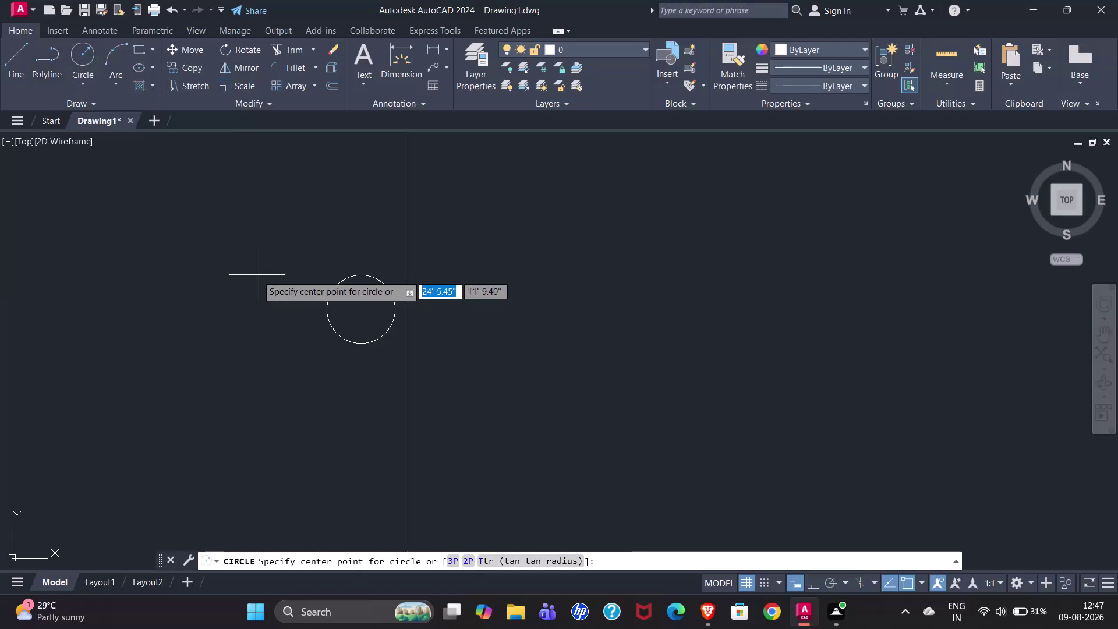
Draw a second circle on the existing circle's centre, with a radius just inside it.
click(361, 311)
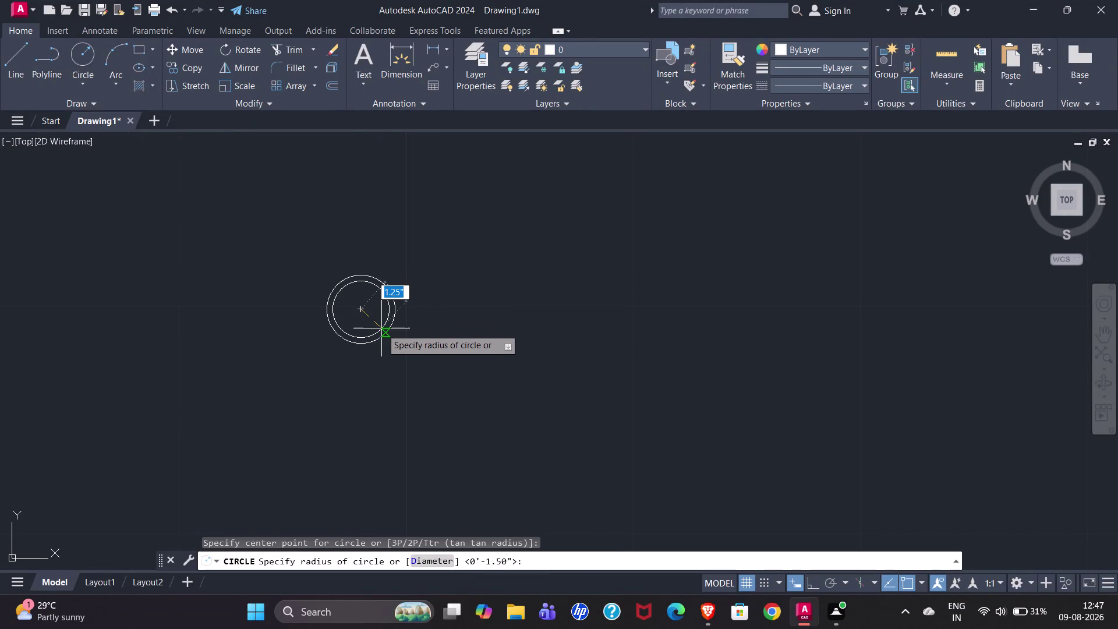
click(381, 328)
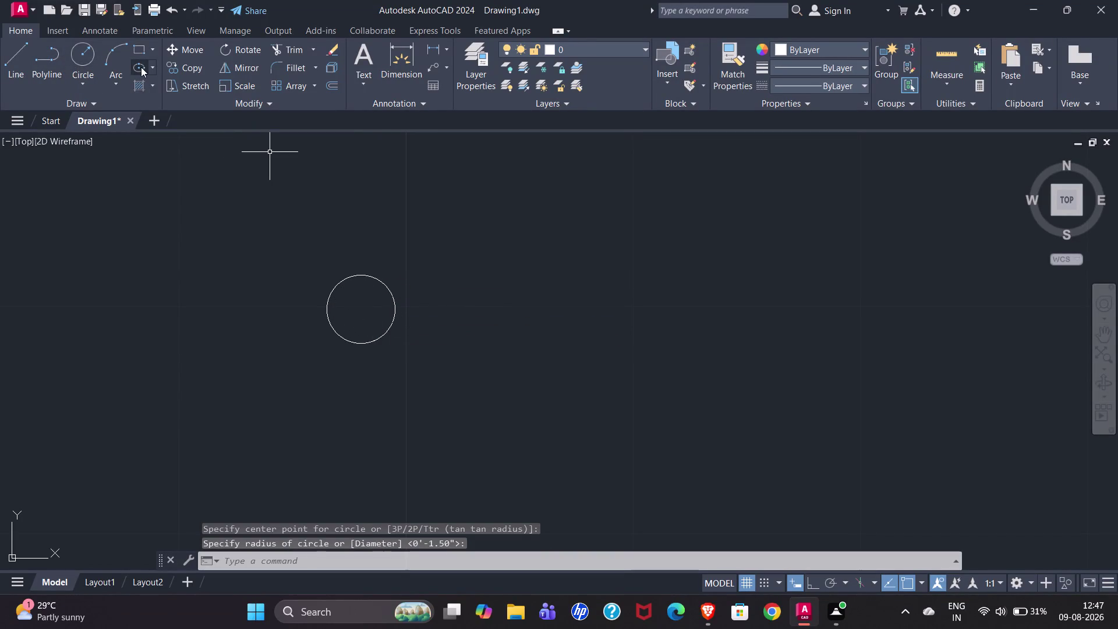
click(84, 58)
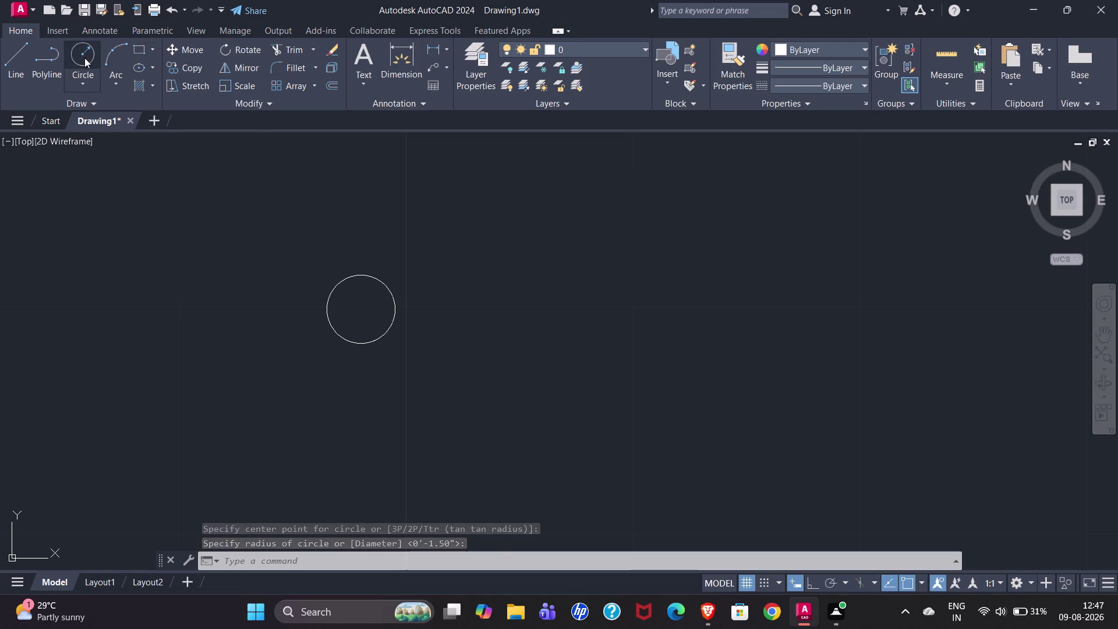
click(360, 311)
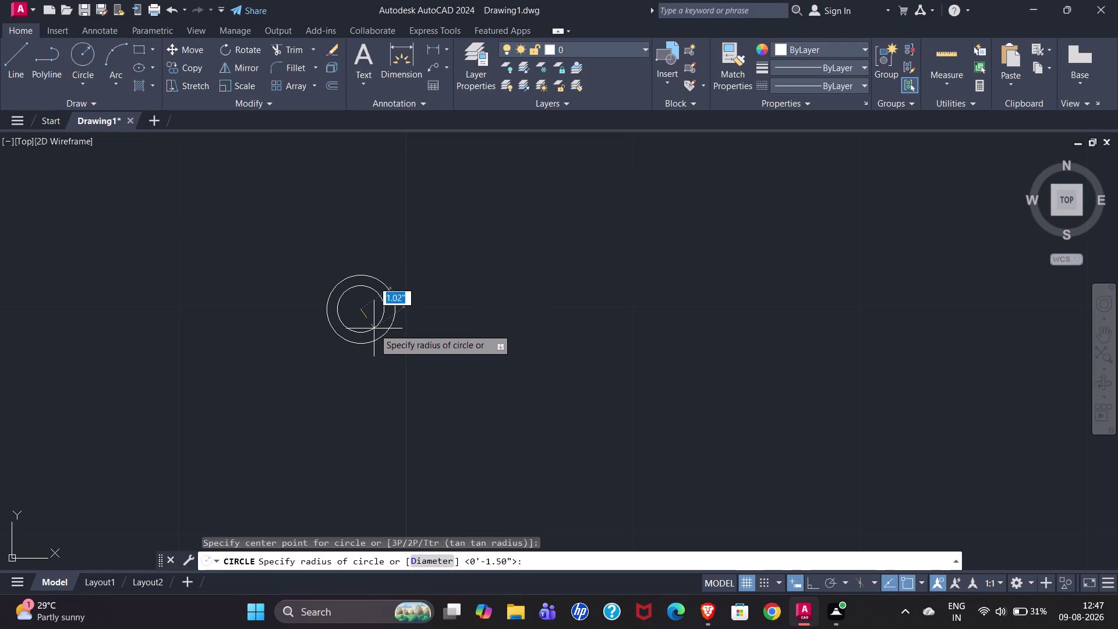
scroll(up, 3)
scroll(up, 3)
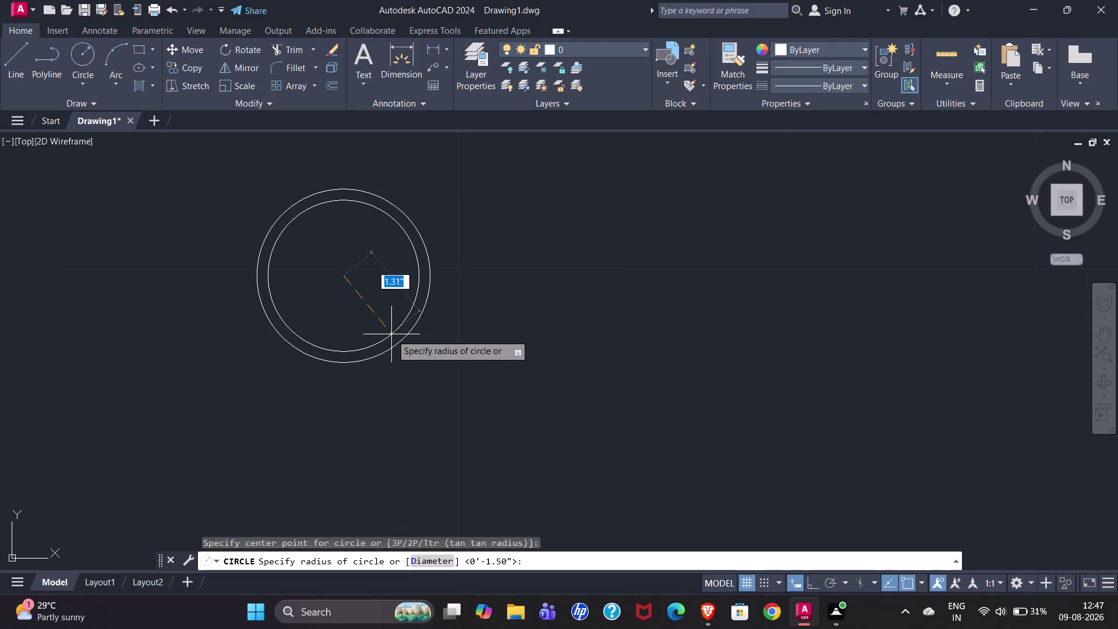
click(391, 334)
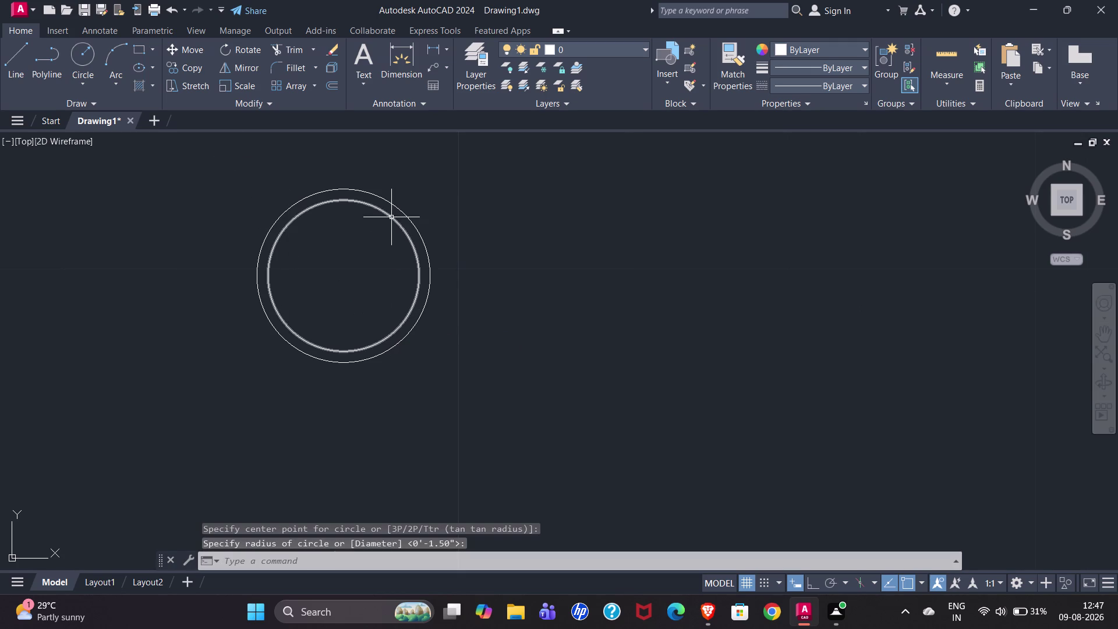
click(390, 219)
key(o)
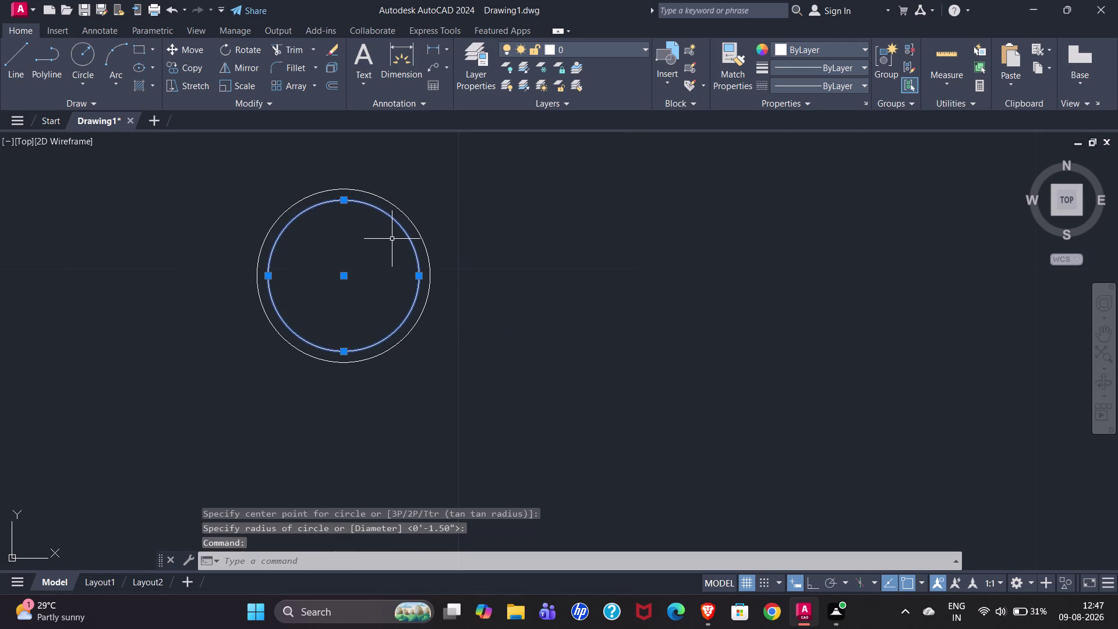
key(Return)
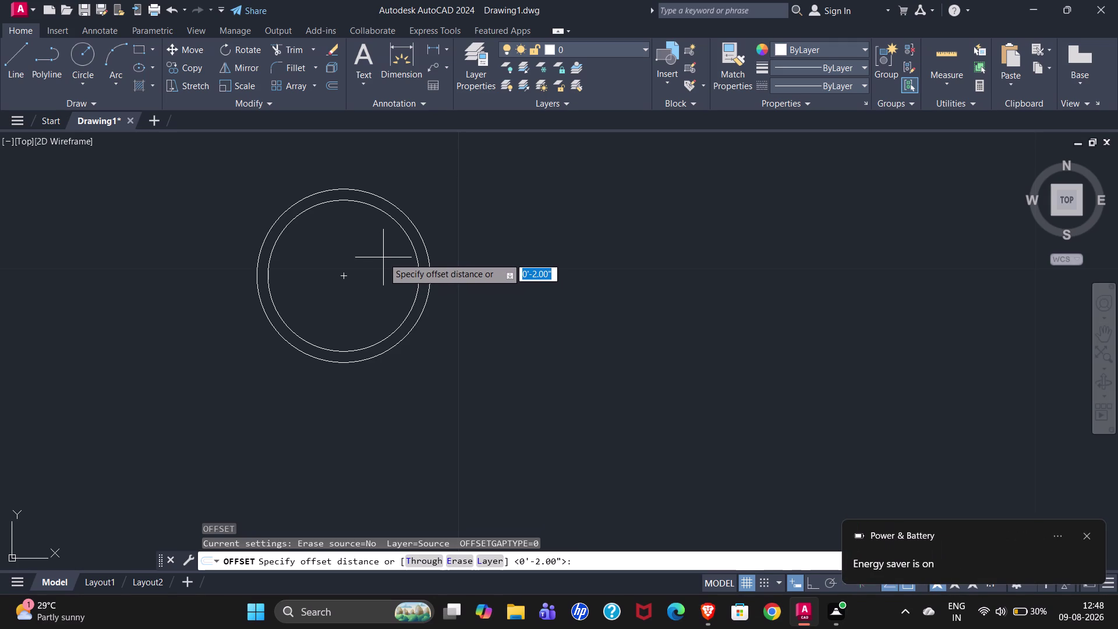
Set the offset distance to 0.2 and offset the first circles inward.
text(0.)
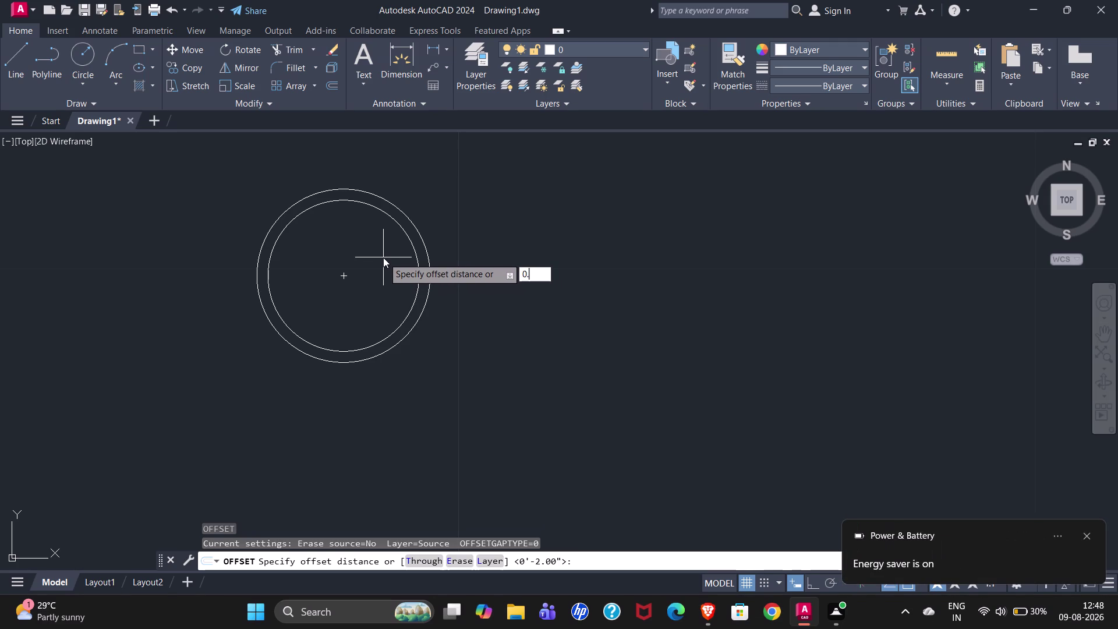
text(2)
key(shift+quotedbl)
key(Return)
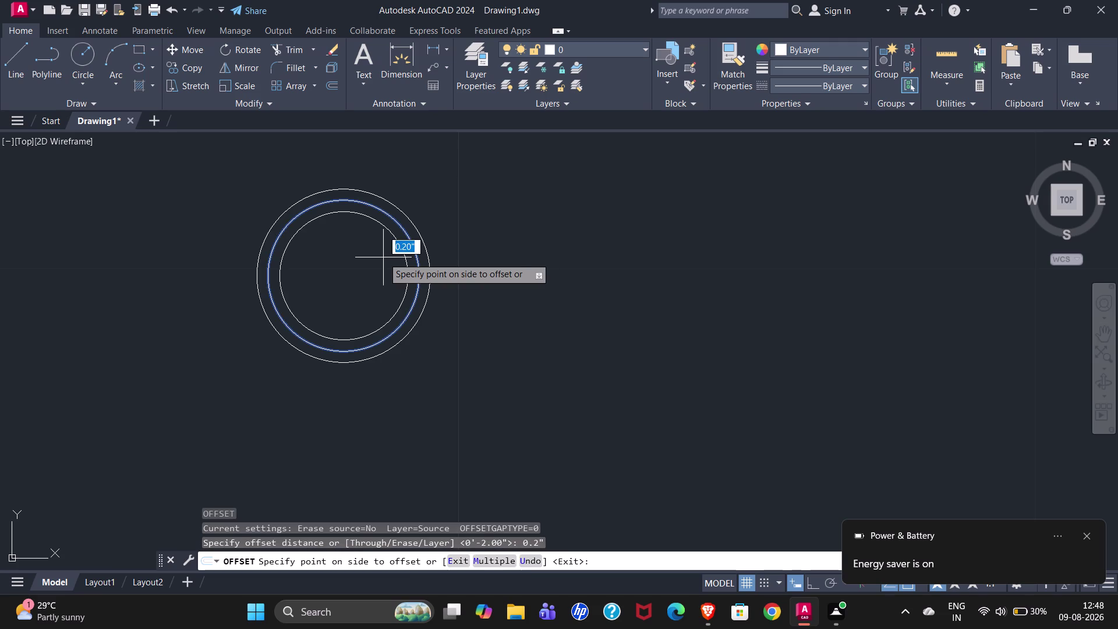
click(383, 257)
click(399, 247)
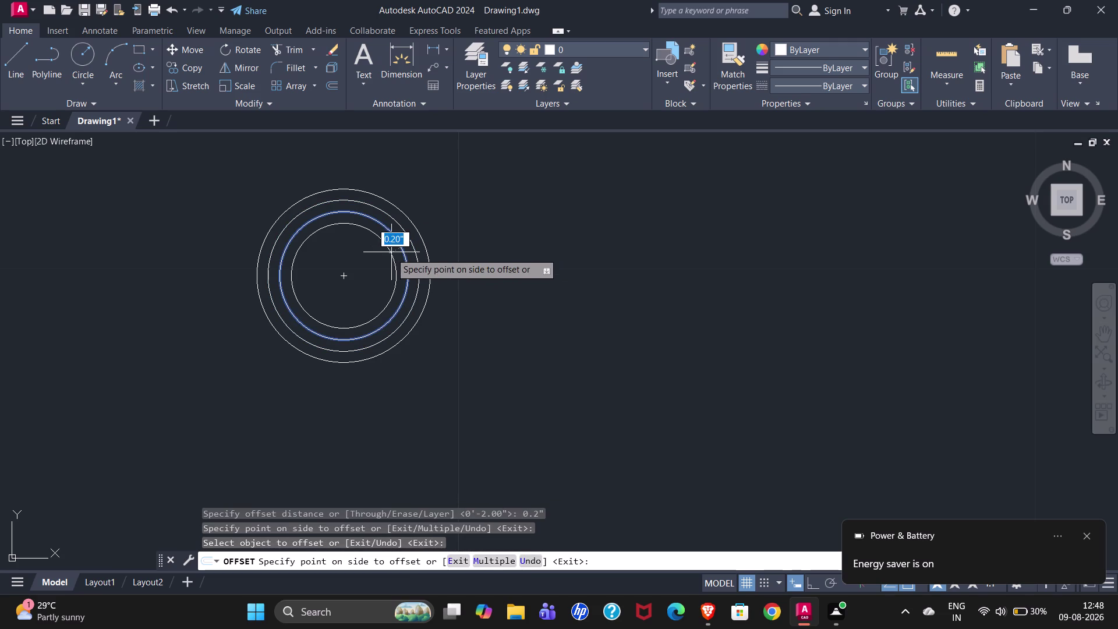
click(389, 253)
click(391, 252)
Continue offsetting each innermost circle 0.2 toward the centre.
click(384, 258)
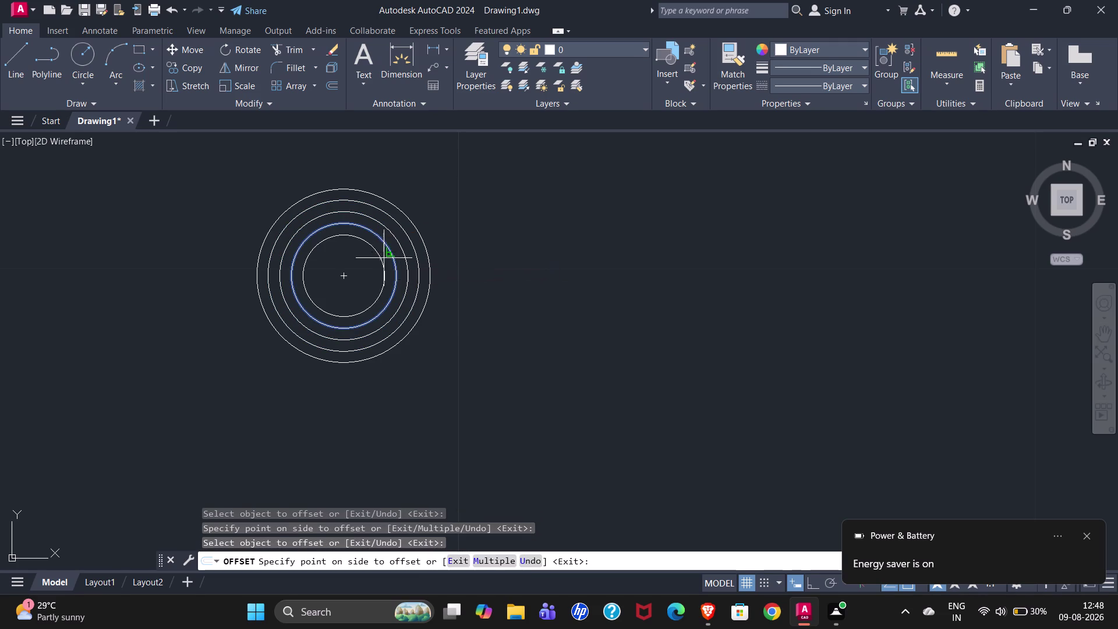
click(387, 249)
click(378, 258)
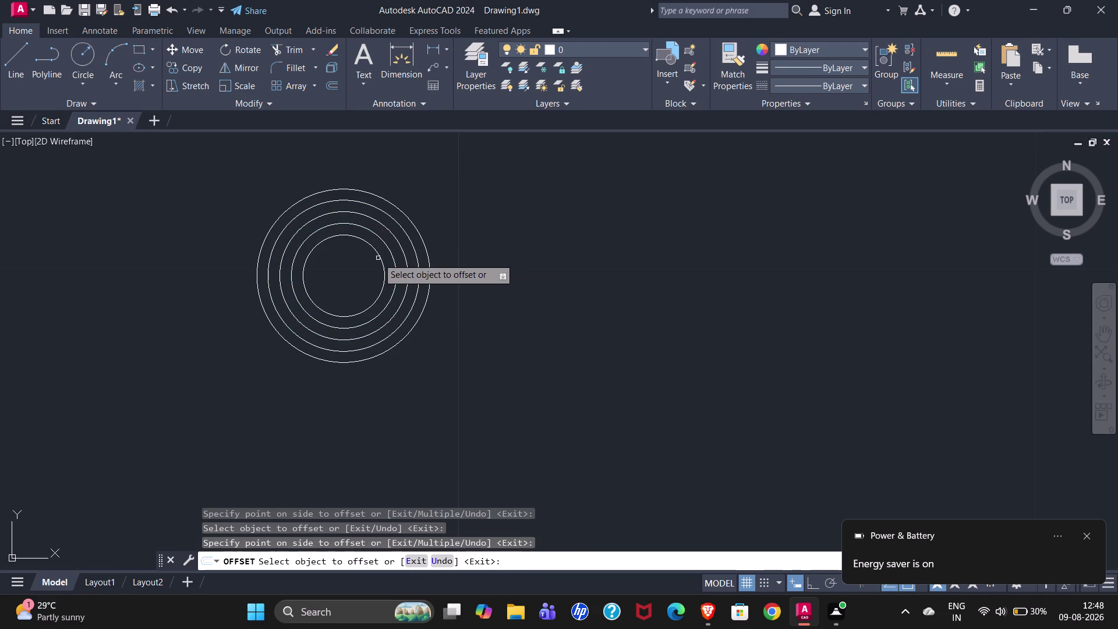
click(378, 256)
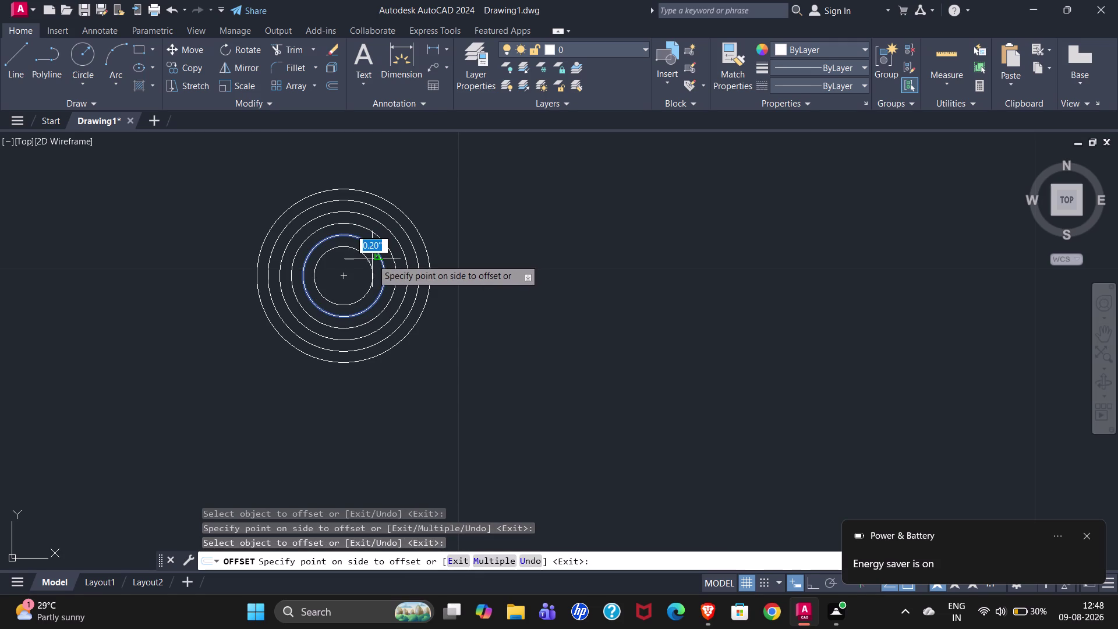
click(372, 259)
click(375, 254)
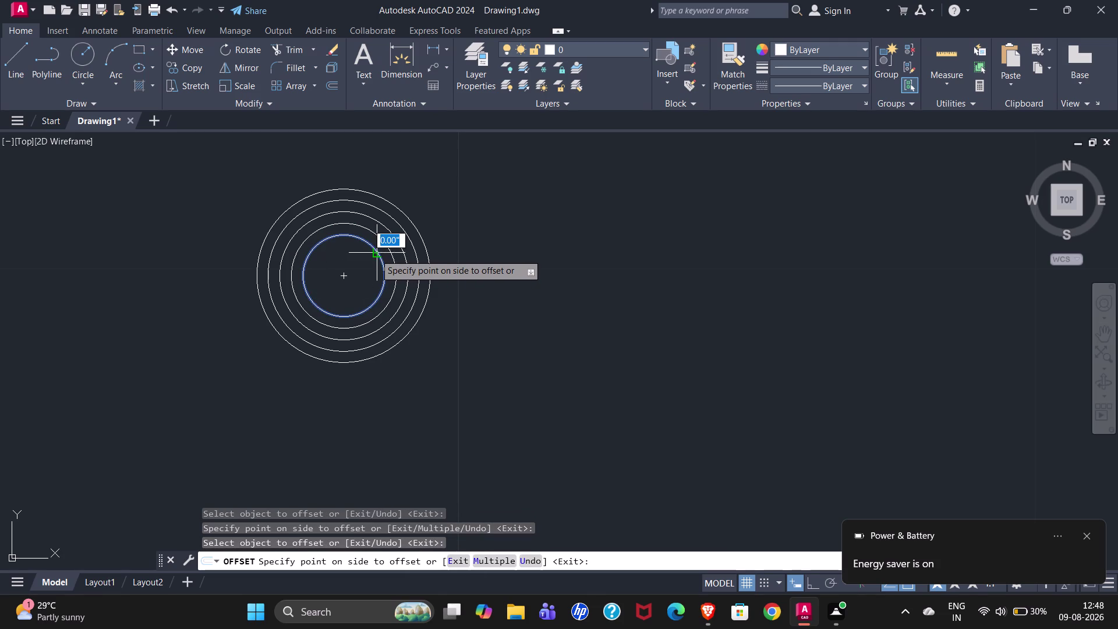
click(364, 261)
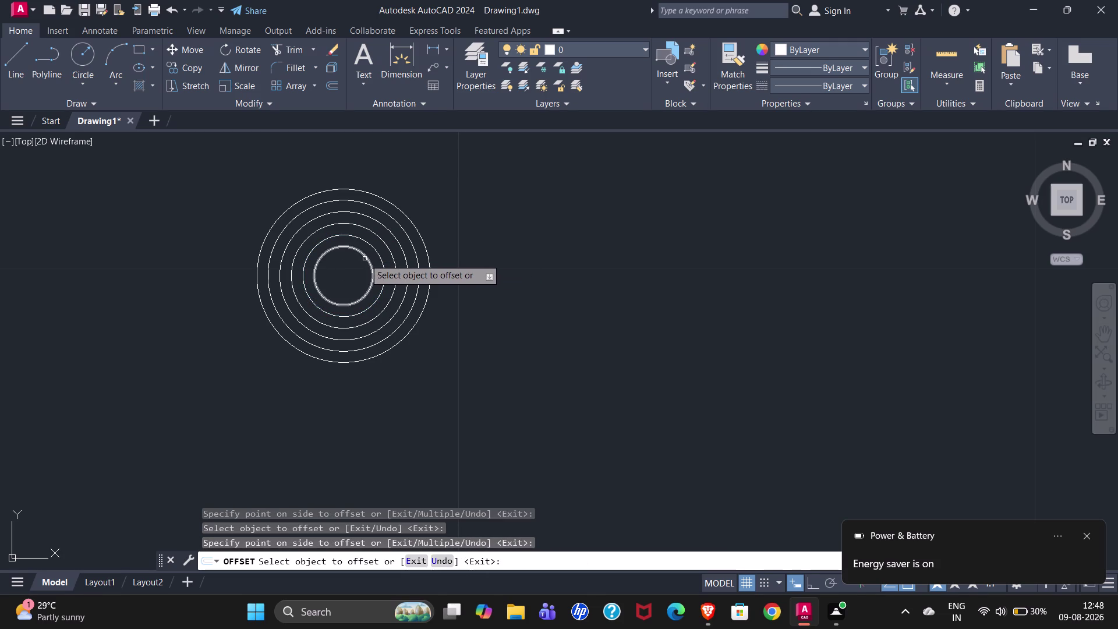
click(366, 257)
click(359, 264)
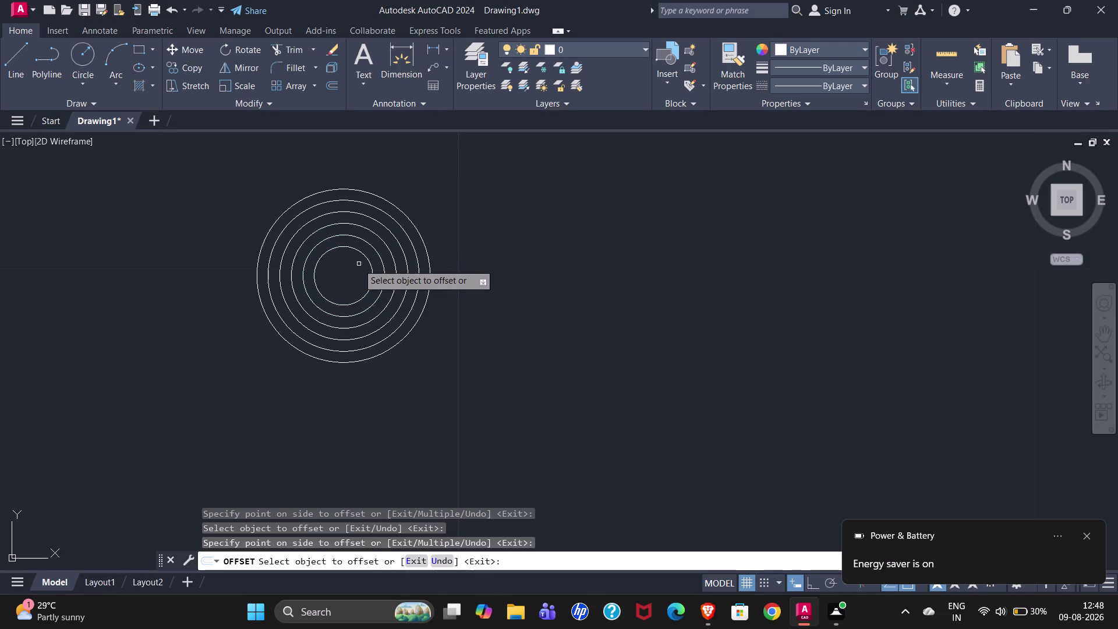
click(364, 256)
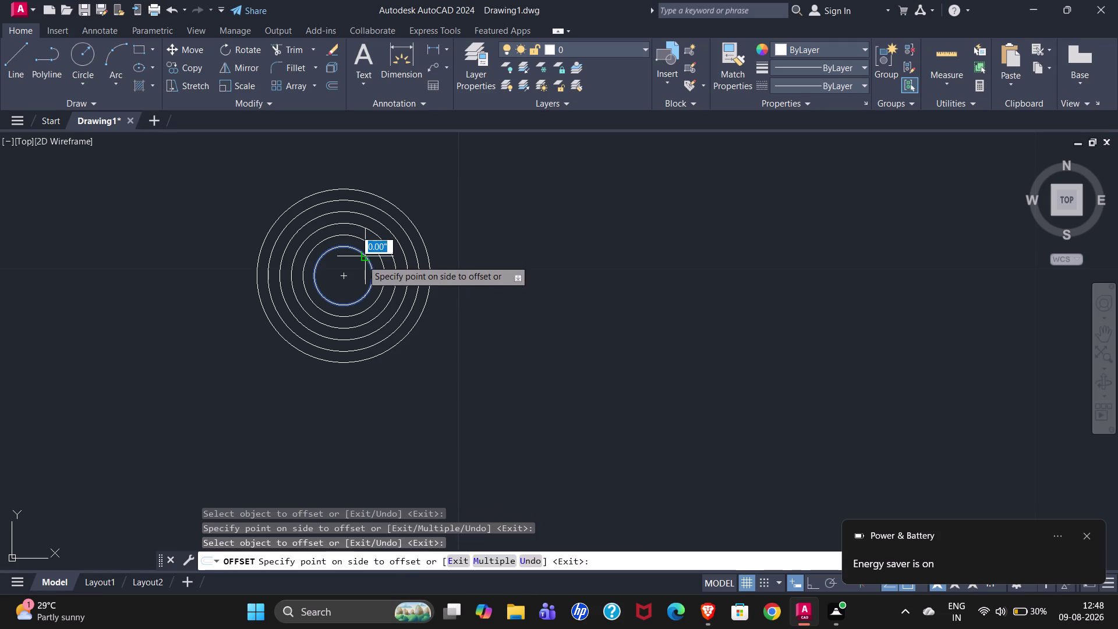
click(357, 264)
Add the last inward offsets near the centre and end the offset command.
click(357, 267)
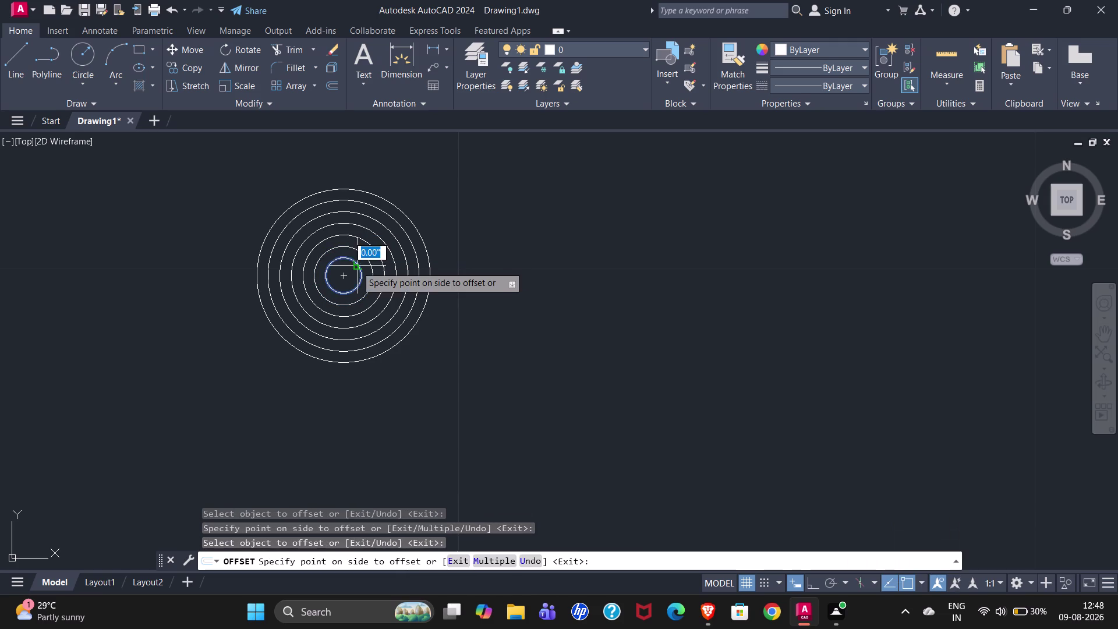
click(351, 271)
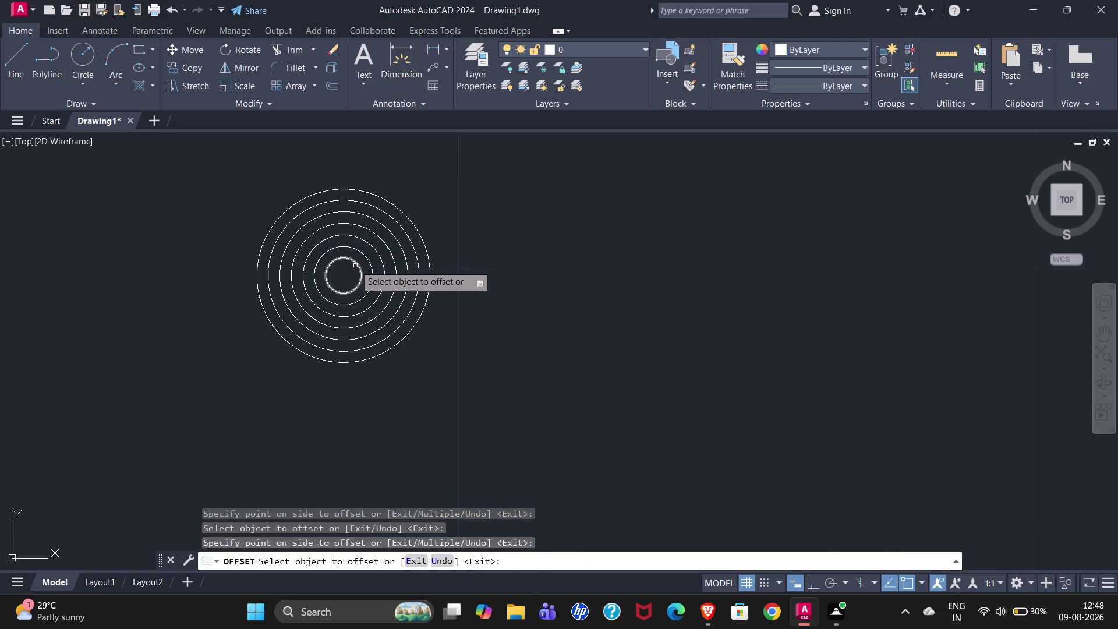
click(355, 265)
click(347, 271)
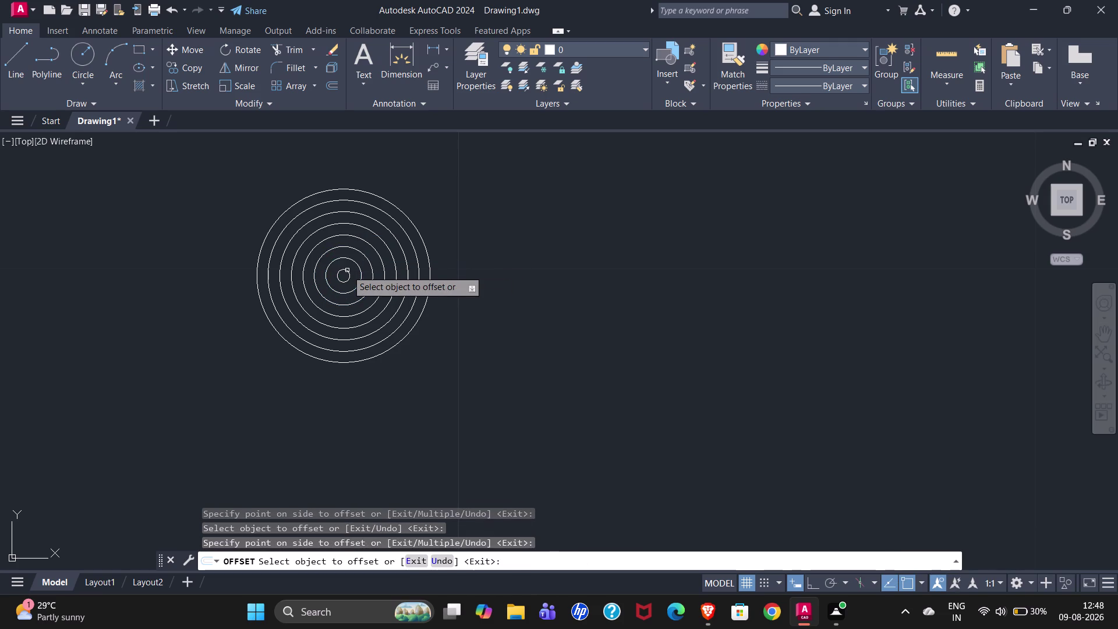
scroll(up, 3)
click(371, 248)
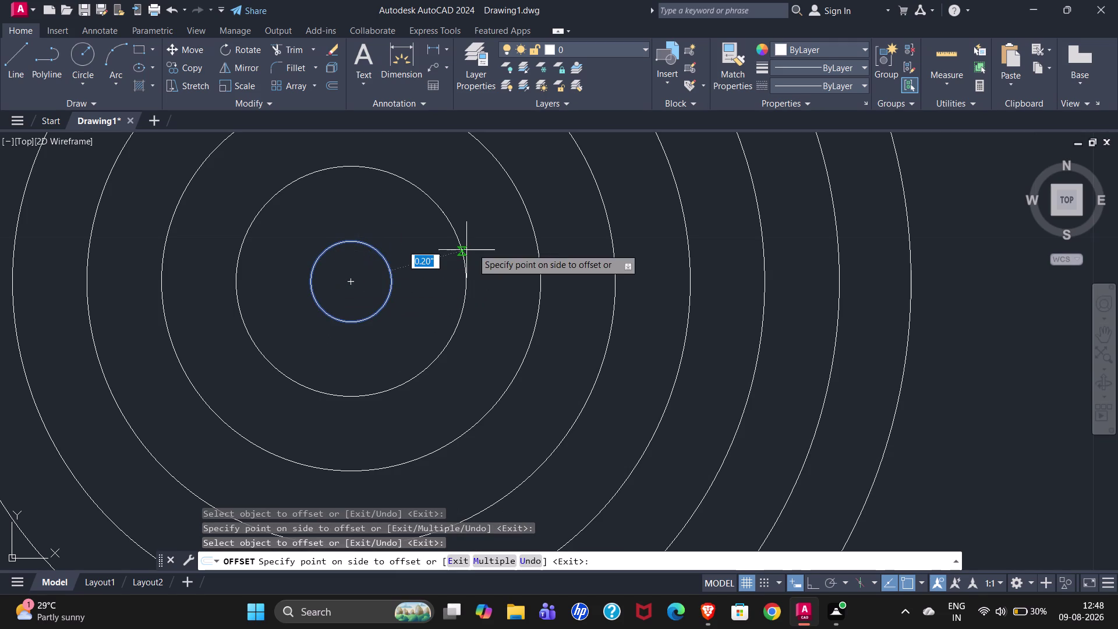
key(Escape)
scroll(down, 3)
scroll(down, 3)
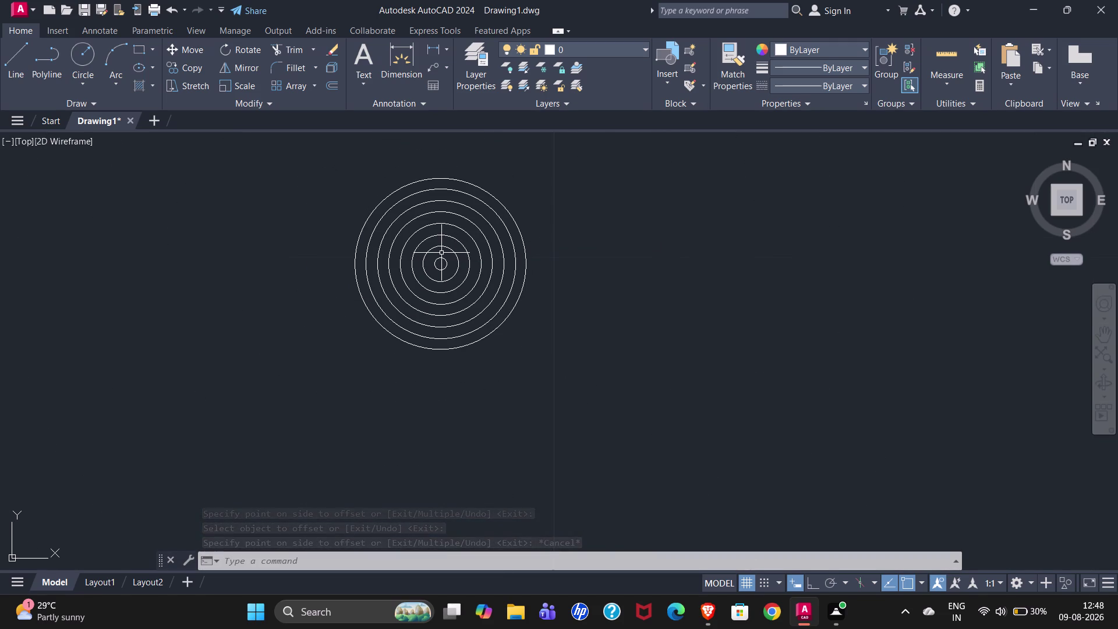
click(384, 215)
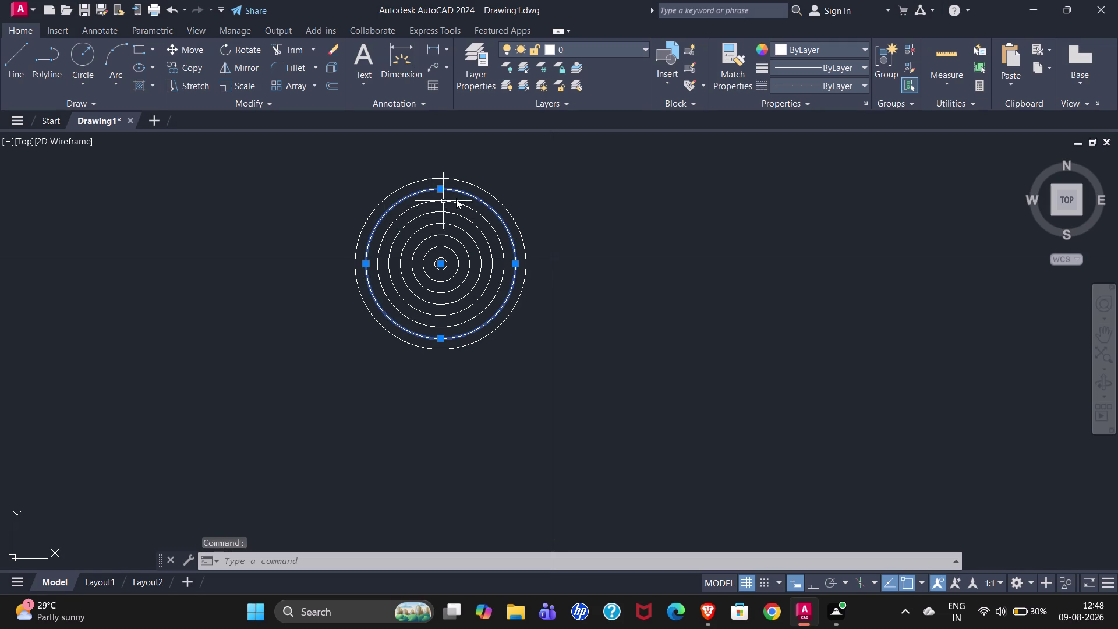
Load ACAD_ISO02W100 through the Linetype Manager's Load dialog, then close the manager.
click(849, 86)
click(831, 150)
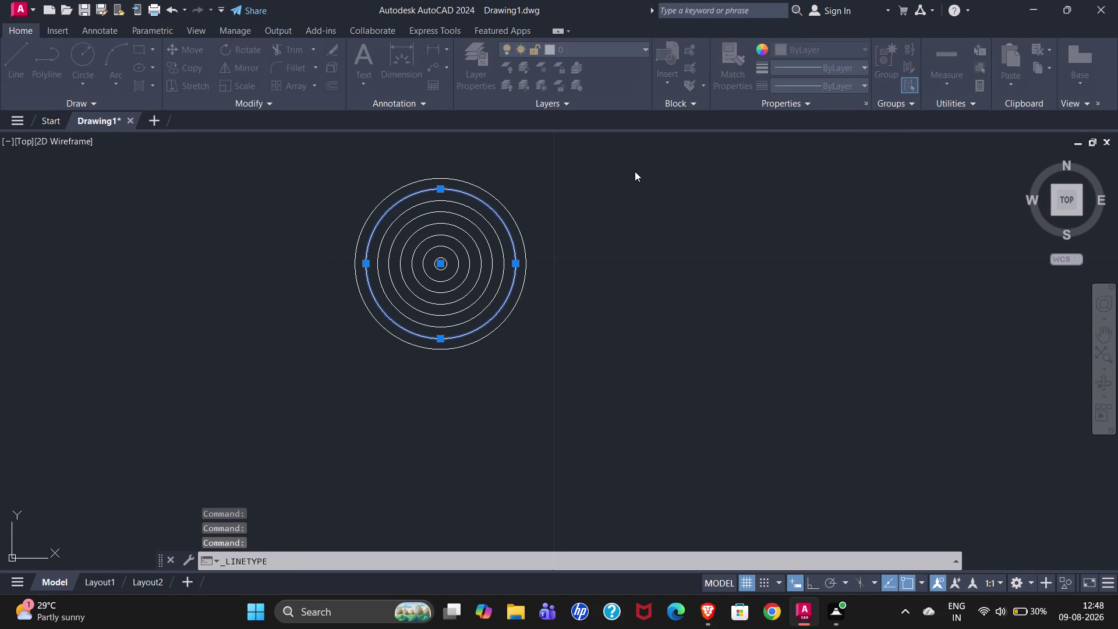
click(694, 185)
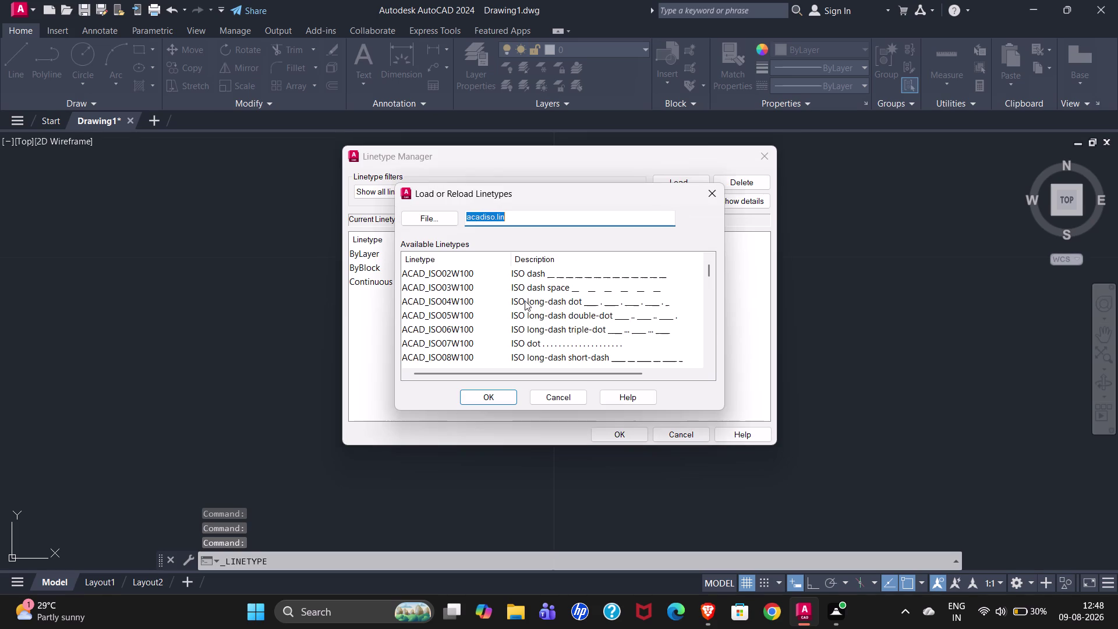
click(552, 278)
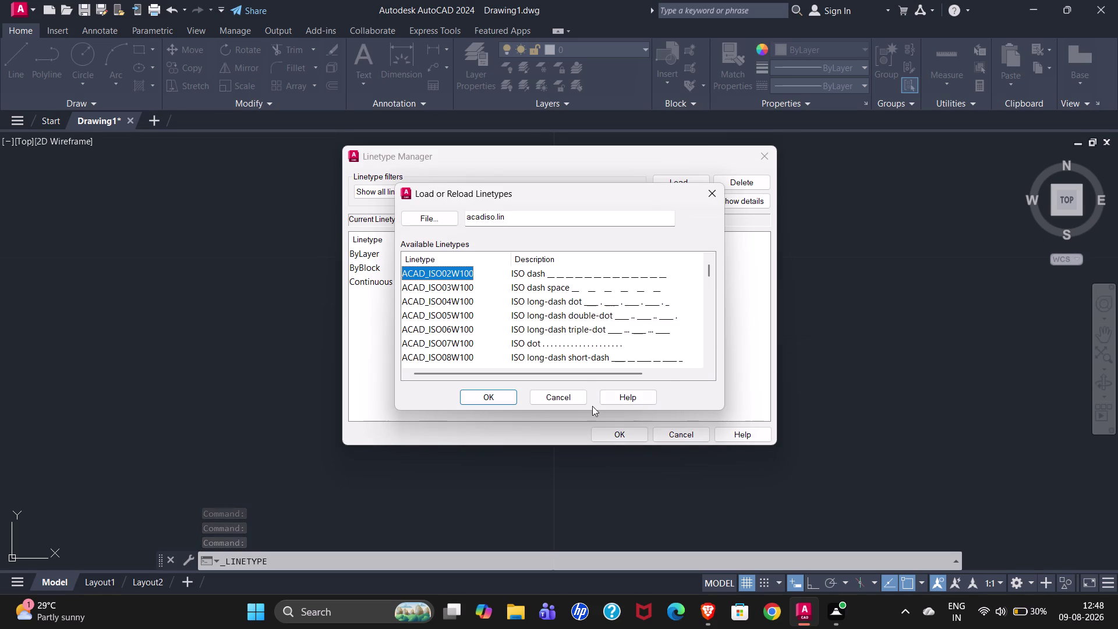
click(502, 400)
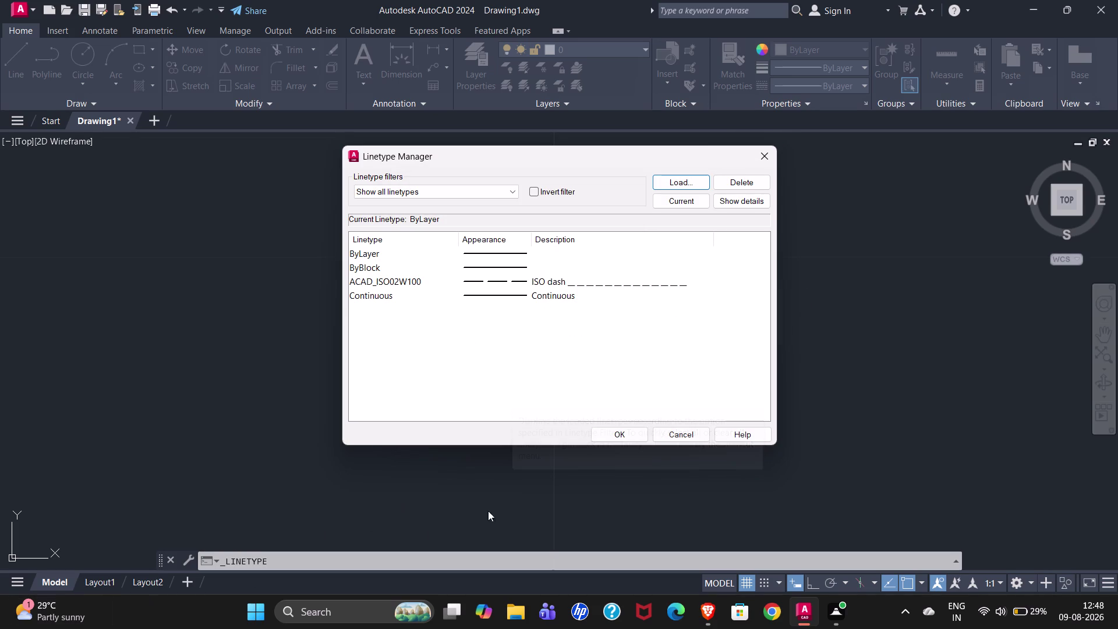
click(625, 438)
scroll(down, 3)
scroll(down, 3)
scroll(up, 3)
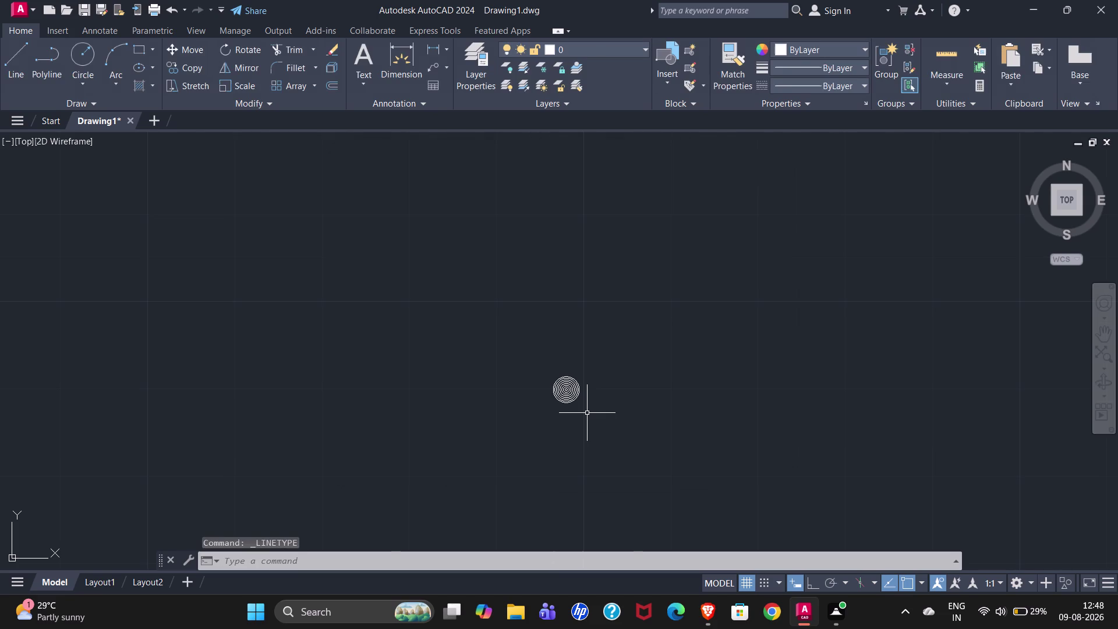
Zoom out and pan across the drawing, then zoom in on the concentric circles.
scroll(down, 3)
scroll(up, 3)
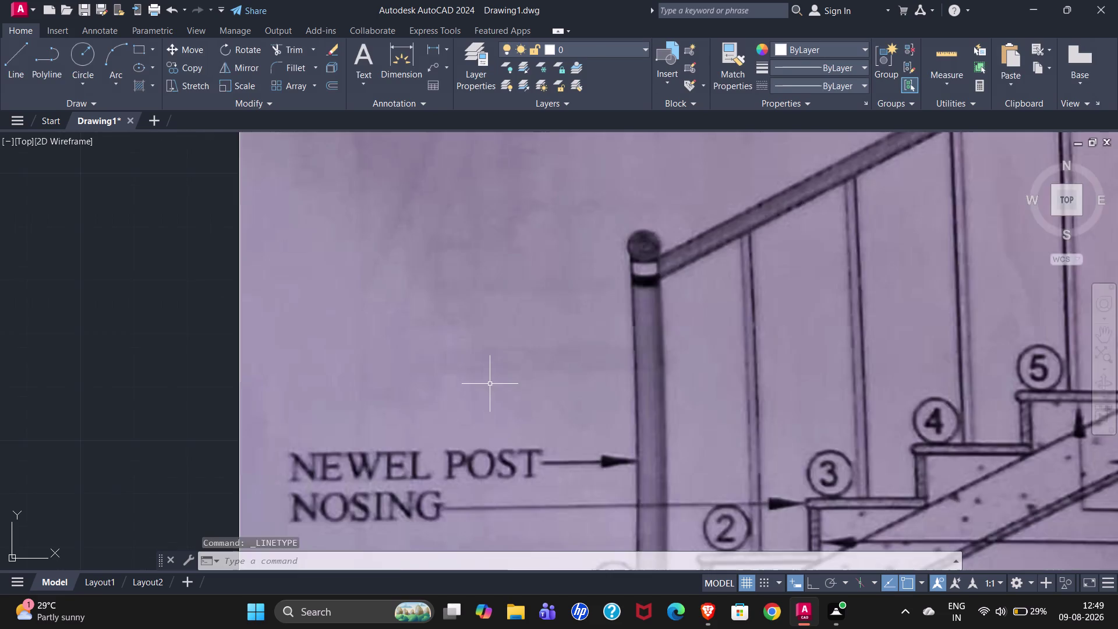
scroll(down, 3)
scroll(down, 3)
scroll(up, 3)
scroll(up, 3)
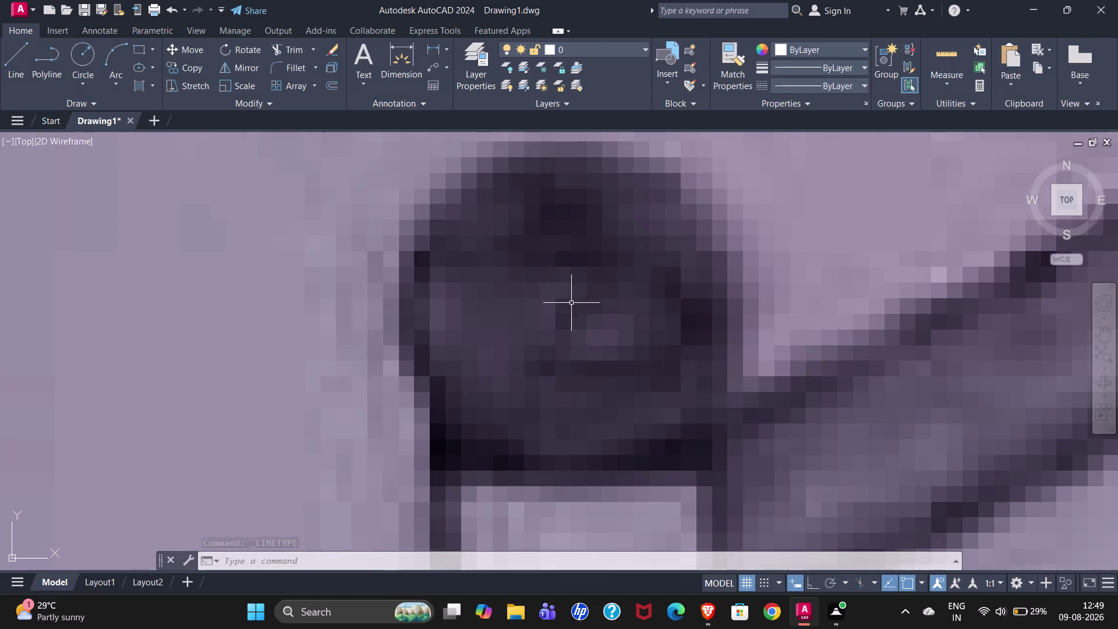
scroll(down, 3)
scroll(down, 3)
scroll(down, 3)
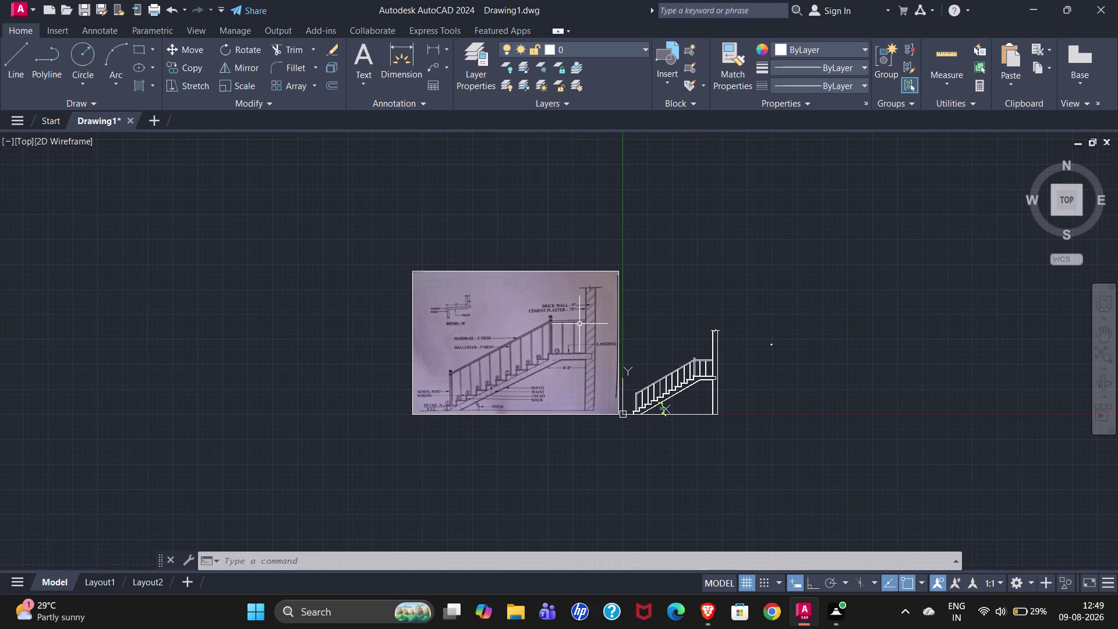
scroll(up, 3)
scroll(up, 3)
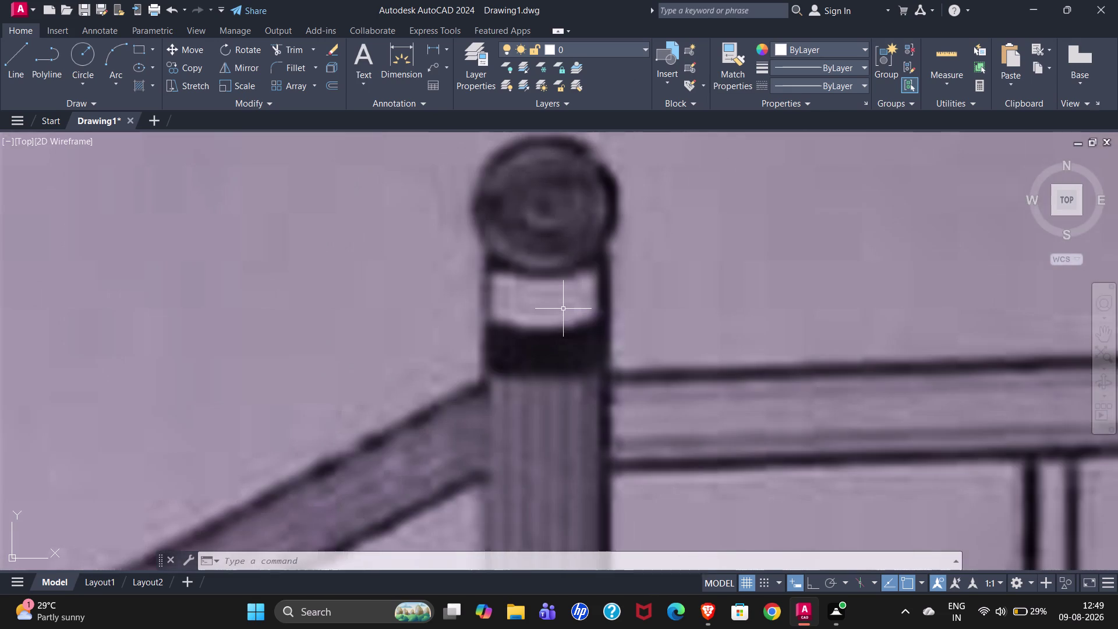
scroll(down, 3)
scroll(down, 3)
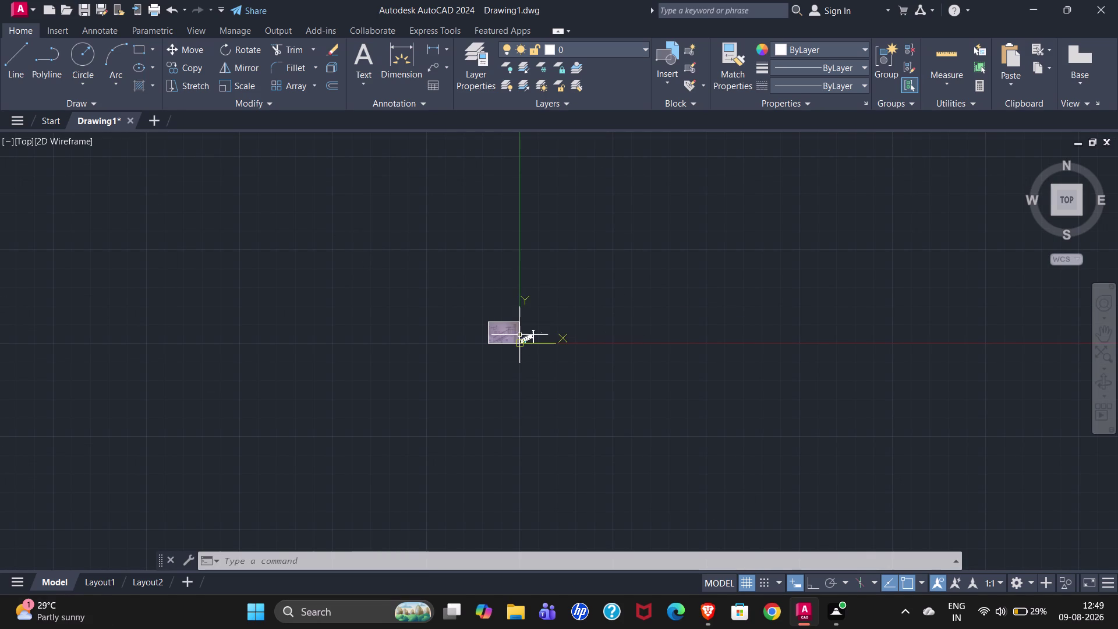
scroll(up, 3)
scroll(down, 3)
scroll(up, 3)
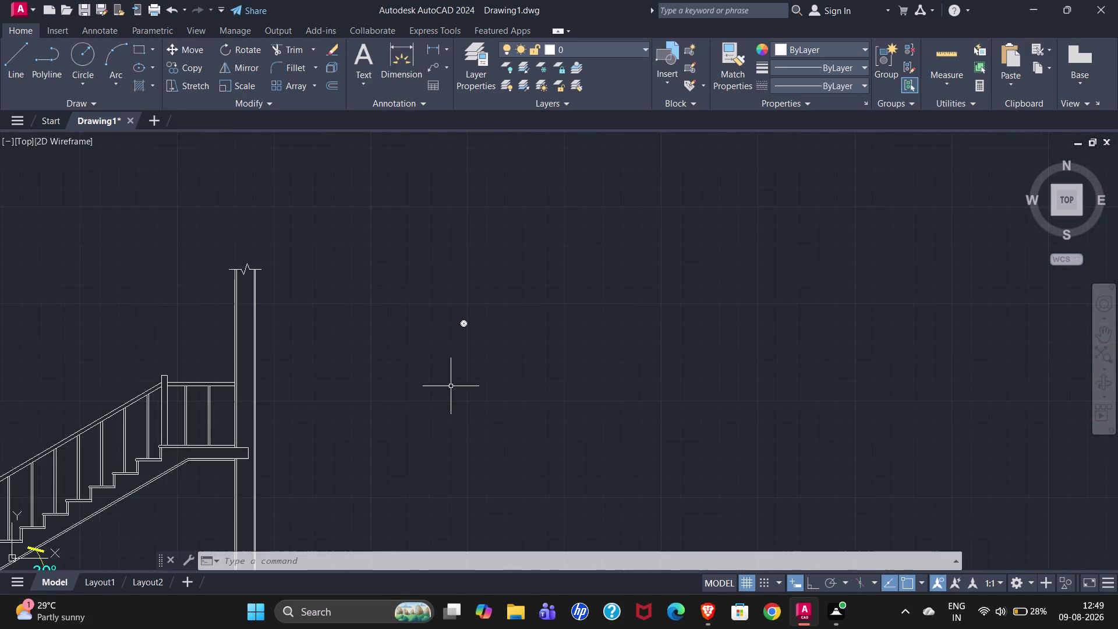
scroll(up, 3)
scroll(down, 3)
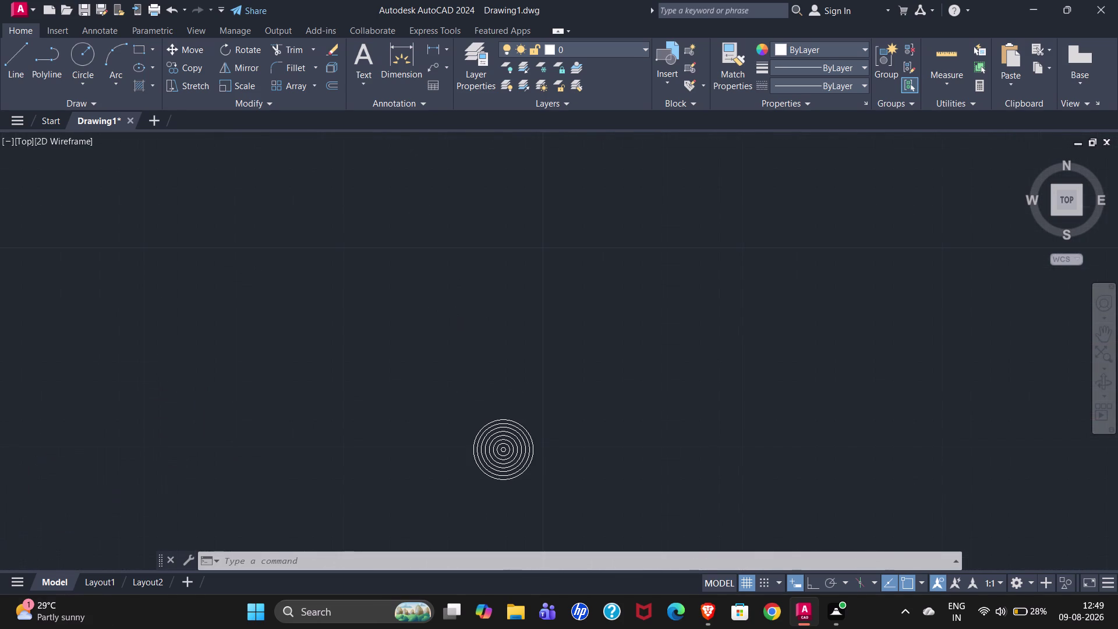
scroll(up, 3)
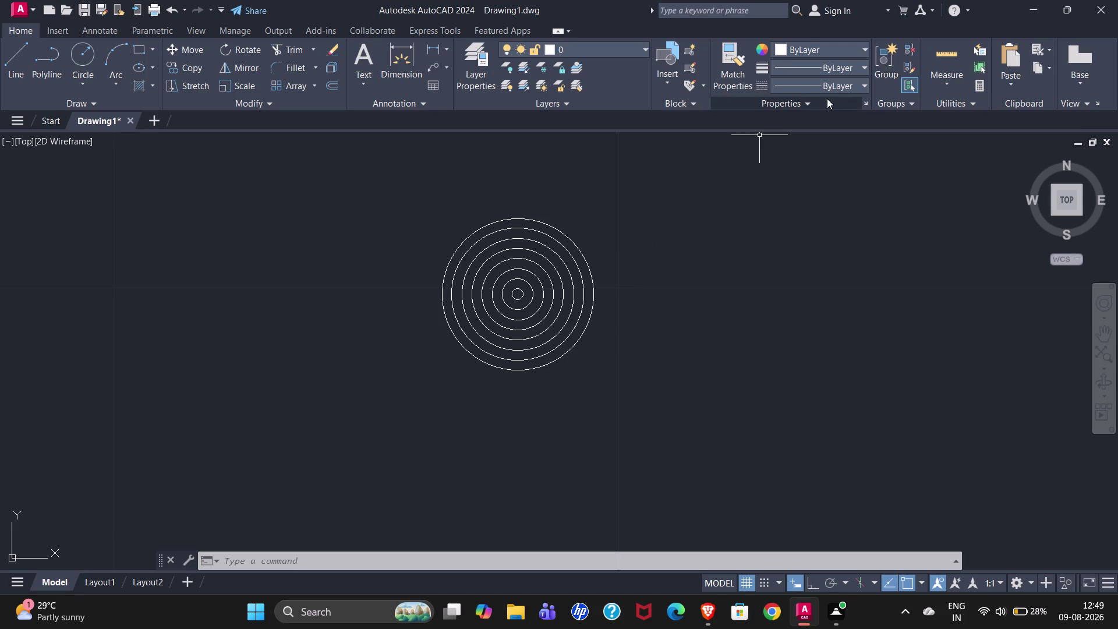
Give the second-largest circle the ACAD_ISO02W100 dashed linetype and show its properties.
click(527, 228)
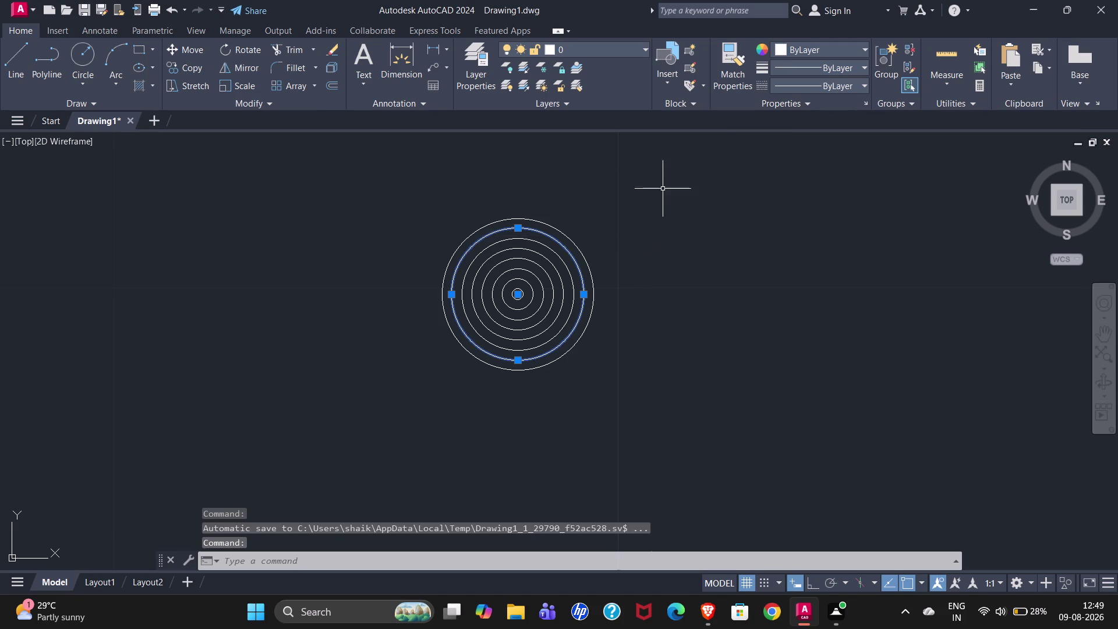
click(847, 85)
click(841, 137)
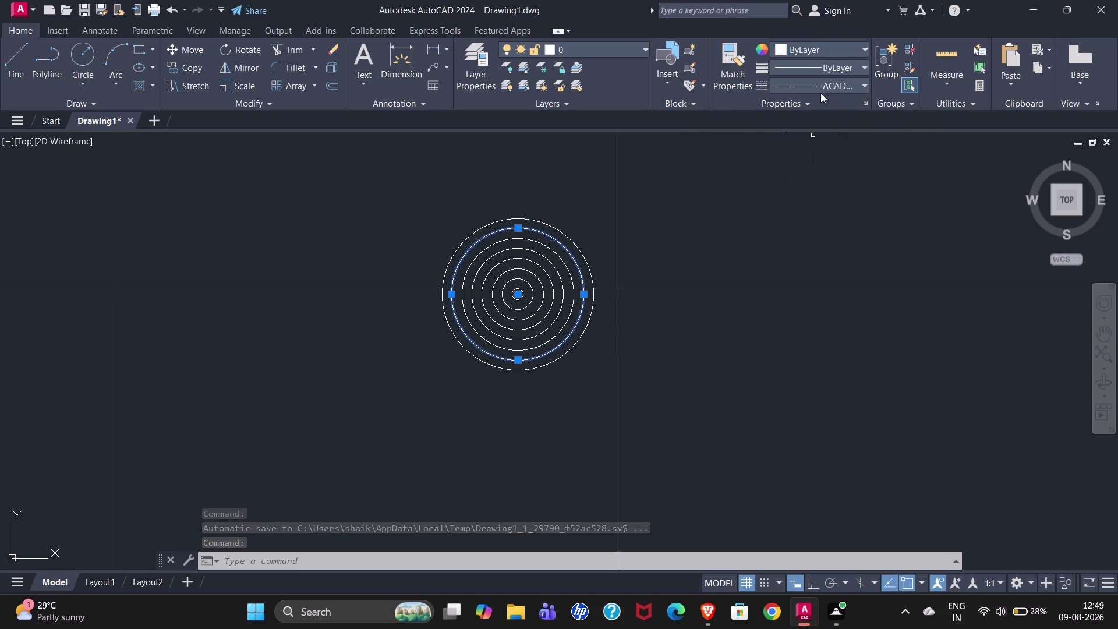
scroll(up, 3)
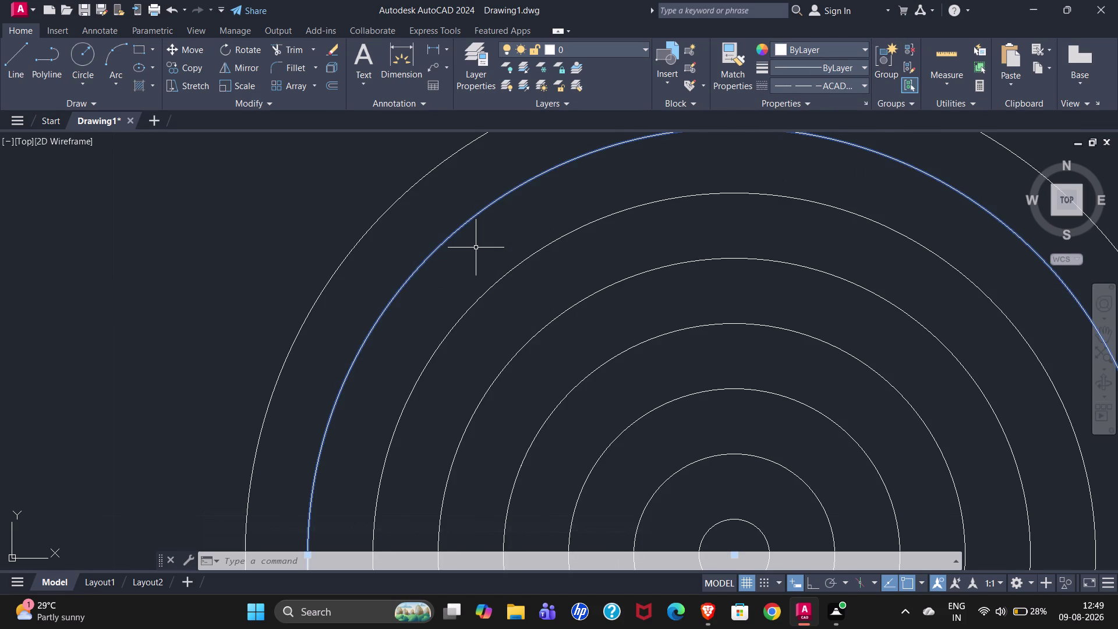
scroll(down, 3)
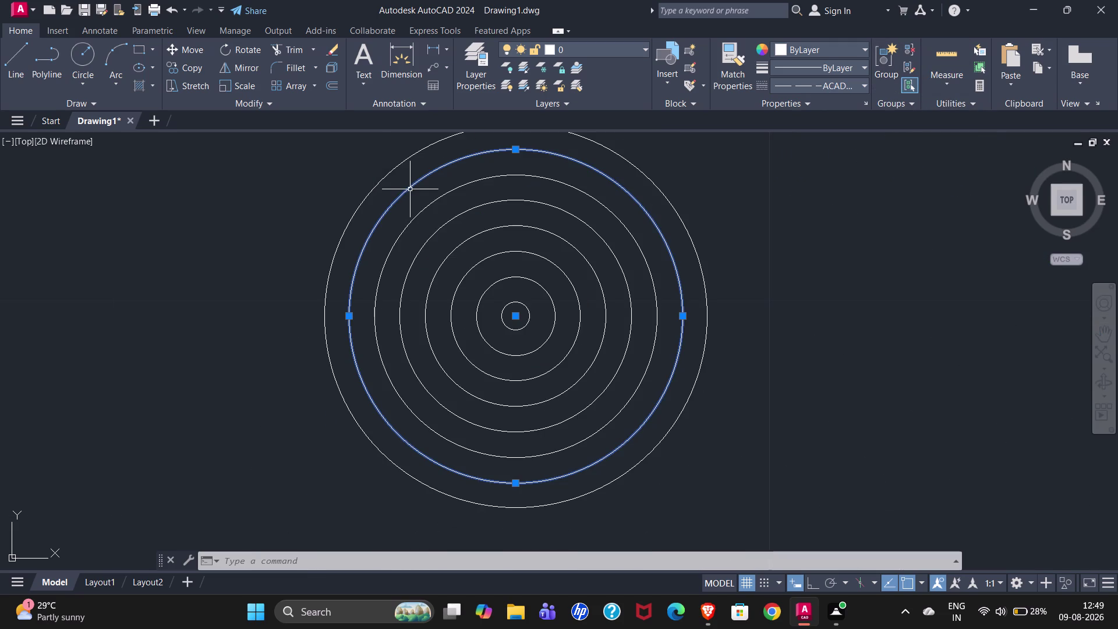
key(ctrl+1)
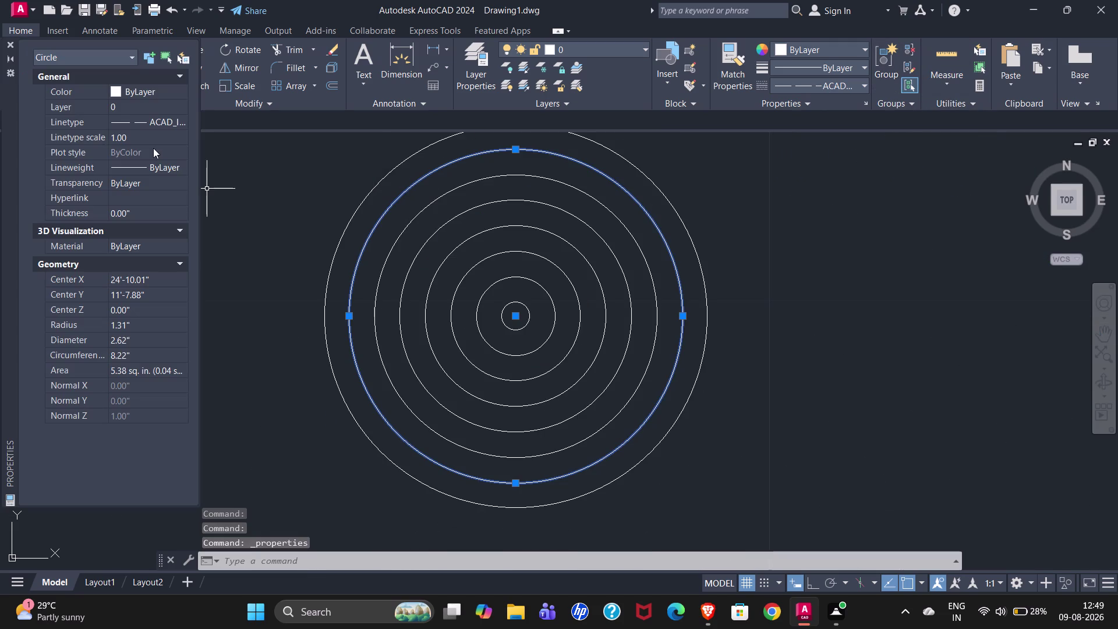
Clear the stray canvas input and set the circle's linetype scale to 0.2.
drag(139, 133, 102, 140)
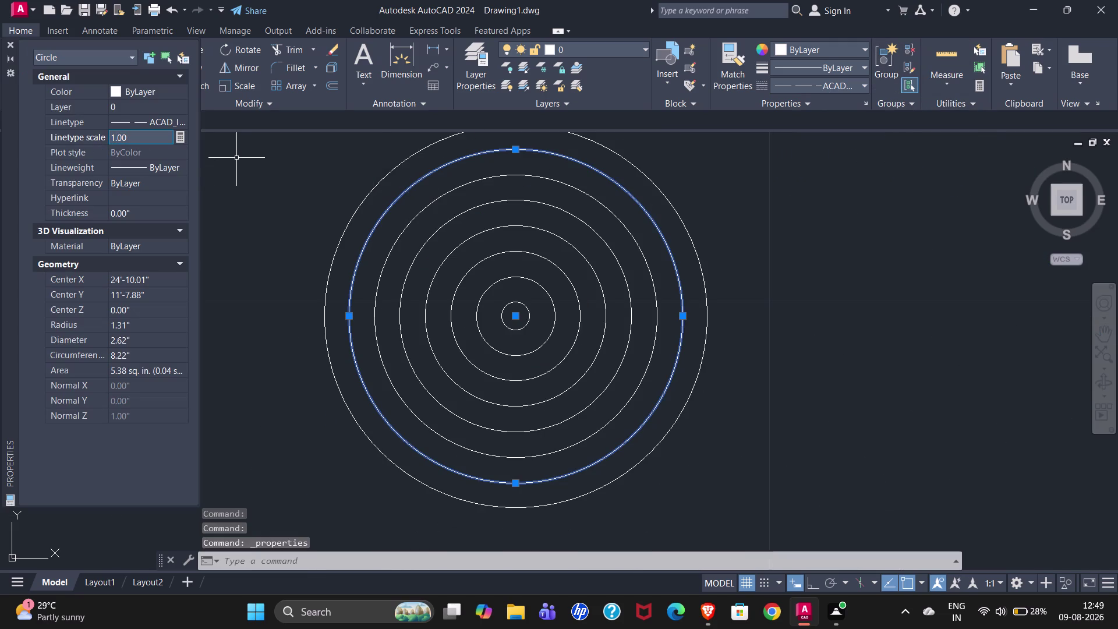
text(0.)
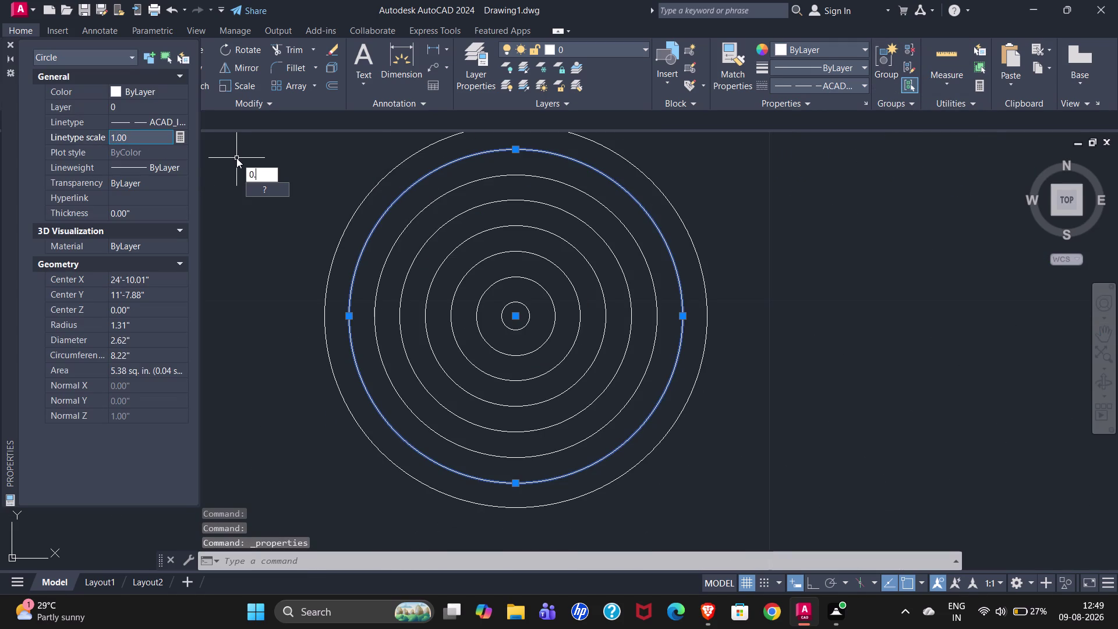
key(2)
key(BackSpace)
key(BackSpace)
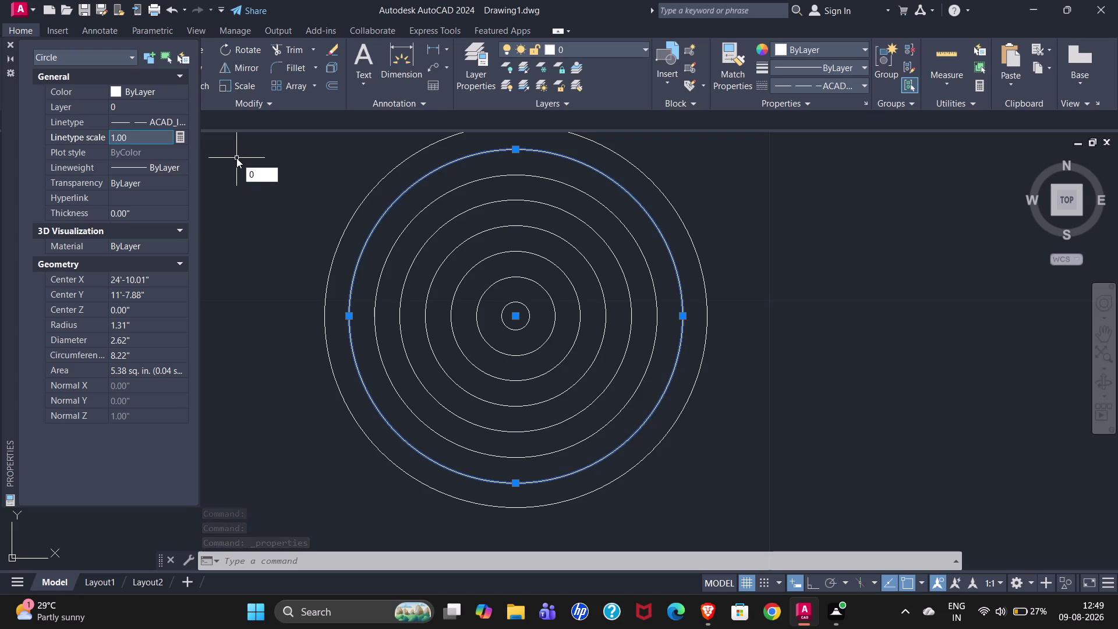
key(BackSpace)
key(BackSpace)
triple_click(134, 139)
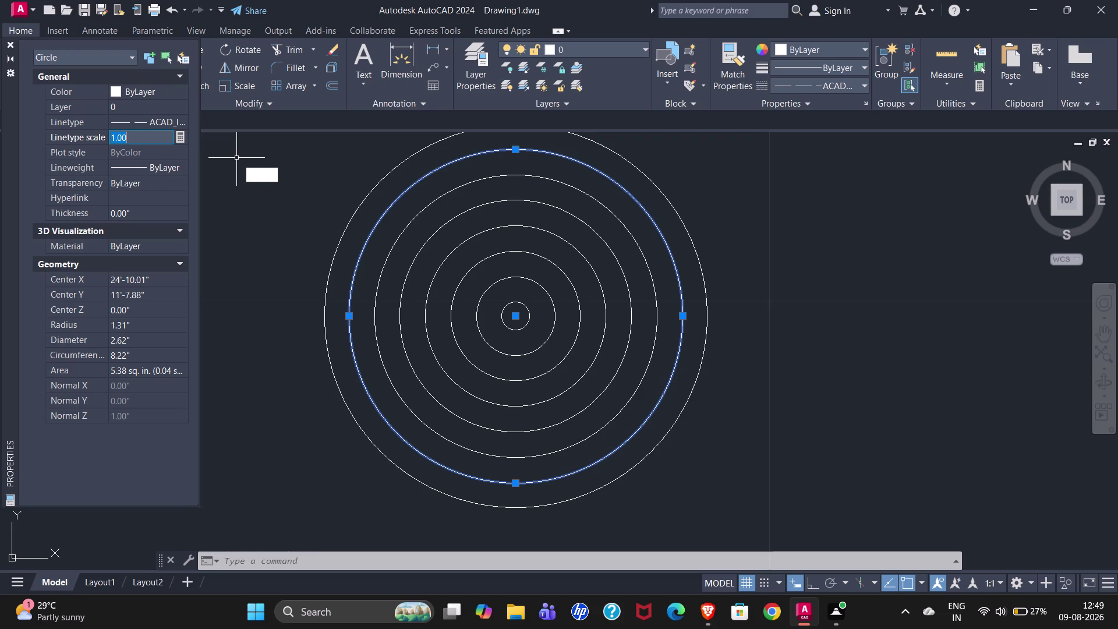
drag(135, 139, 105, 139)
text(0.2)
key(Return)
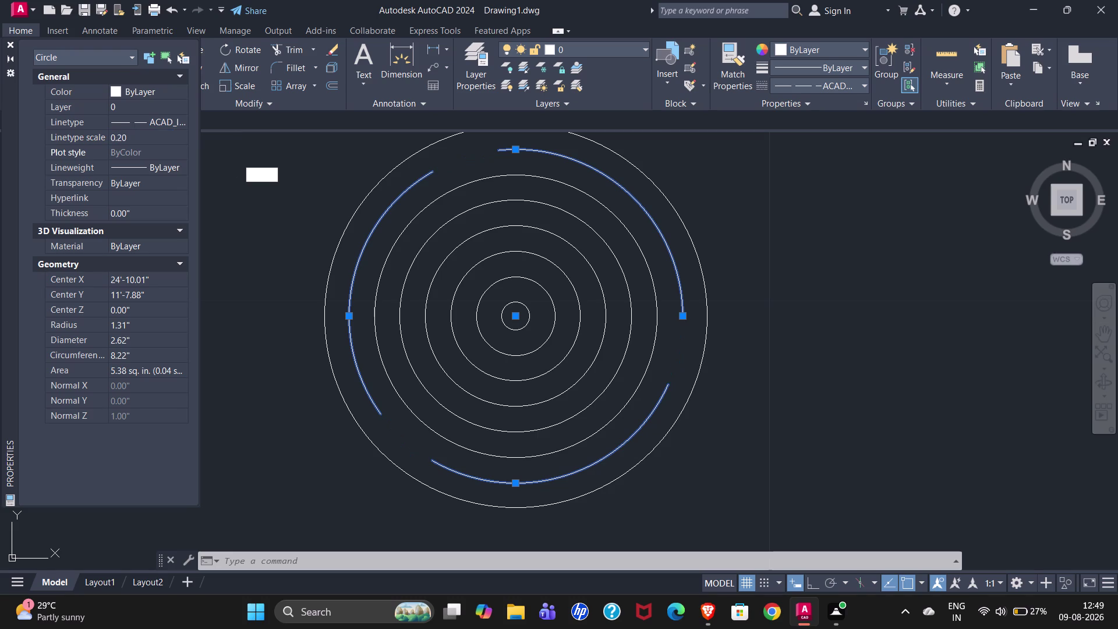
Lower the linetype scale to 0.1, then to 0.08.
click(135, 136)
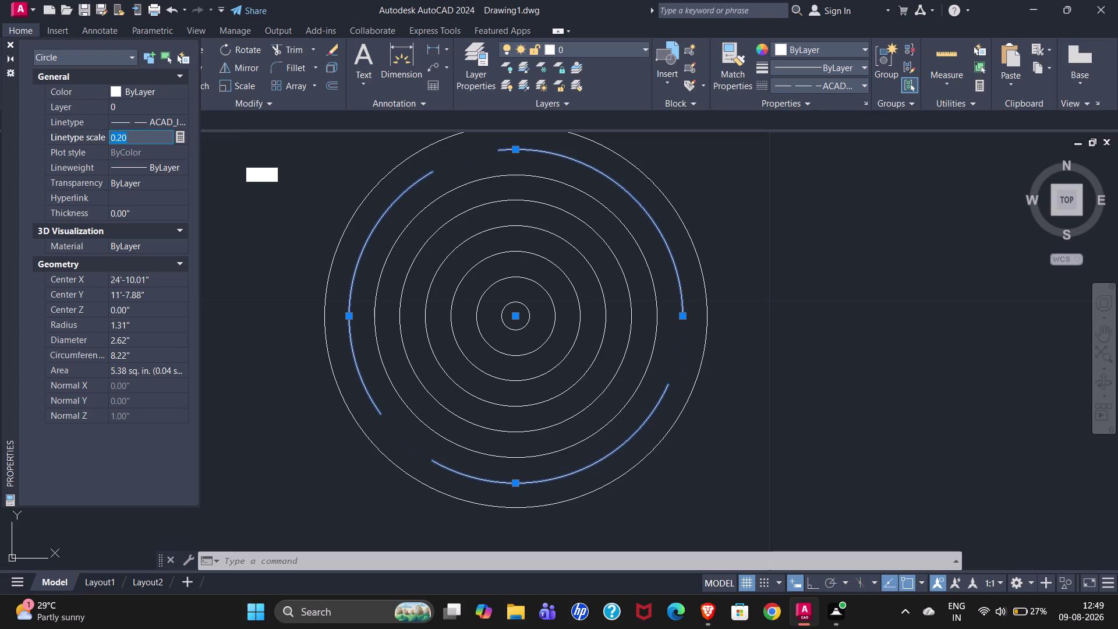
text(.0)
key(BackSpace)
key(BackSpace)
text(0.)
key(1)
key(Return)
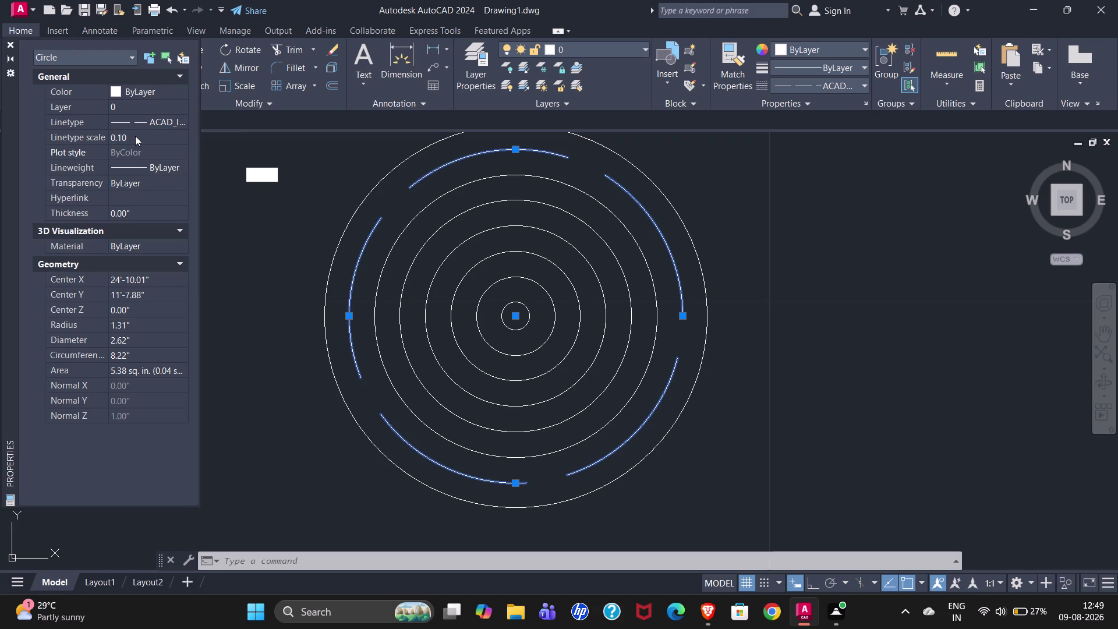
double_click(135, 136)
drag(135, 136, 110, 136)
text(0.)
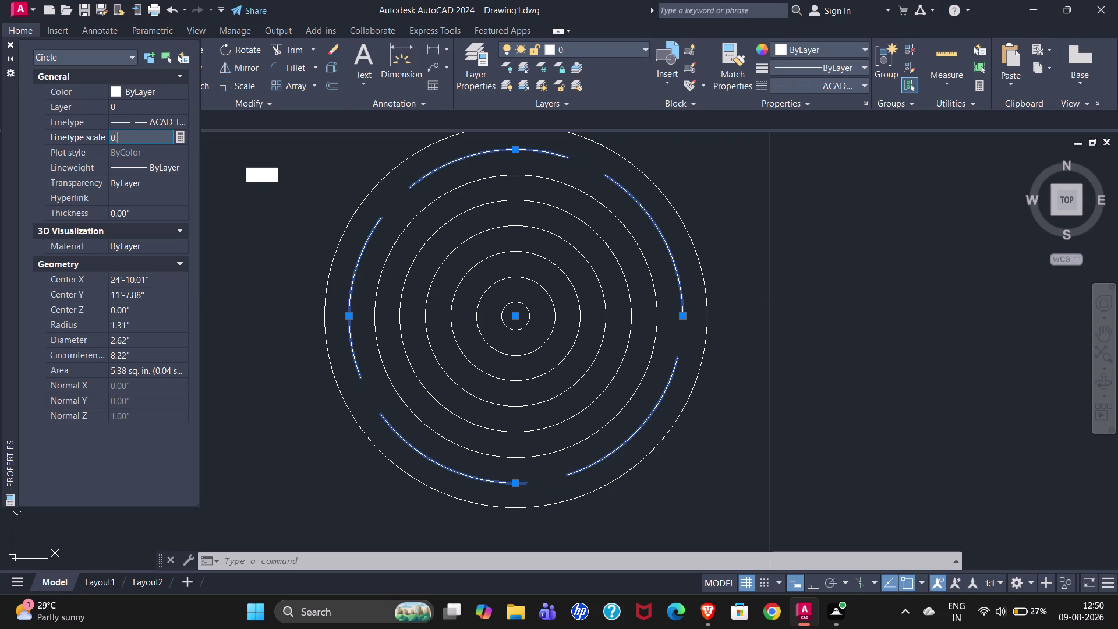
text(08)
key(Return)
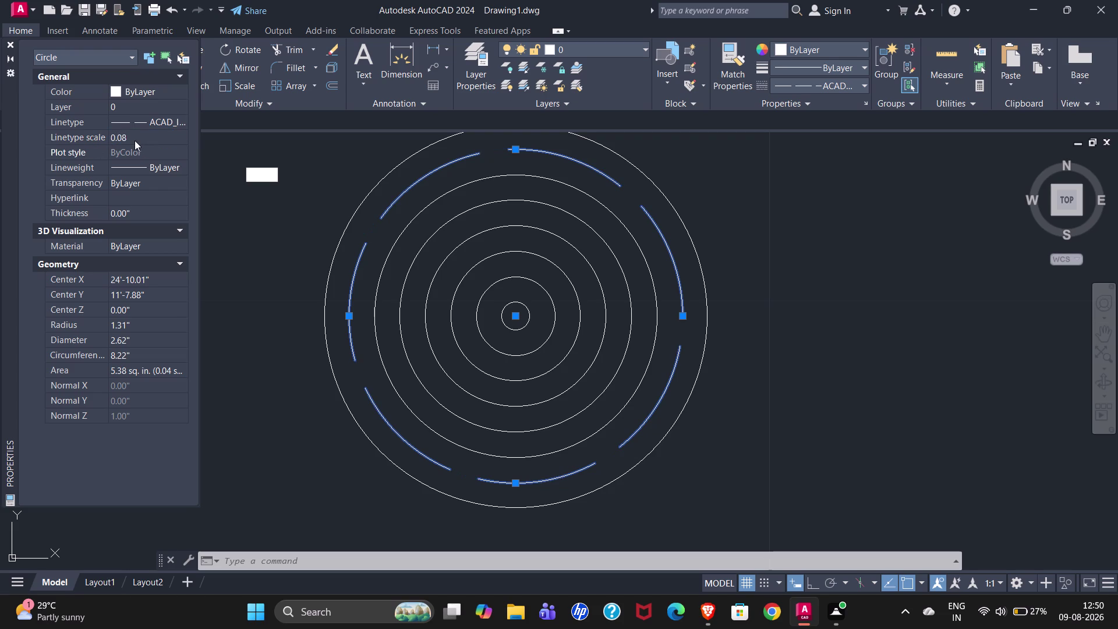
Set the linetype scale to 0.05 and close the Properties palette.
drag(136, 138, 102, 134)
text(0.)
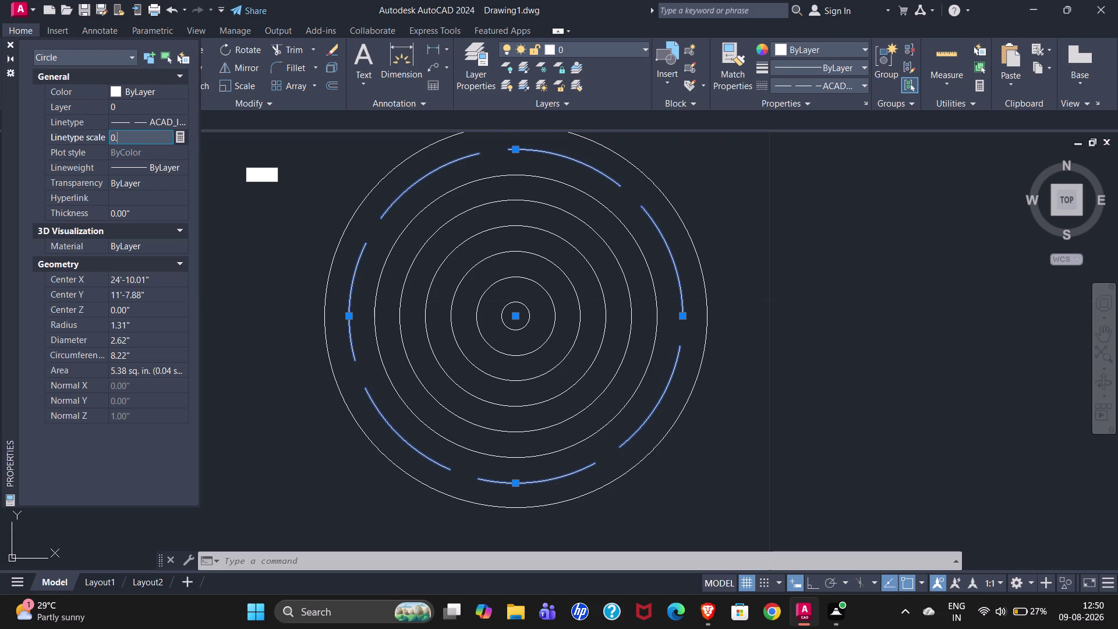
text(05)
key(Return)
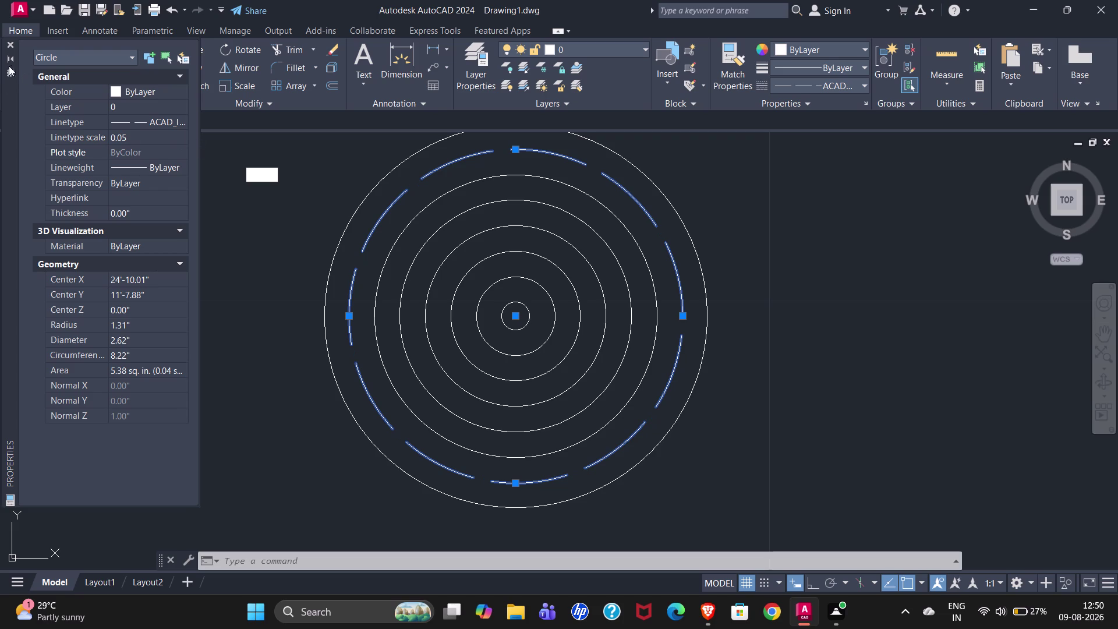
click(9, 47)
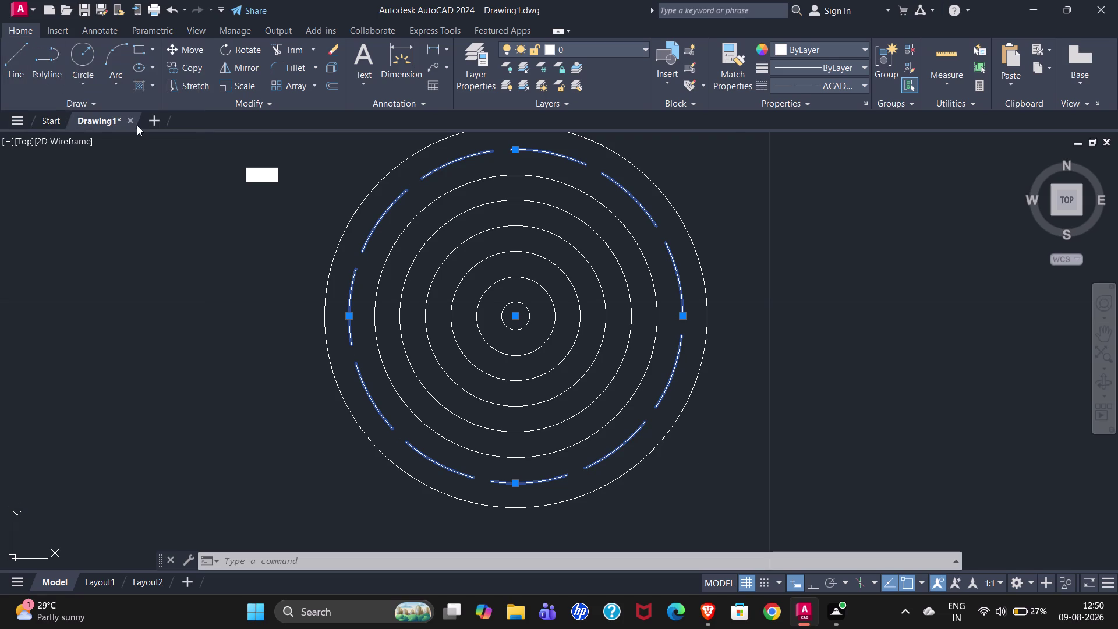
Match the dashed circle's properties onto an inner concentric circle.
click(738, 51)
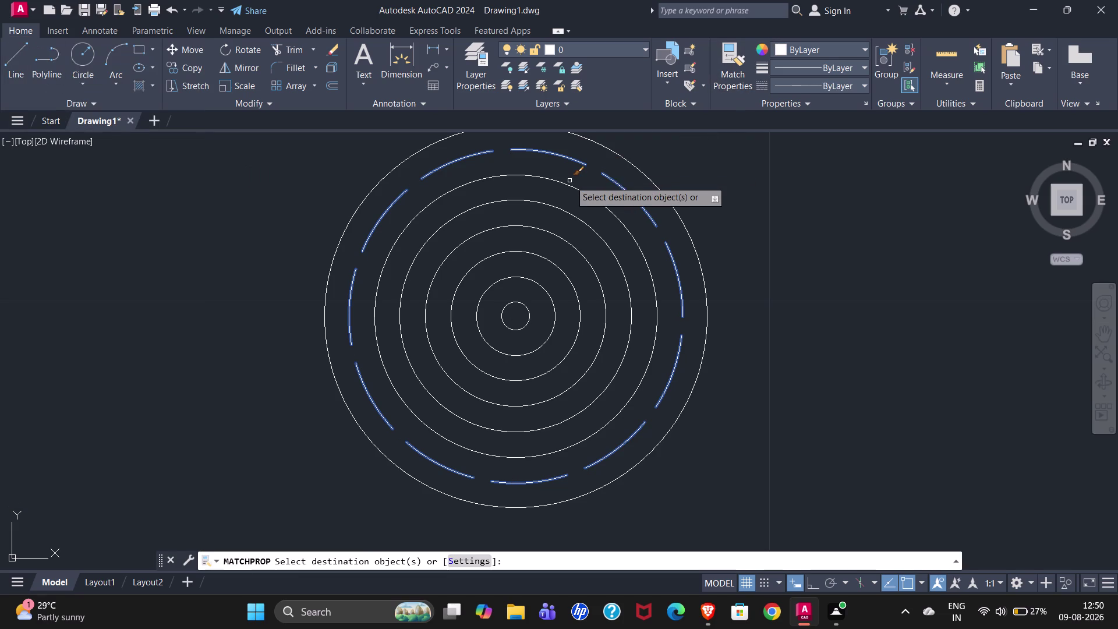
key(Escape)
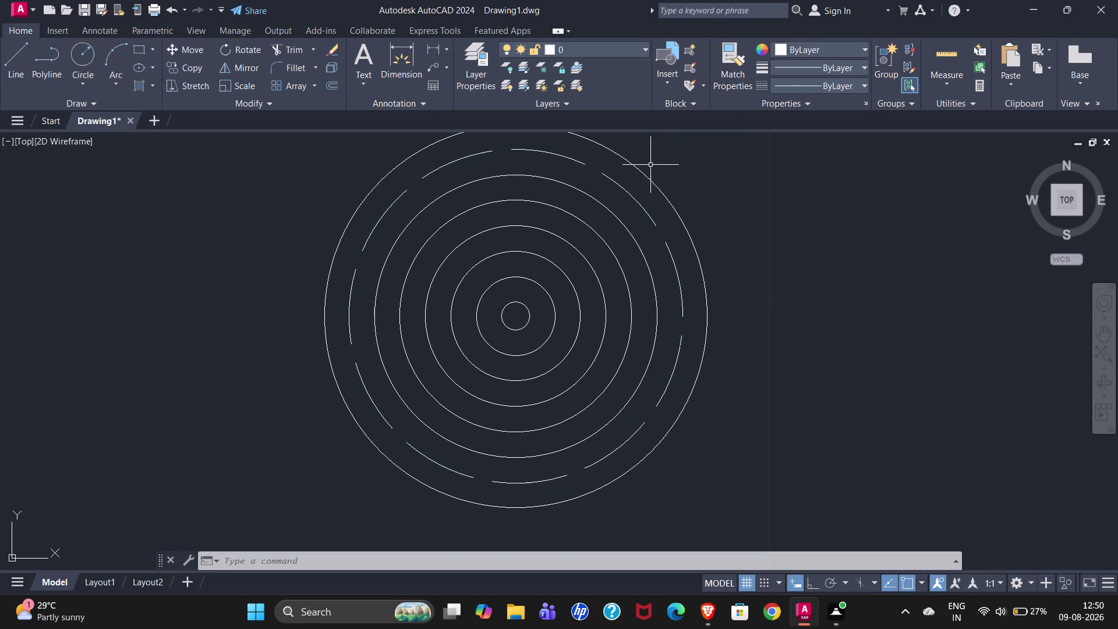
click(724, 63)
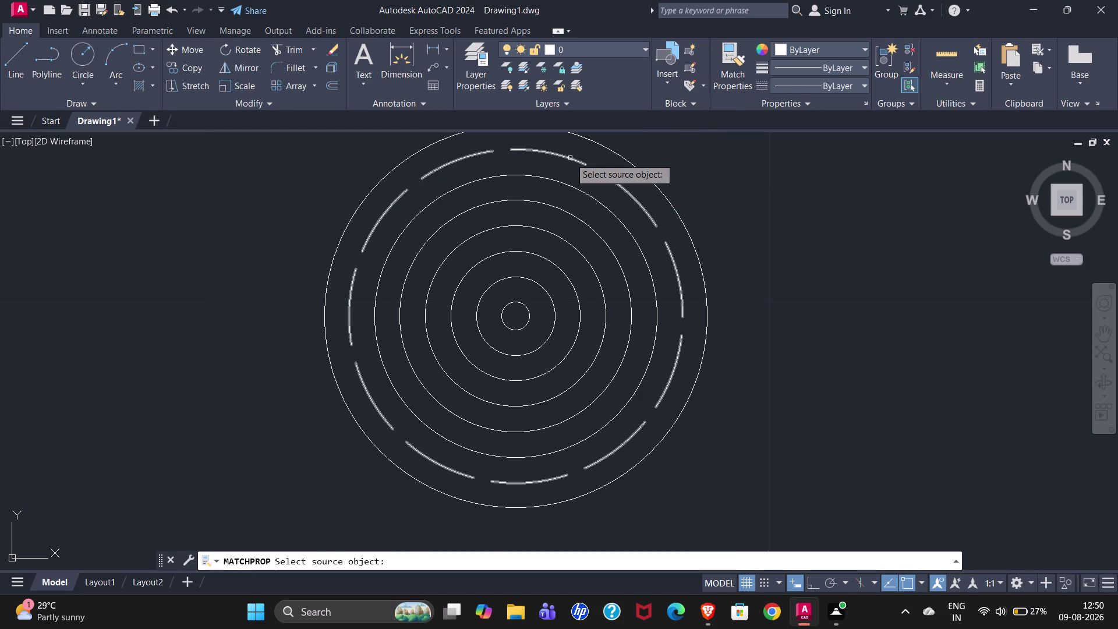
click(570, 158)
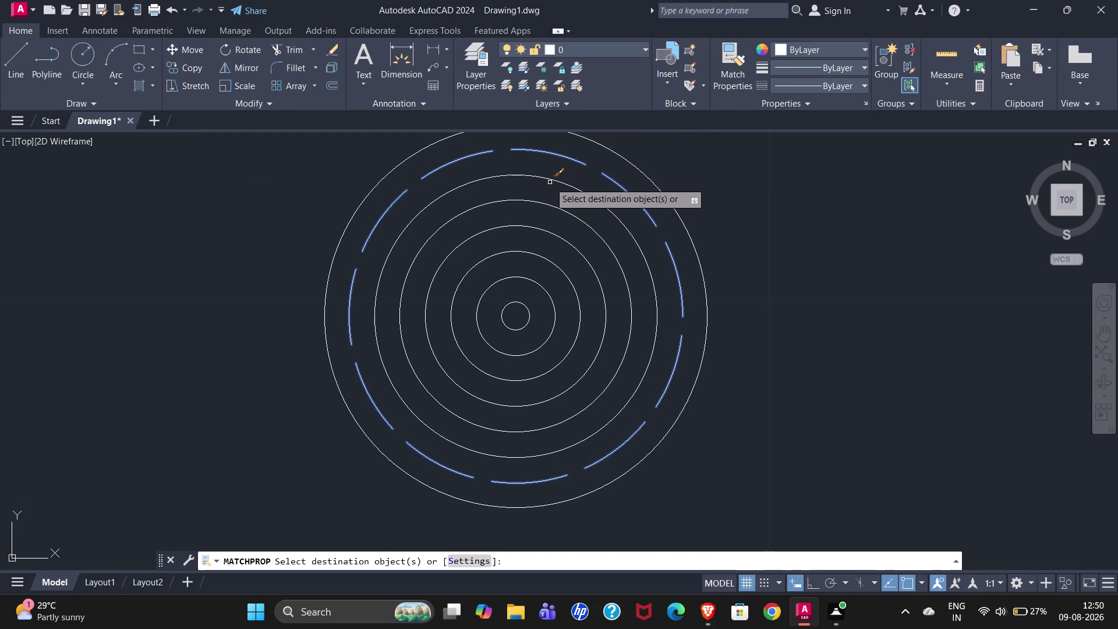
click(549, 182)
click(550, 180)
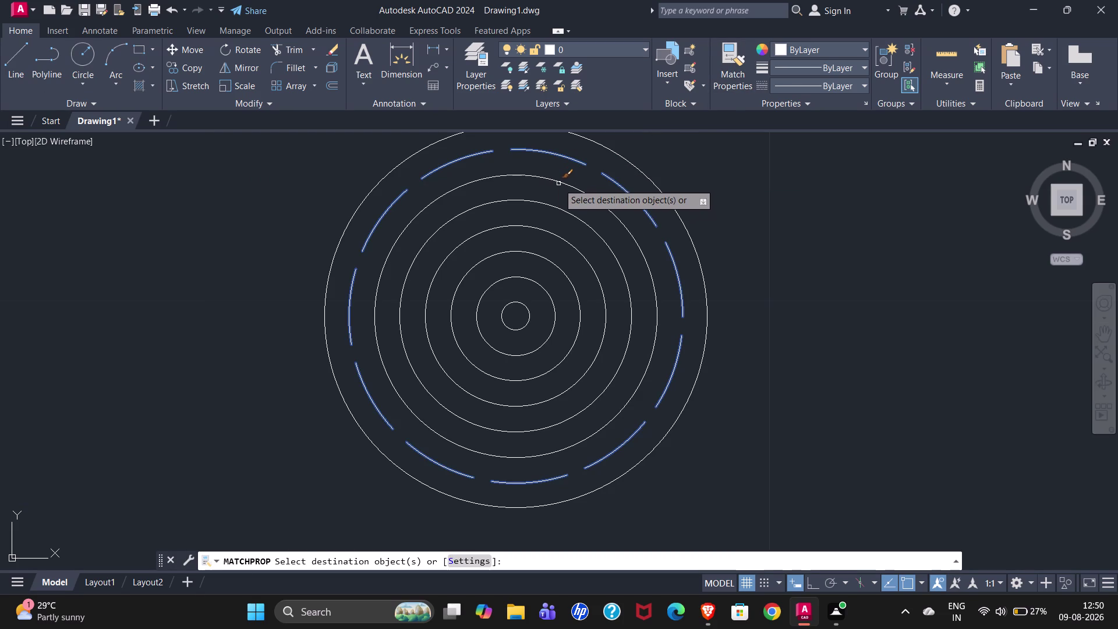
click(558, 182)
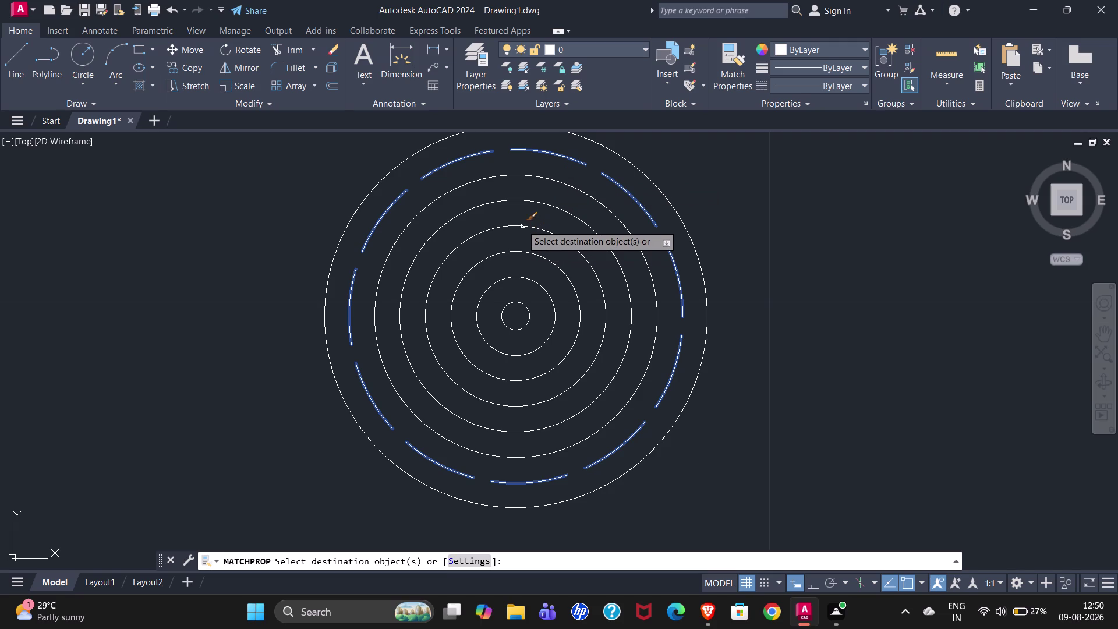
click(520, 176)
click(522, 174)
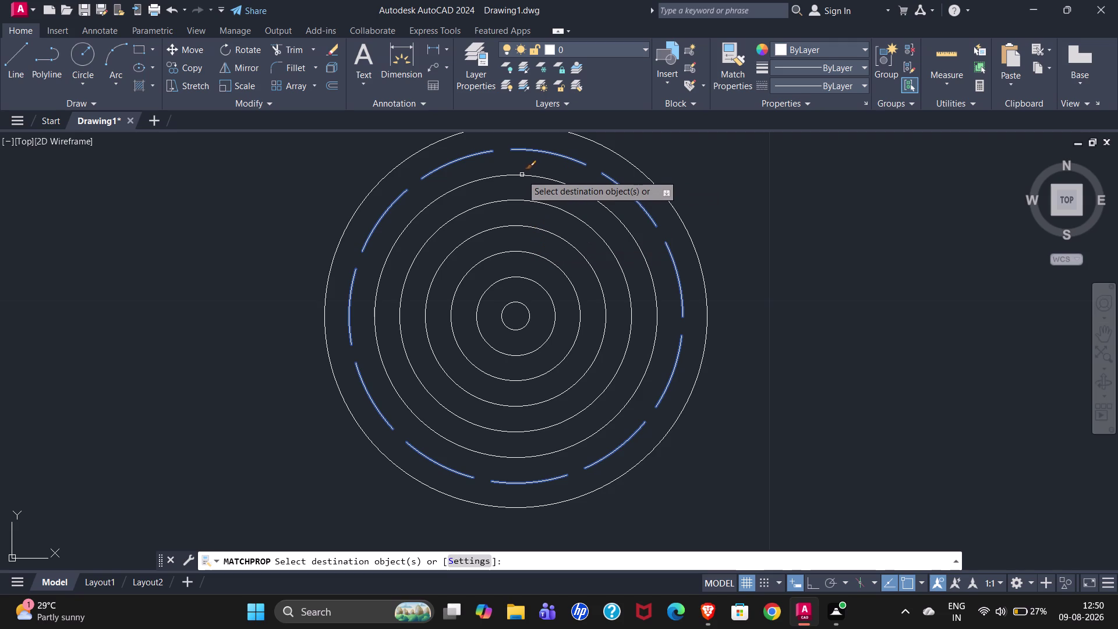
click(523, 175)
double_click(526, 201)
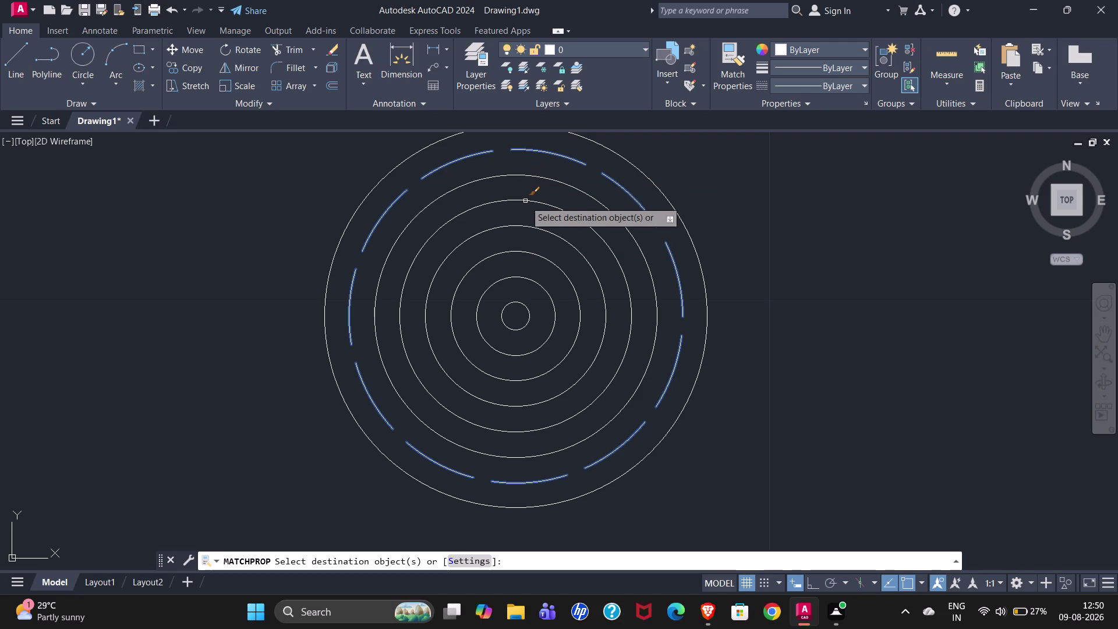
key(Escape)
Select and clear several concentric circles, then open the 0.91" radius circle's properties.
click(531, 177)
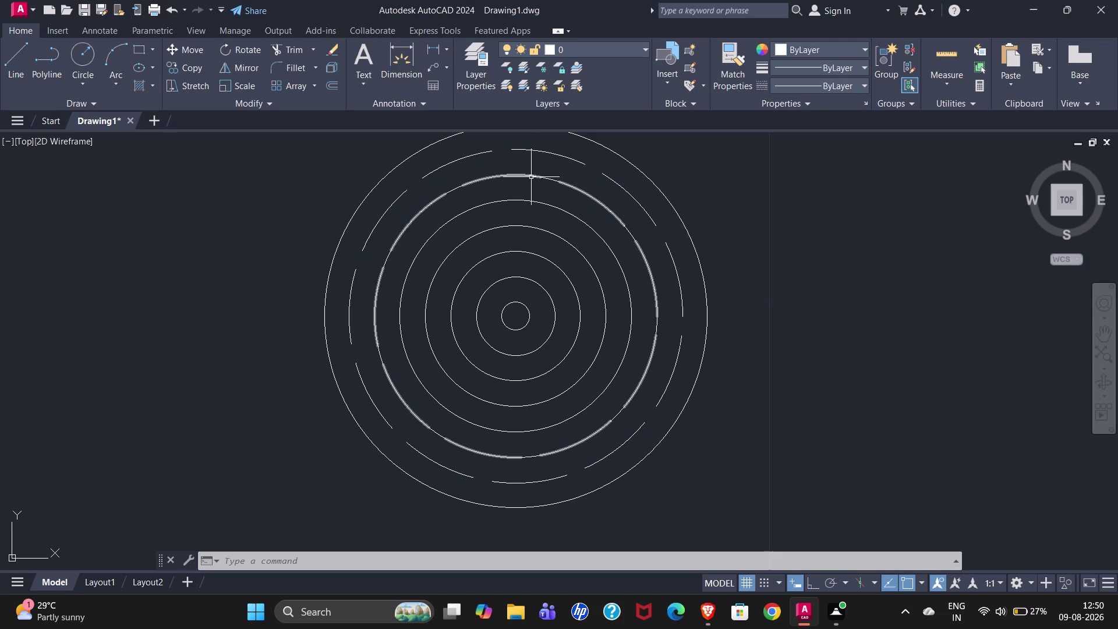
click(551, 205)
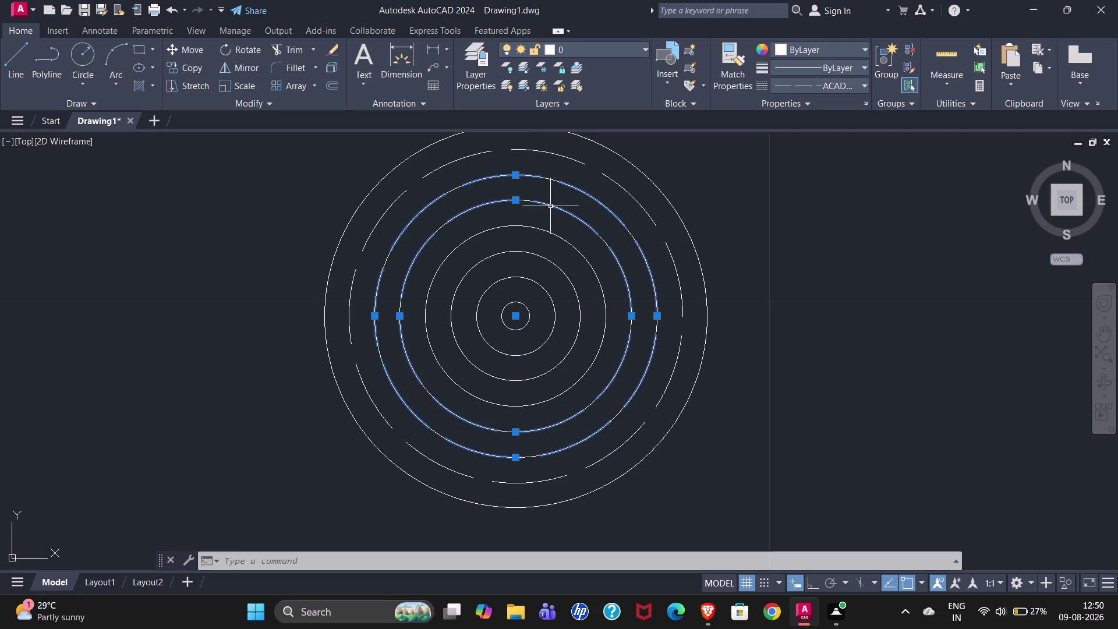
click(546, 232)
click(542, 257)
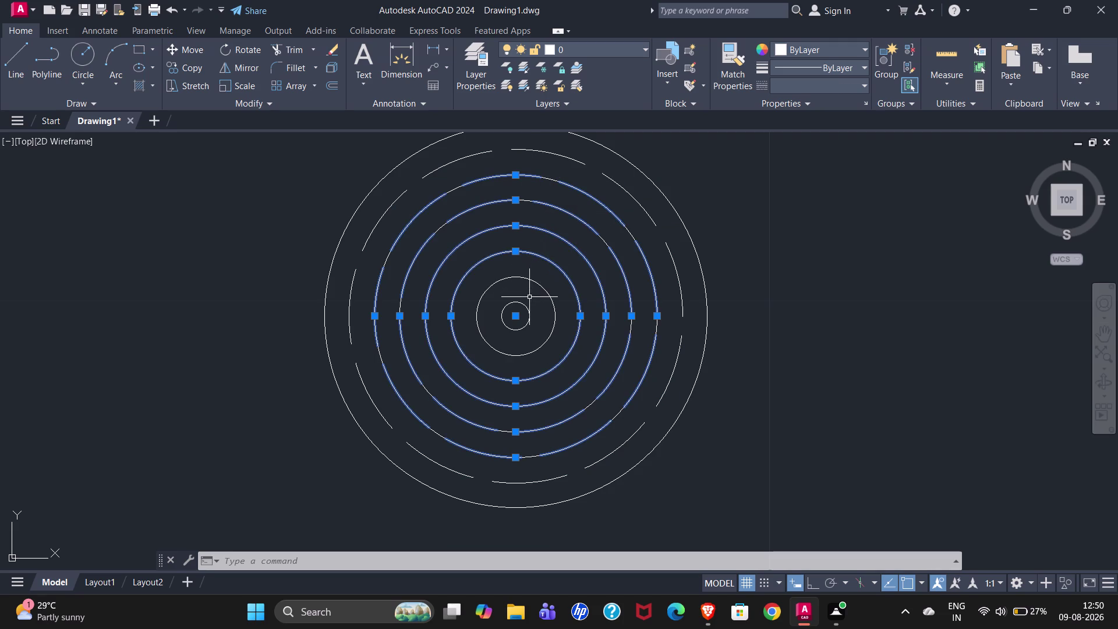
click(534, 285)
click(527, 312)
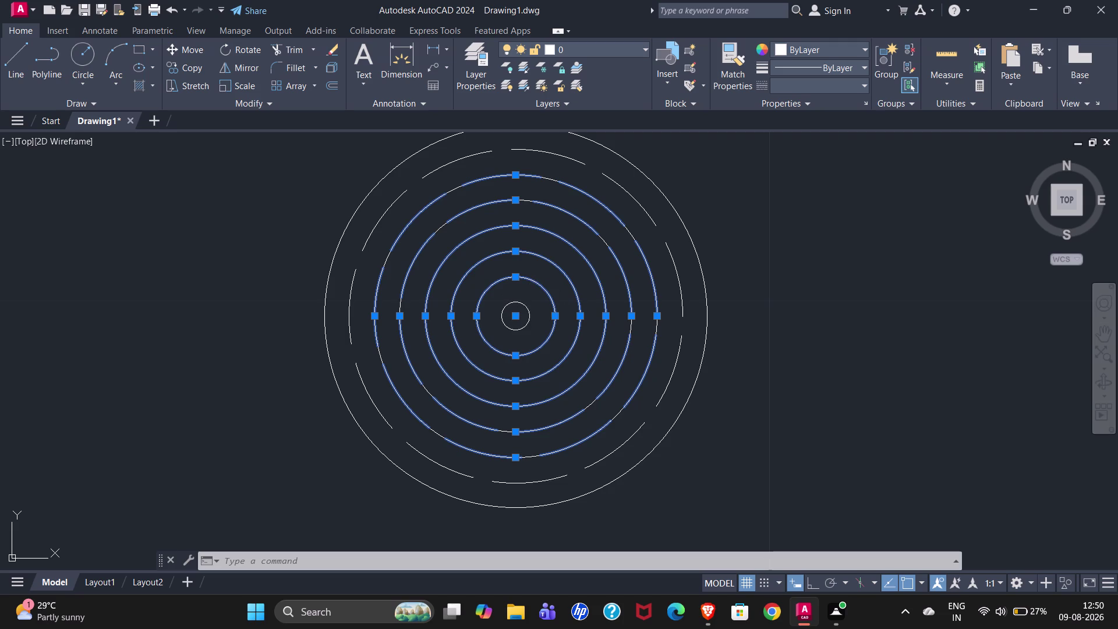
key(Escape)
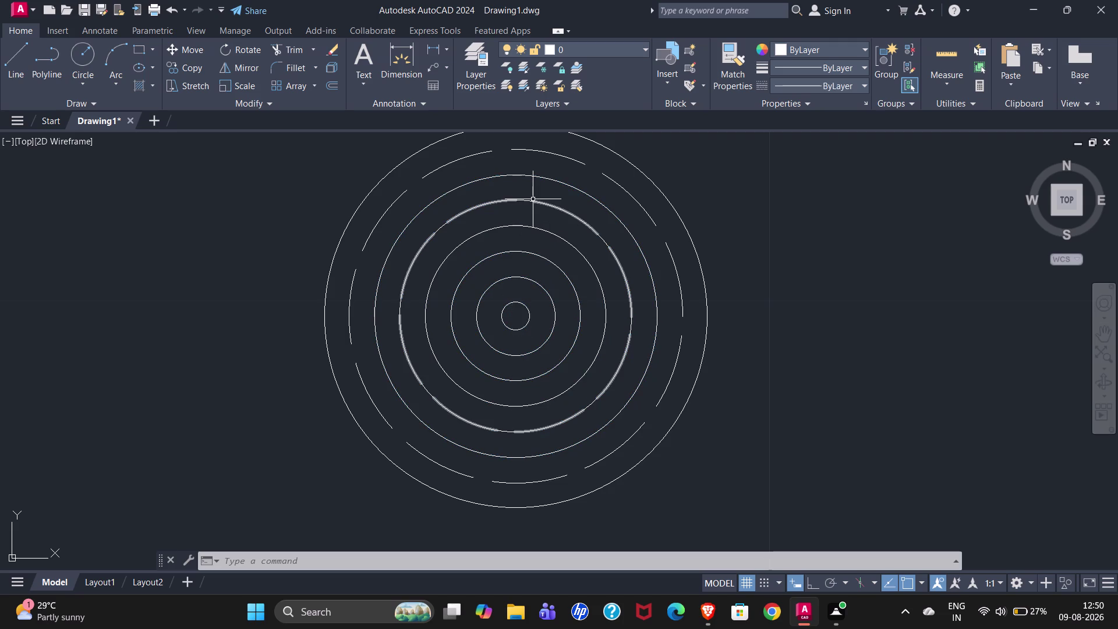
click(533, 199)
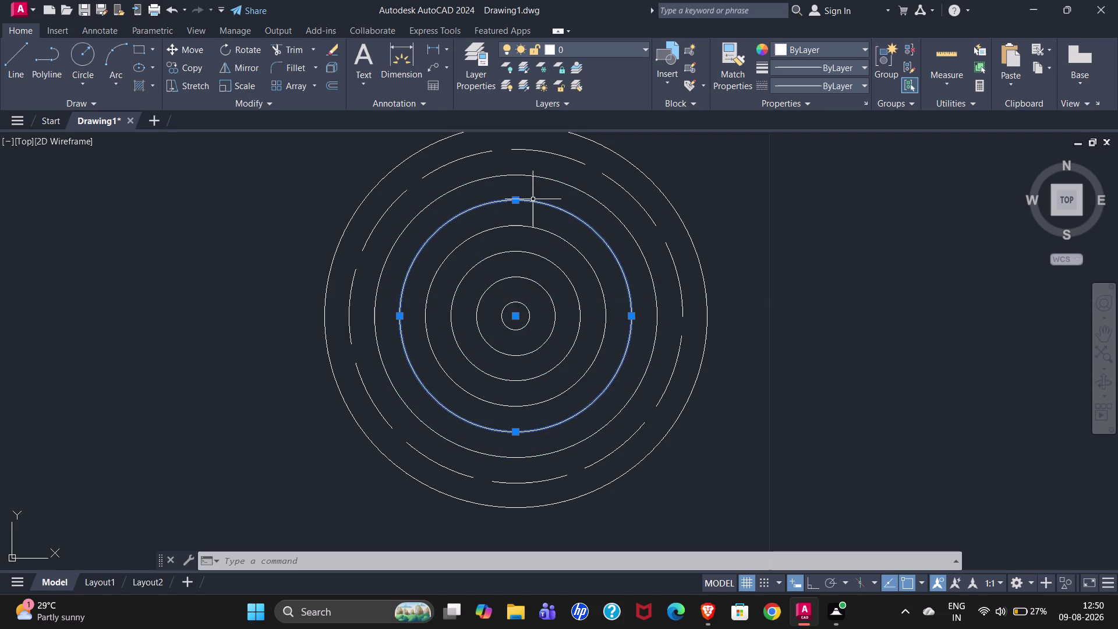
key(ctrl+1)
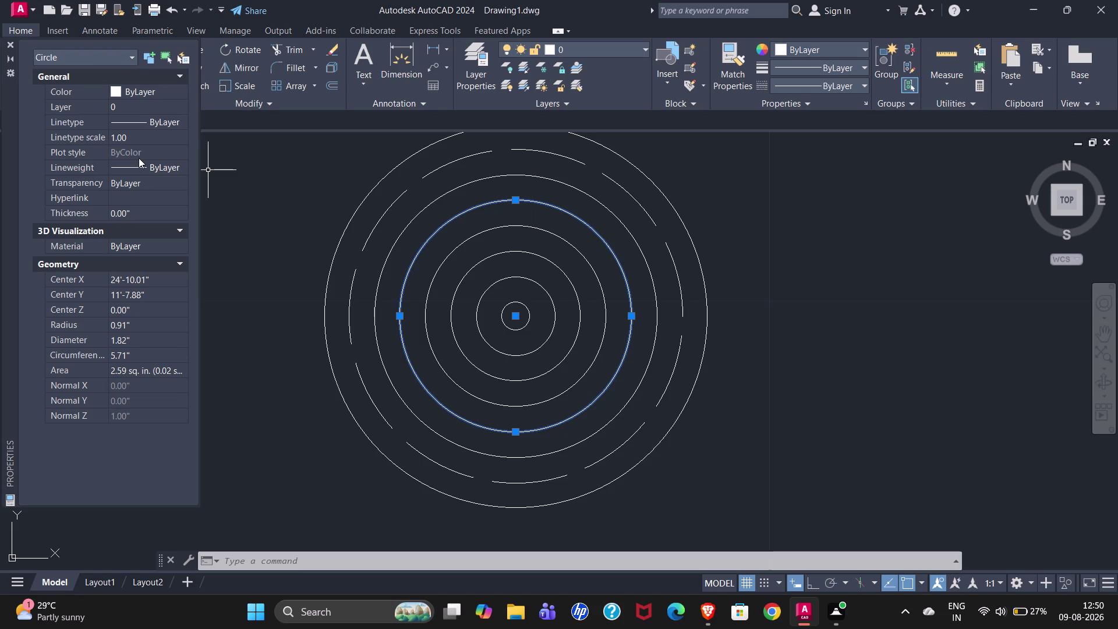
Give the selected circle the ACAD_ISO dashed linetype with a linetype scale of 0.08.
click(150, 126)
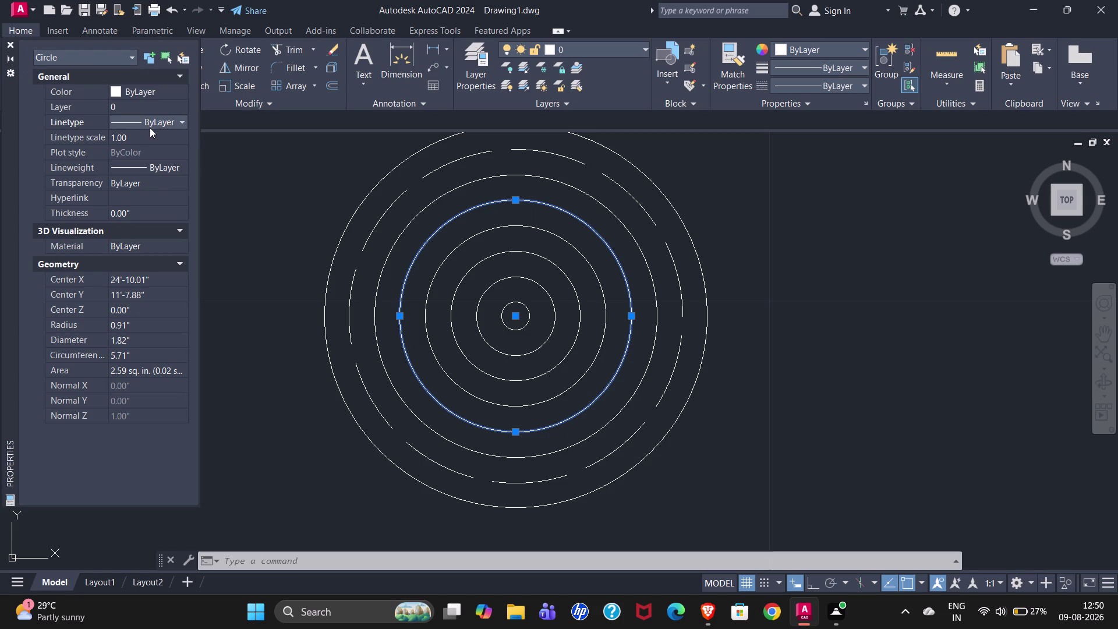
click(164, 120)
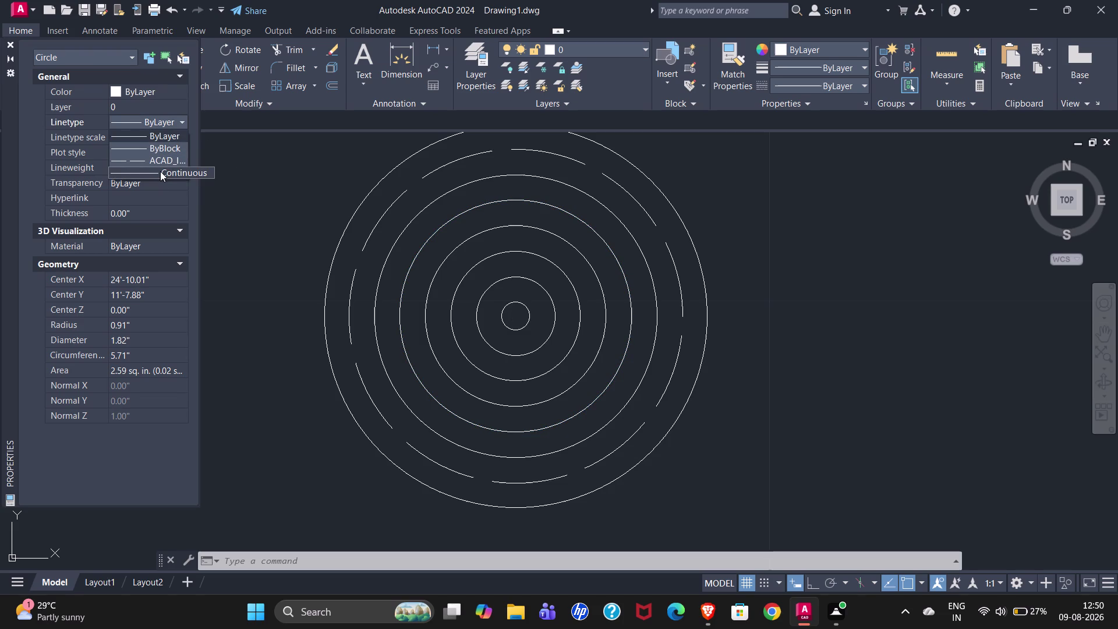
click(158, 165)
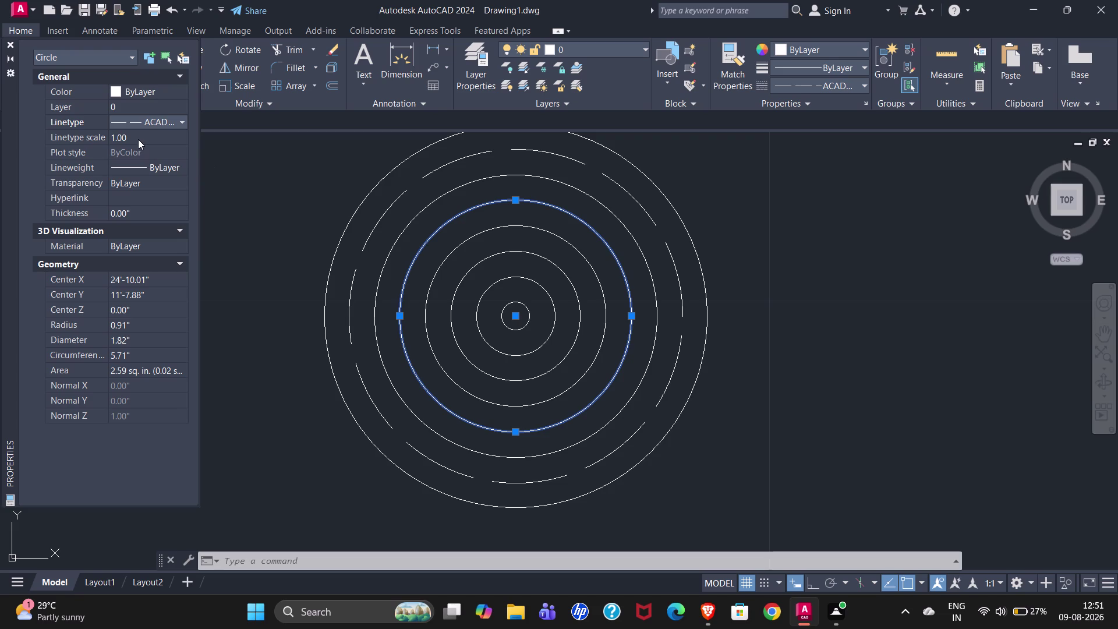
drag(138, 139, 123, 138)
text(0)
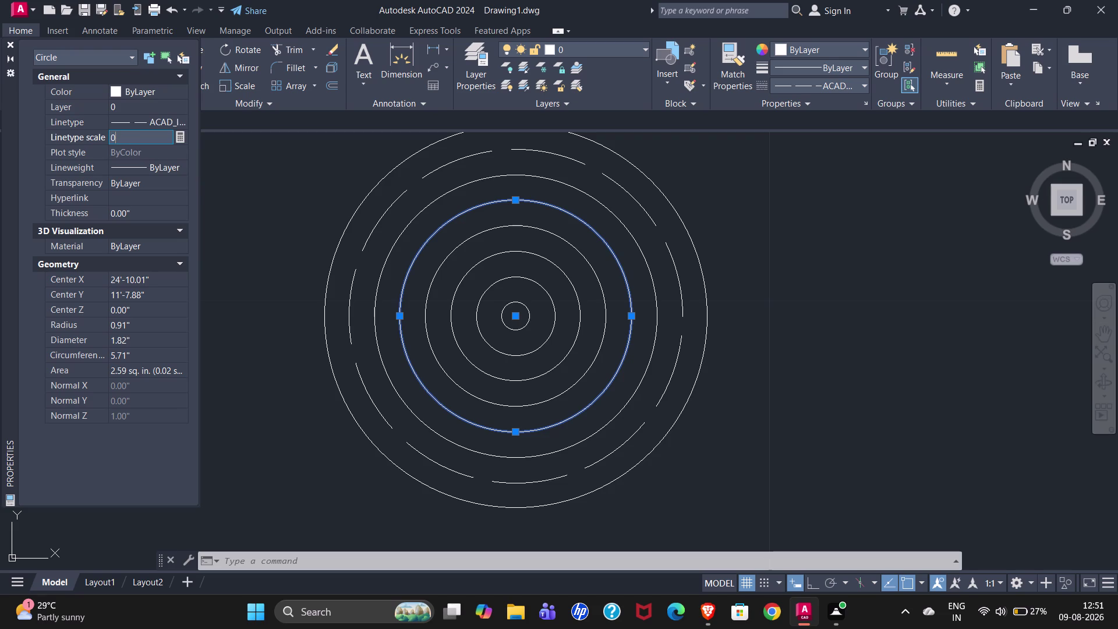
text(.)
key(0)
key(8)
key(Return)
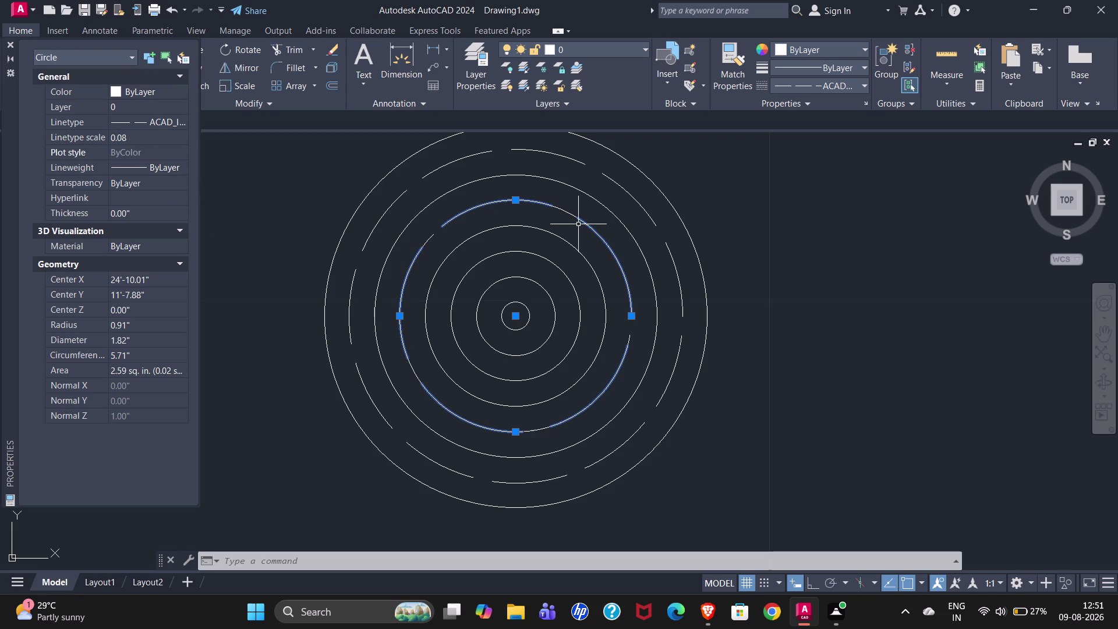
Reselect and check the dashed circle, the 0.71" circle and the 1.11" circle one by one.
key(Escape)
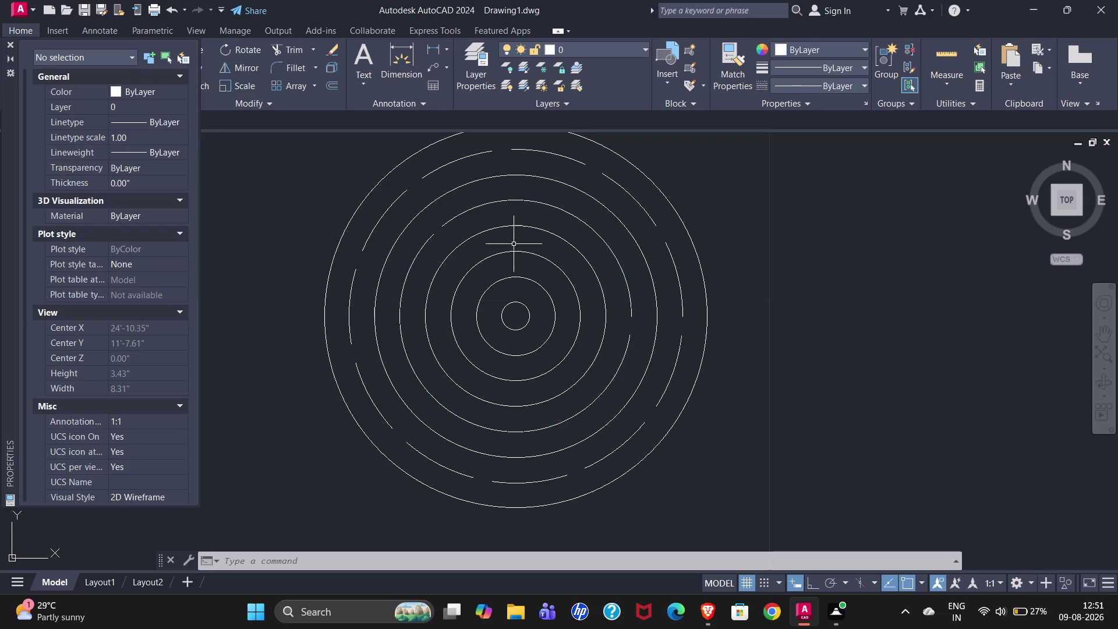
click(415, 264)
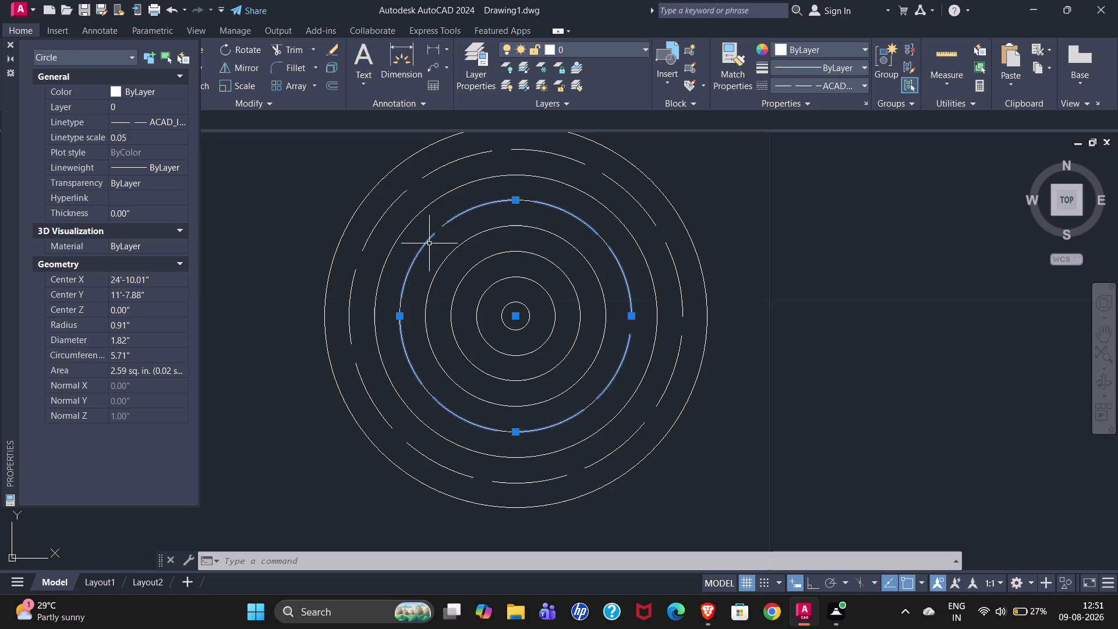
key(Delete)
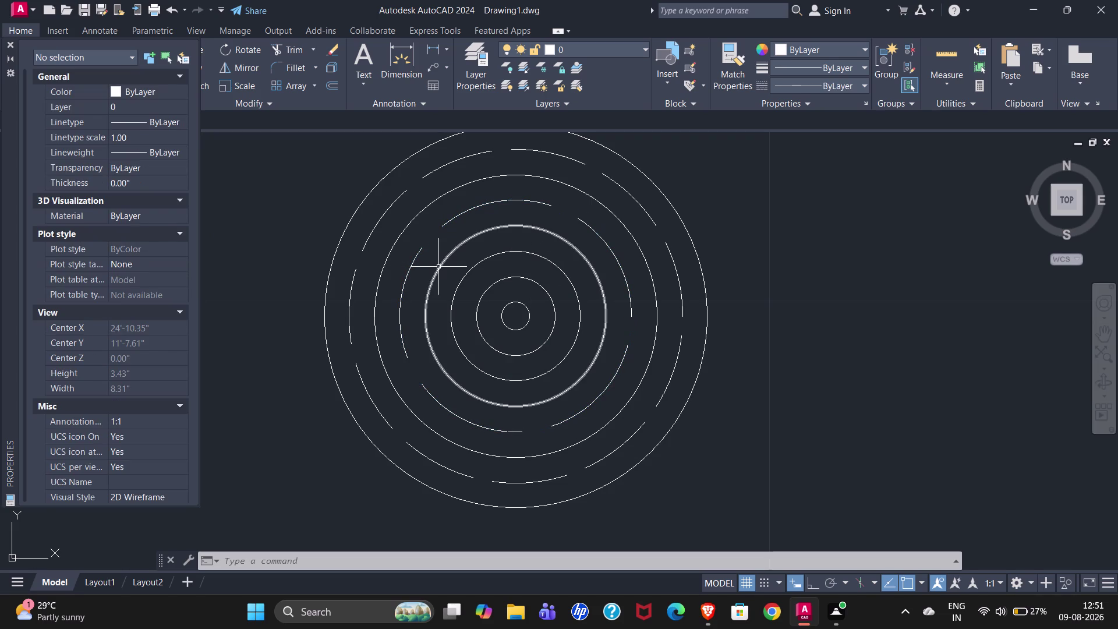
click(439, 266)
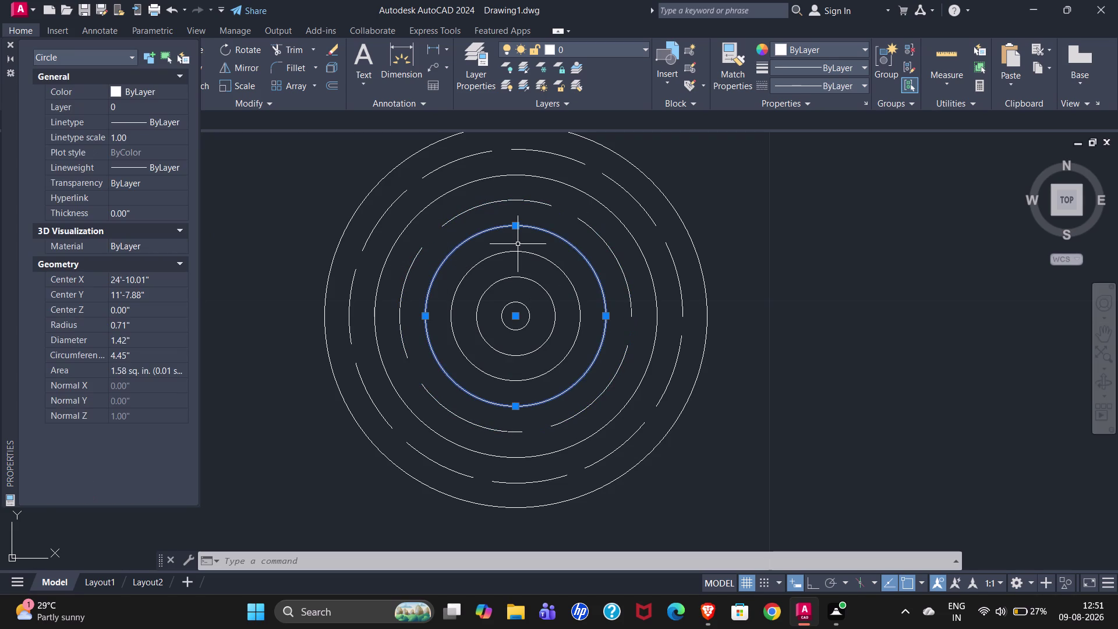
key(Escape)
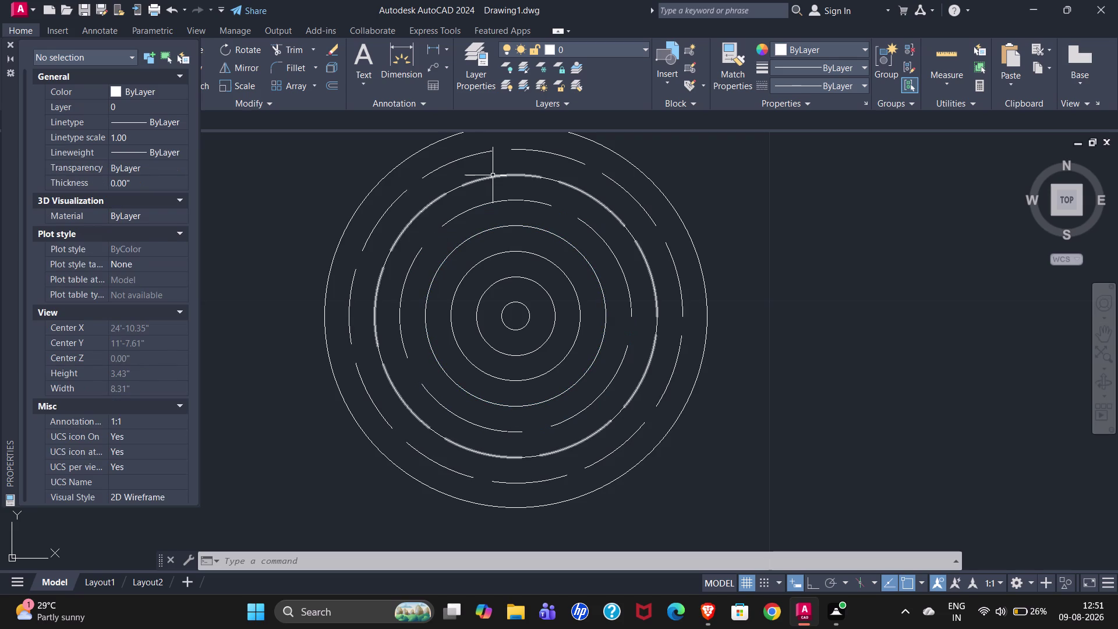
click(493, 175)
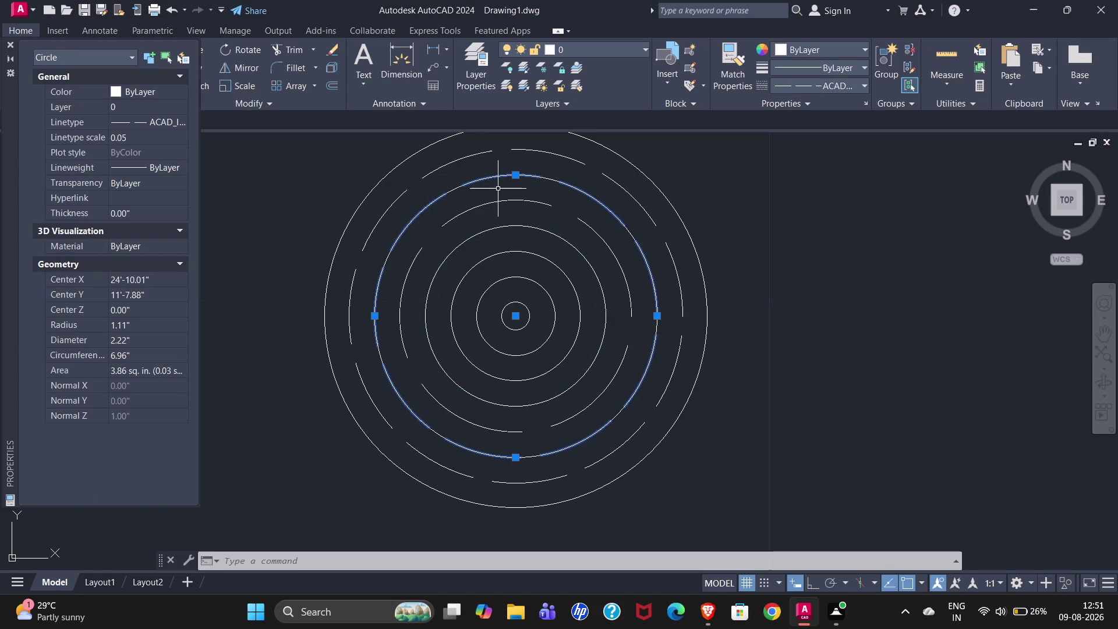
key(Delete)
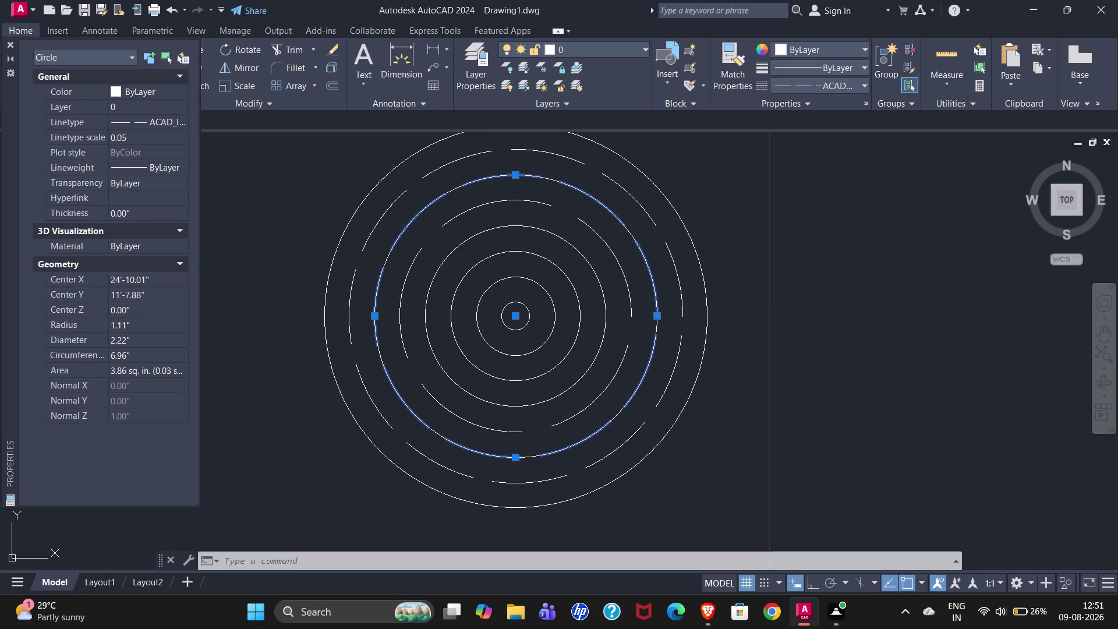
click(489, 178)
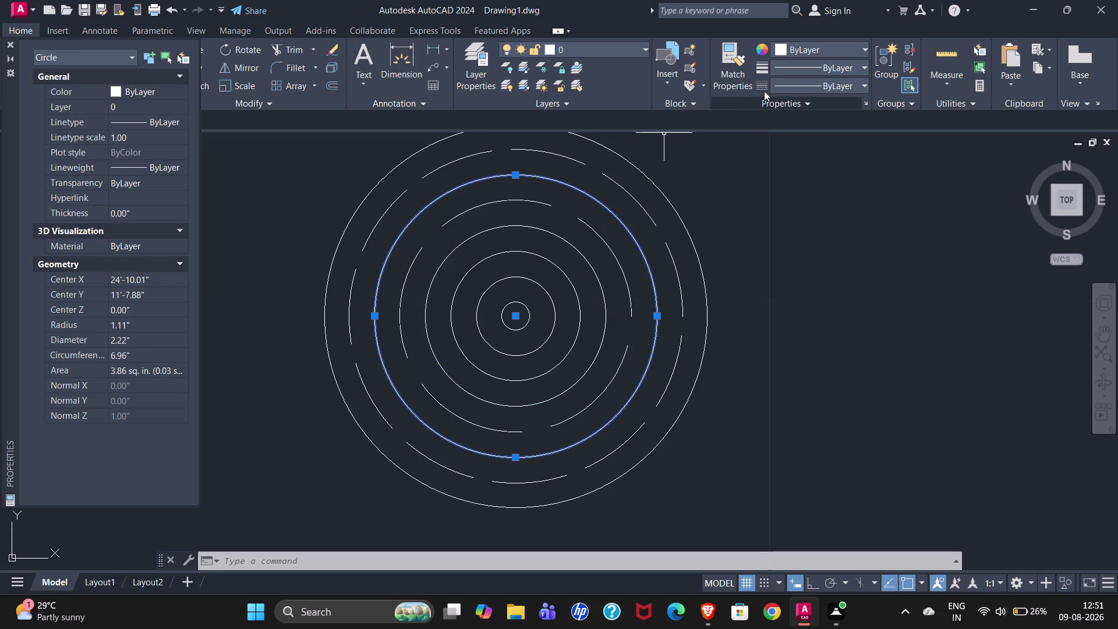
key(Escape)
click(732, 78)
Match the dashed circle's properties onto three other circles.
key(Escape)
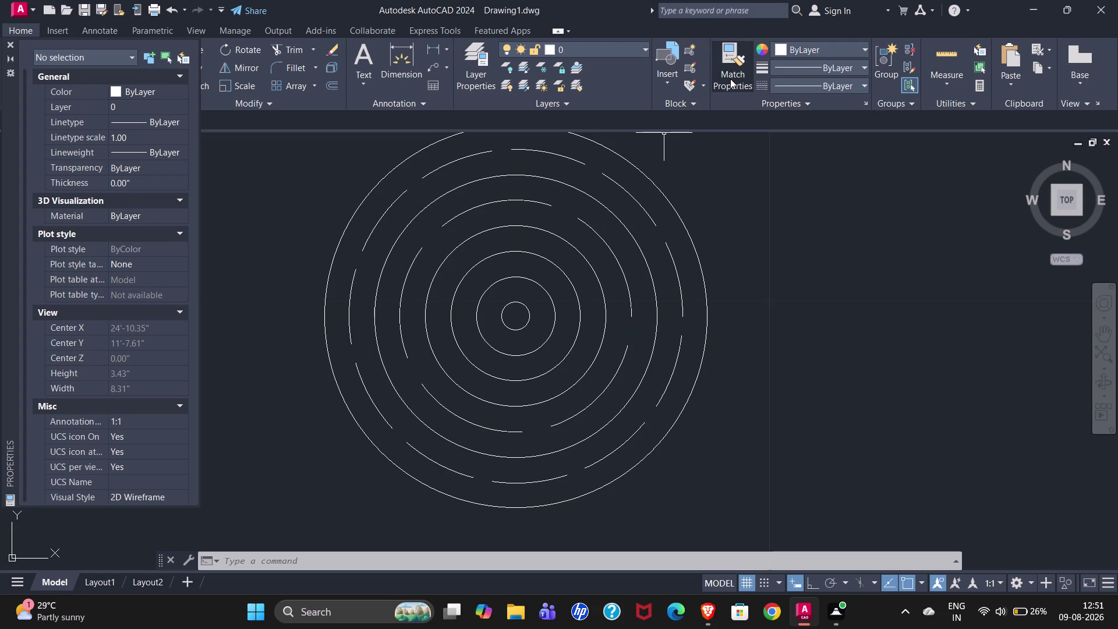
click(730, 79)
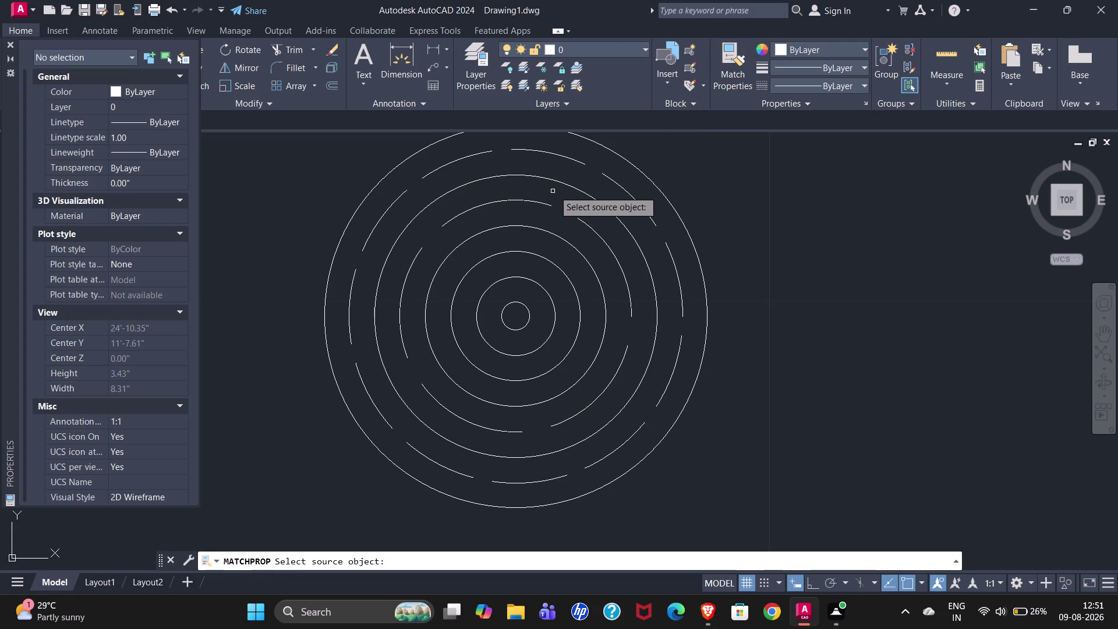
click(577, 160)
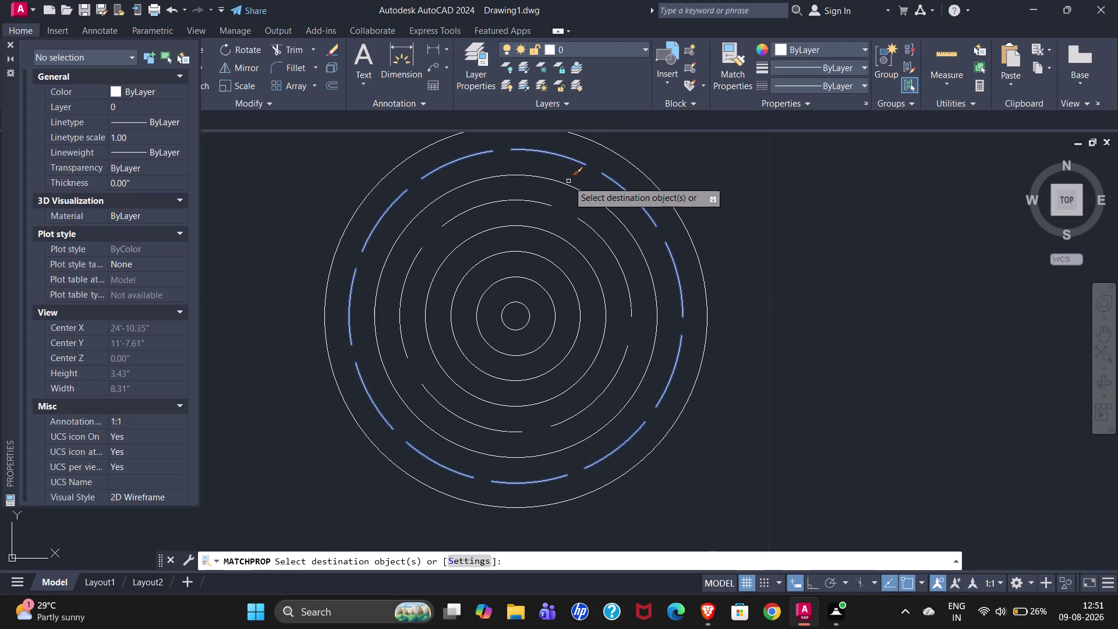
click(568, 184)
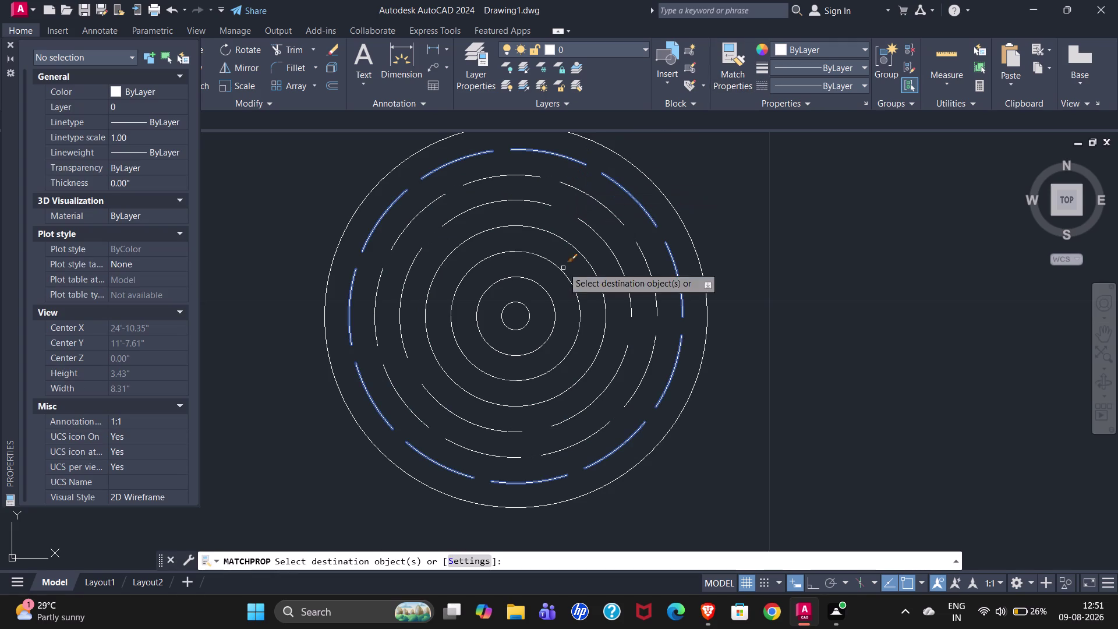
click(567, 242)
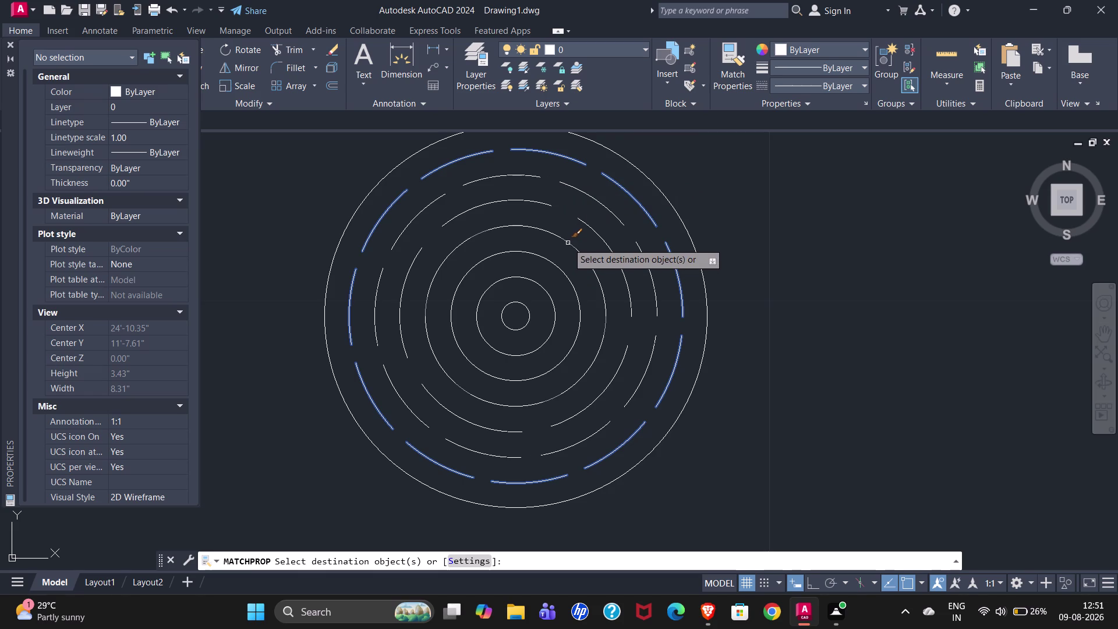
click(601, 240)
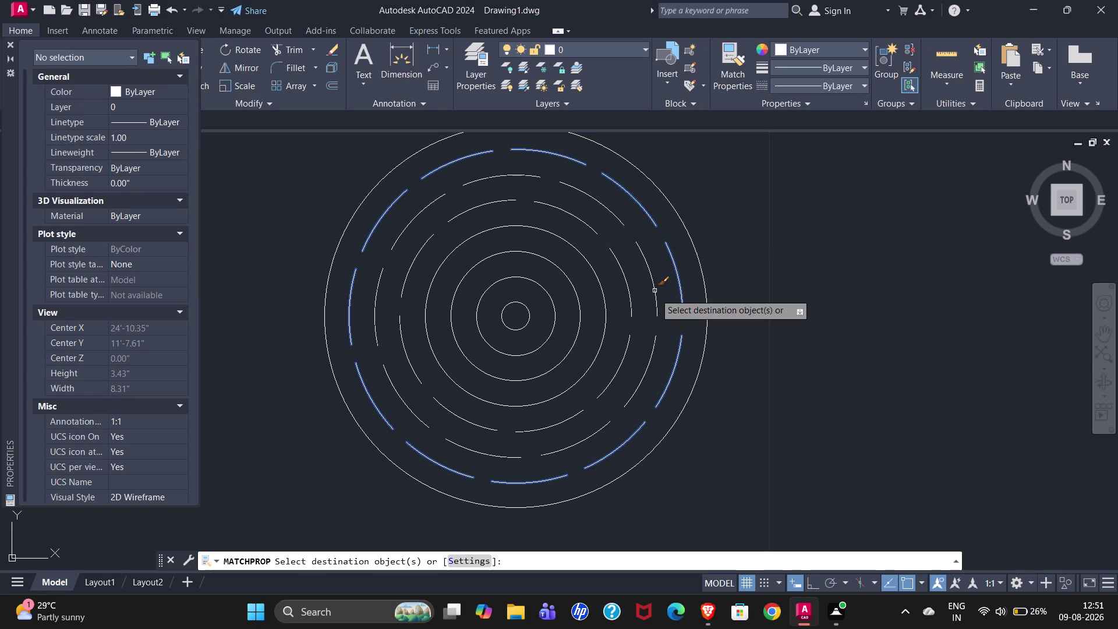
key(Escape)
Check the 0.71" circle's linetype, then select the 0.51", 0.71" and smallest inner circles.
click(580, 252)
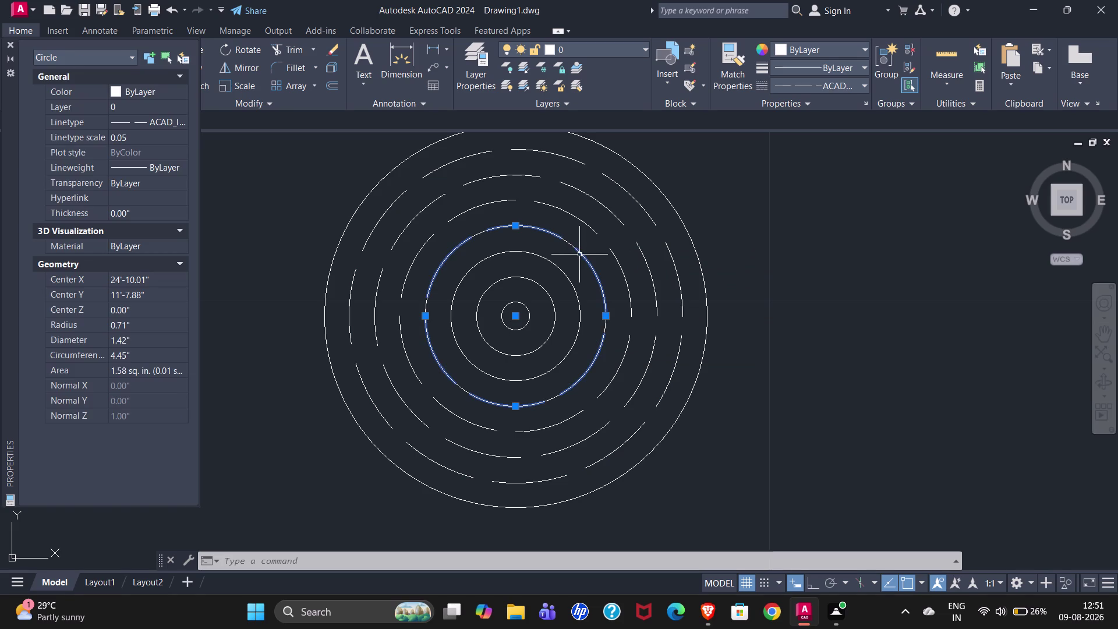
click(478, 234)
key(Escape)
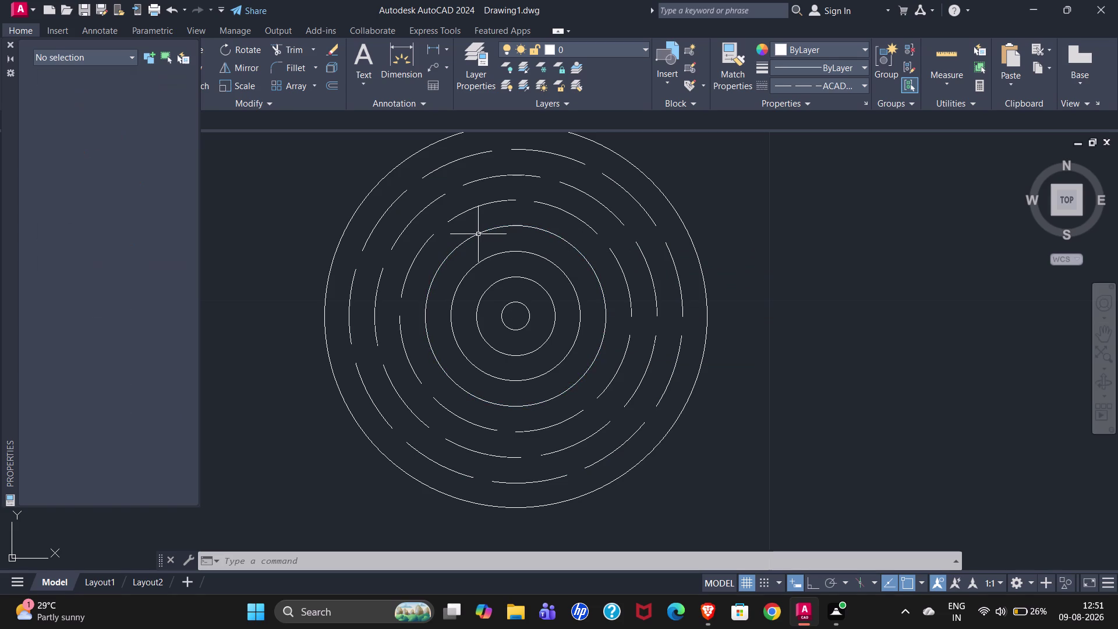
click(479, 234)
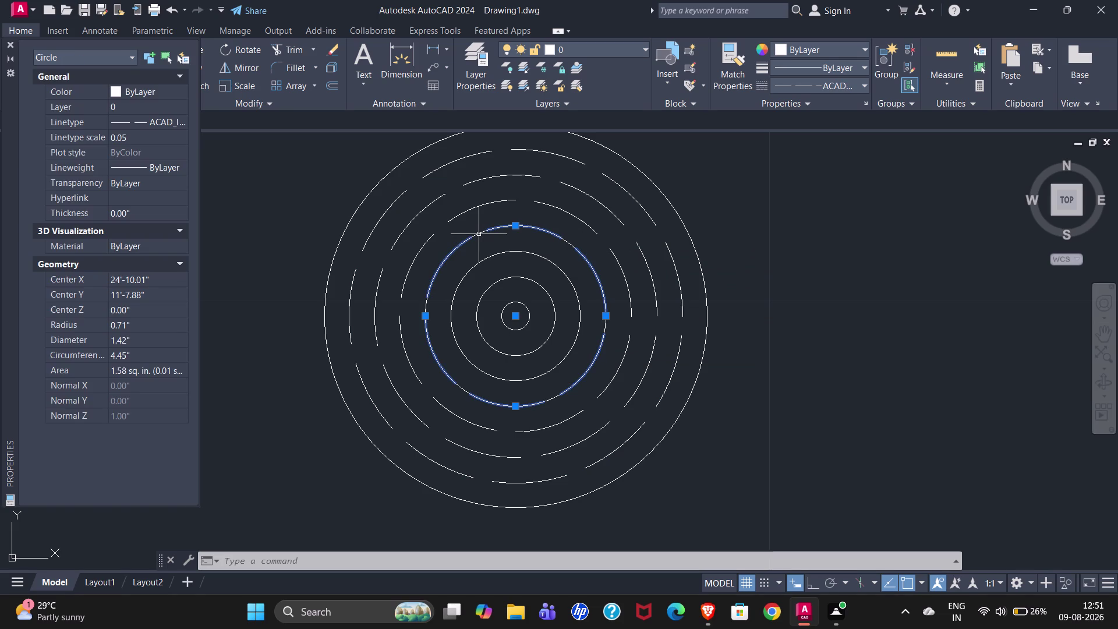
key(Delete)
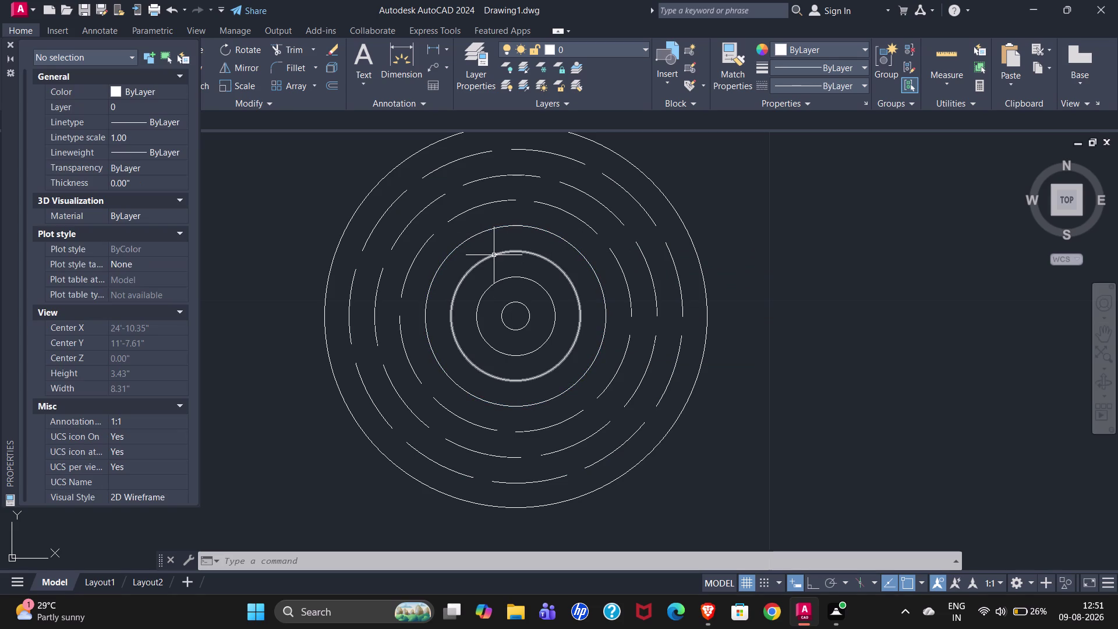
click(494, 255)
click(508, 278)
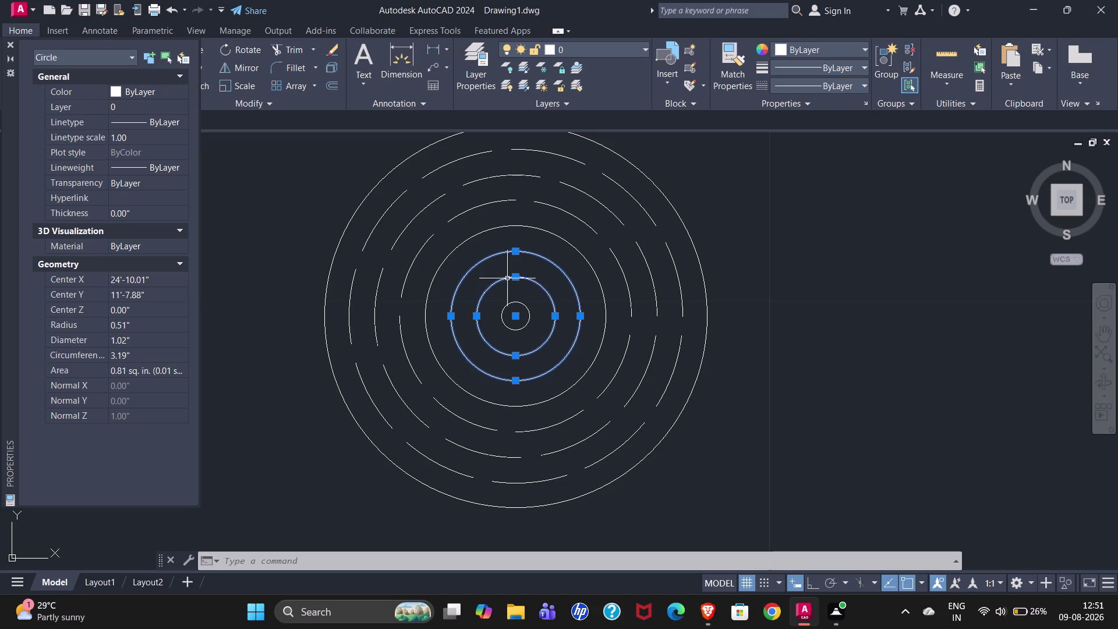
click(489, 231)
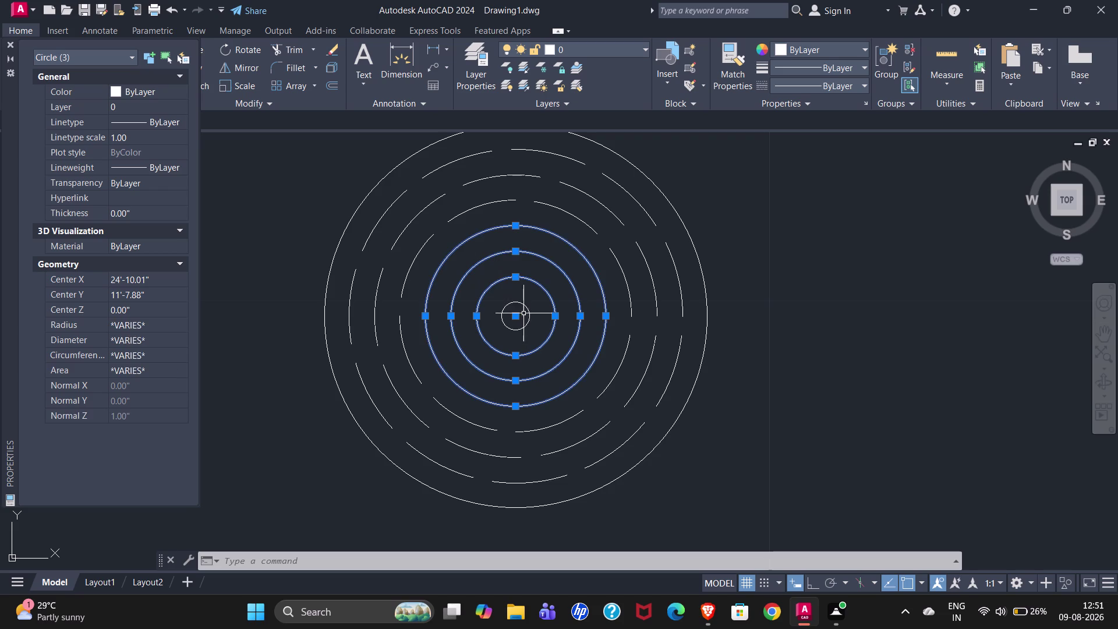
click(527, 308)
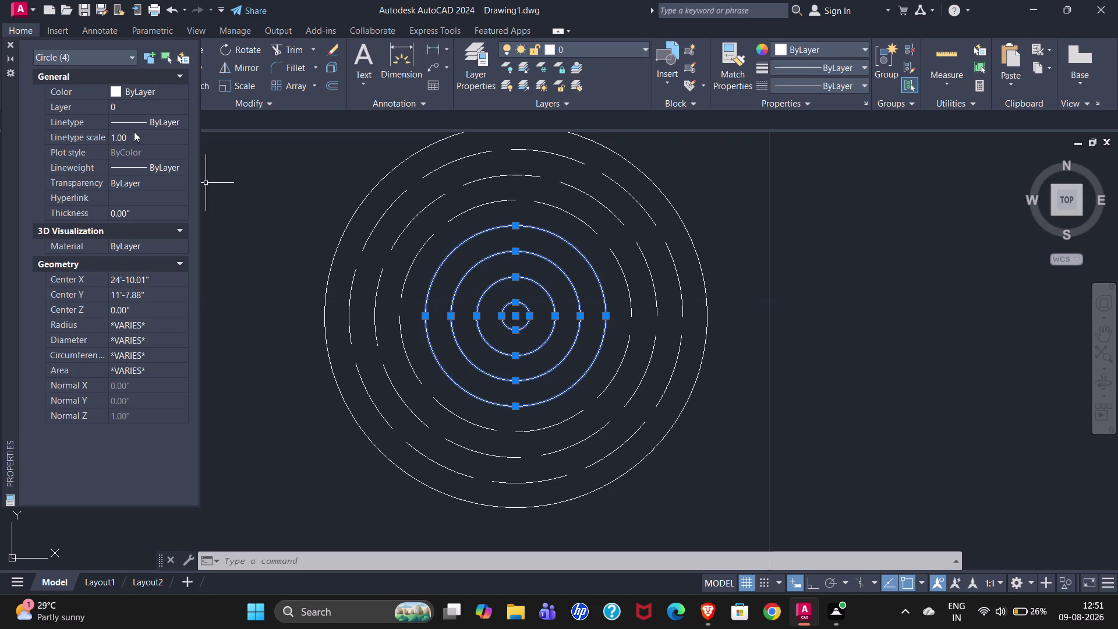
Set the selected circles to the ACAD_ISO dashed linetype at linetype scale 0.02 and close the palette.
click(158, 128)
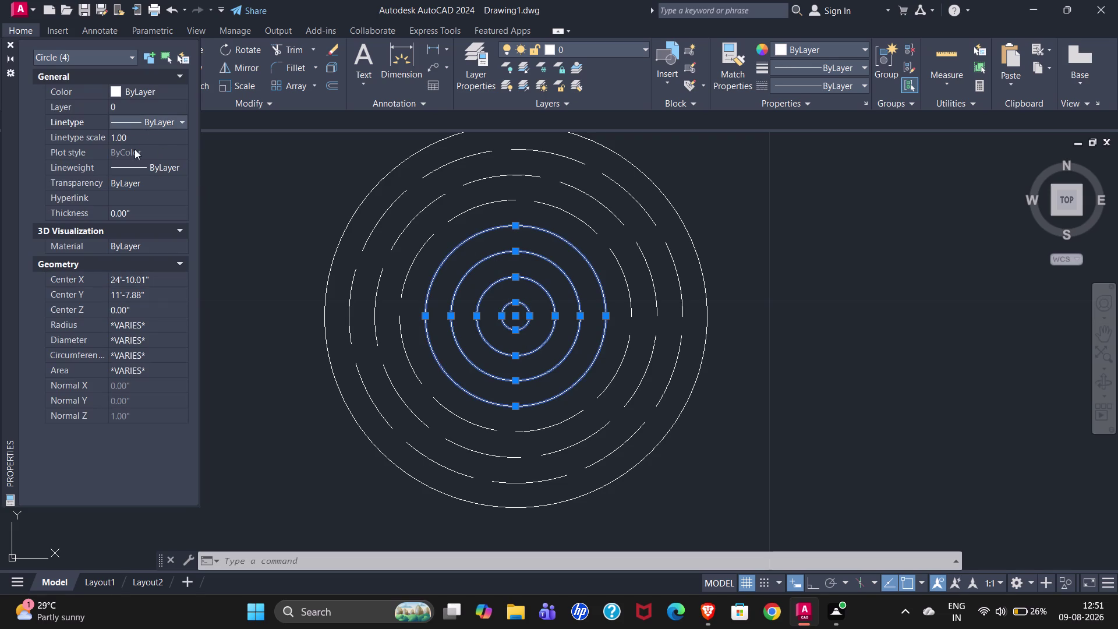
click(159, 122)
click(158, 163)
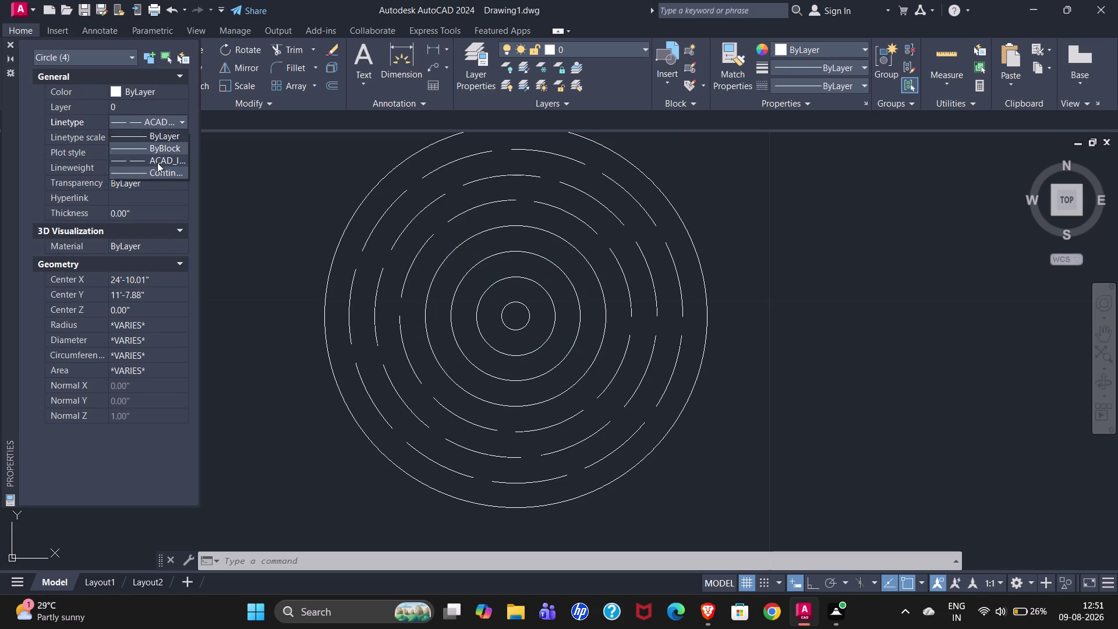
click(132, 135)
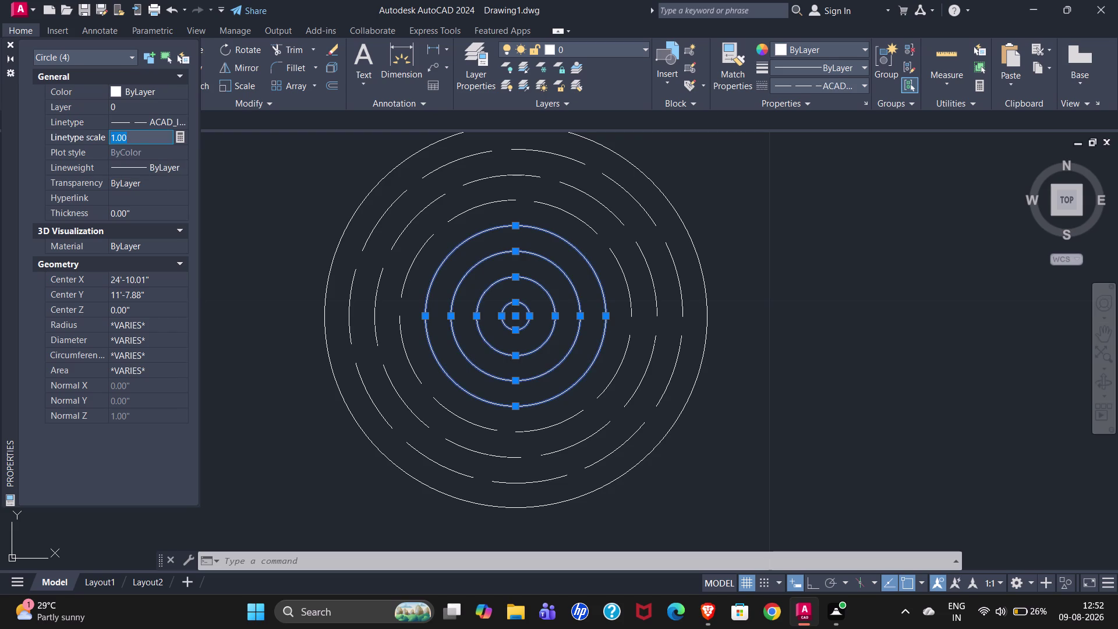
text(0.0)
text(2)
key(Return)
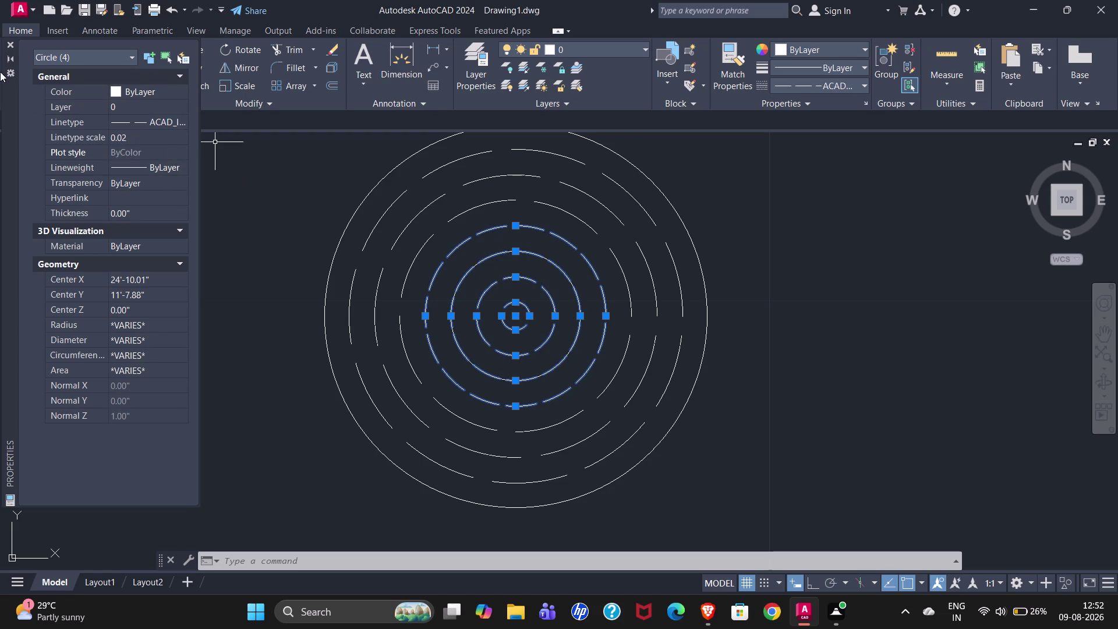
click(7, 40)
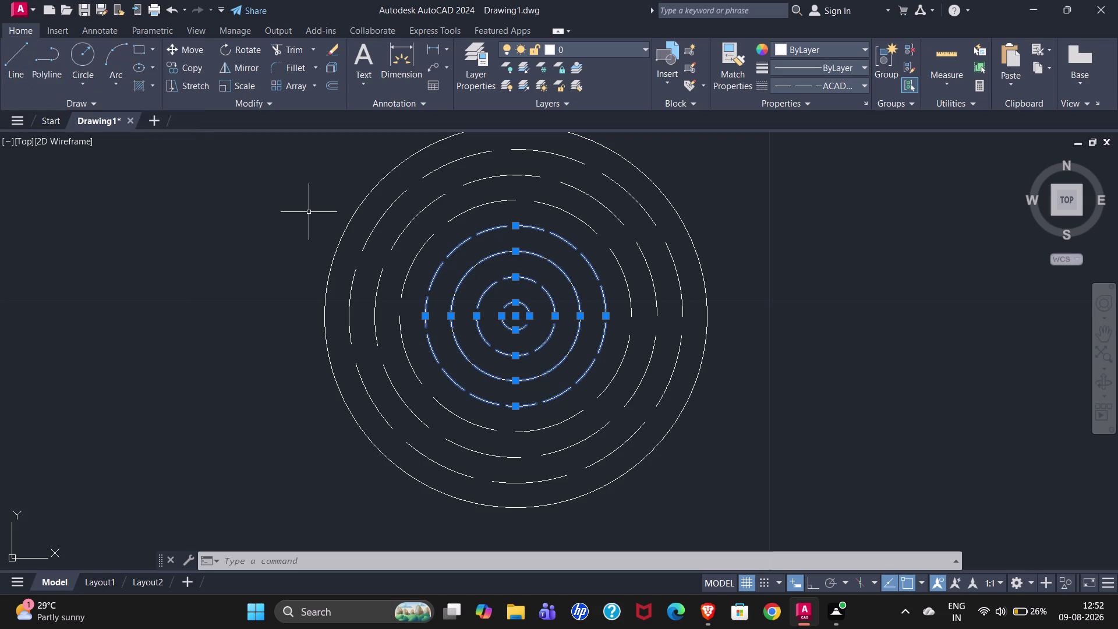
Zoom out, window-select the entire concentric circle pattern, and start COPY with CO.
key(Escape)
scroll(down, 3)
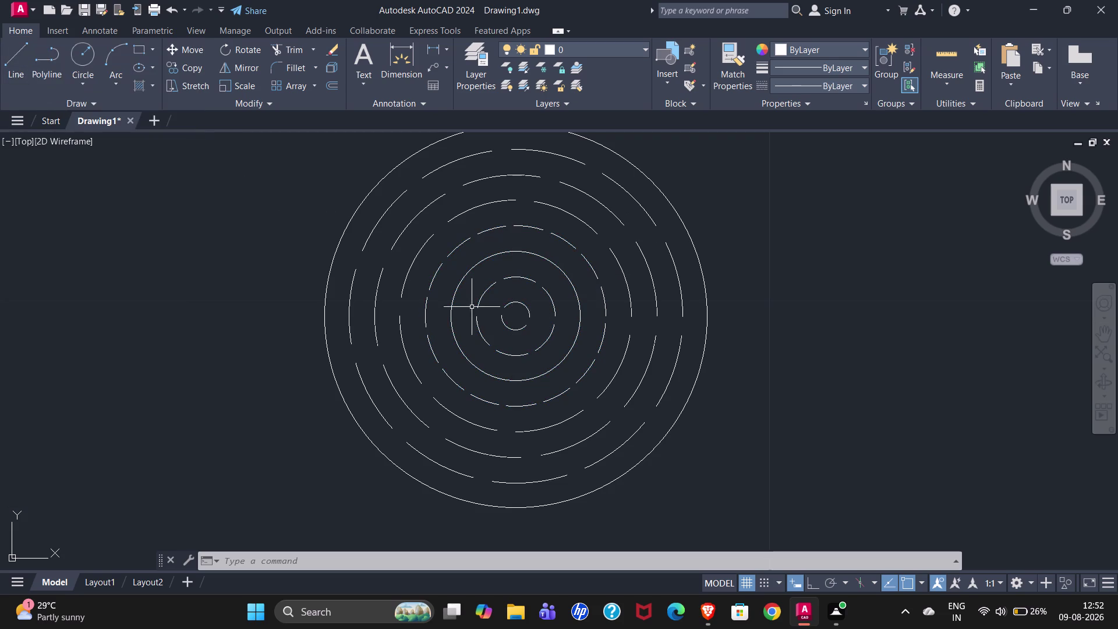
scroll(down, 3)
scroll(down, 3)
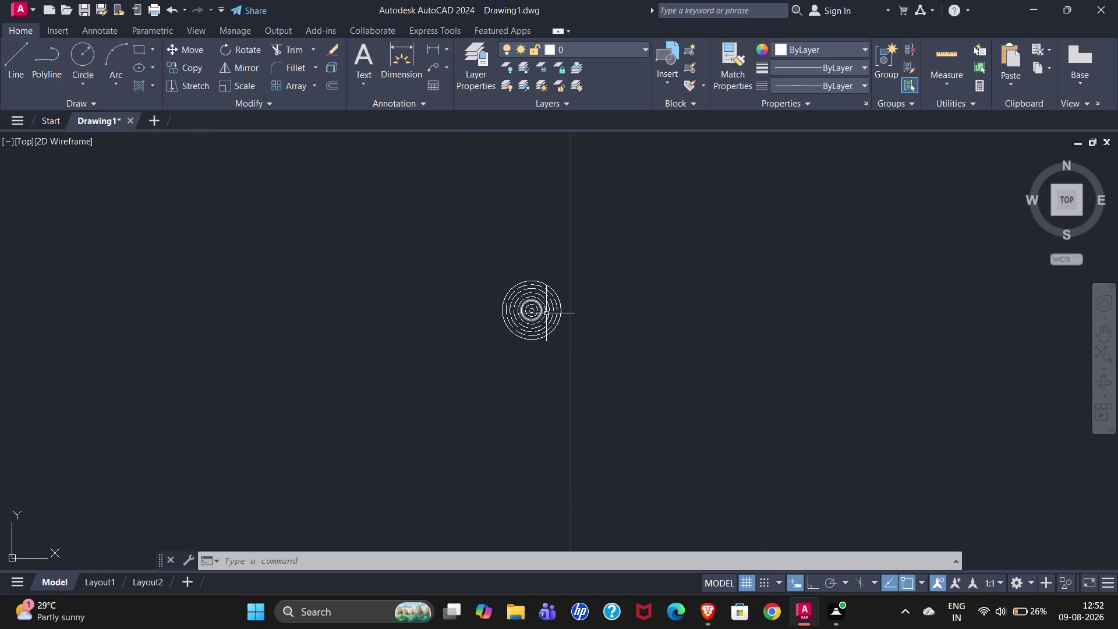
click(452, 231)
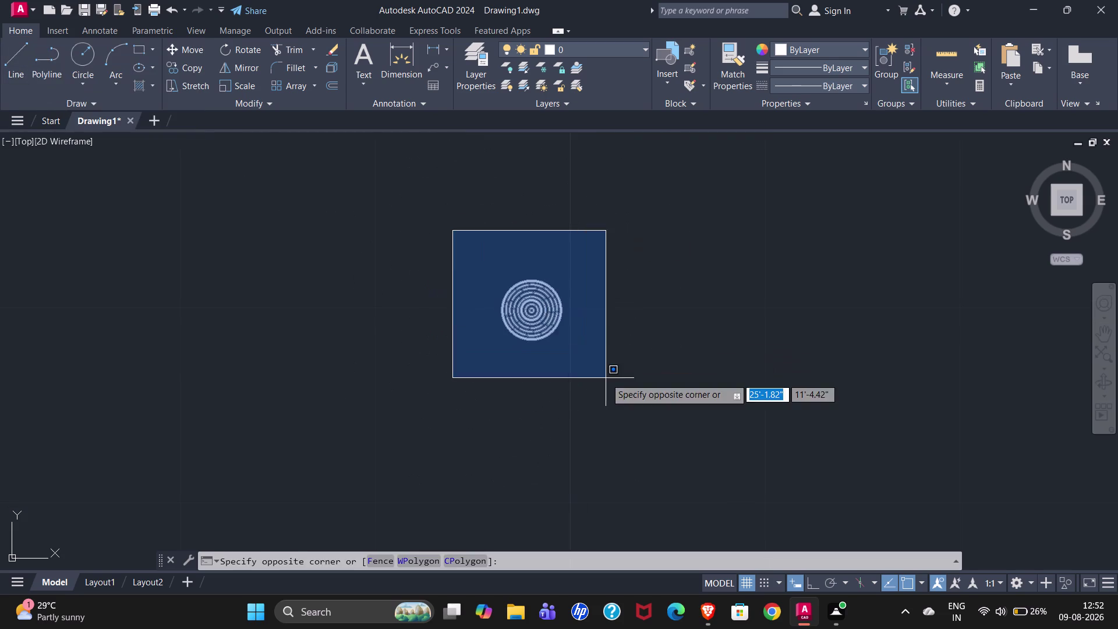
click(605, 378)
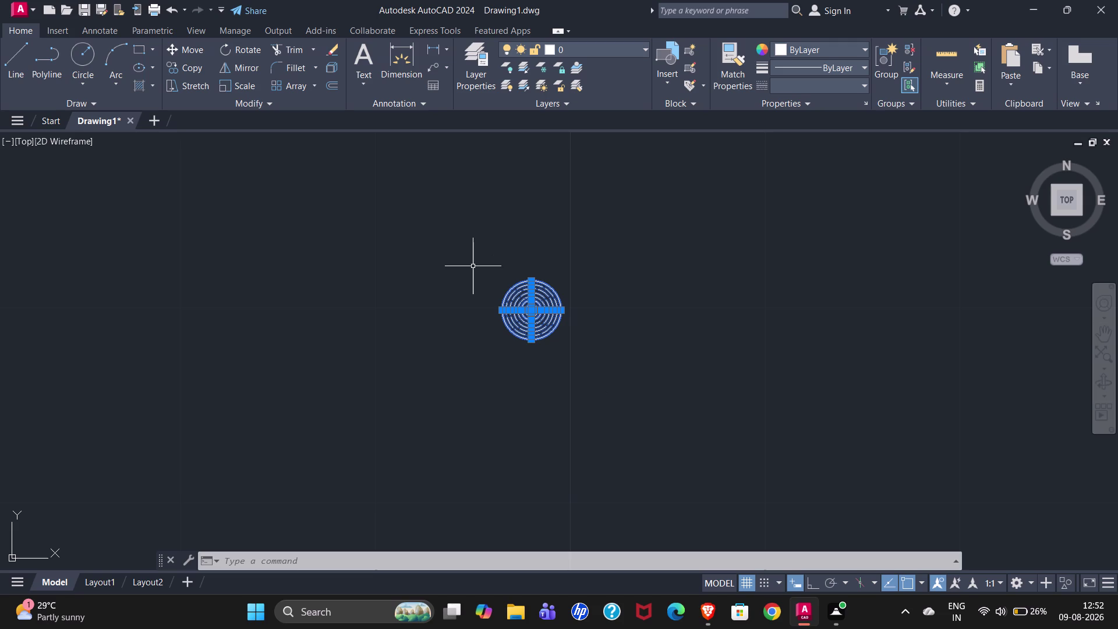
key(g)
key(Return)
click(479, 256)
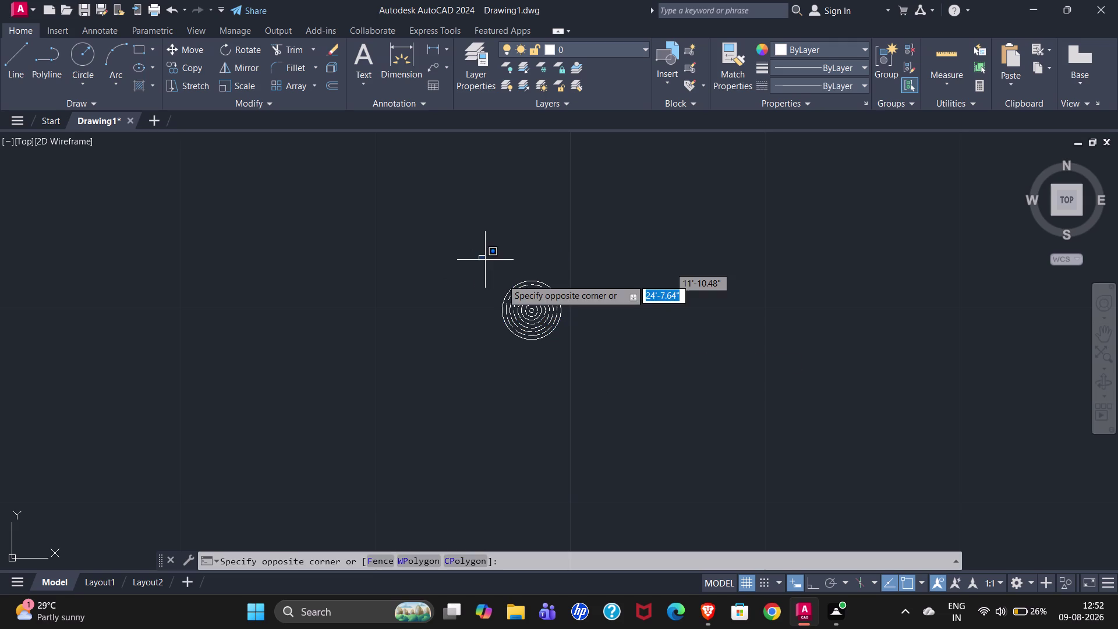
click(588, 356)
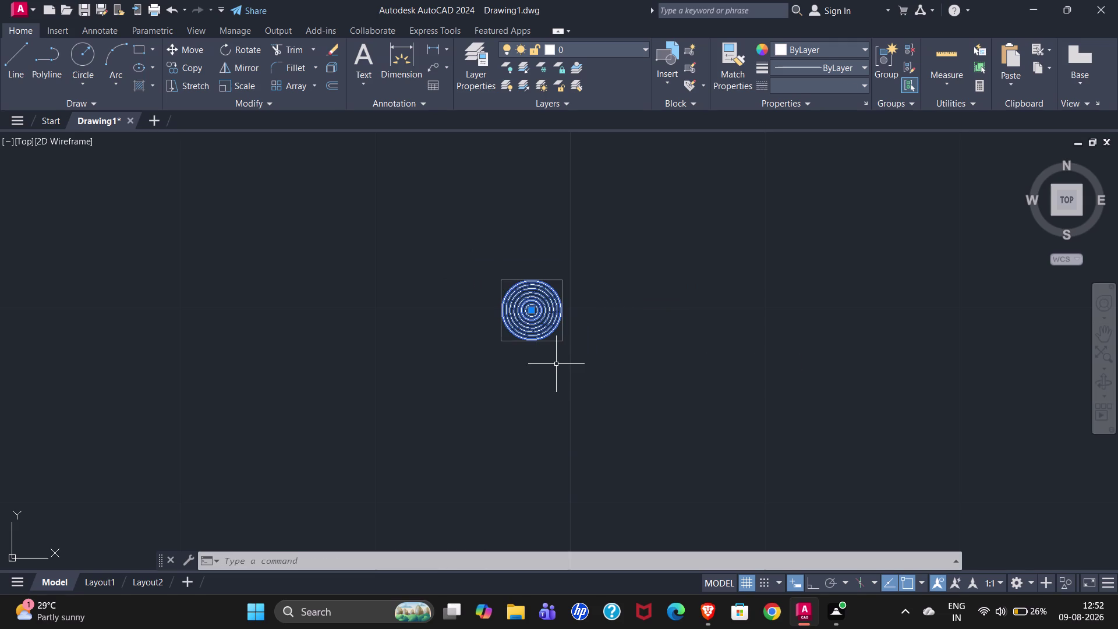
text(CO)
key(Return)
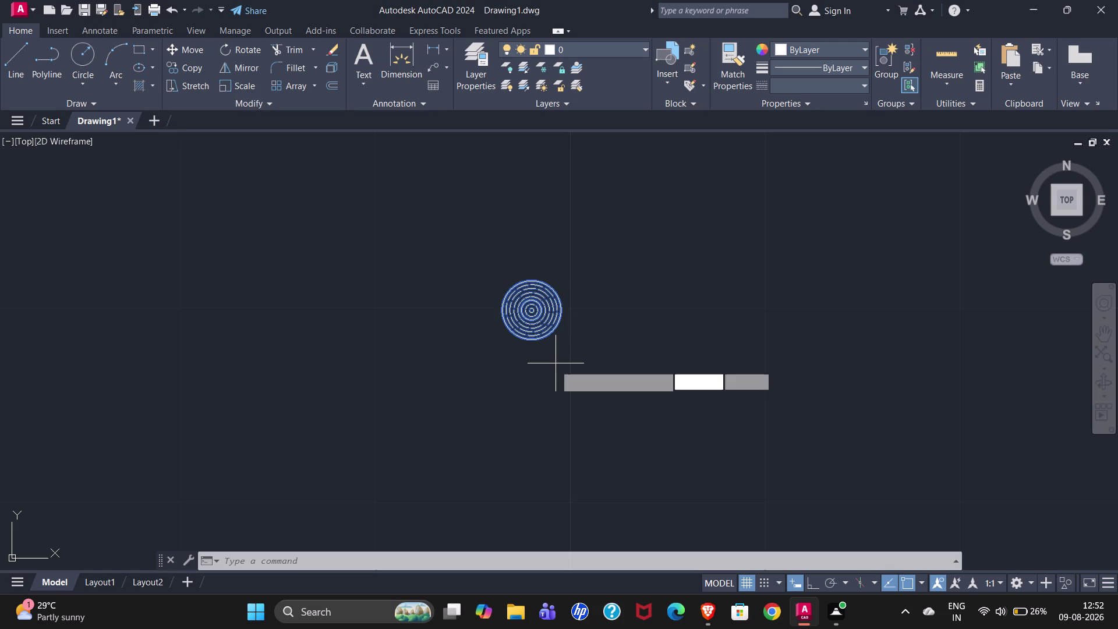
Copy the circle pattern from its bottom quadrant onto the newel and landing post tops.
scroll(up, 3)
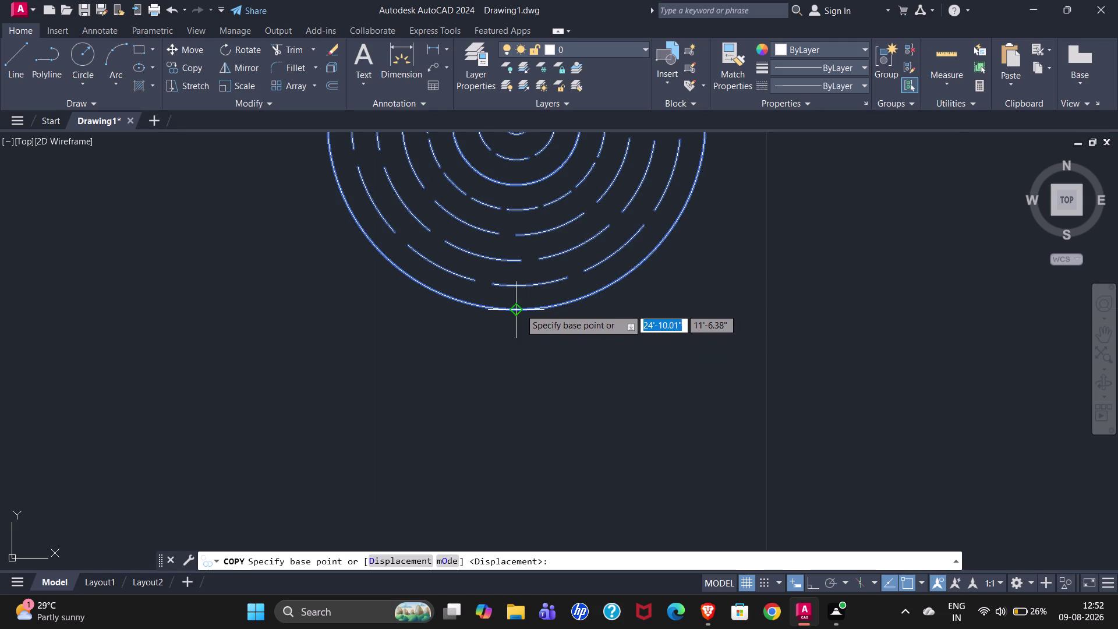
click(517, 309)
scroll(down, 3)
scroll(down, 3)
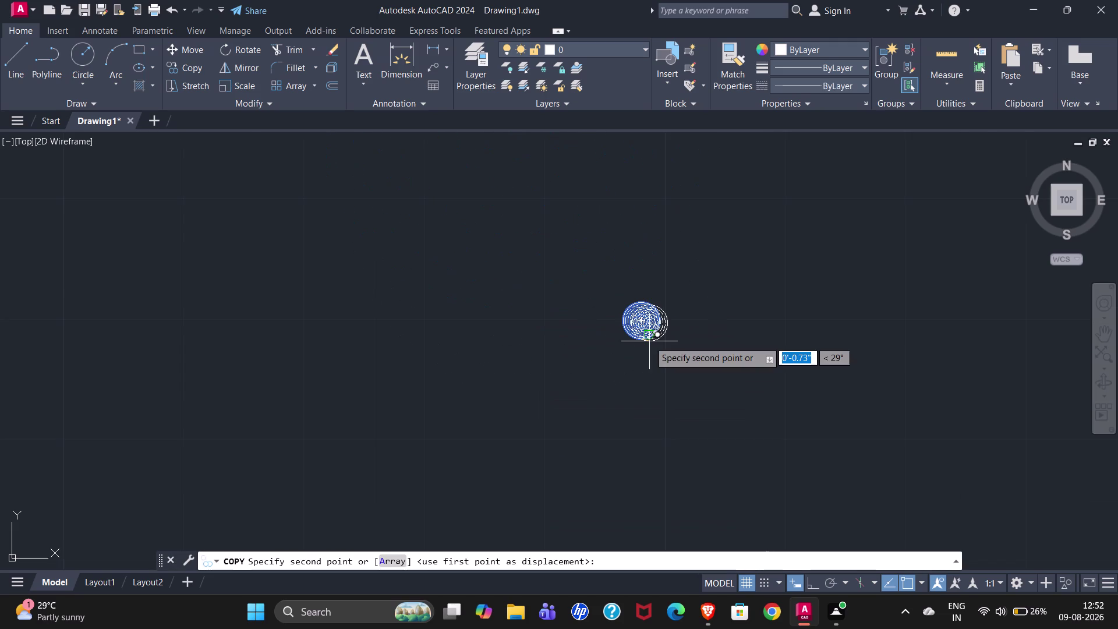
scroll(down, 3)
scroll(down, 3)
scroll(up, 3)
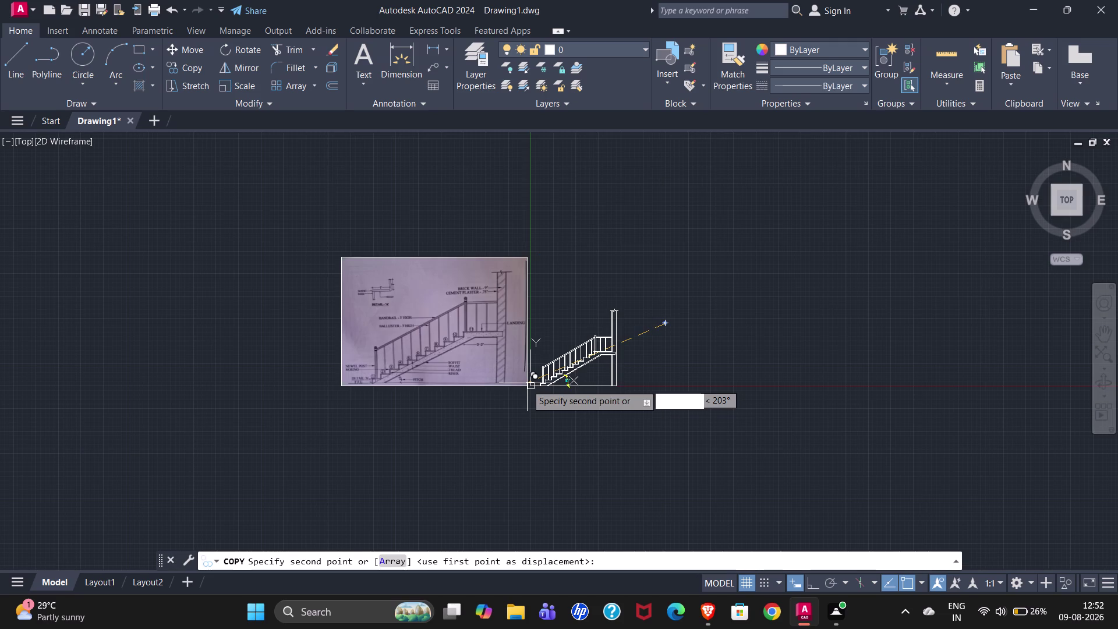
click(772, 302)
scroll(down, 3)
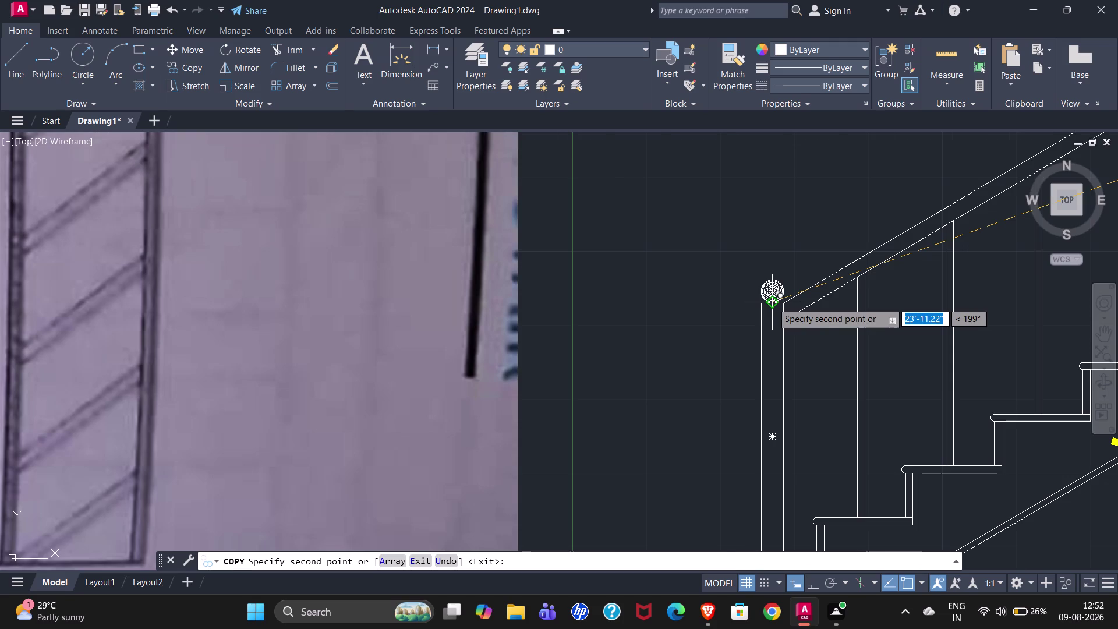
scroll(up, 3)
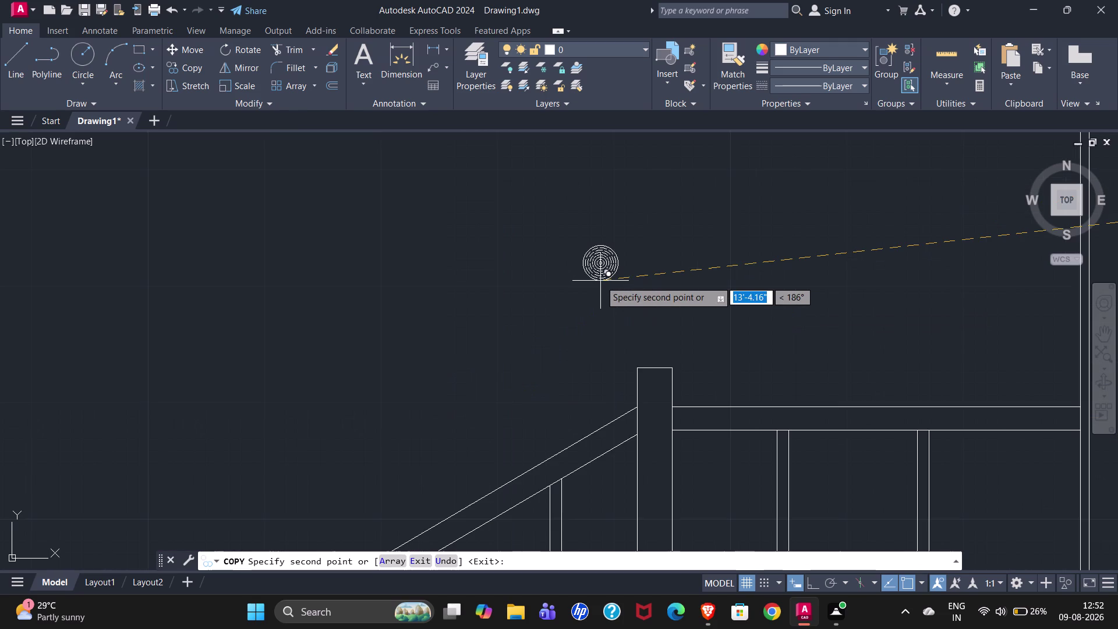
click(655, 366)
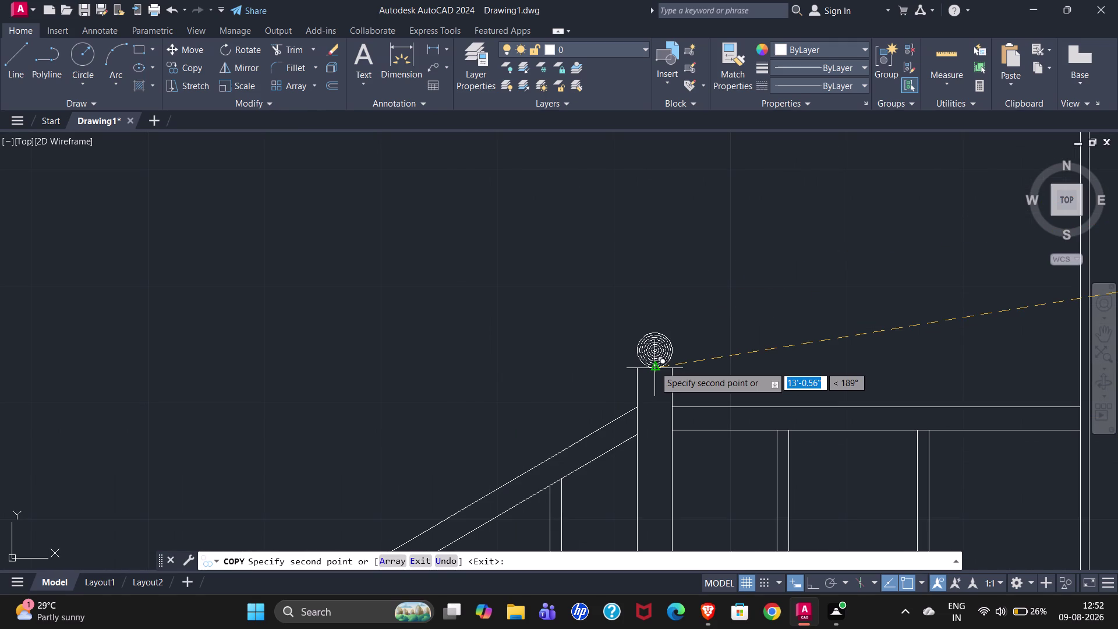
scroll(down, 3)
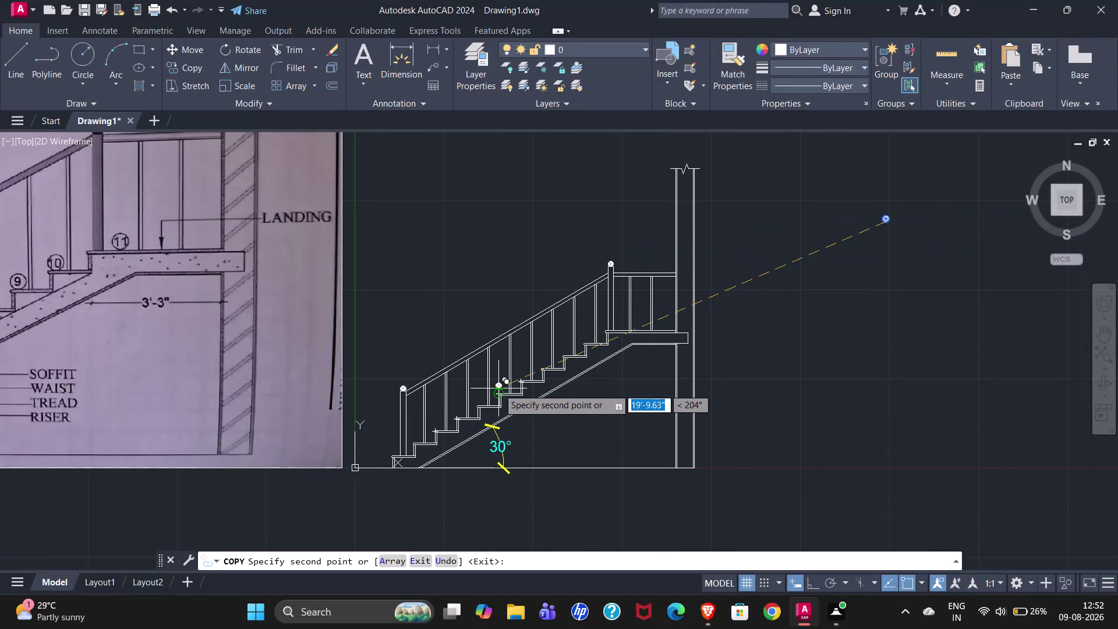
scroll(down, 3)
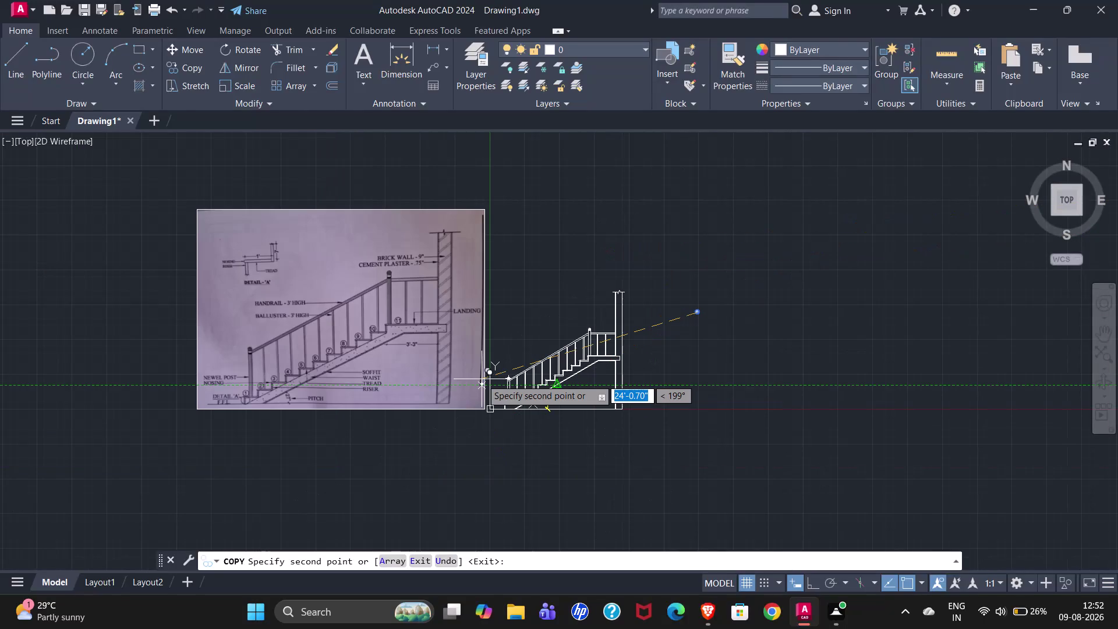
key(Escape)
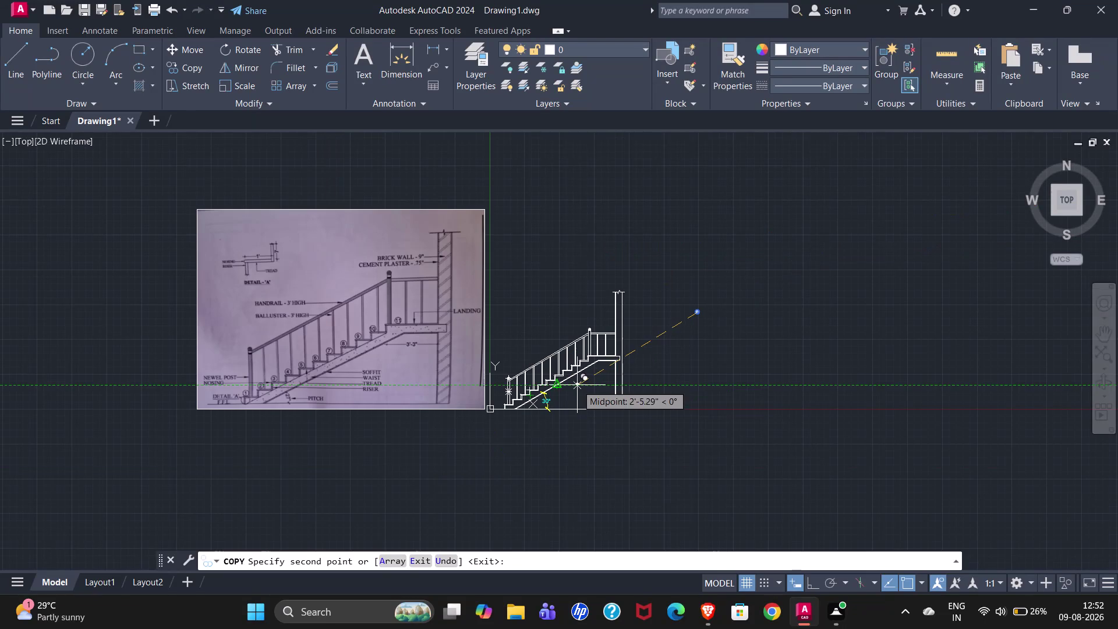
scroll(up, 3)
scroll(down, 3)
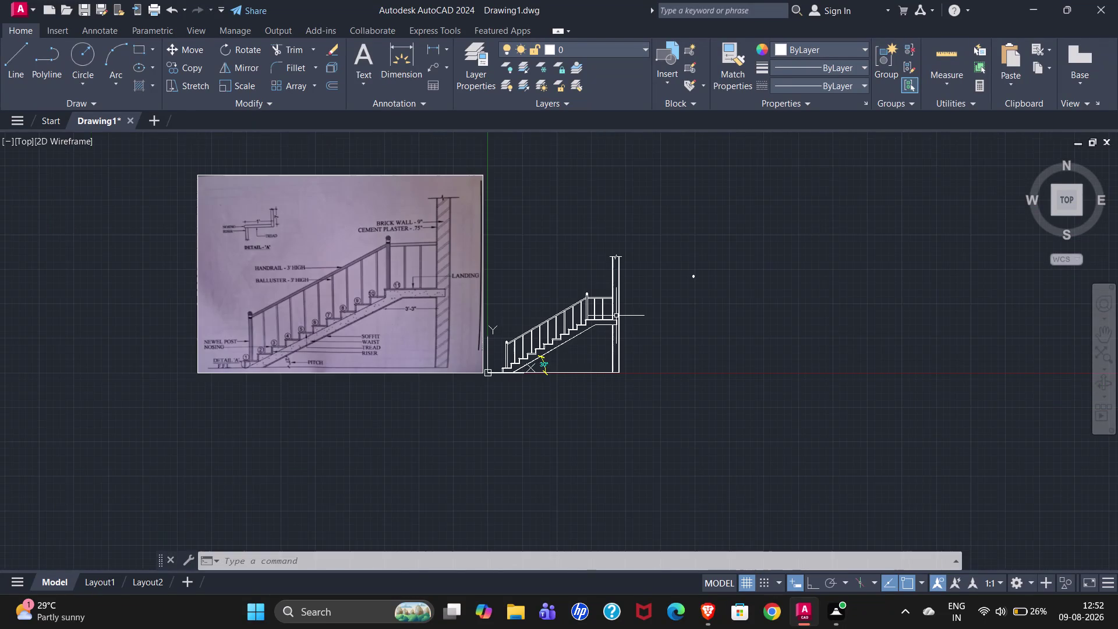
scroll(up, 3)
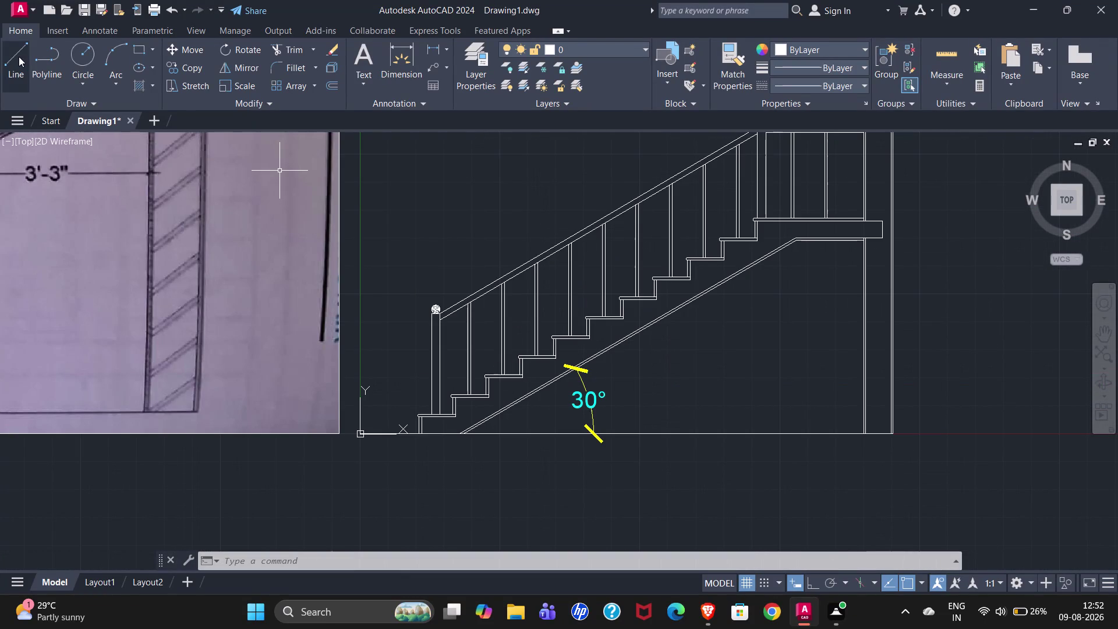
Draw a multiline text box beside the first tread, type '1' and close the editor.
click(359, 54)
click(368, 81)
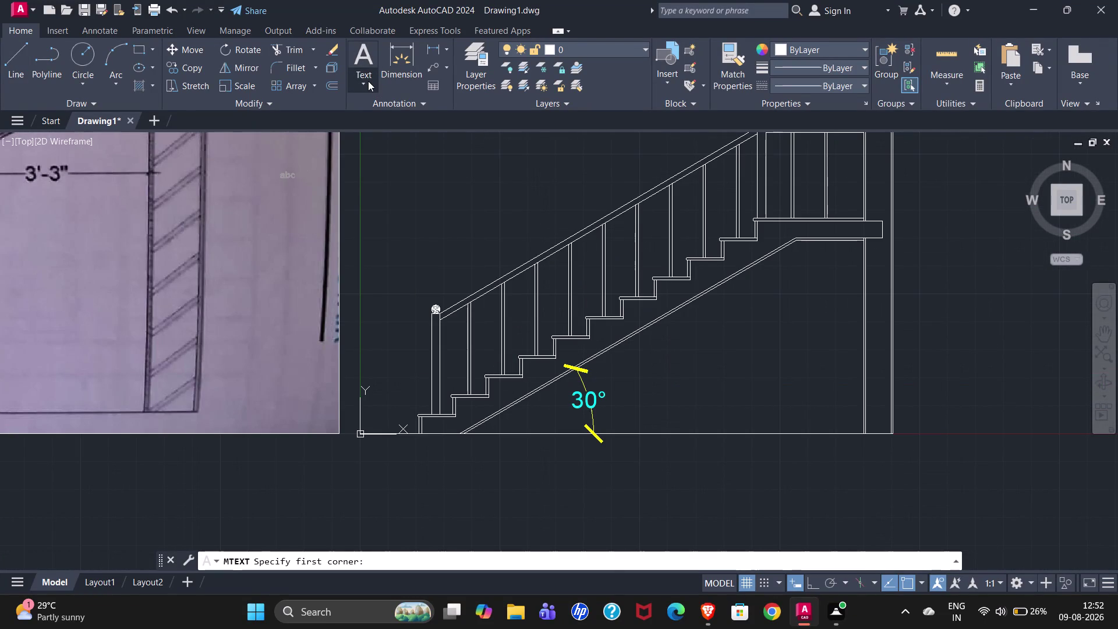
click(381, 117)
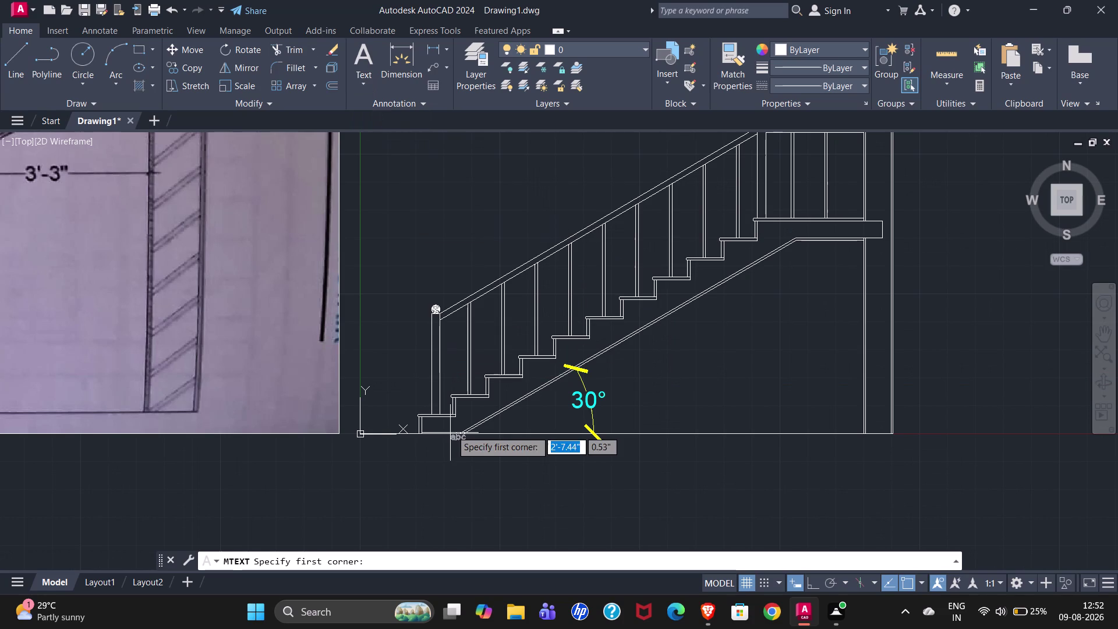
scroll(down, 3)
scroll(up, 3)
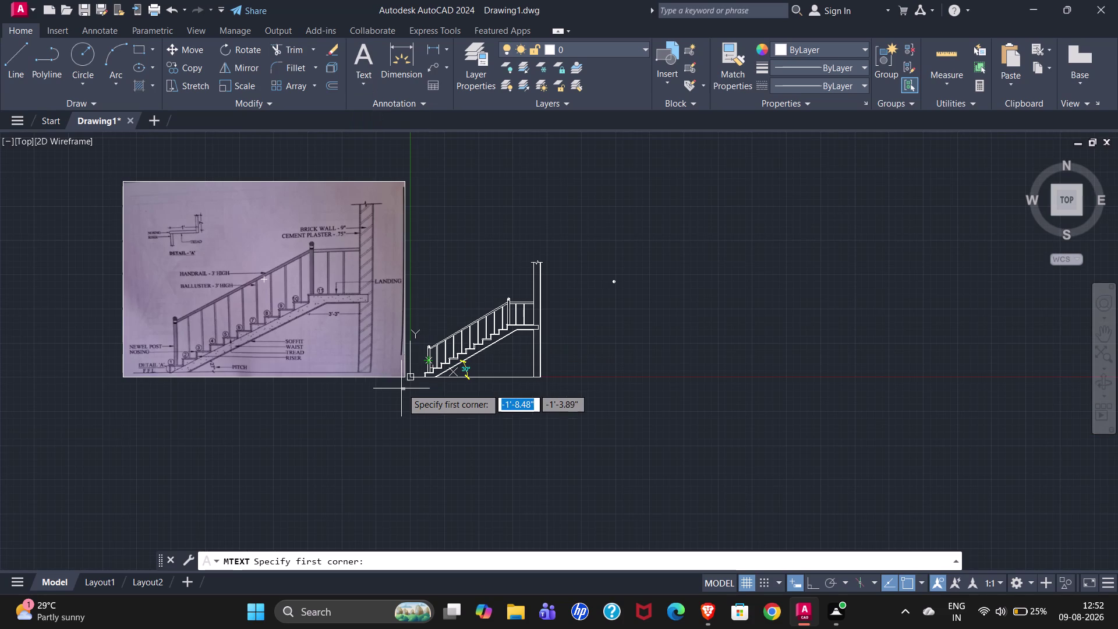
scroll(up, 3)
scroll(up, 3)
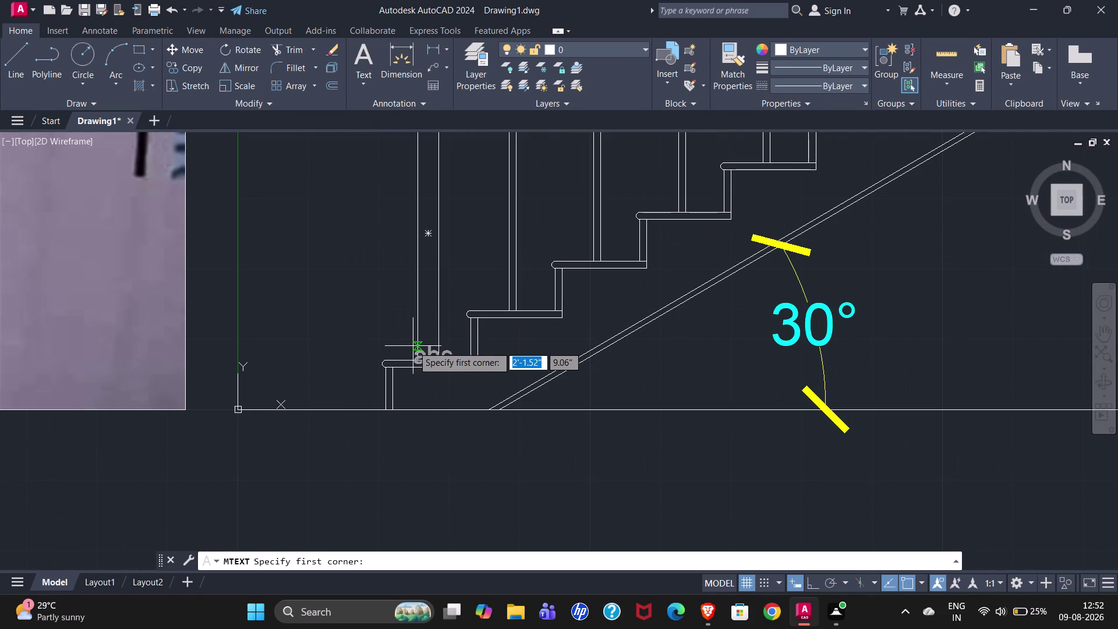
scroll(up, 3)
scroll(up, 3)
click(367, 336)
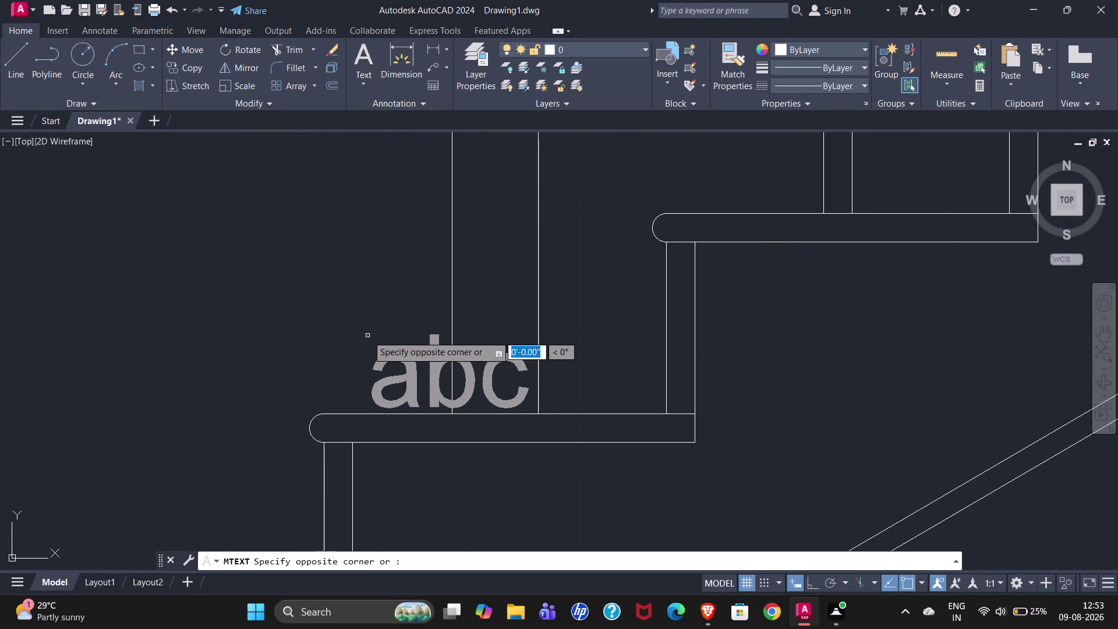
click(400, 396)
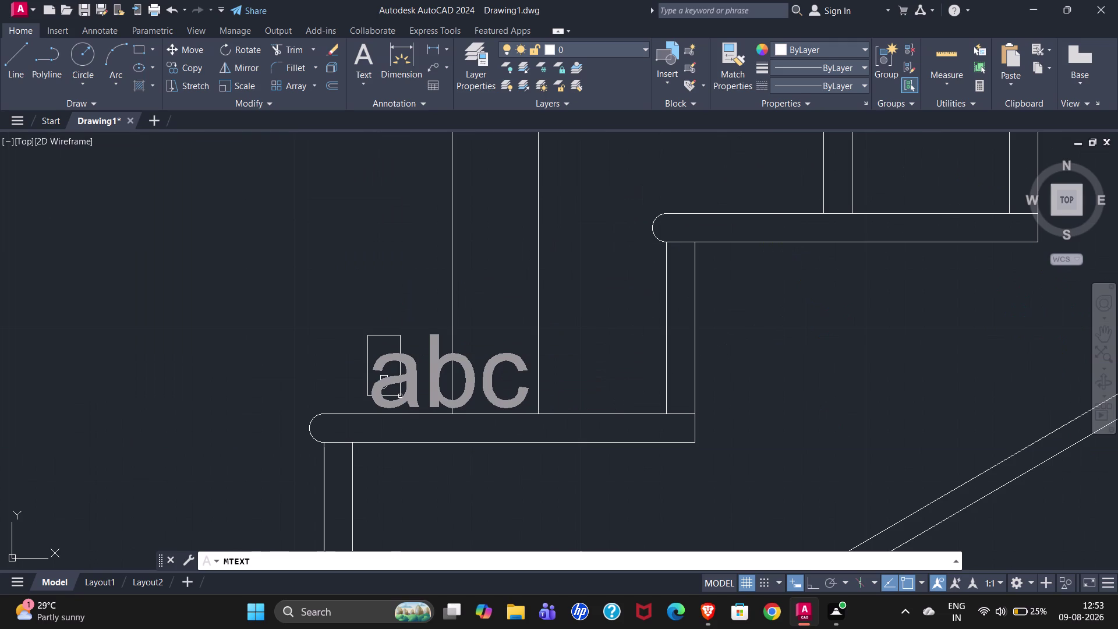
click(400, 396)
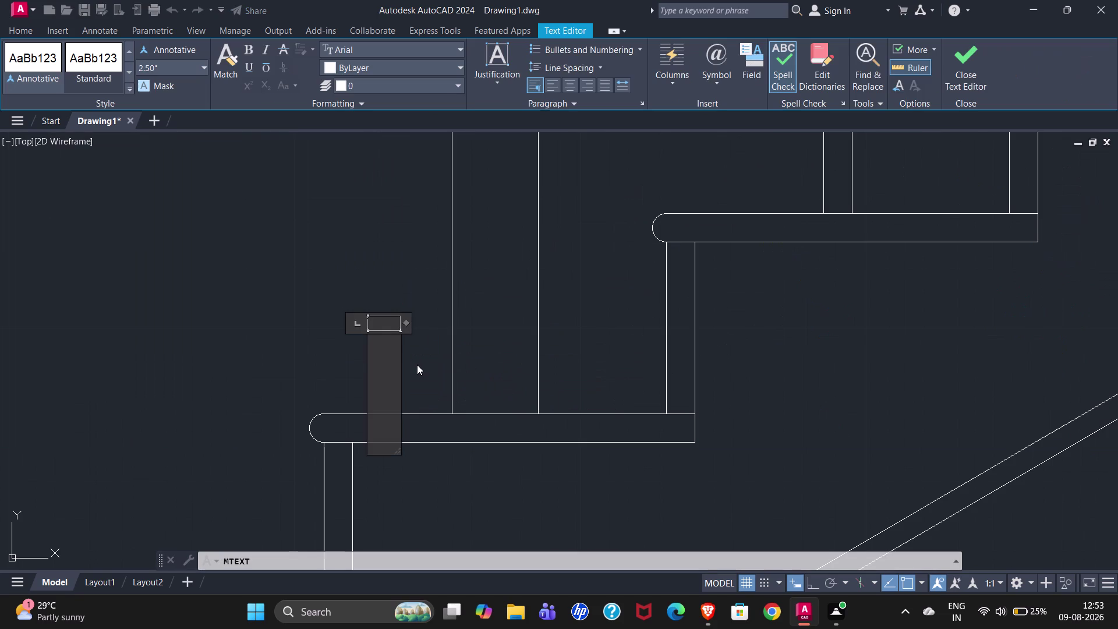
key(1)
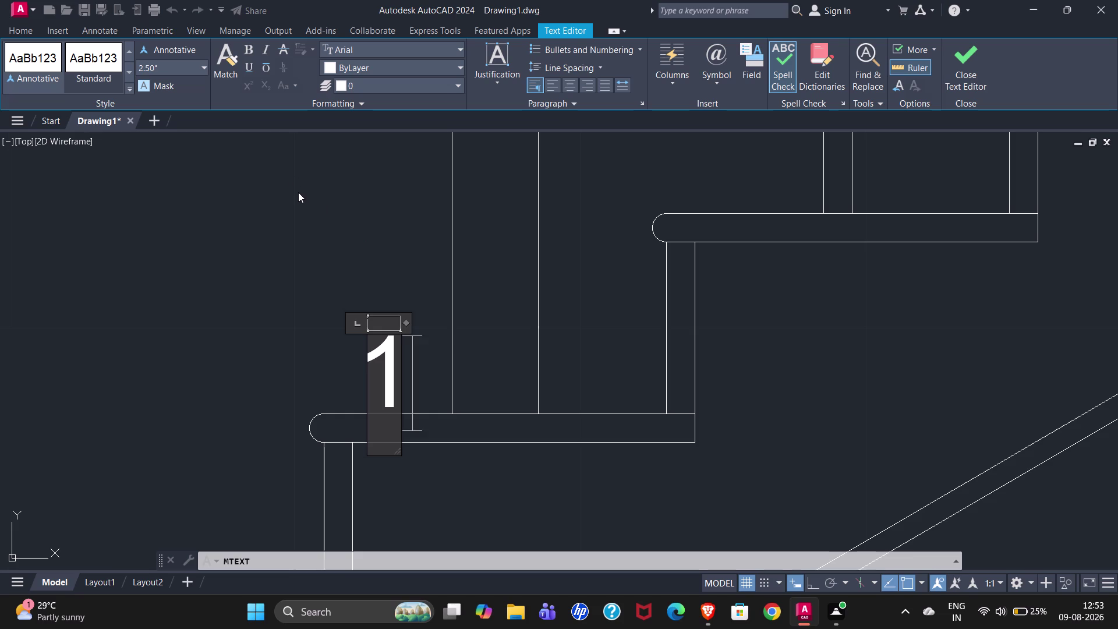
key(Return)
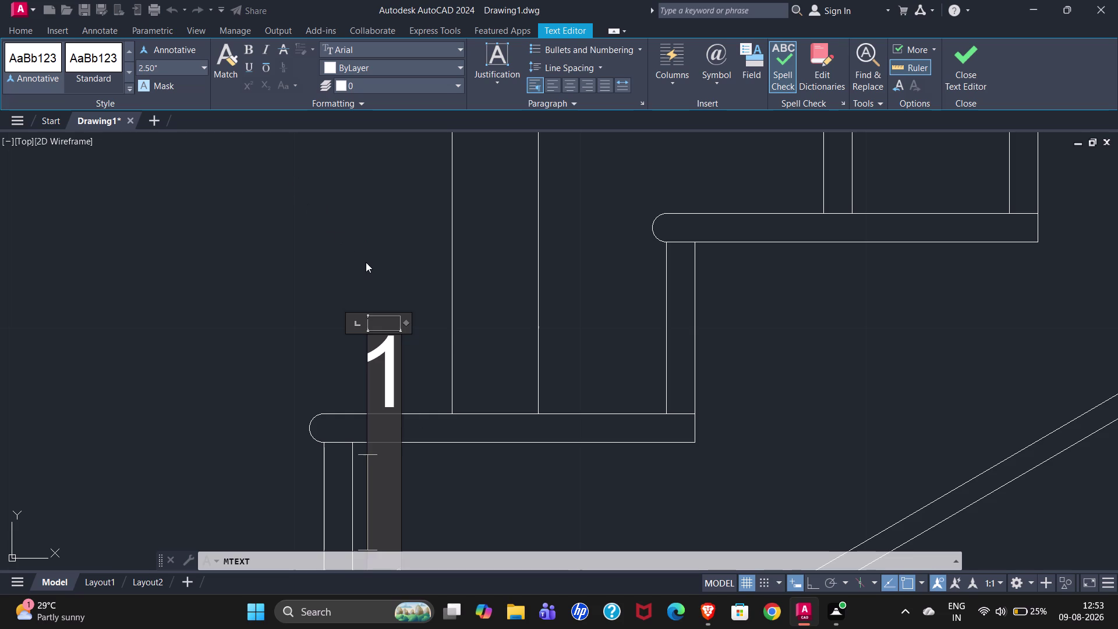
key(BackSpace)
click(954, 70)
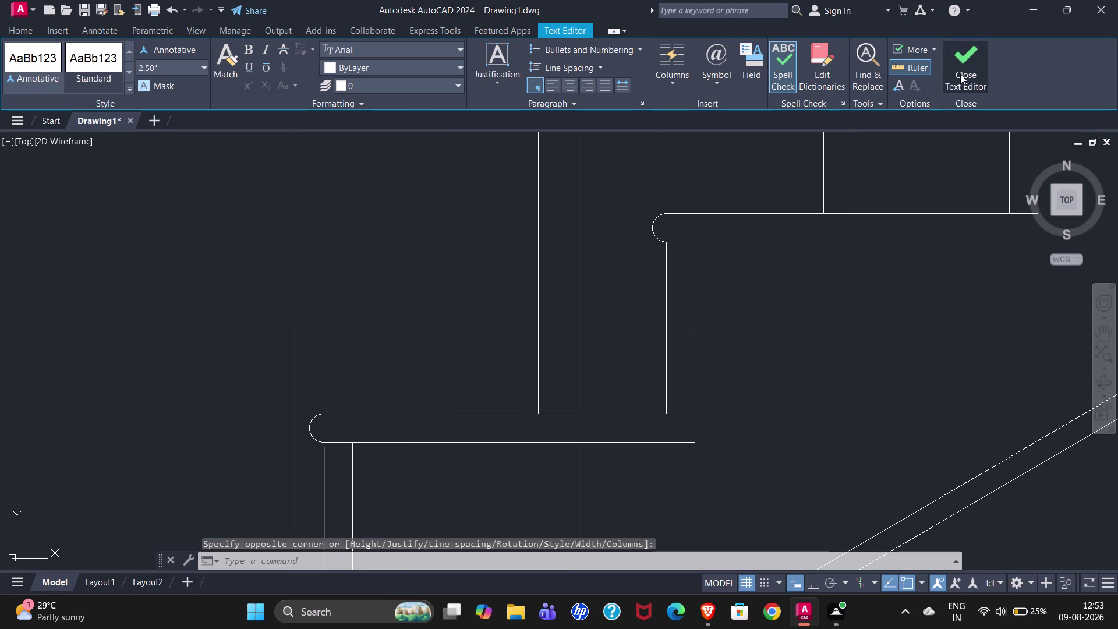
scroll(down, 3)
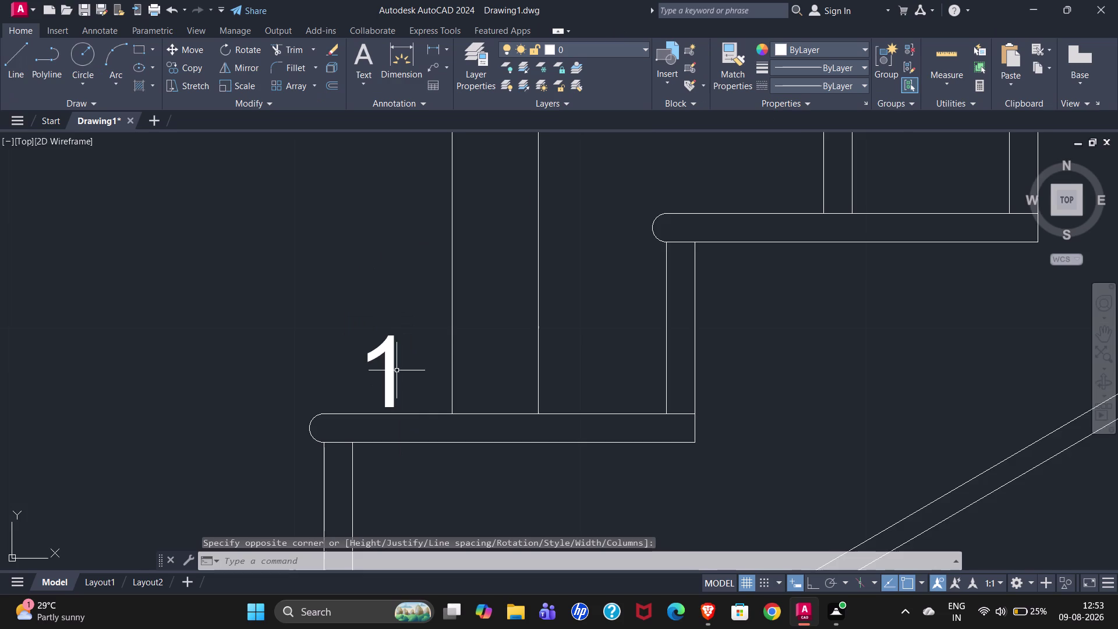
Select the step label '1', start COPY with CO, then cancel it.
scroll(down, 3)
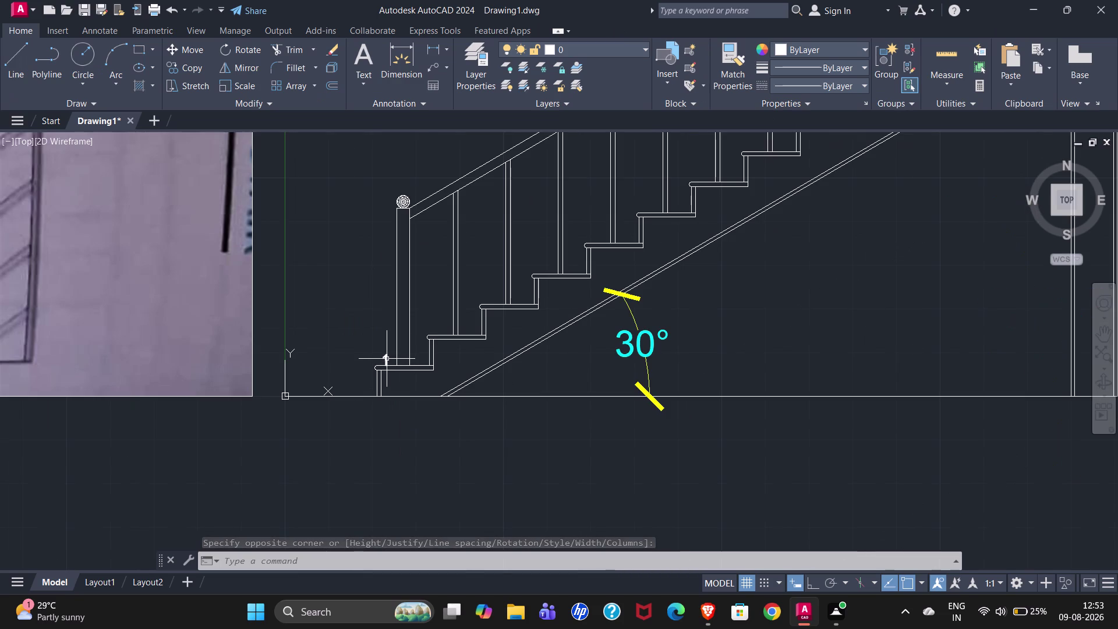
click(387, 355)
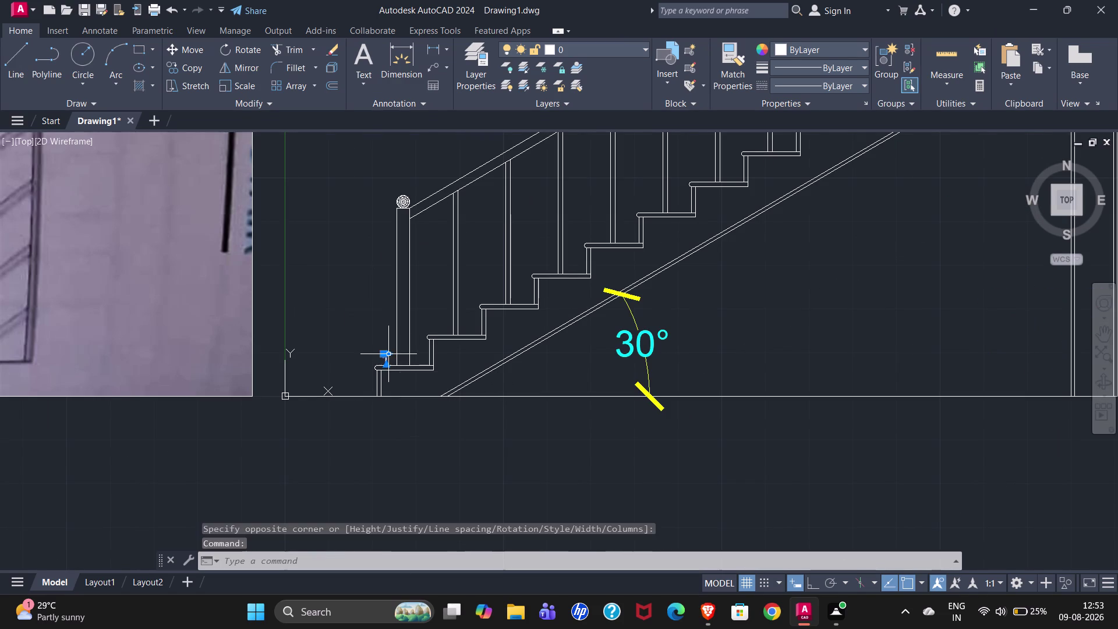
scroll(down, 3)
scroll(up, 3)
scroll(up, 3)
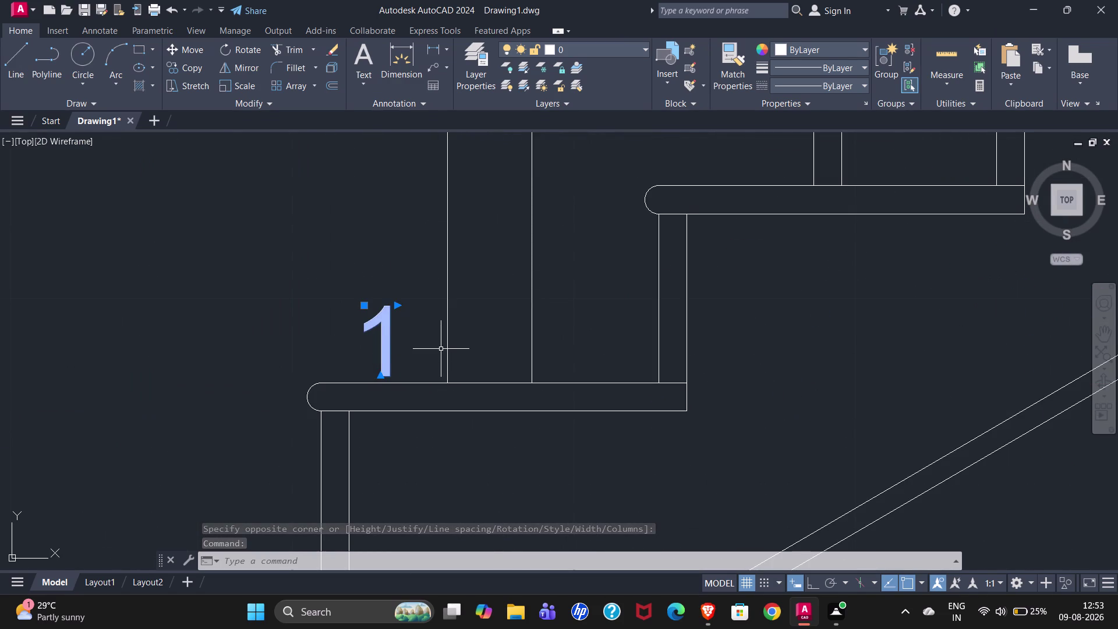
text(C)
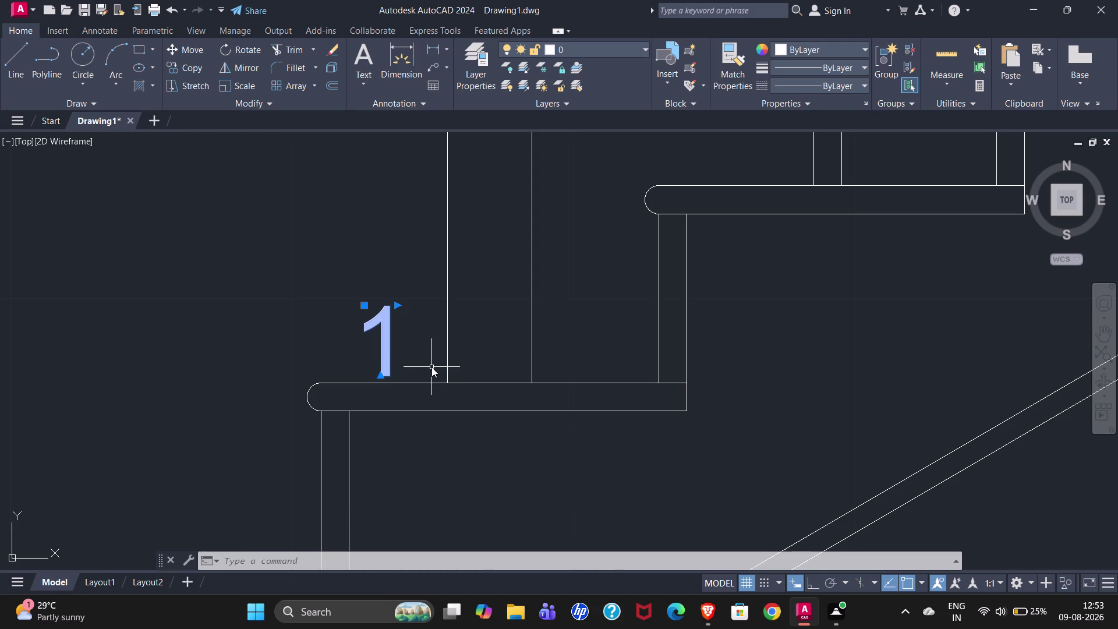
text(O)
key(Return)
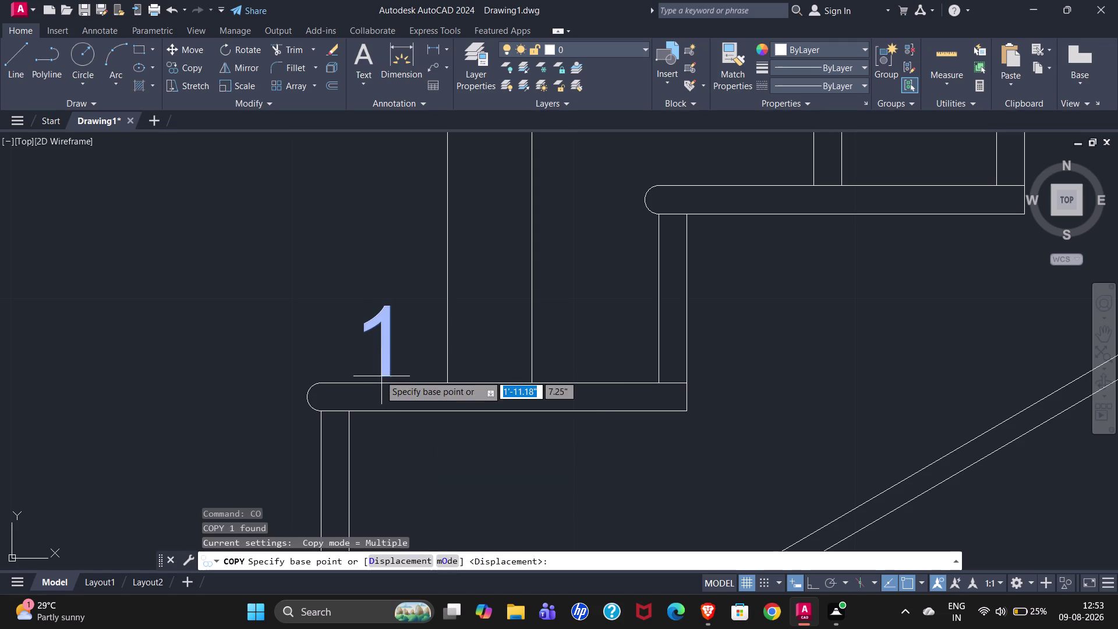
scroll(up, 3)
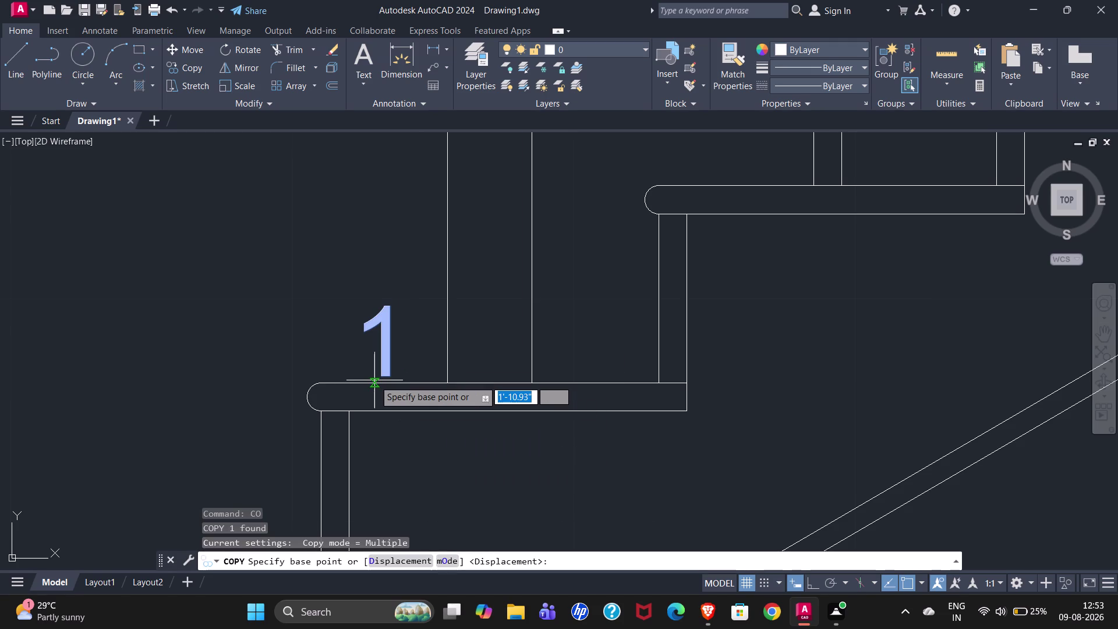
scroll(down, 3)
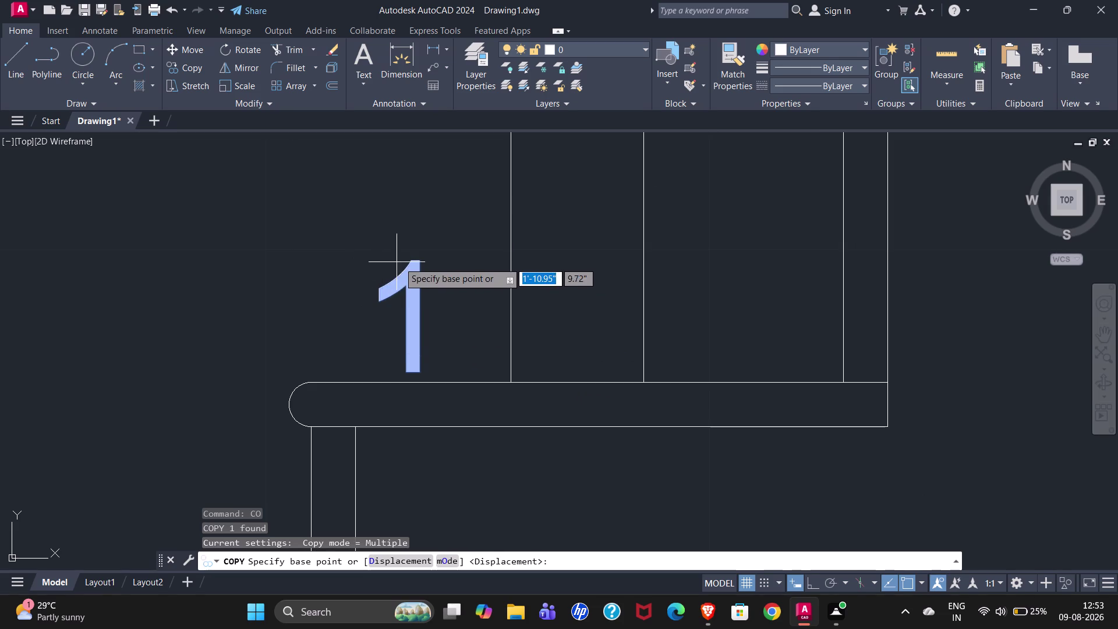
scroll(down, 3)
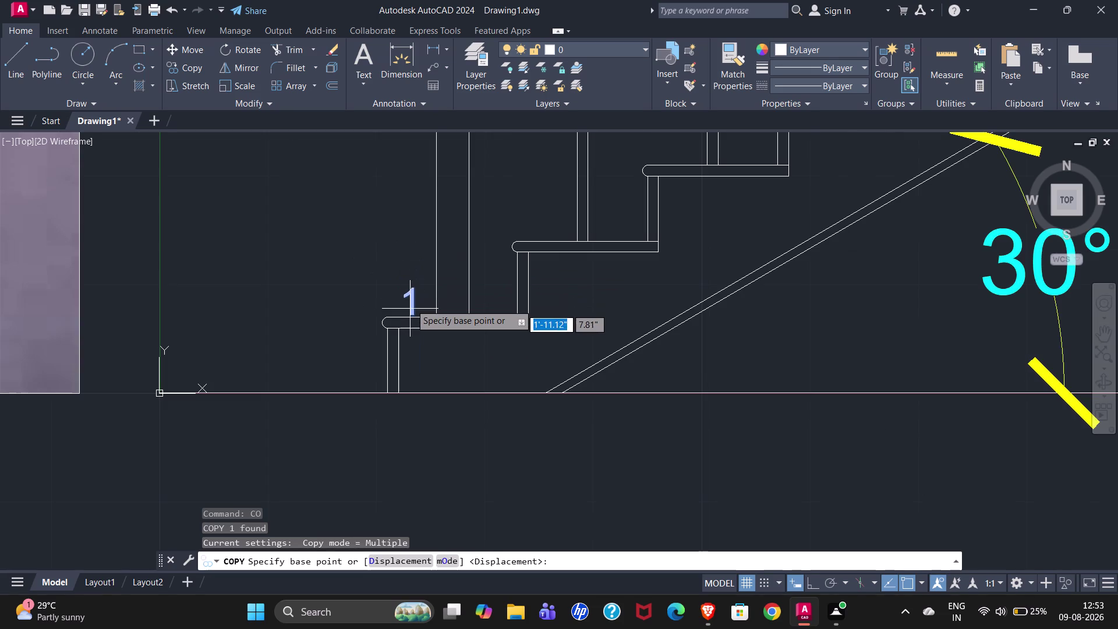
scroll(up, 3)
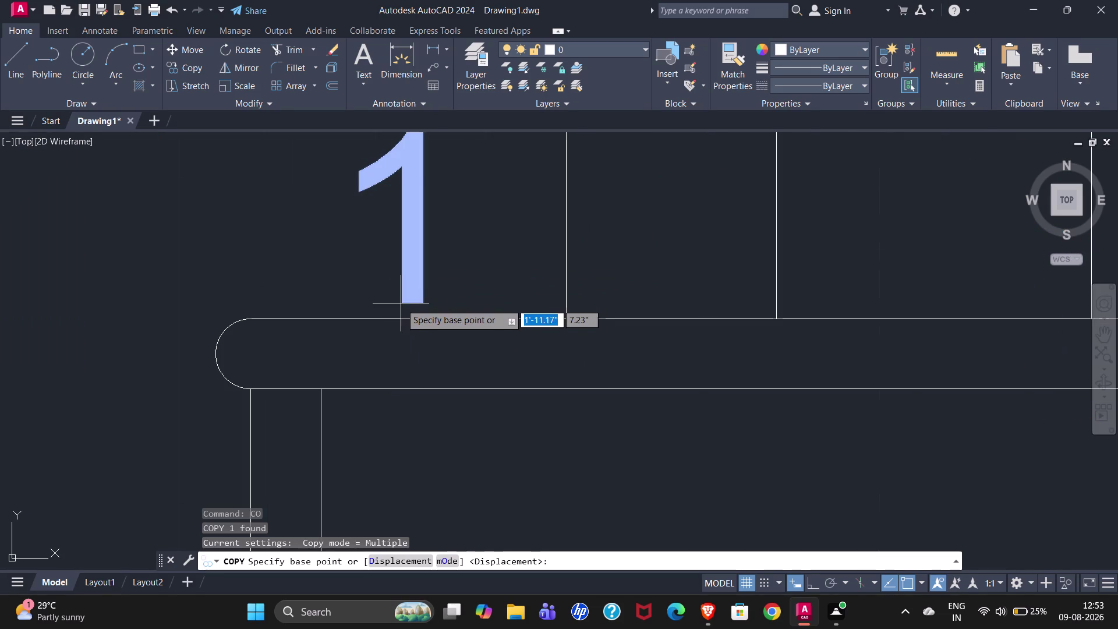
scroll(down, 3)
key(Escape)
Reselect the label '1' and restart COPY.
click(406, 268)
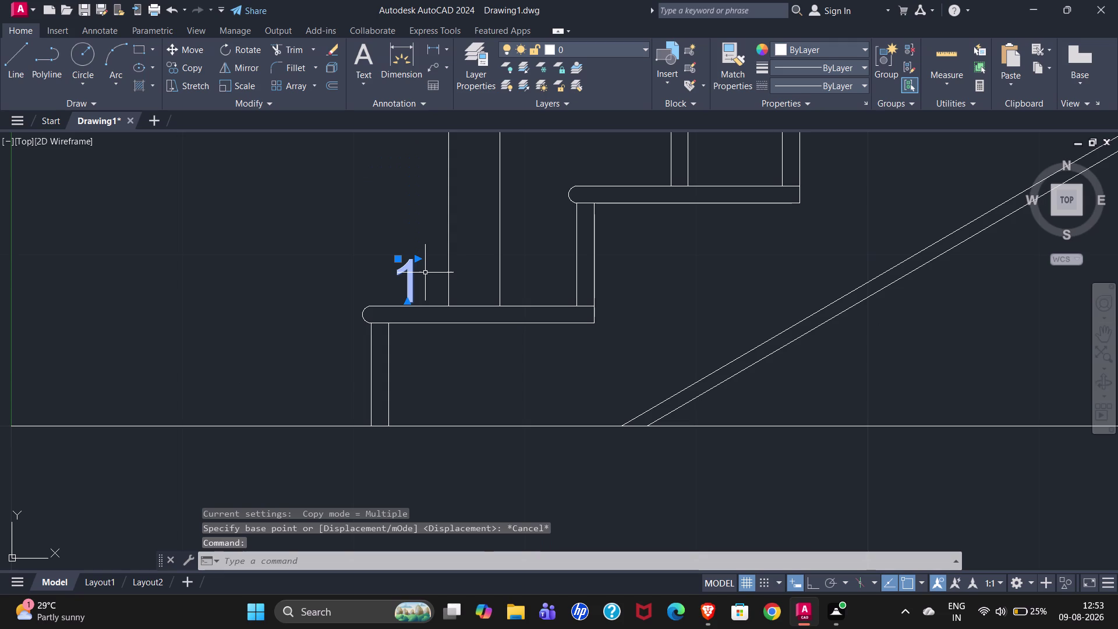
key(c)
key(o)
key(Return)
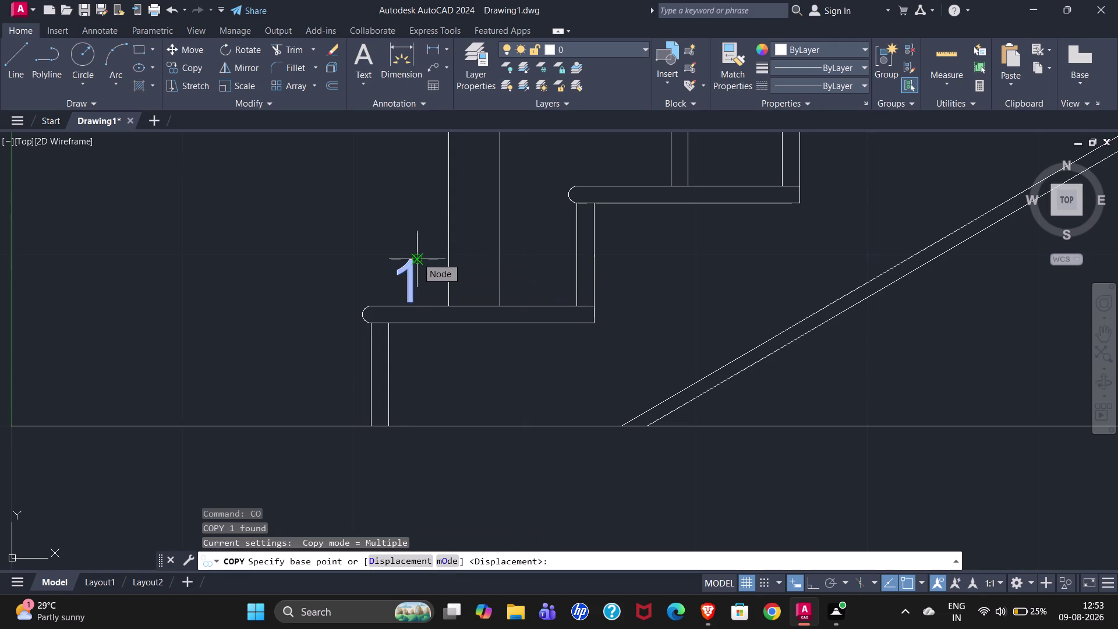
From the top of '1', place copies on the next four stair treads.
click(417, 257)
scroll(down, 3)
scroll(down, 3)
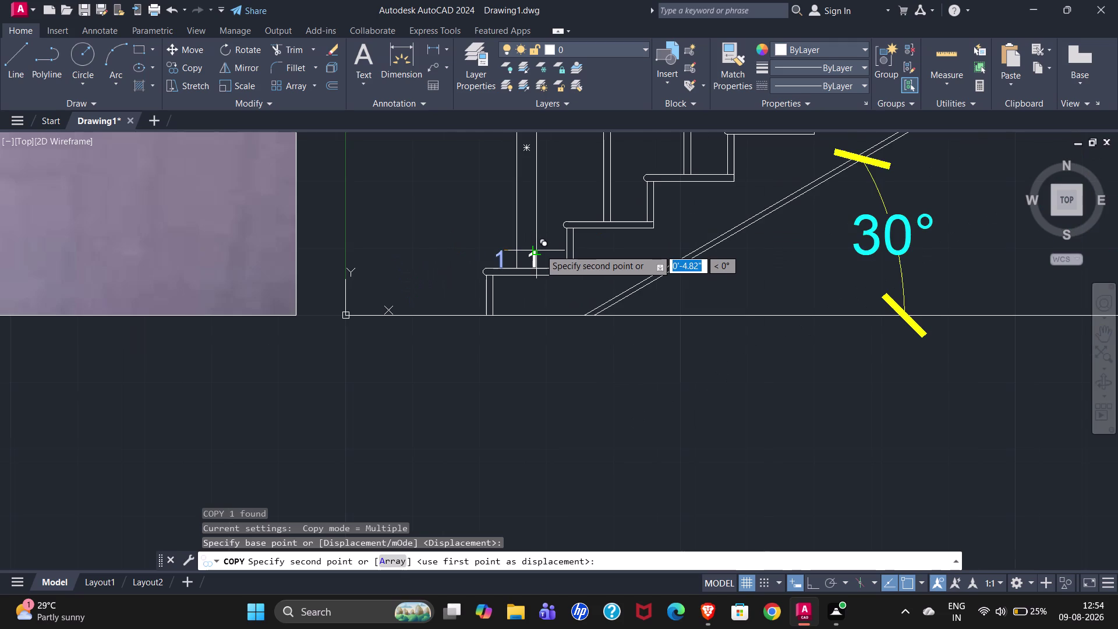
click(587, 199)
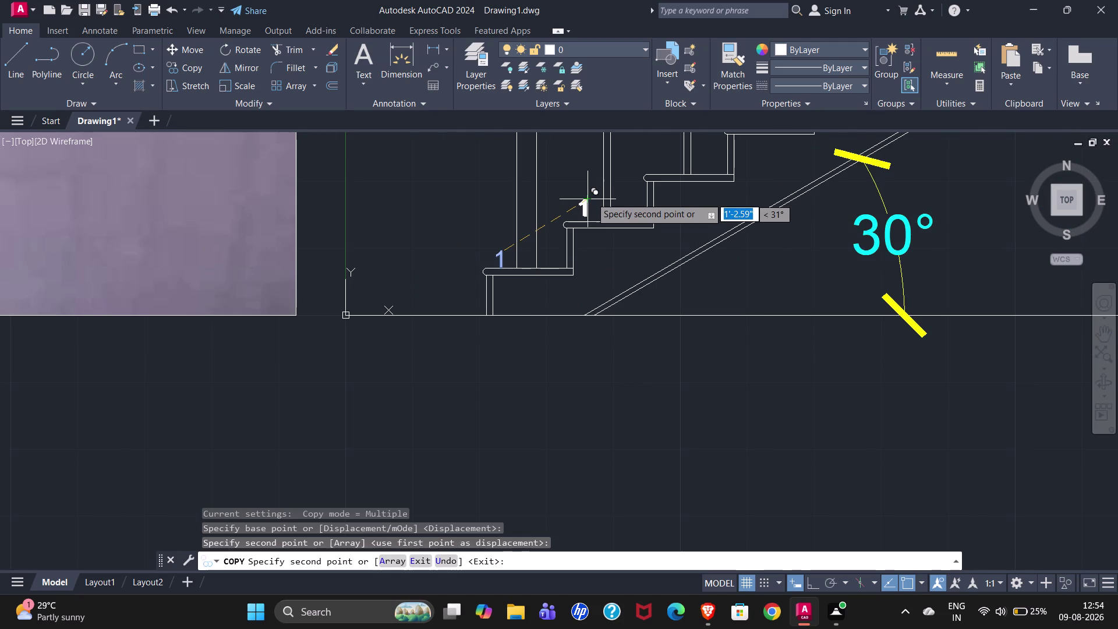
click(664, 151)
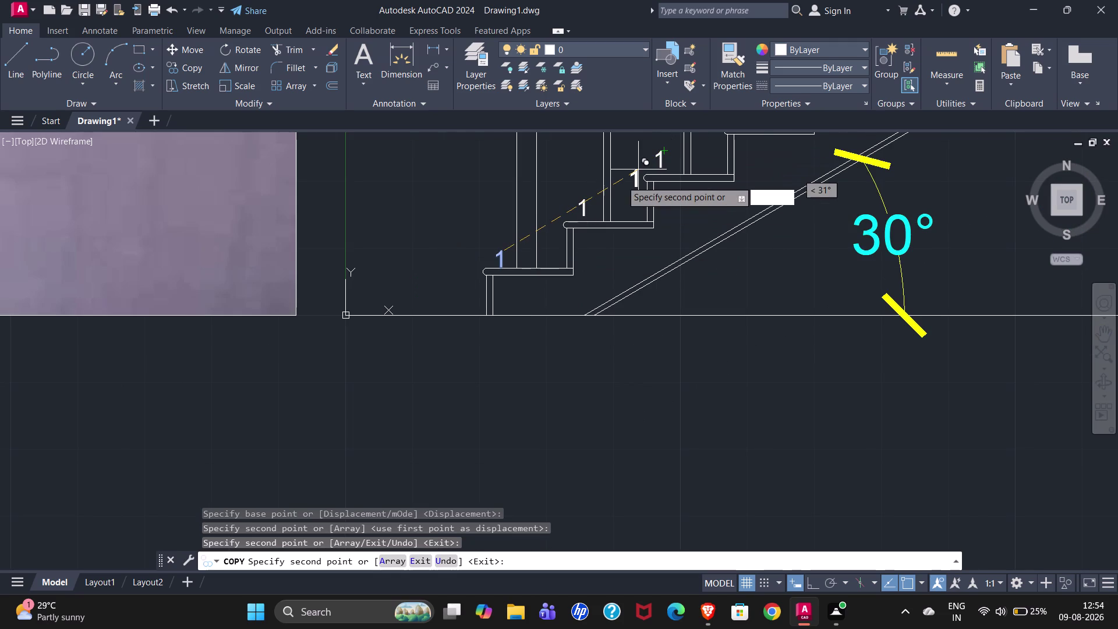
scroll(down, 3)
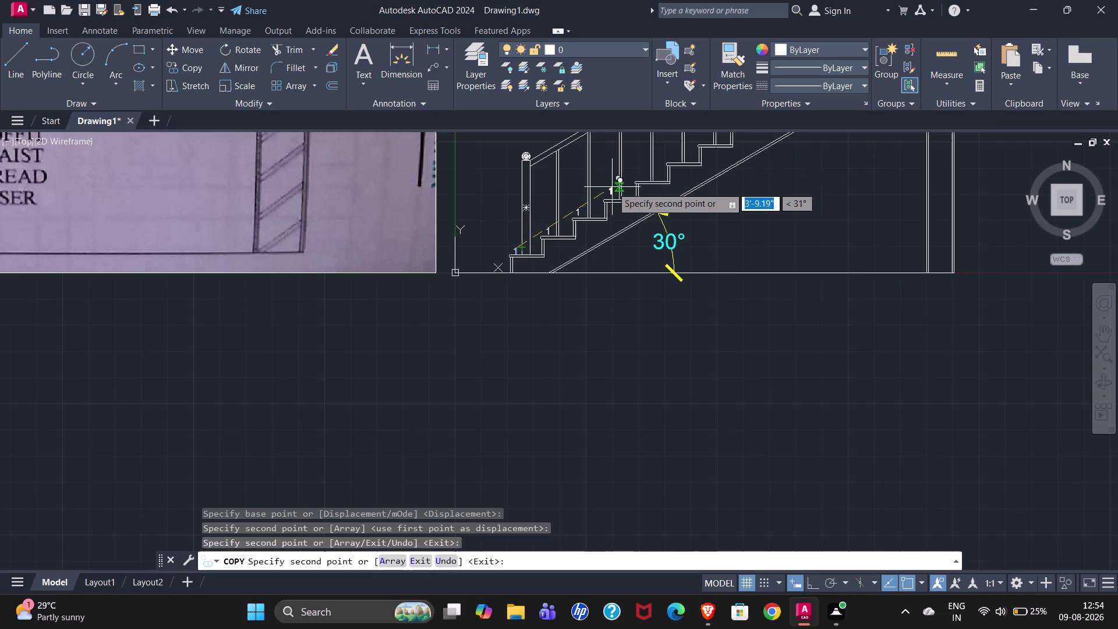
scroll(up, 3)
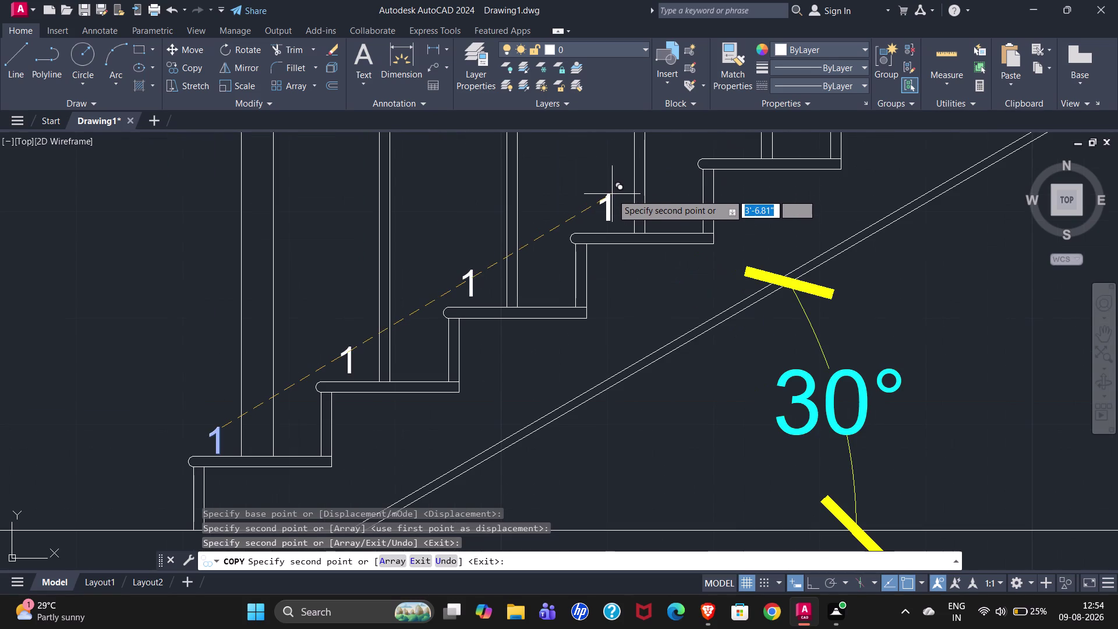
click(612, 199)
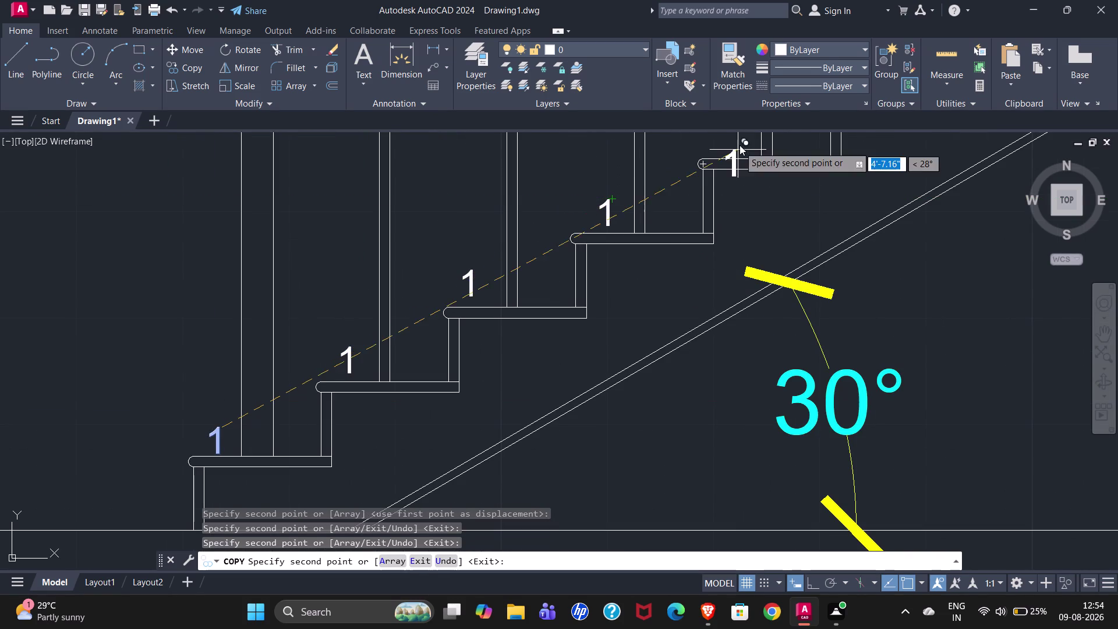
scroll(down, 3)
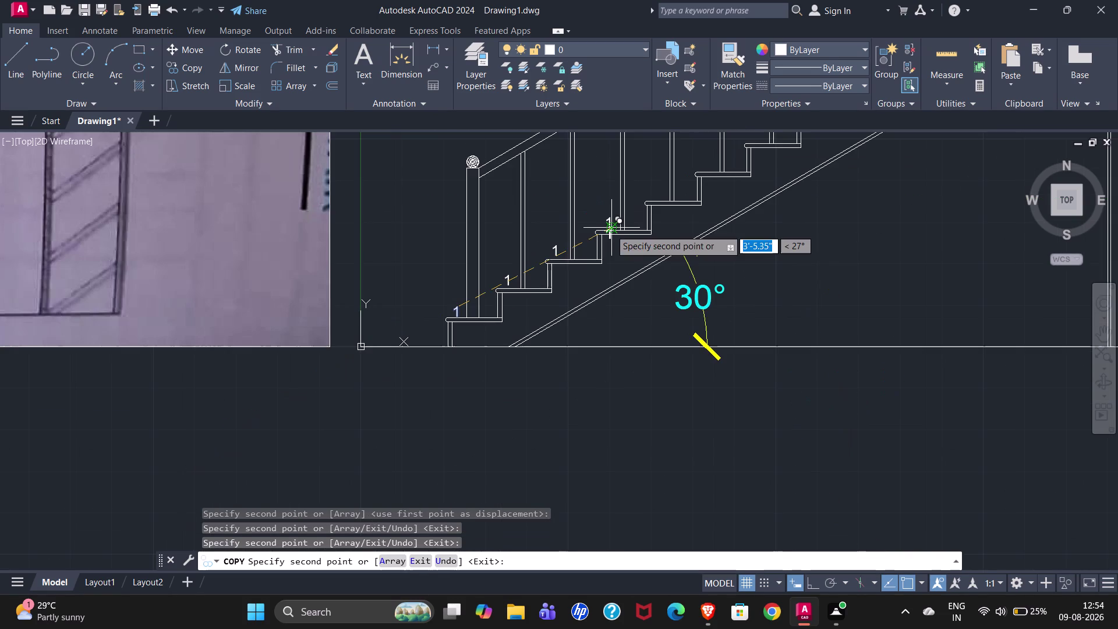
scroll(up, 3)
click(642, 191)
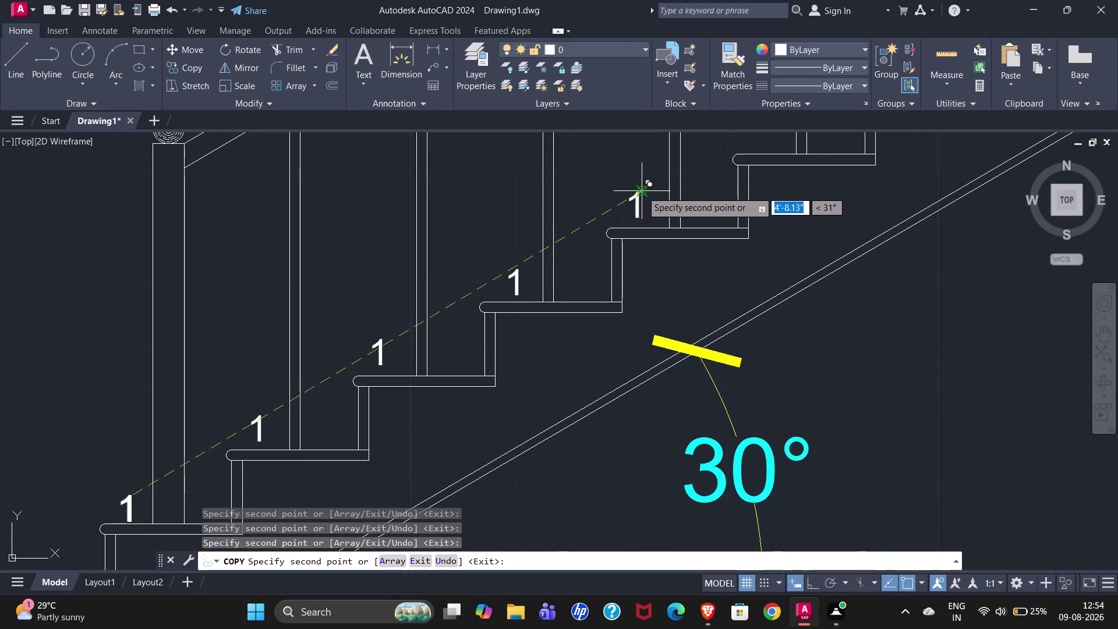
scroll(down, 3)
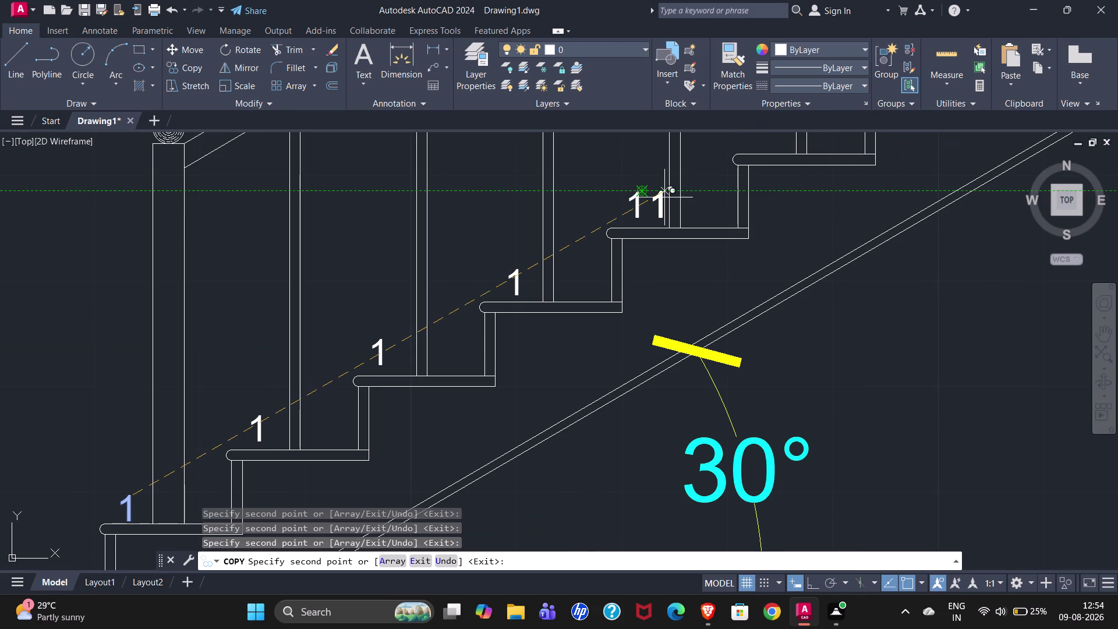
scroll(up, 3)
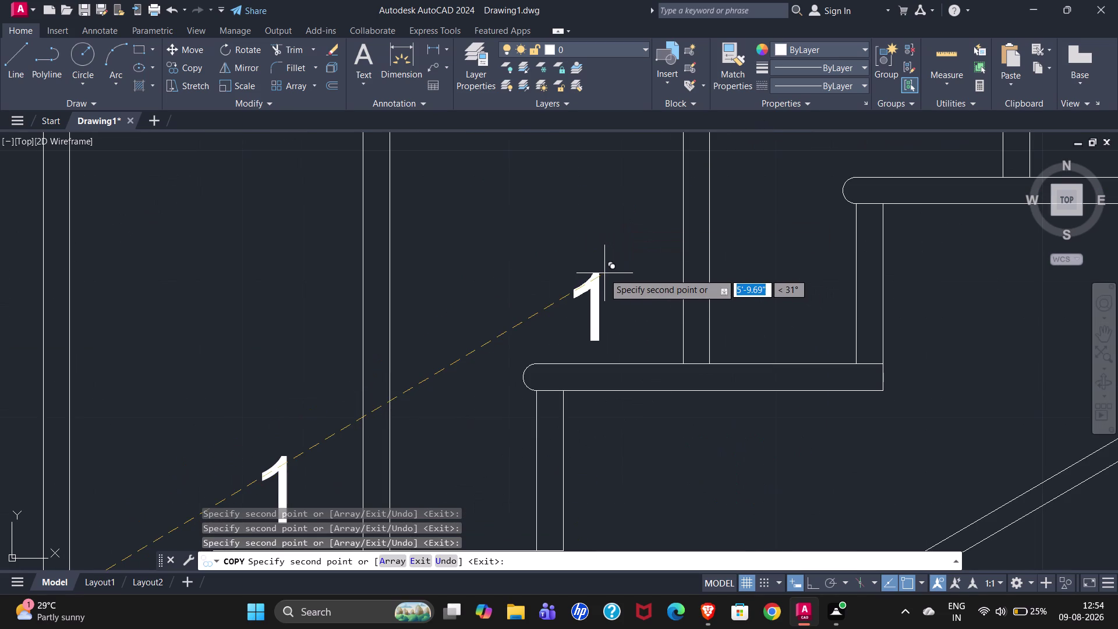
Place six more copies of '1' on the remaining treads up to the top step, then end COPY.
click(604, 273)
scroll(down, 3)
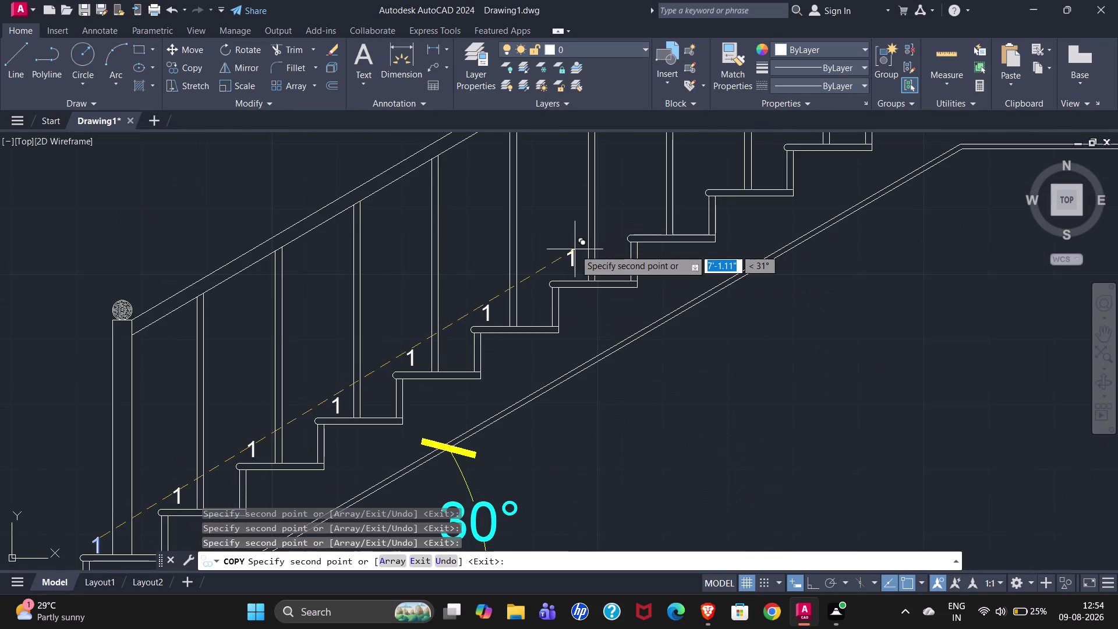
click(573, 260)
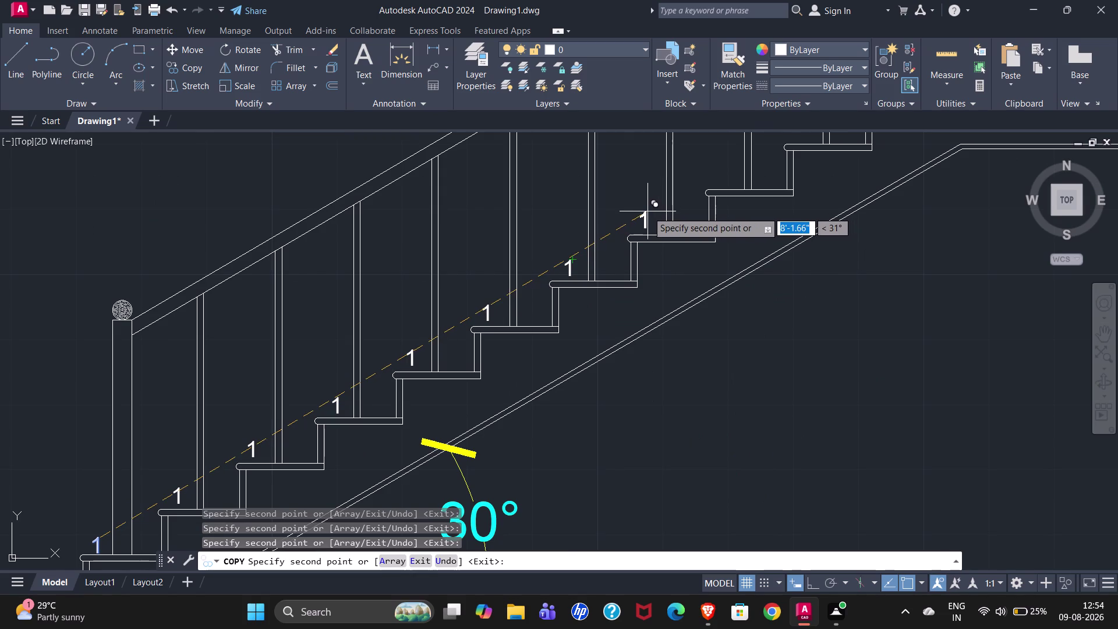
click(648, 211)
click(727, 167)
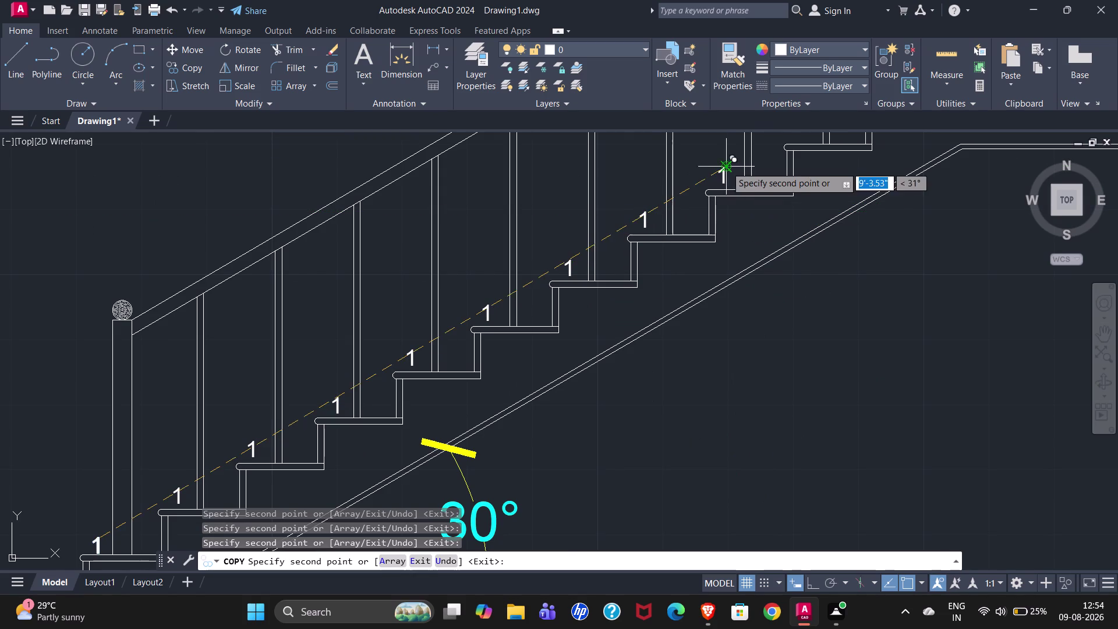
scroll(down, 3)
scroll(up, 3)
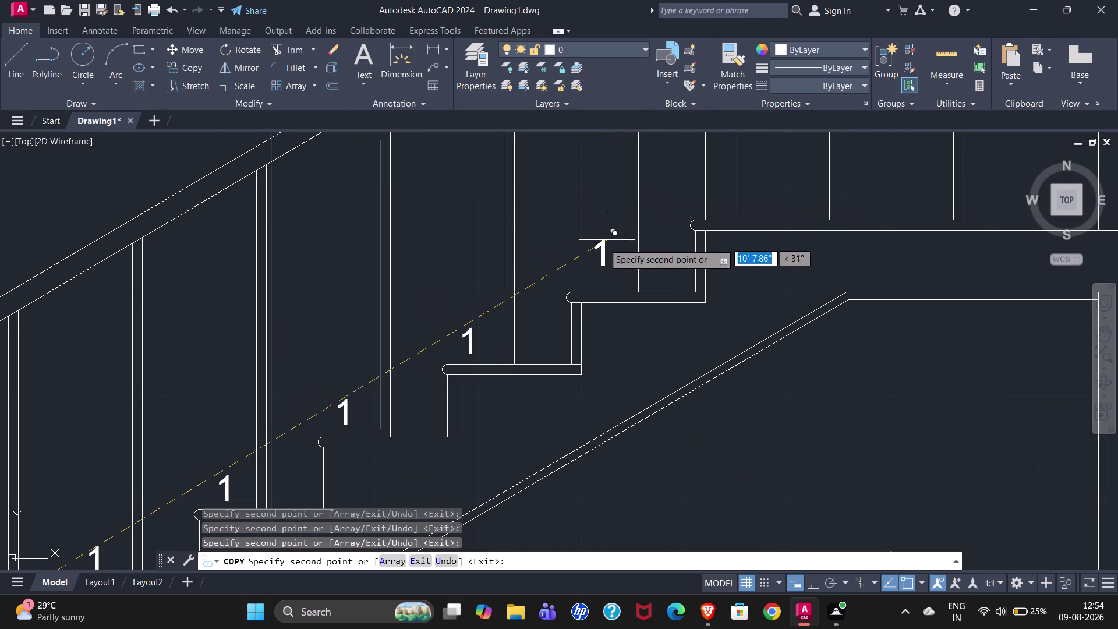
click(606, 255)
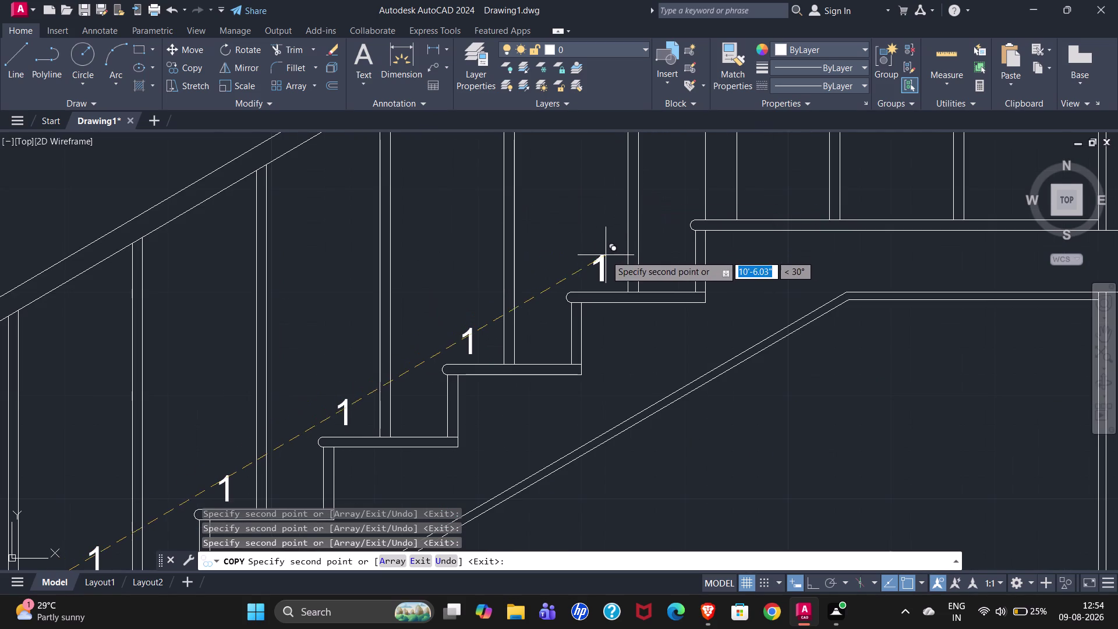
scroll(down, 3)
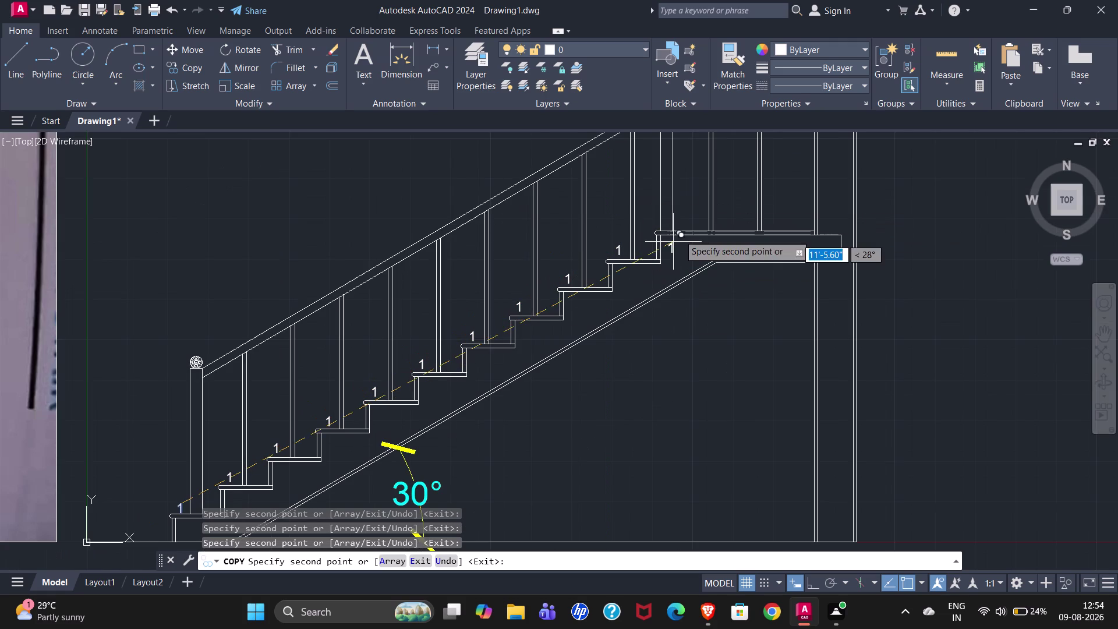
scroll(down, 3)
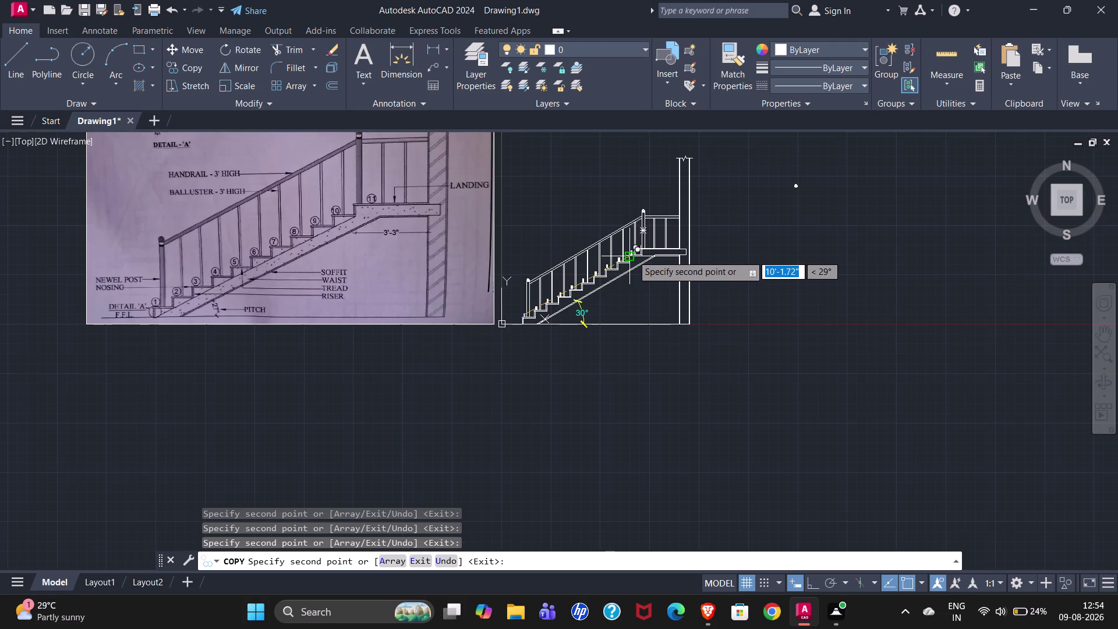
scroll(up, 3)
scroll(up, 3)
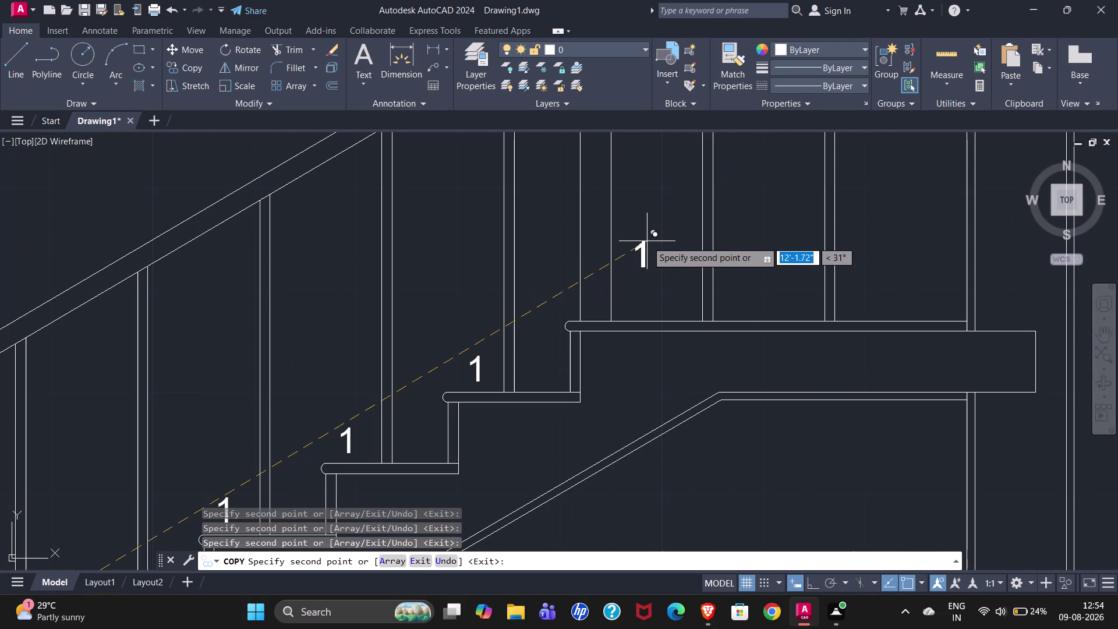
click(652, 280)
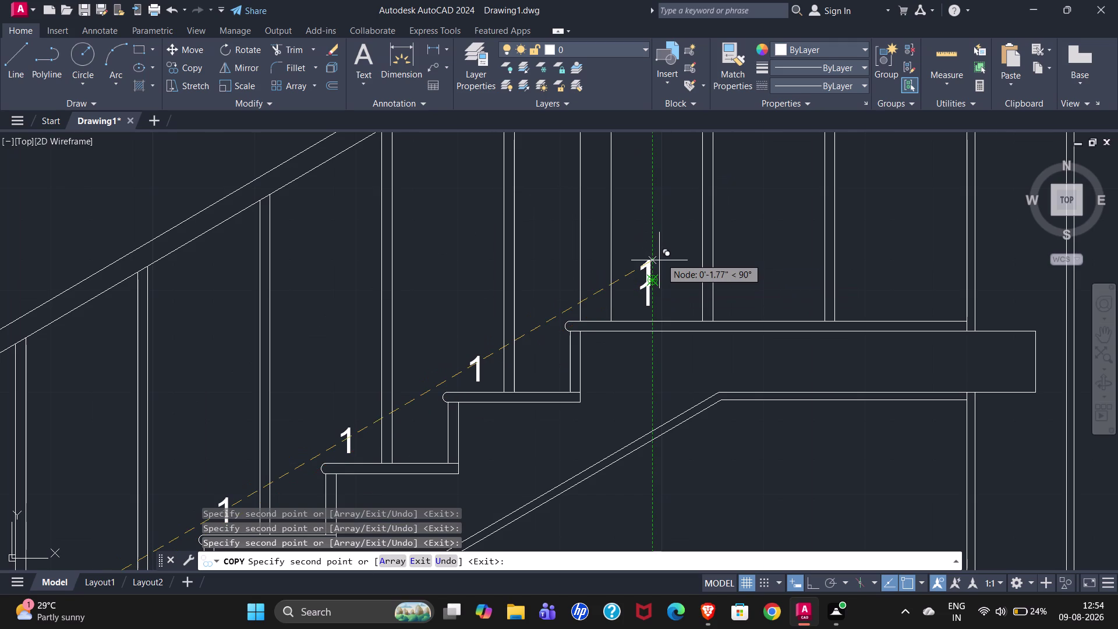
key(Escape)
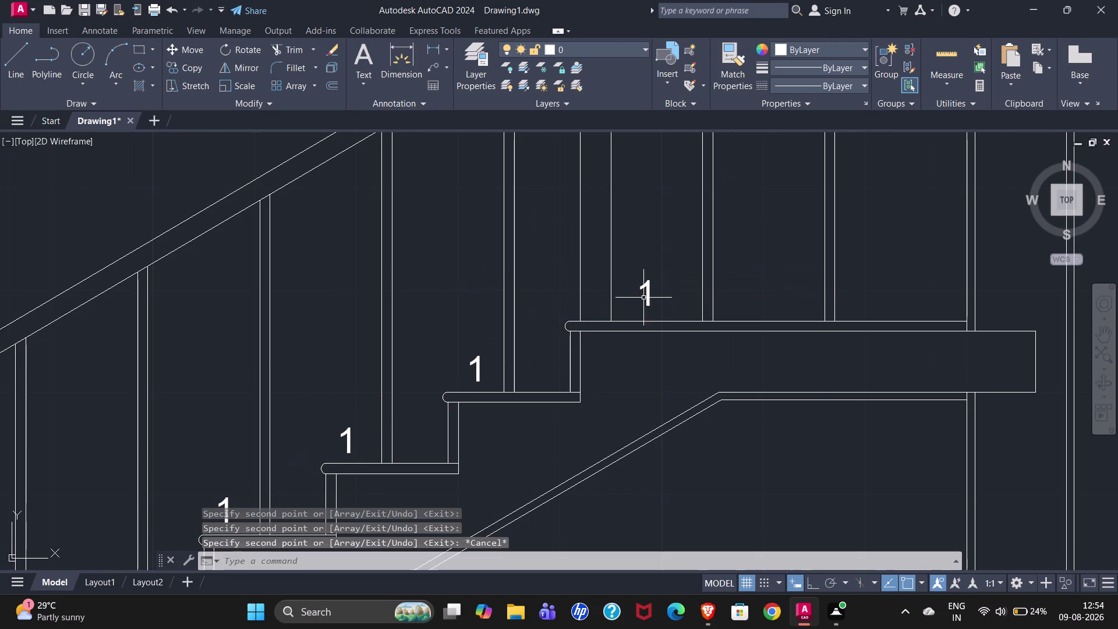
scroll(down, 3)
scroll(down, 3)
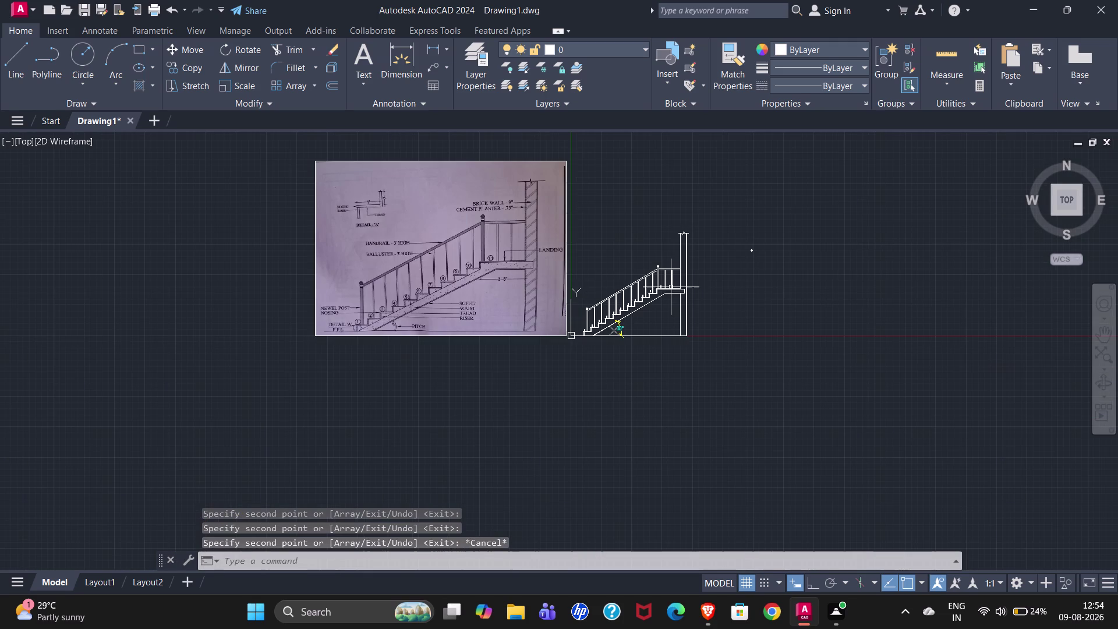
scroll(up, 3)
Select all step labels matching the first tread's '1' with Select Similar.
click(243, 465)
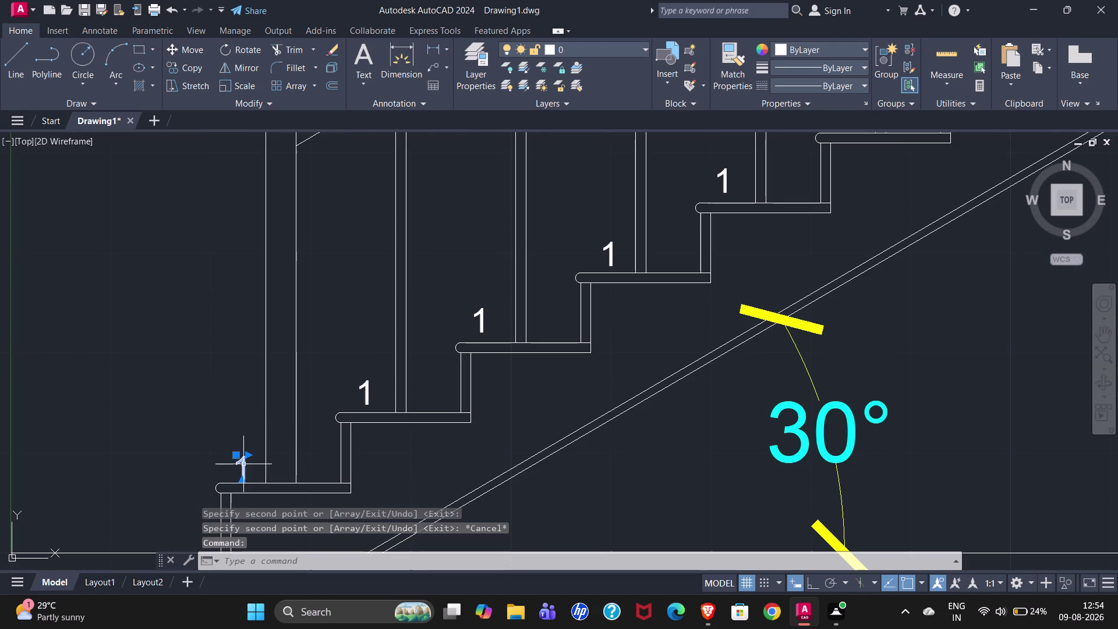
right_click(235, 456)
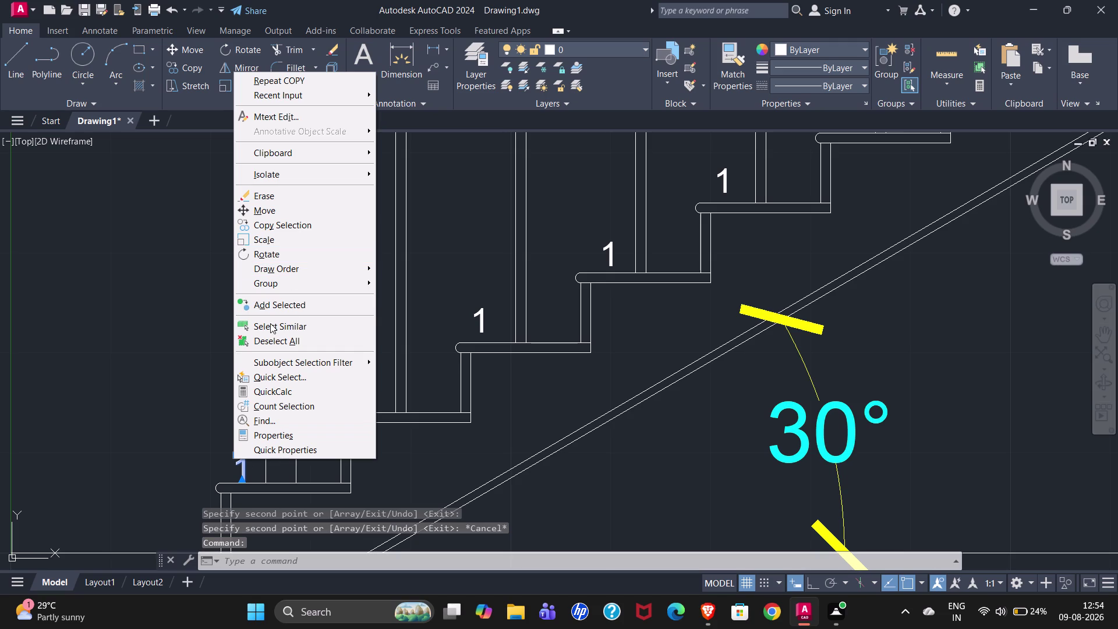
click(271, 326)
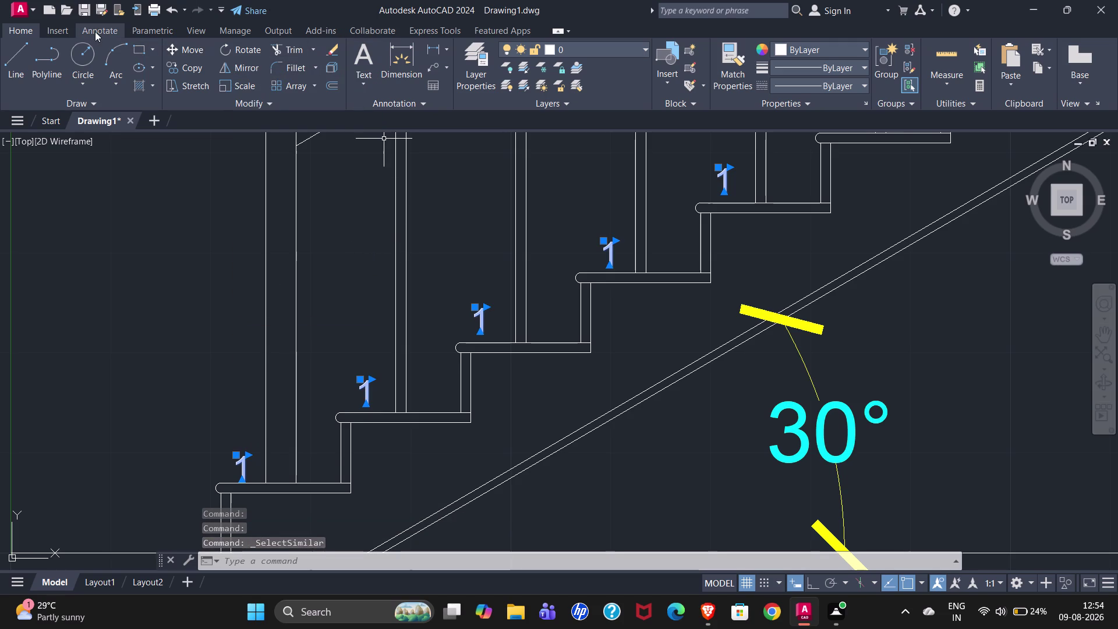
Auto-number the selected labels in selection order, starting at 1 with increment 1, overwriting text.
click(407, 27)
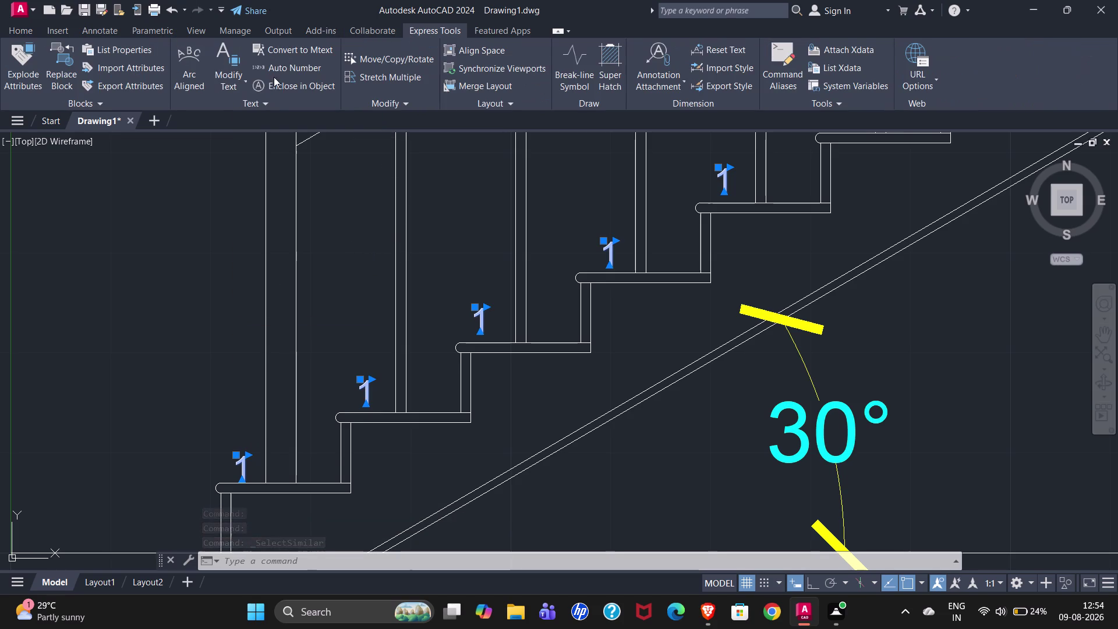
click(294, 65)
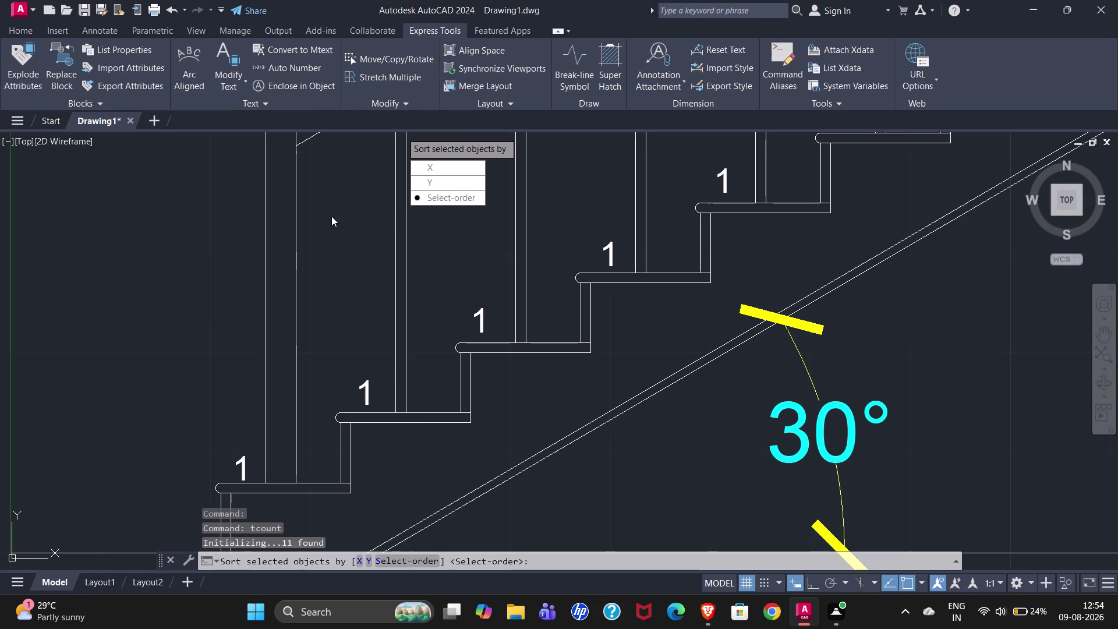
drag(458, 193, 401, 134)
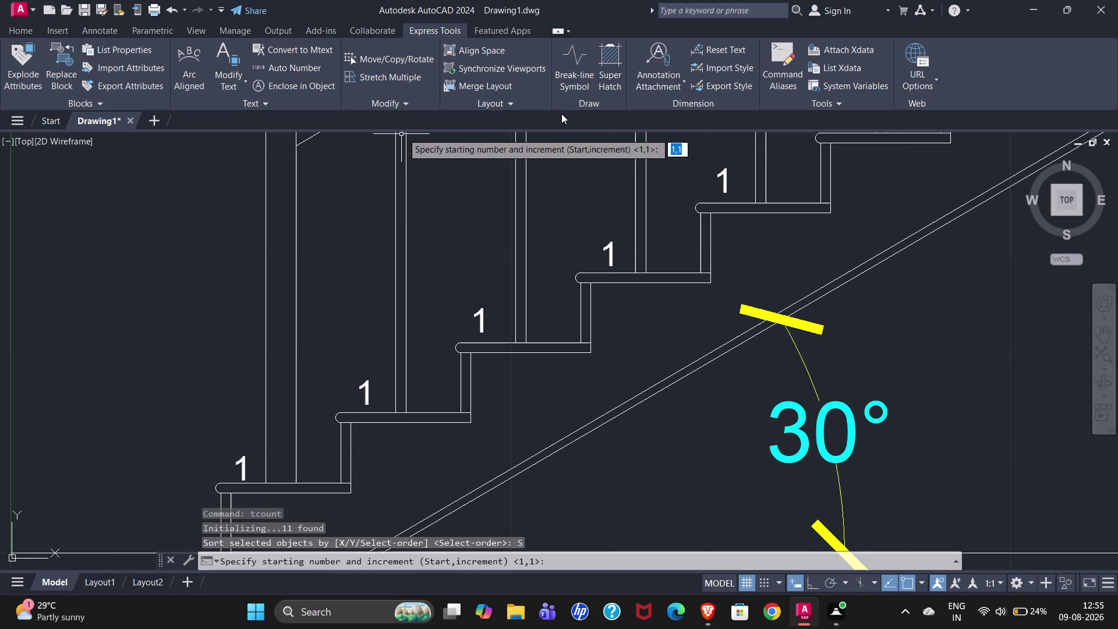
key(Return)
drag(466, 170, 439, 134)
scroll(down, 3)
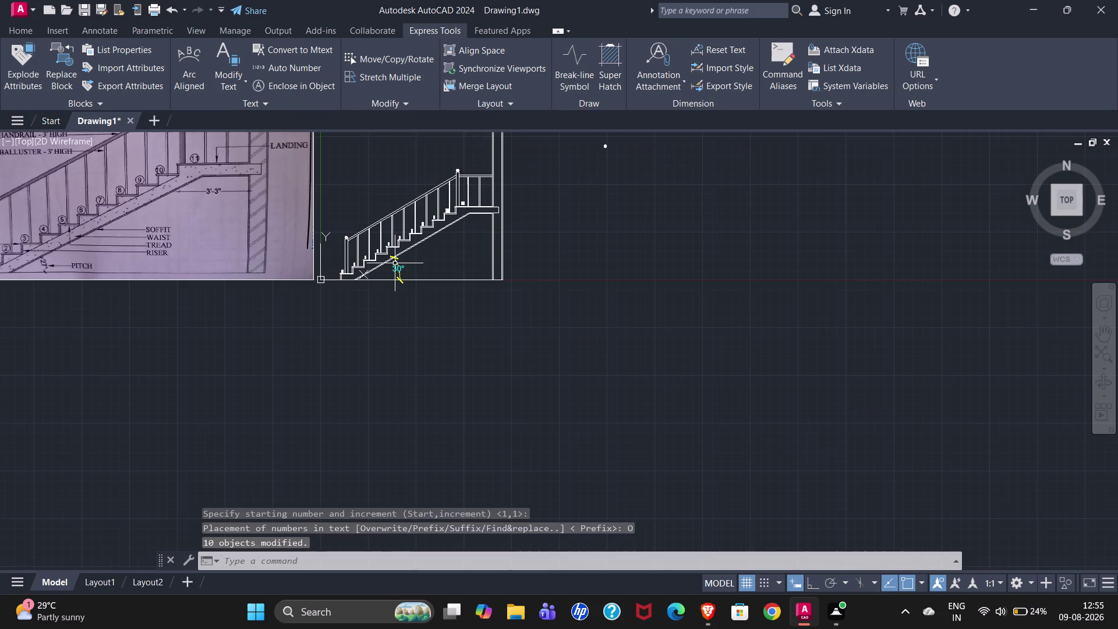
scroll(up, 3)
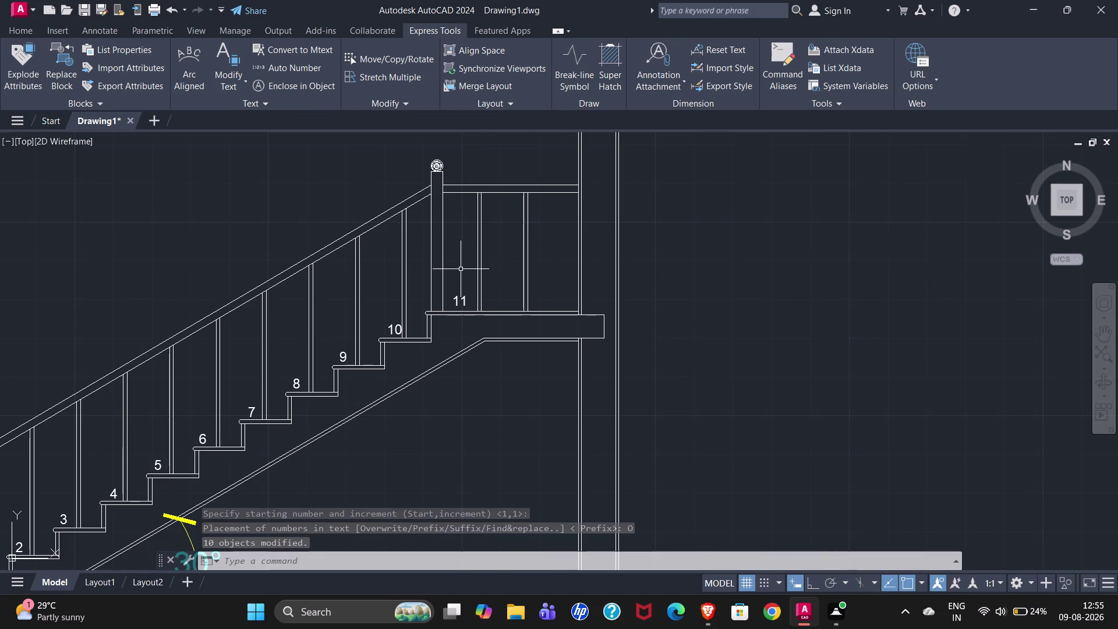
scroll(down, 3)
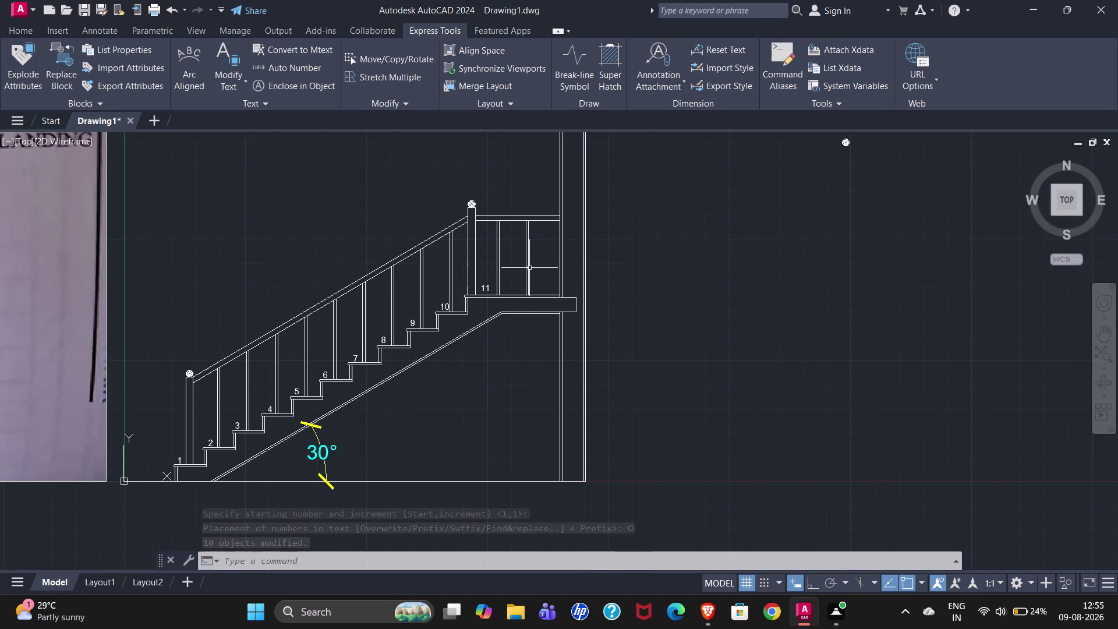
scroll(up, 3)
click(495, 284)
Enclose all step numbers 1–11 in variable-size circles with TCIRCLE at the default offset.
right_click(495, 283)
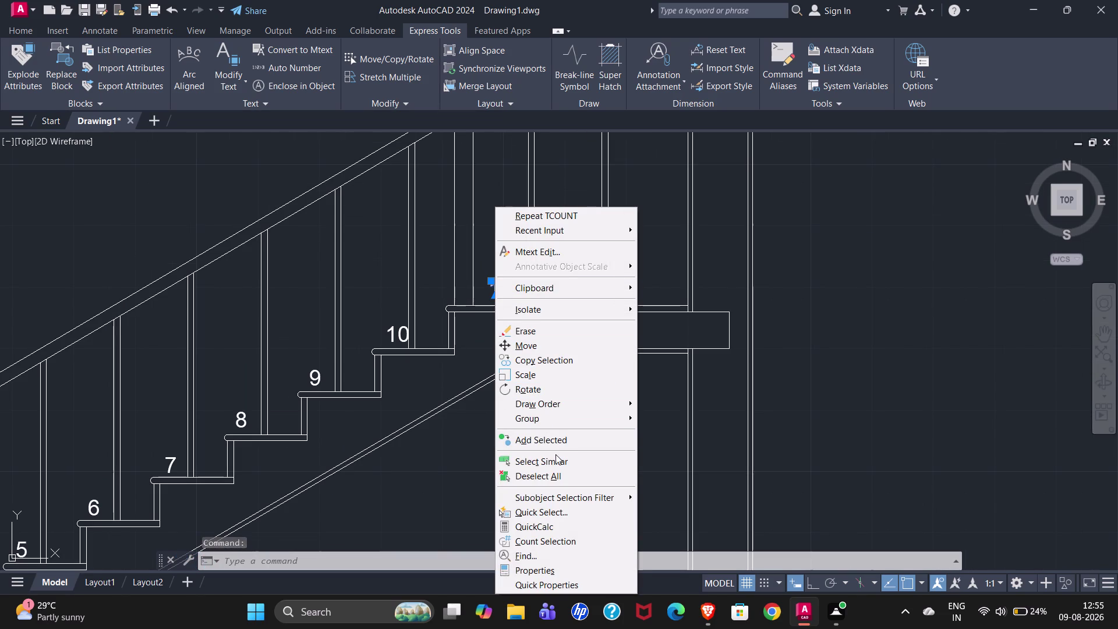
click(556, 464)
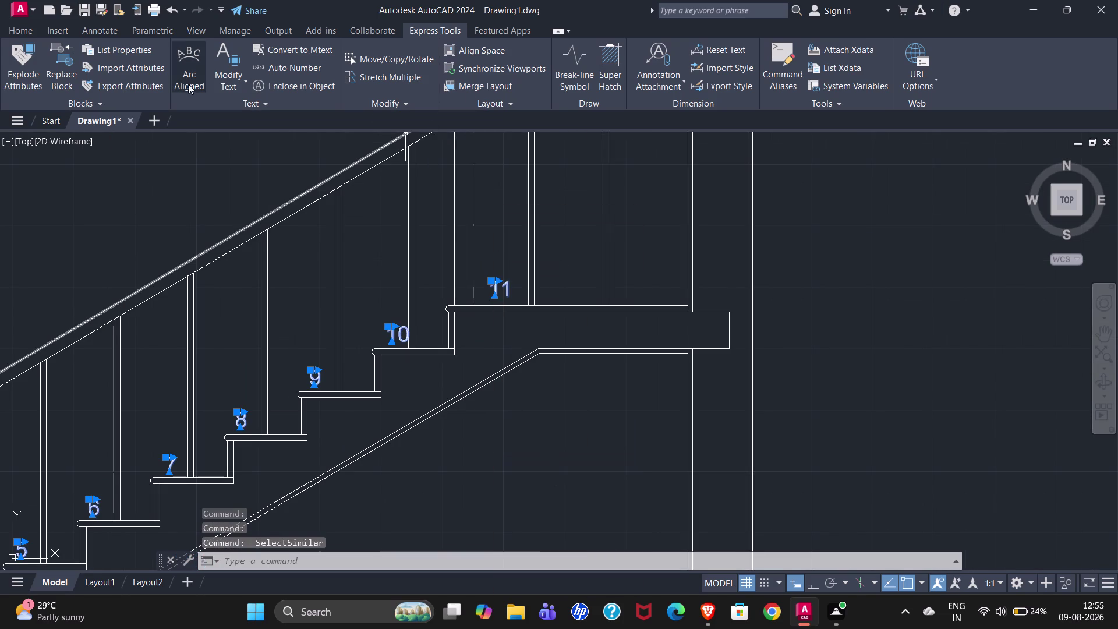
click(290, 86)
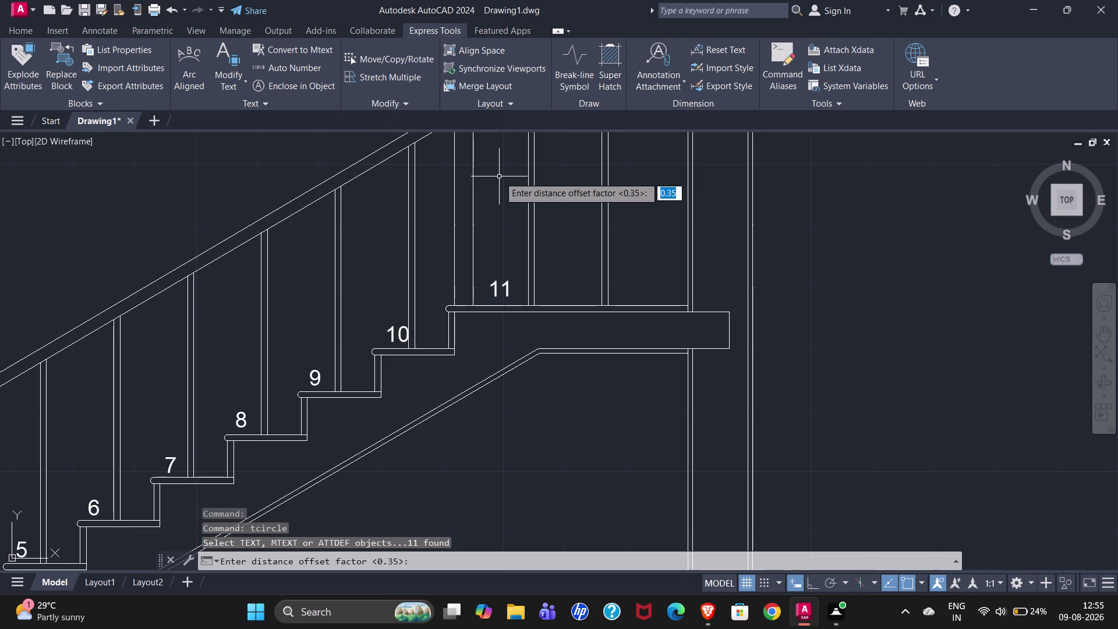
key(Return)
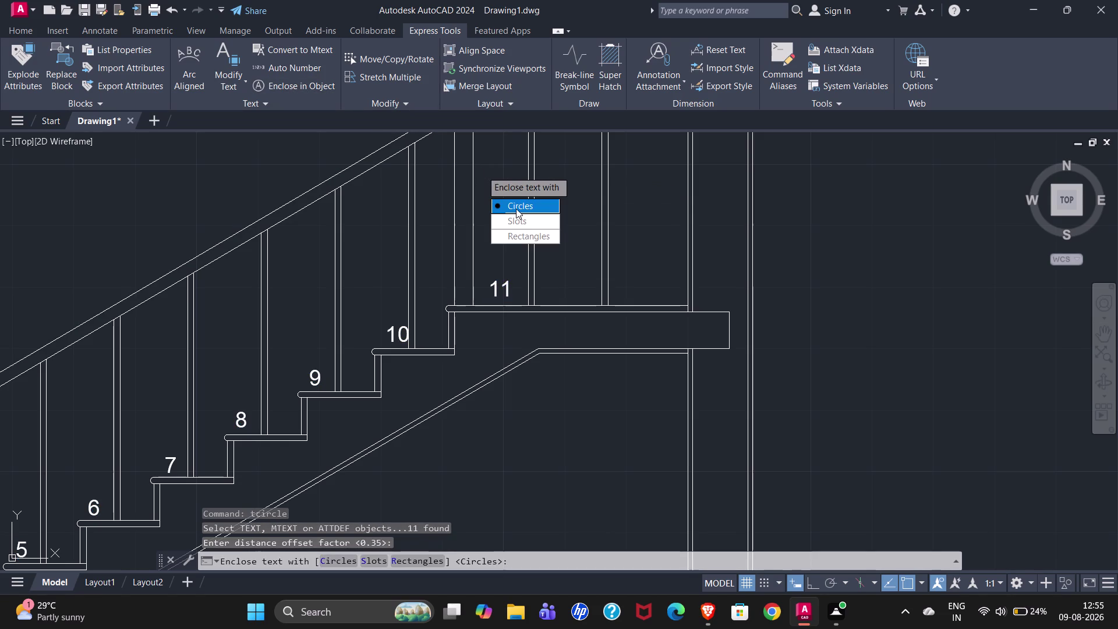
drag(516, 209, 482, 171)
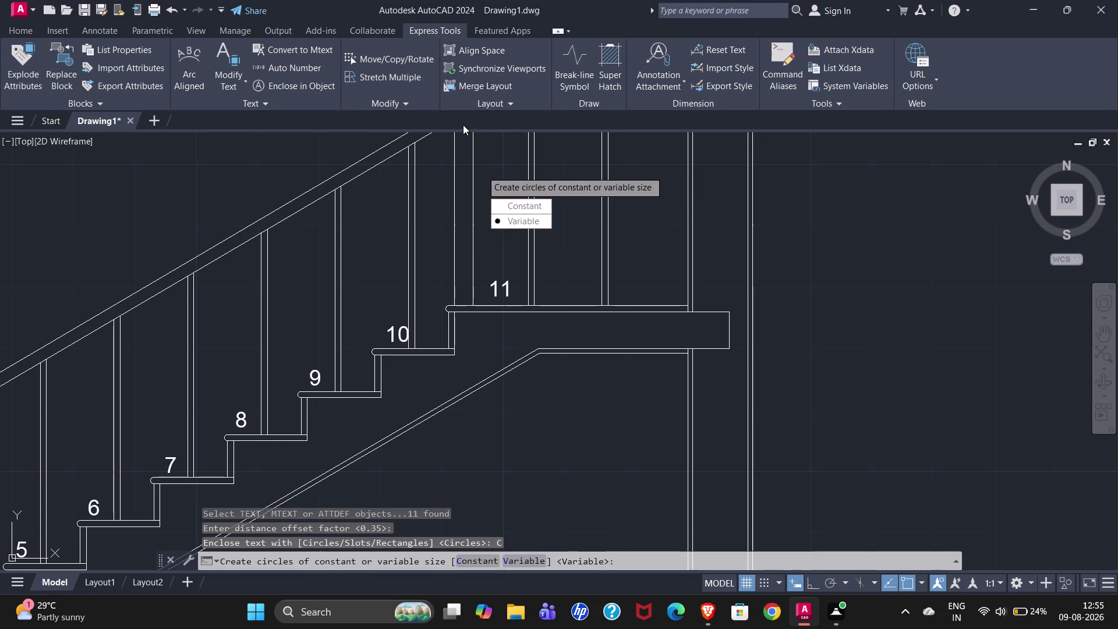
drag(527, 221, 481, 170)
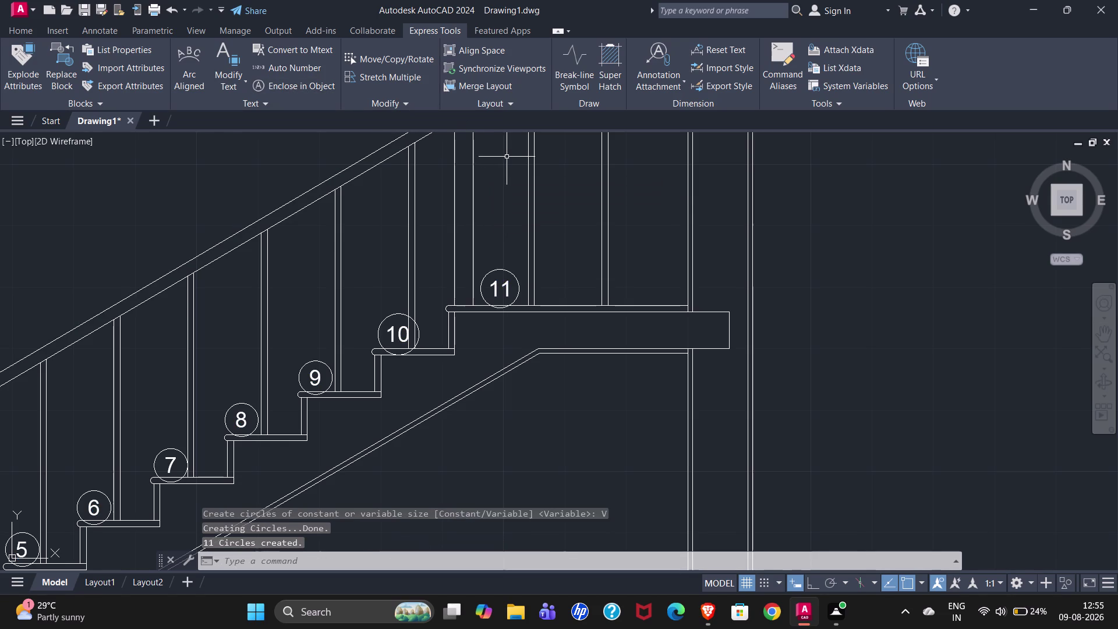
scroll(down, 3)
scroll(up, 3)
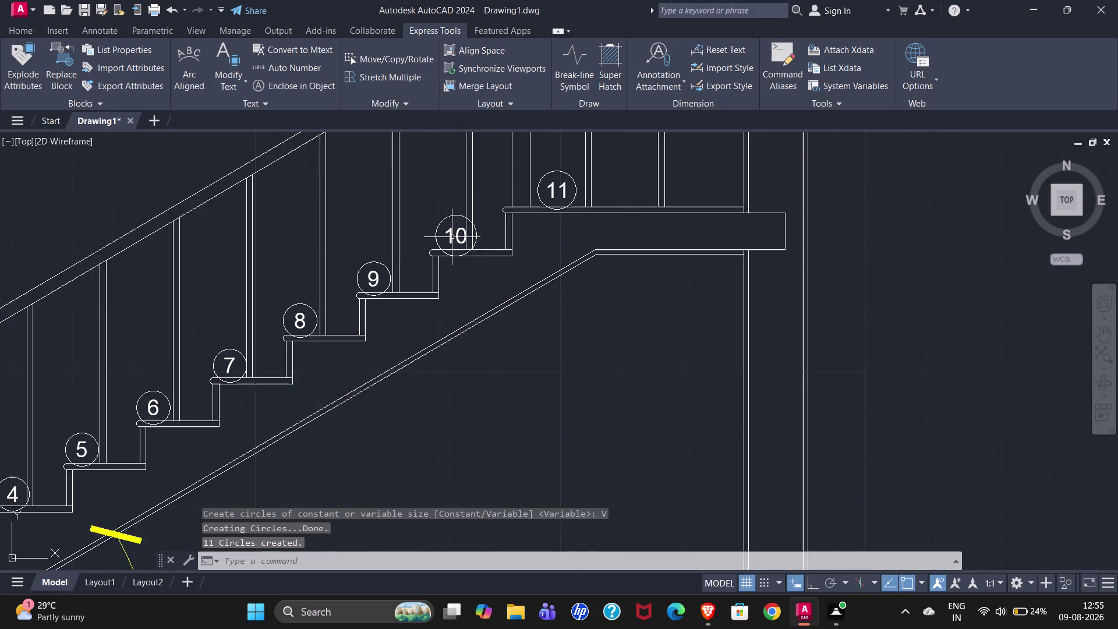
scroll(up, 3)
scroll(down, 3)
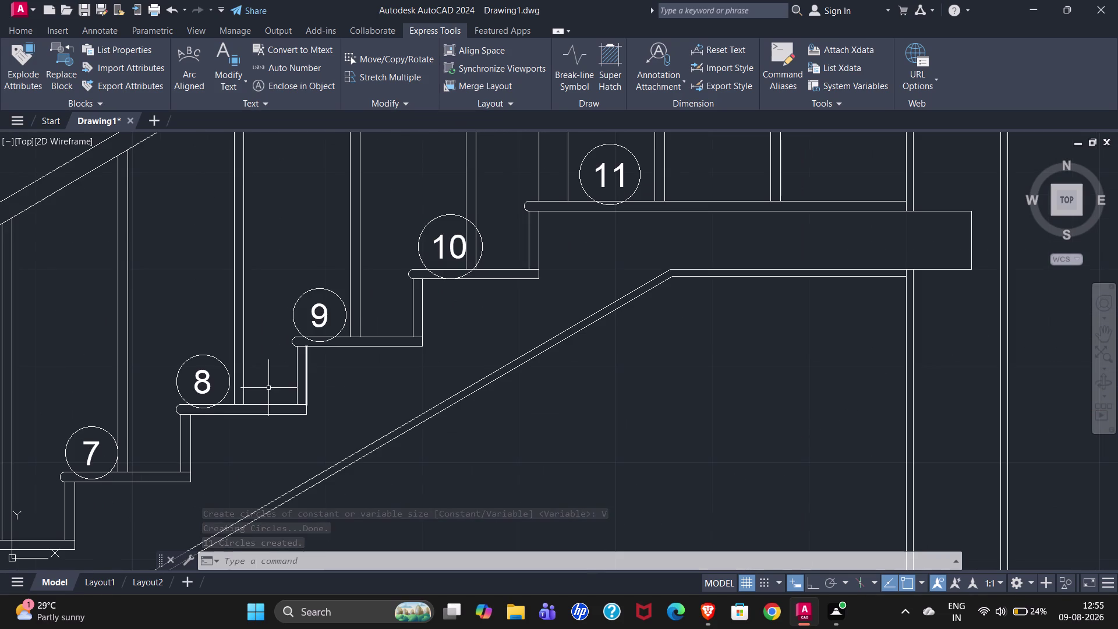
scroll(down, 3)
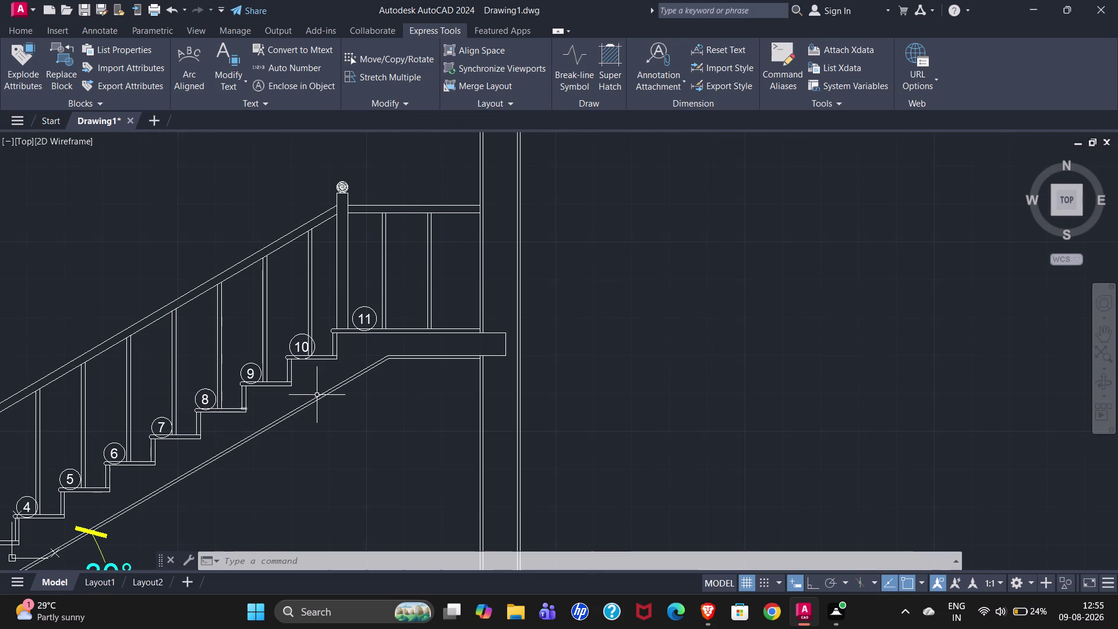
scroll(up, 3)
scroll(up, 3)
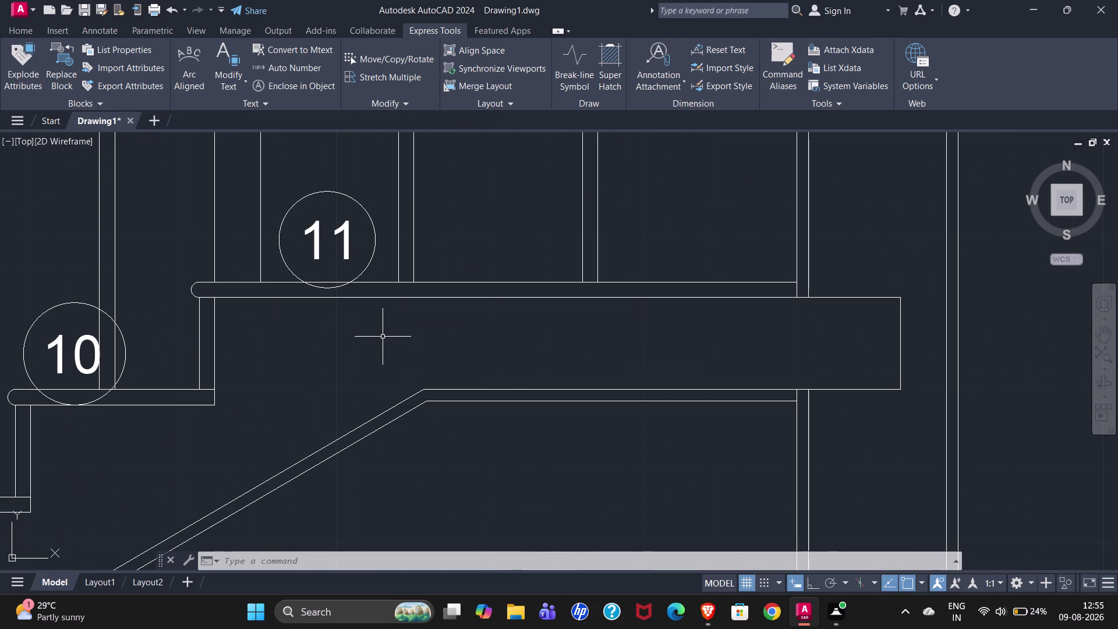
scroll(down, 3)
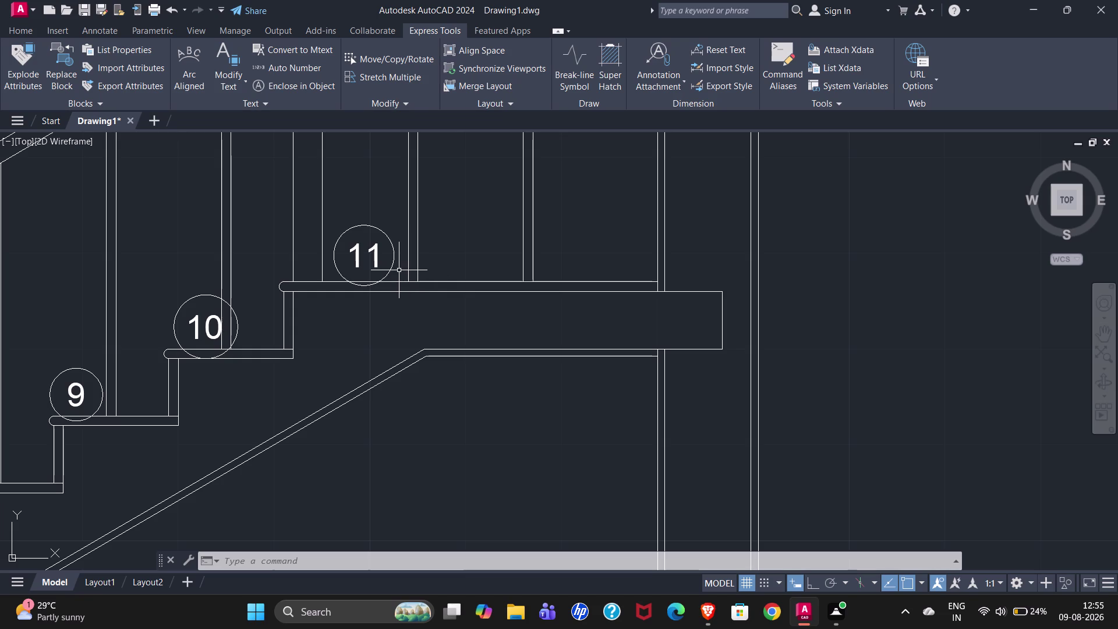
scroll(down, 3)
scroll(down, 3)
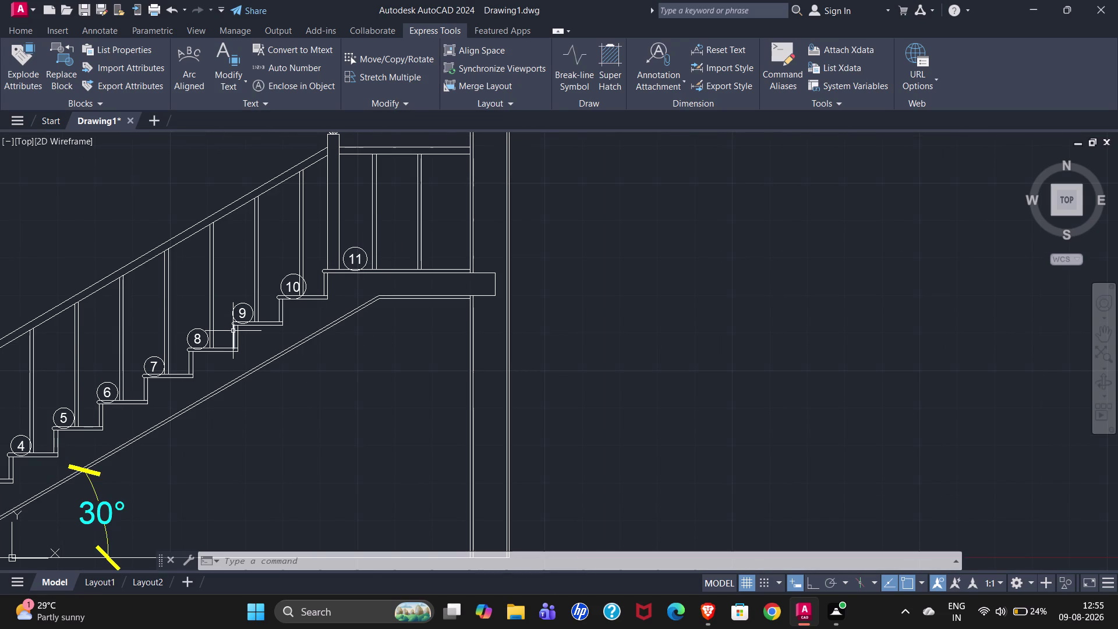
scroll(down, 3)
scroll(up, 3)
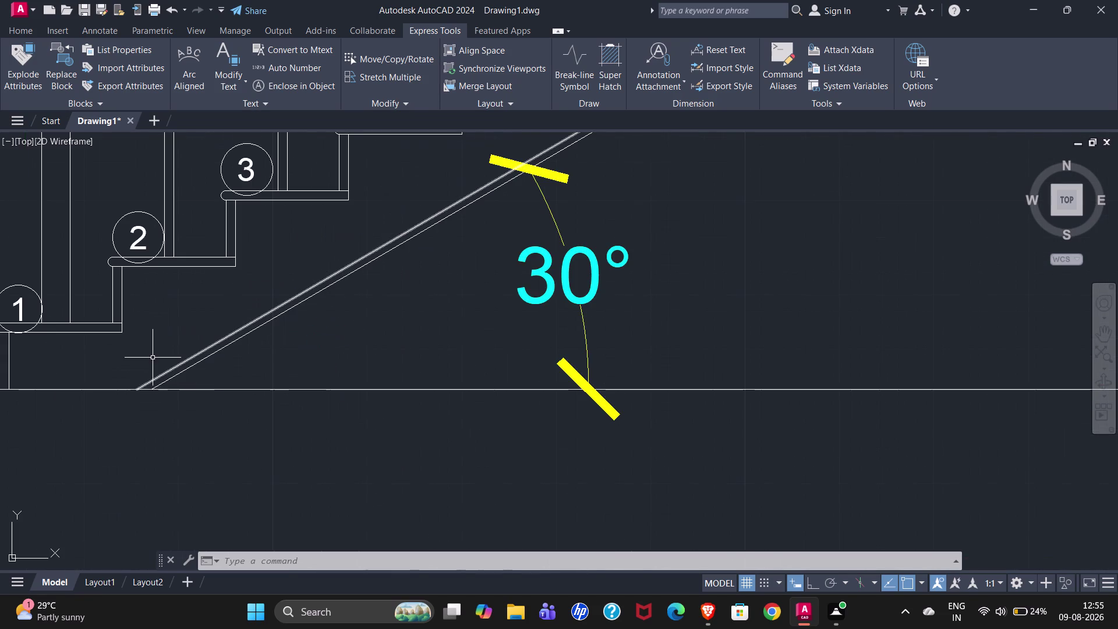
scroll(down, 3)
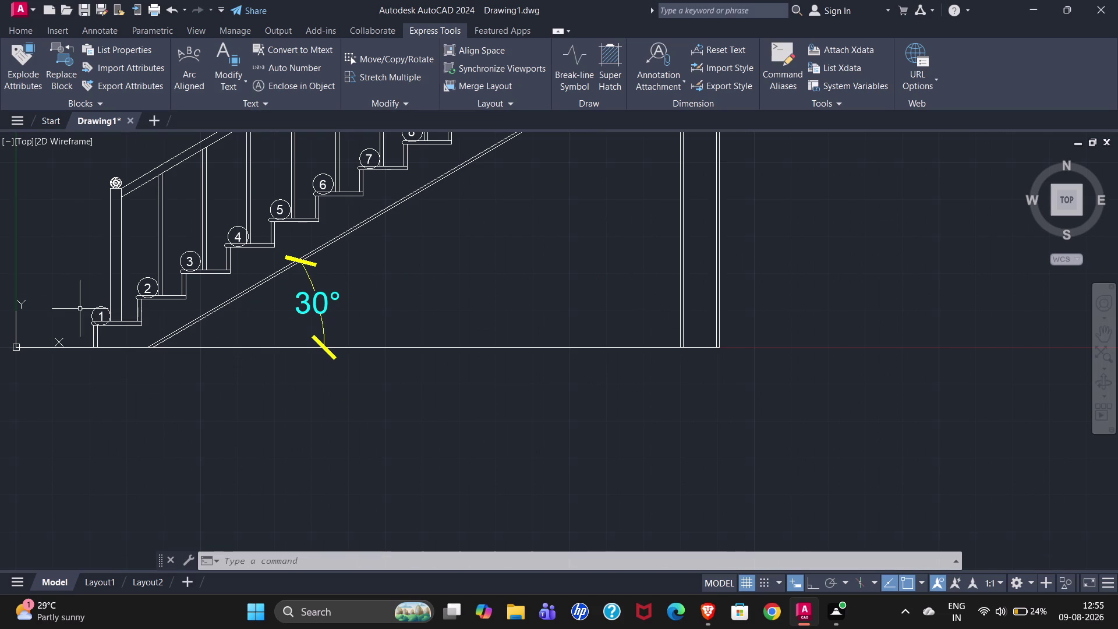
click(95, 311)
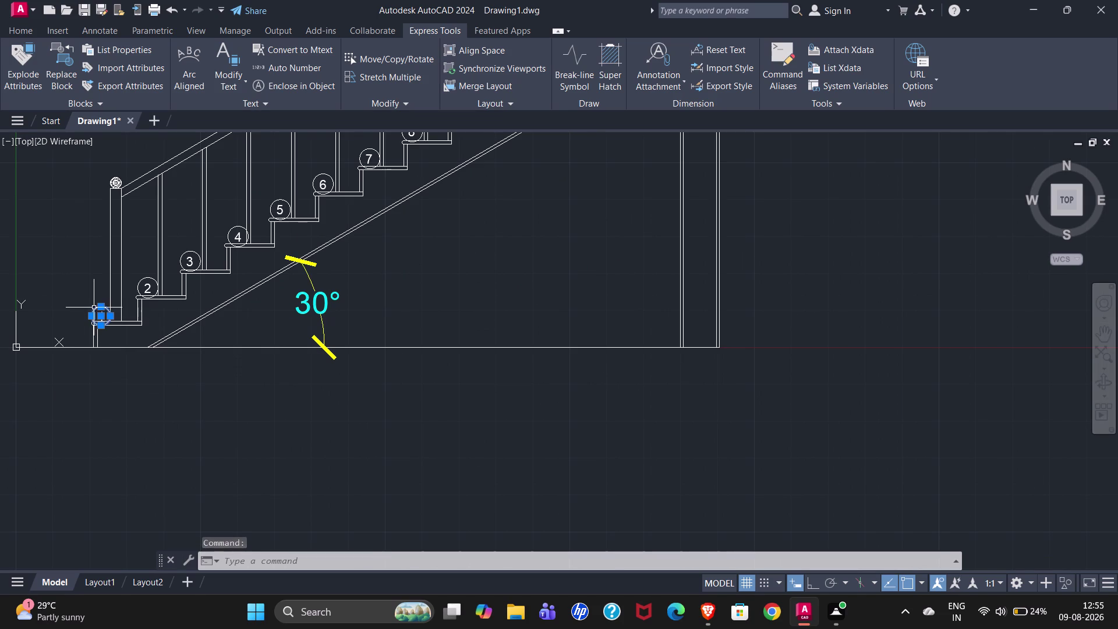
Select all similar circled tags and move them down so circle 1 rests on the first tread.
scroll(up, 3)
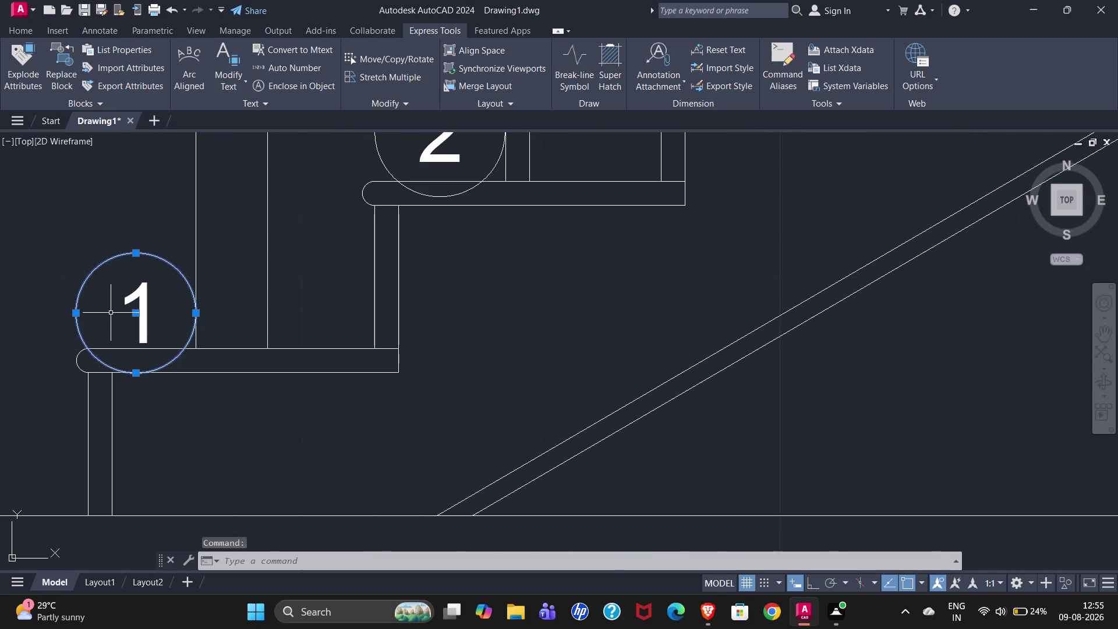
click(141, 294)
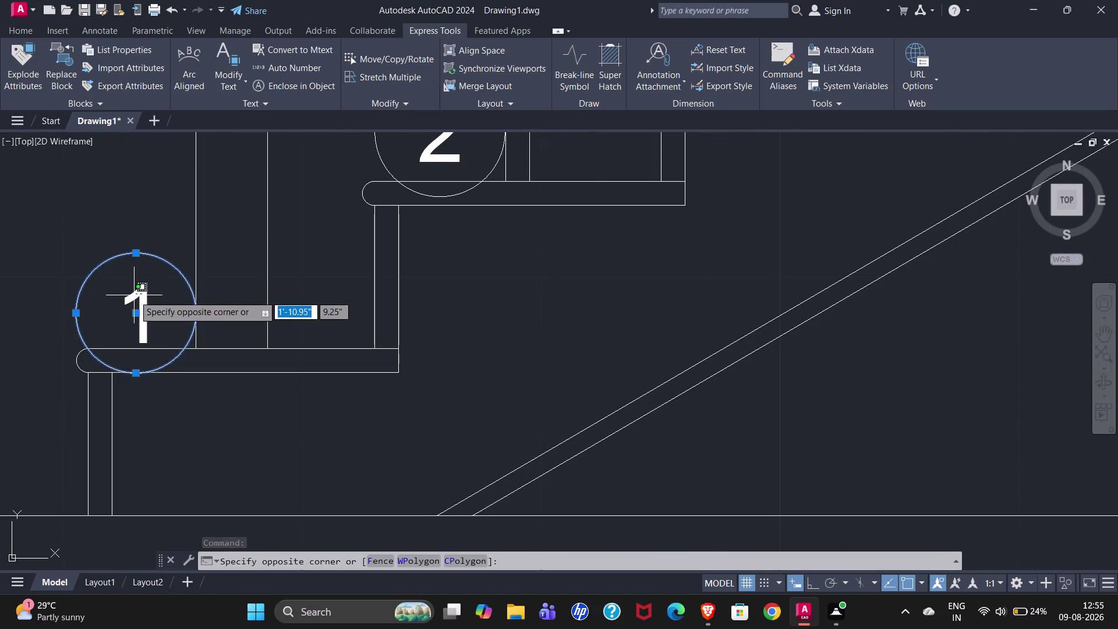
click(134, 295)
click(129, 297)
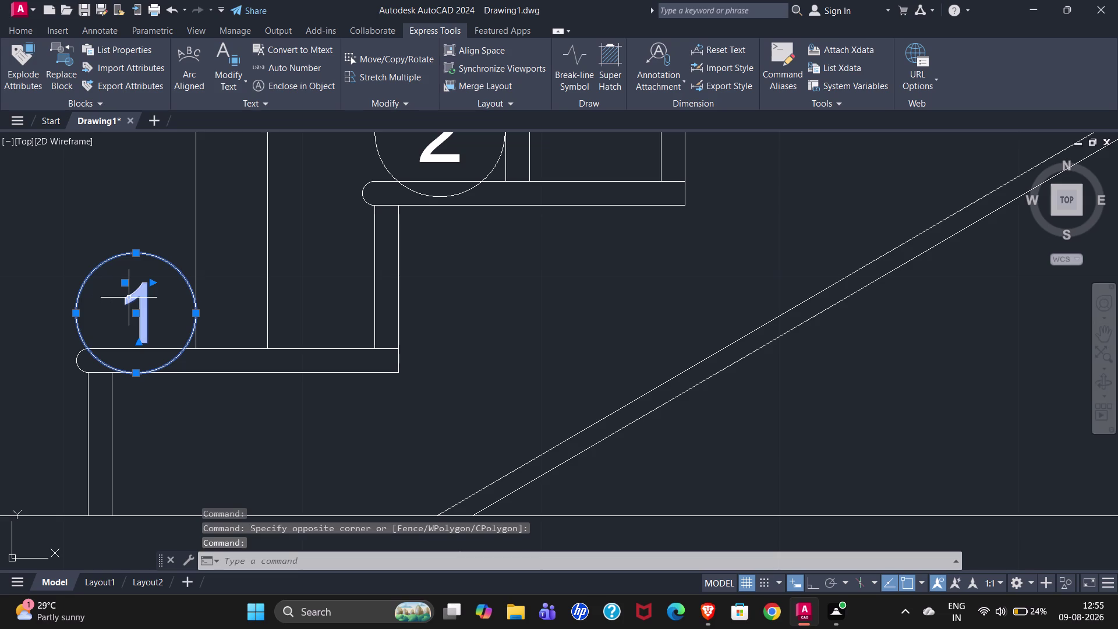
right_click(89, 247)
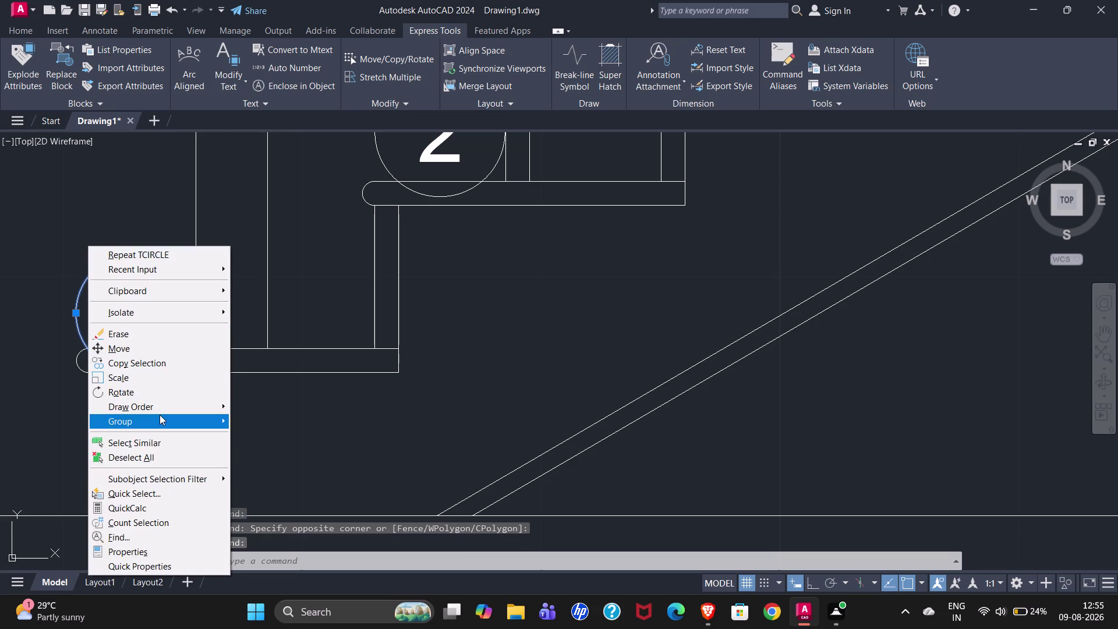
click(134, 439)
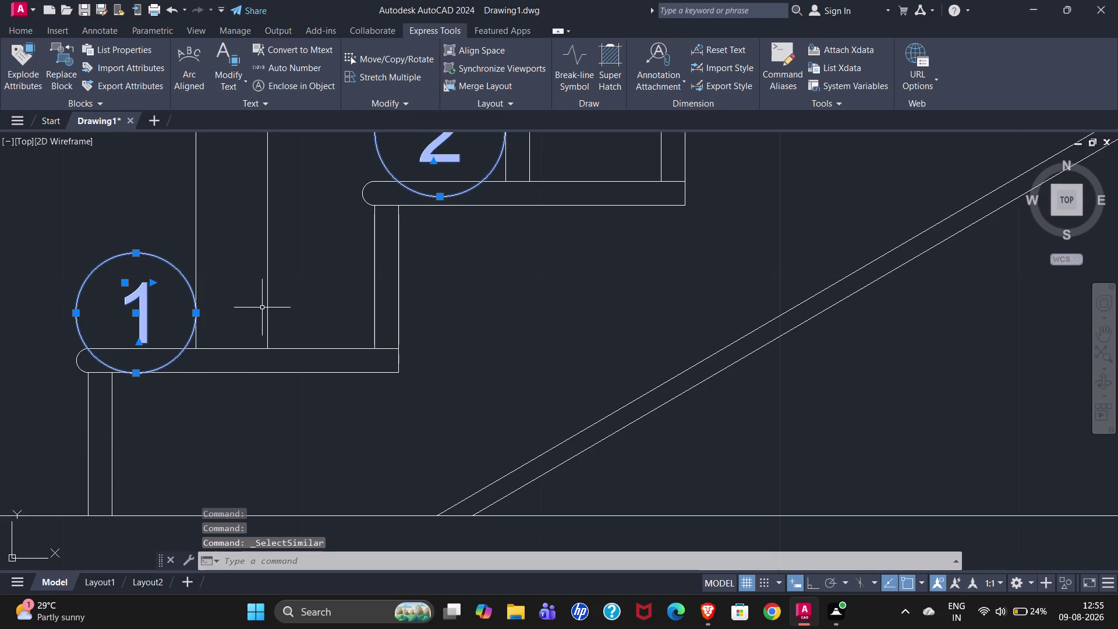
key(m)
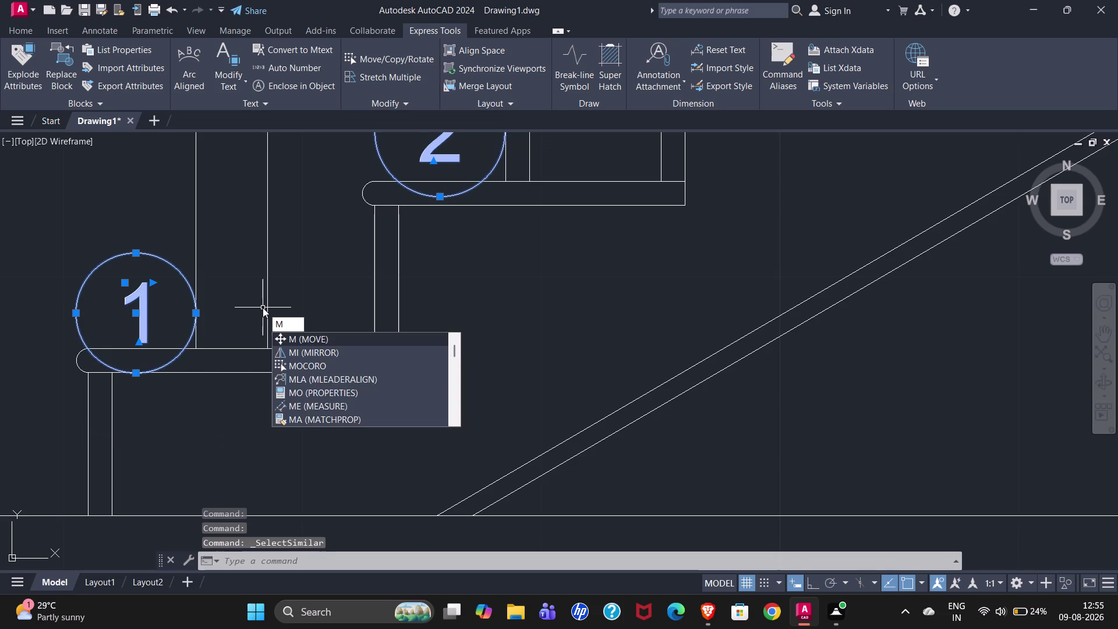
key(Return)
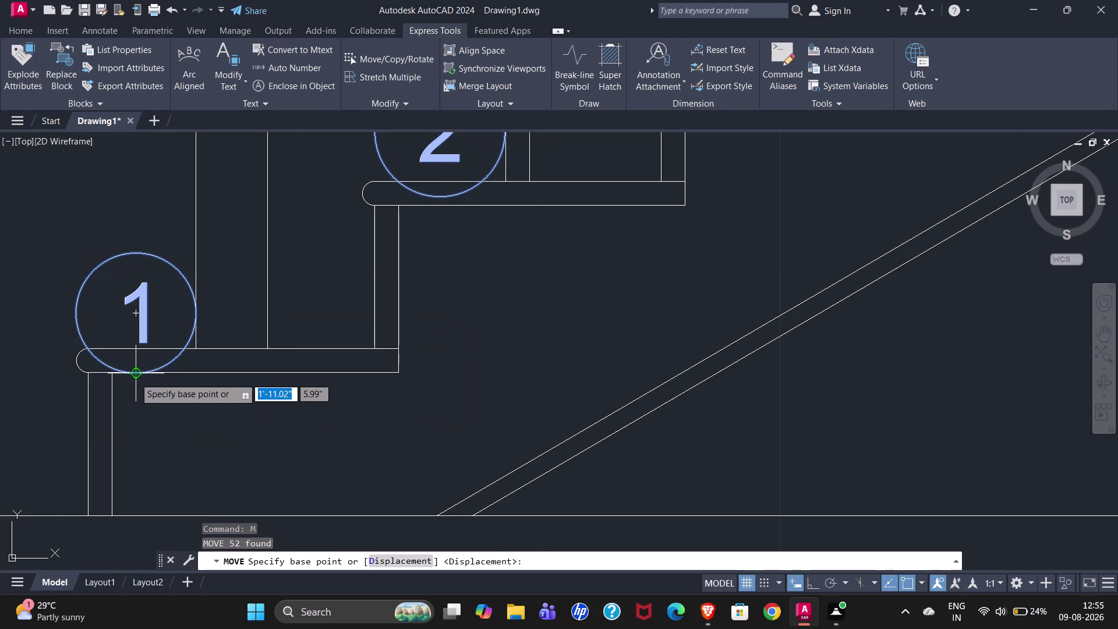
click(134, 378)
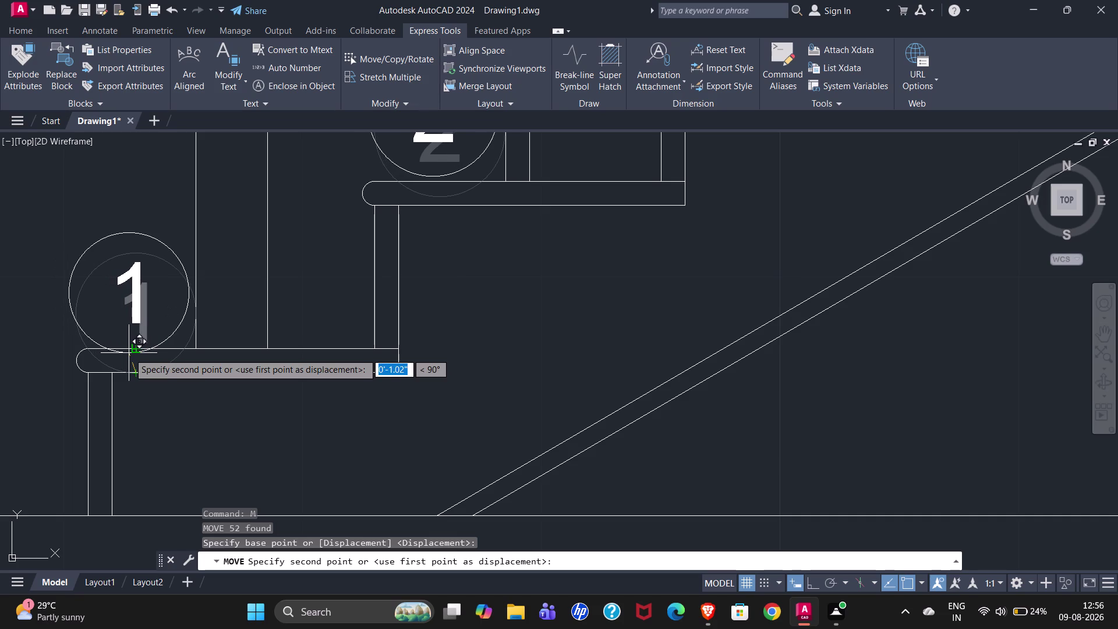
click(130, 353)
scroll(down, 3)
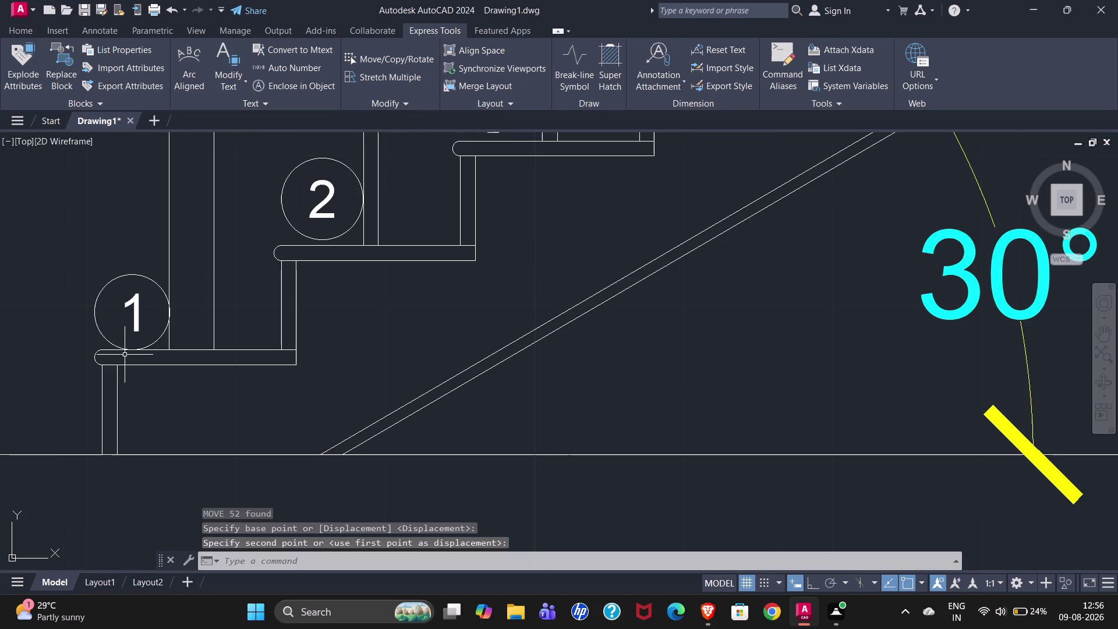
Window-select tag 2's circle and number, cancelling the accidental grip stretch with Esc.
scroll(down, 3)
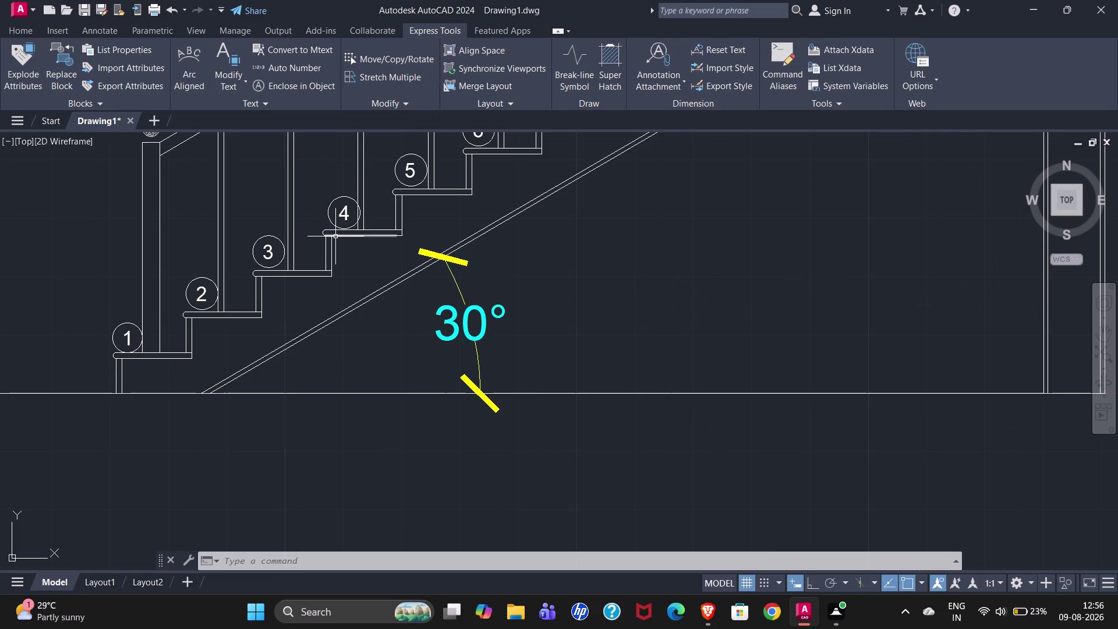
scroll(up, 3)
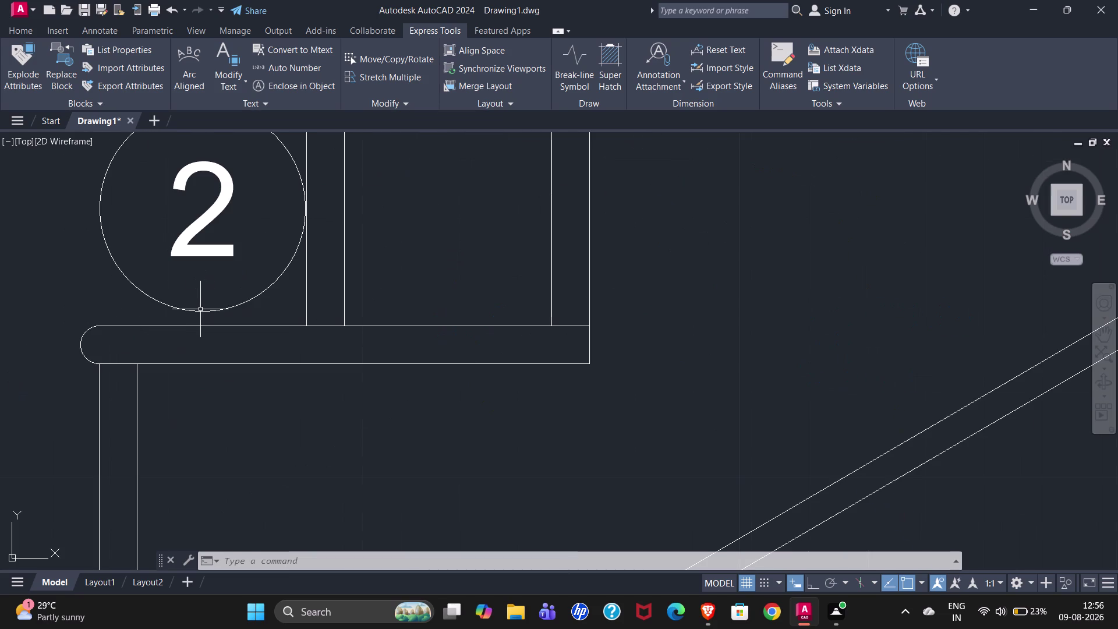
click(202, 309)
click(217, 251)
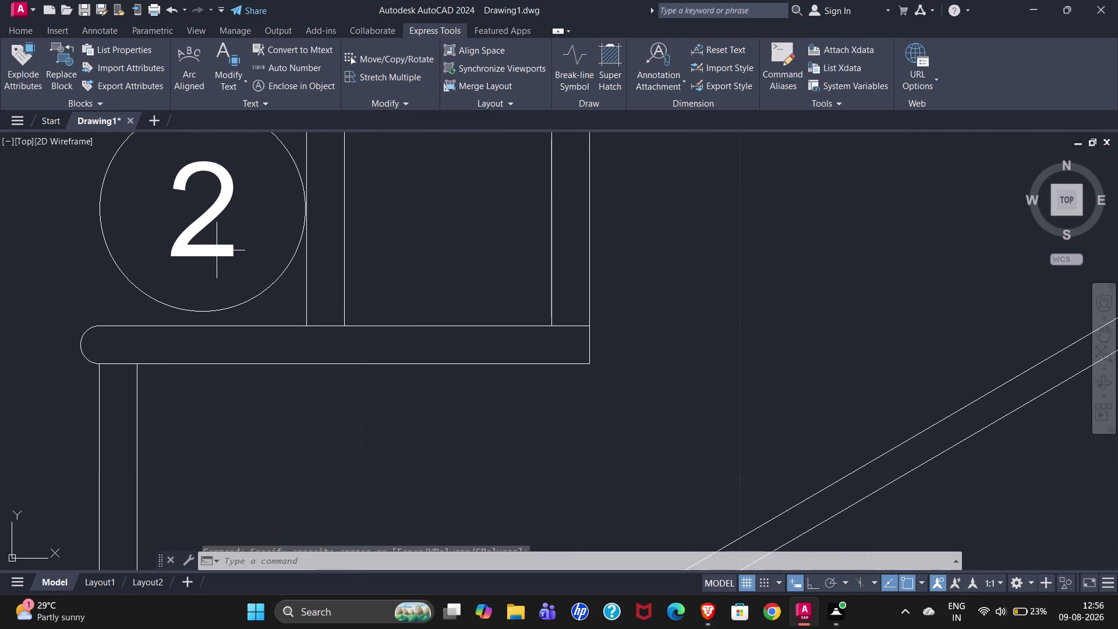
scroll(down, 3)
click(131, 158)
click(274, 309)
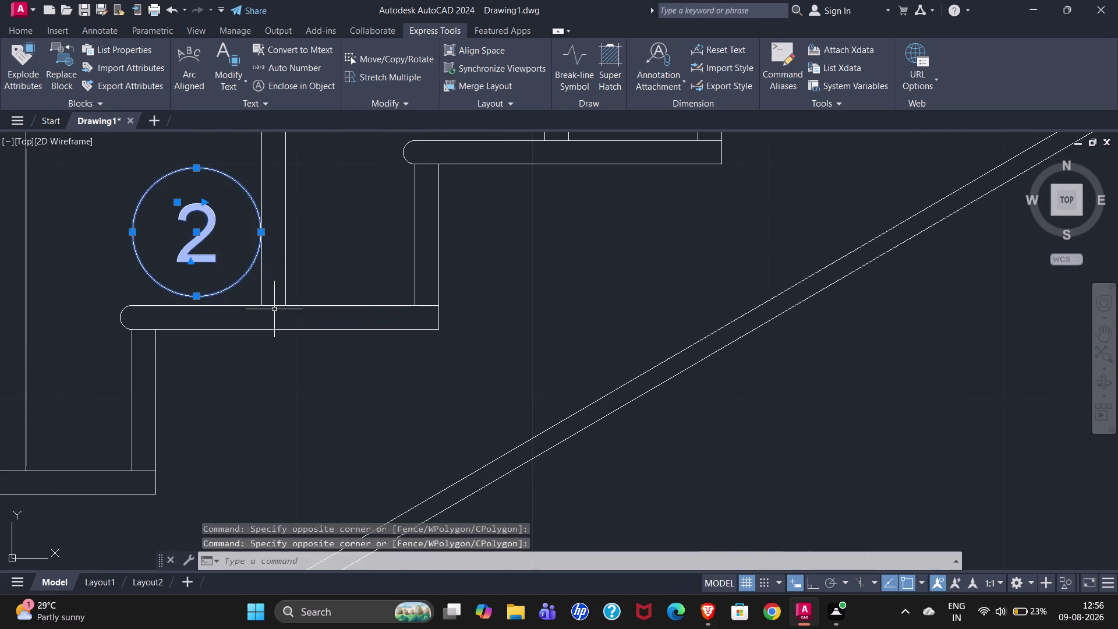
drag(193, 300, 182, 298)
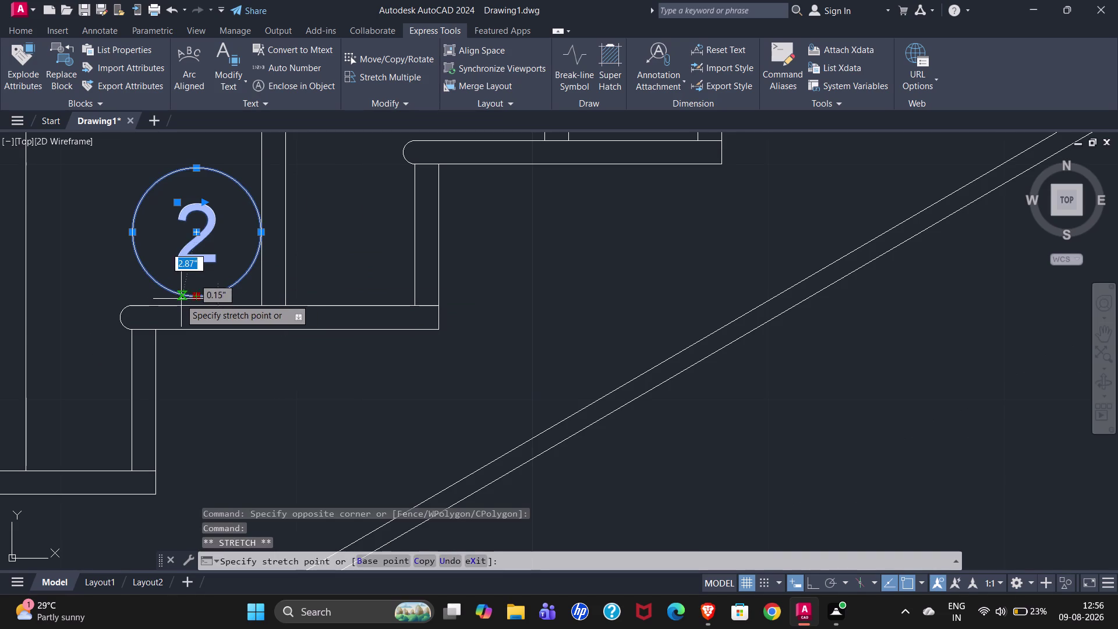
key(Escape)
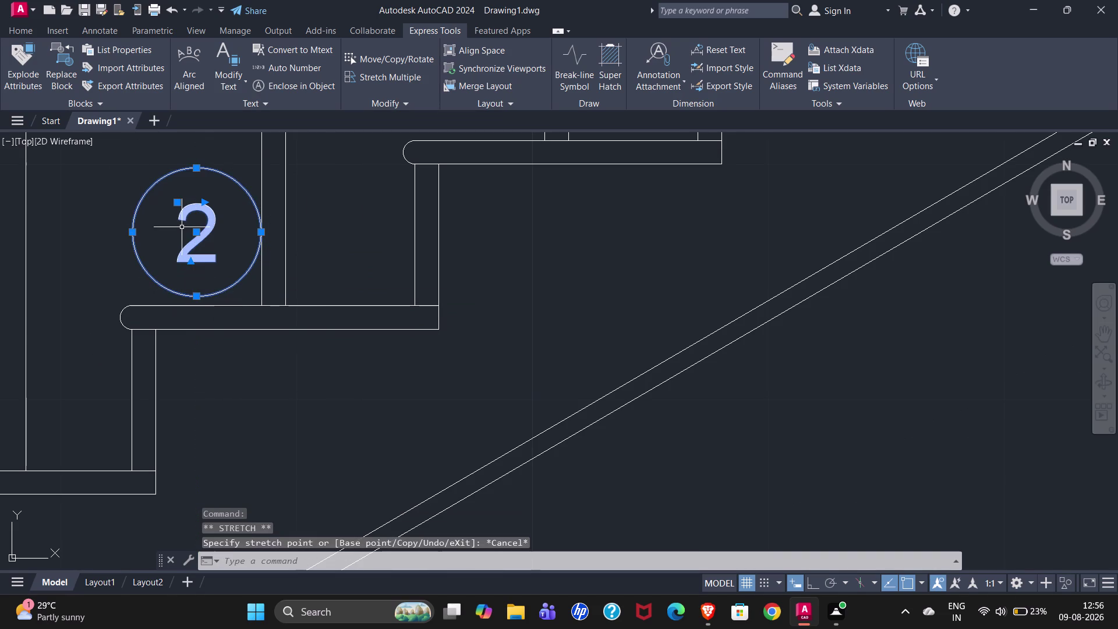
Move tag 2 from its circle's bottom down onto the second tread.
key(m)
key(Return)
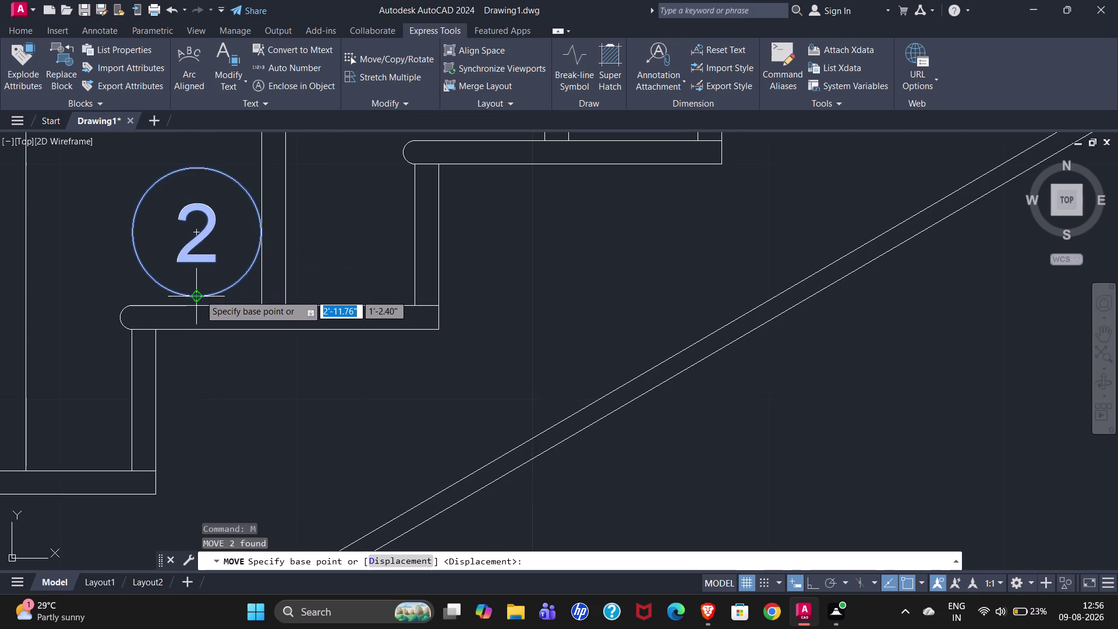
click(200, 294)
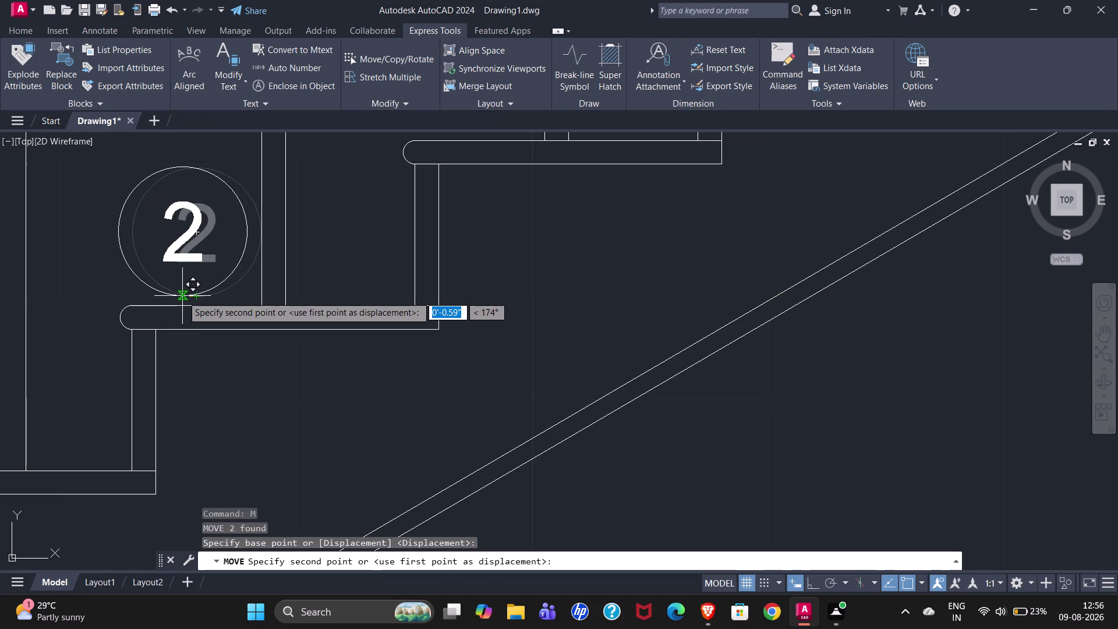
click(182, 296)
scroll(down, 3)
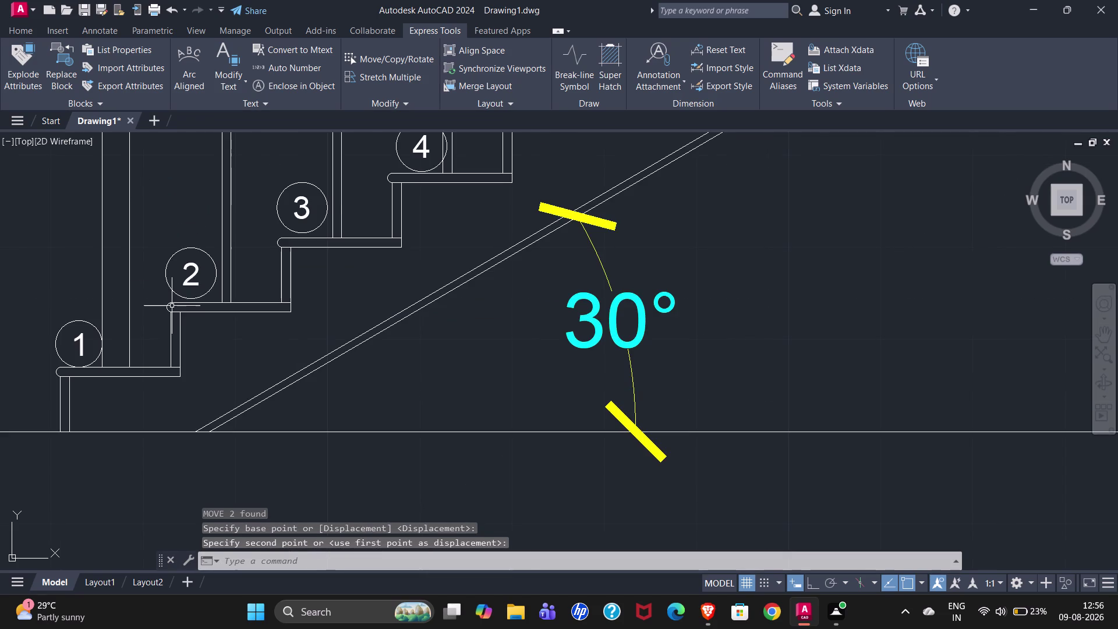
scroll(down, 3)
scroll(down, 3)
scroll(up, 3)
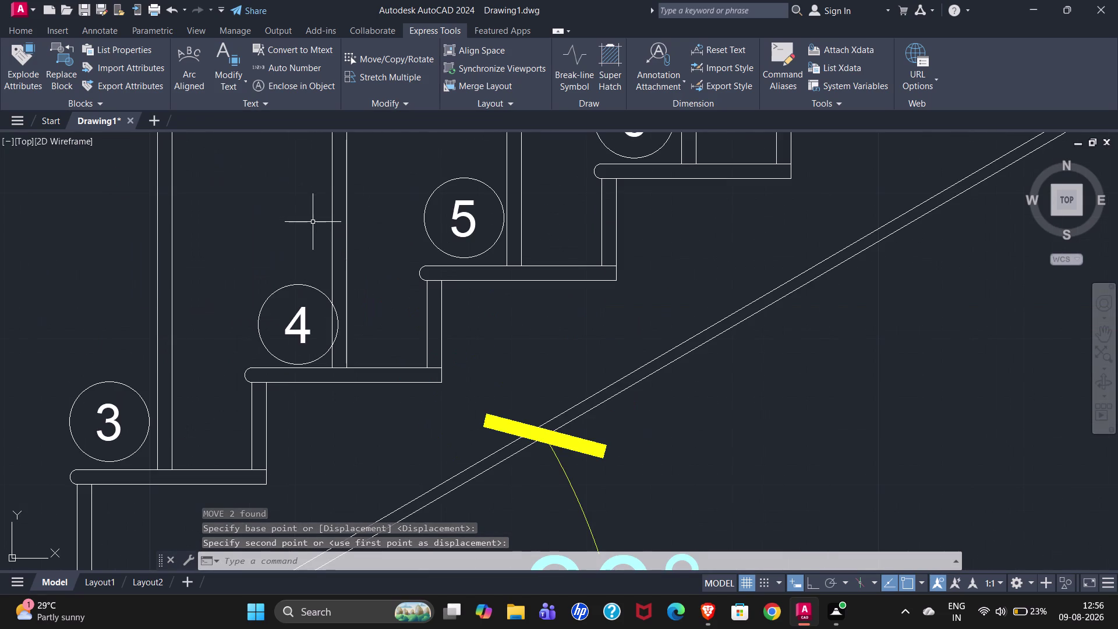
Move tag 4 from its circle's bottom quadrant onto the fourth tread's top line.
click(256, 273)
click(349, 368)
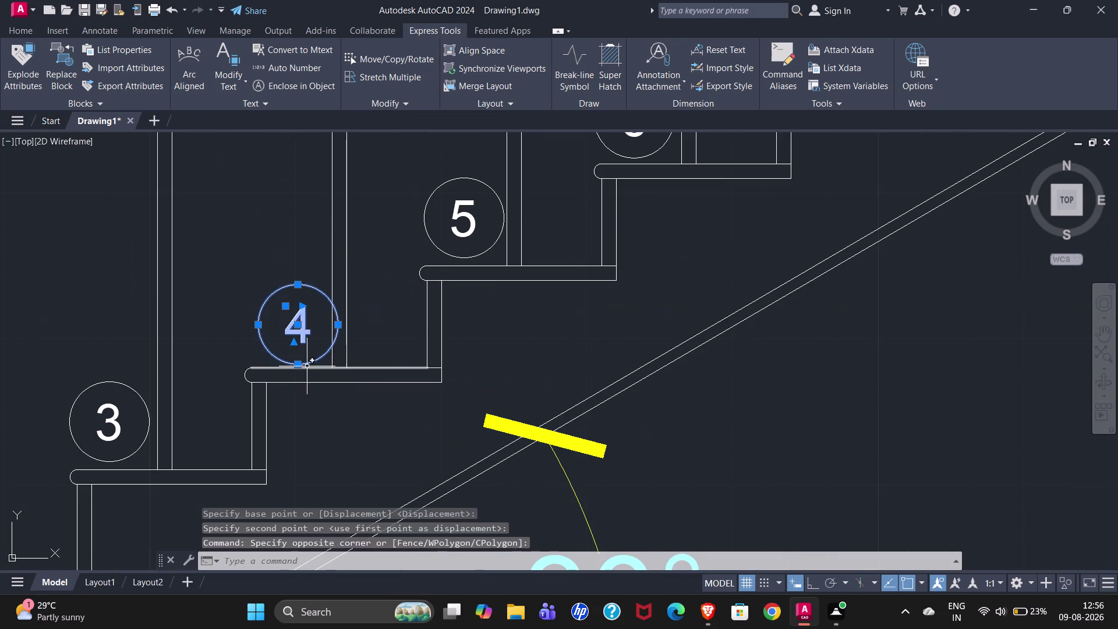
key(m)
key(Return)
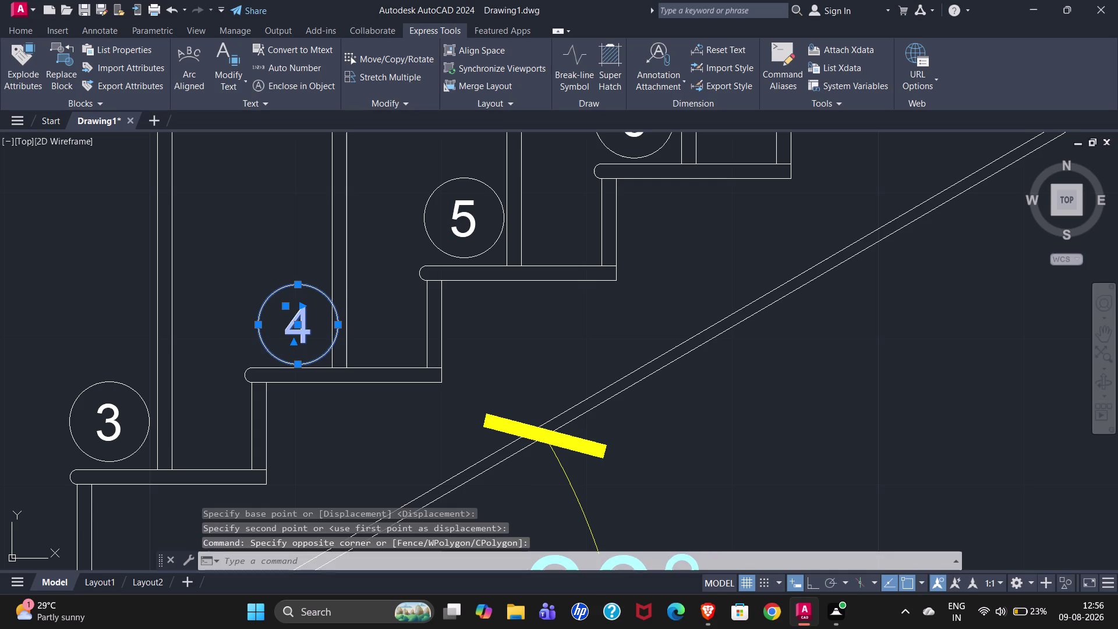
click(295, 367)
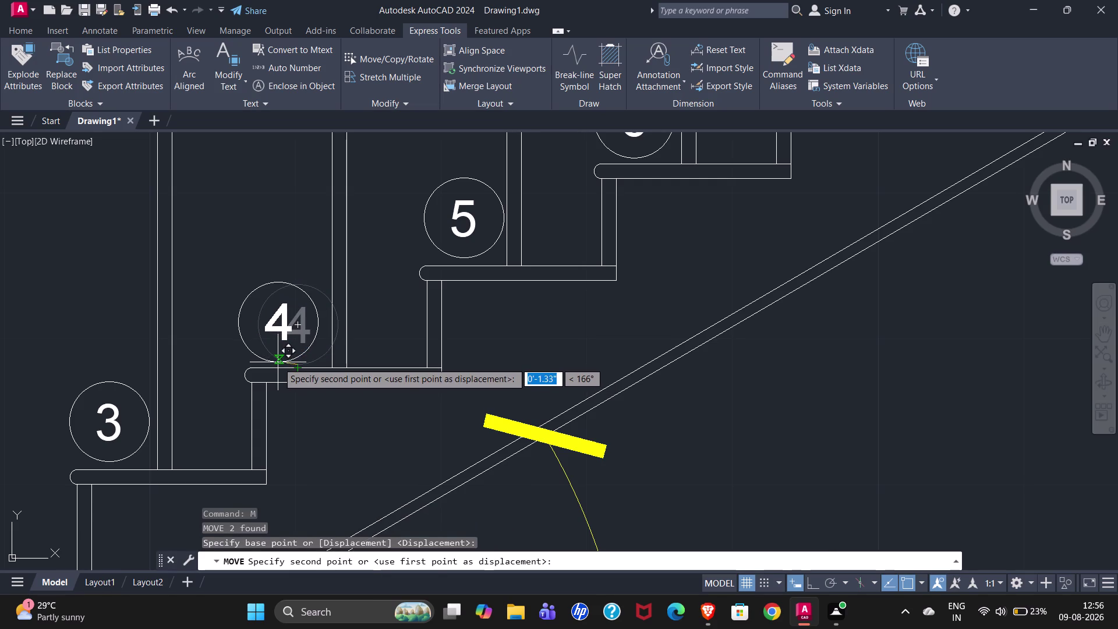
click(281, 362)
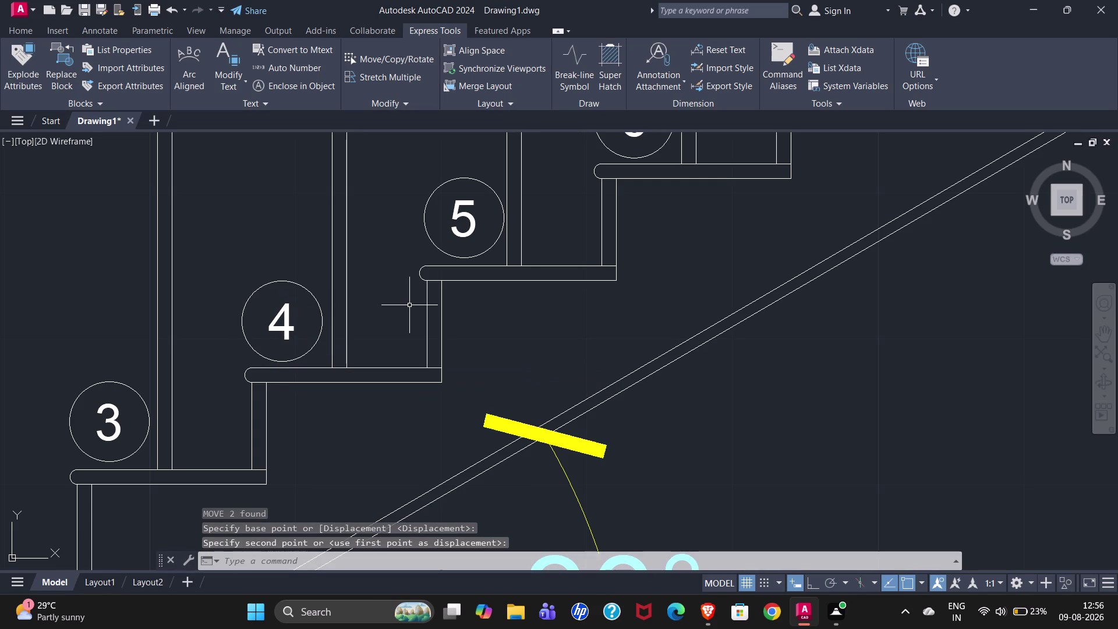
scroll(down, 3)
scroll(up, 3)
scroll(down, 3)
scroll(down, 3)
scroll(down, 3)
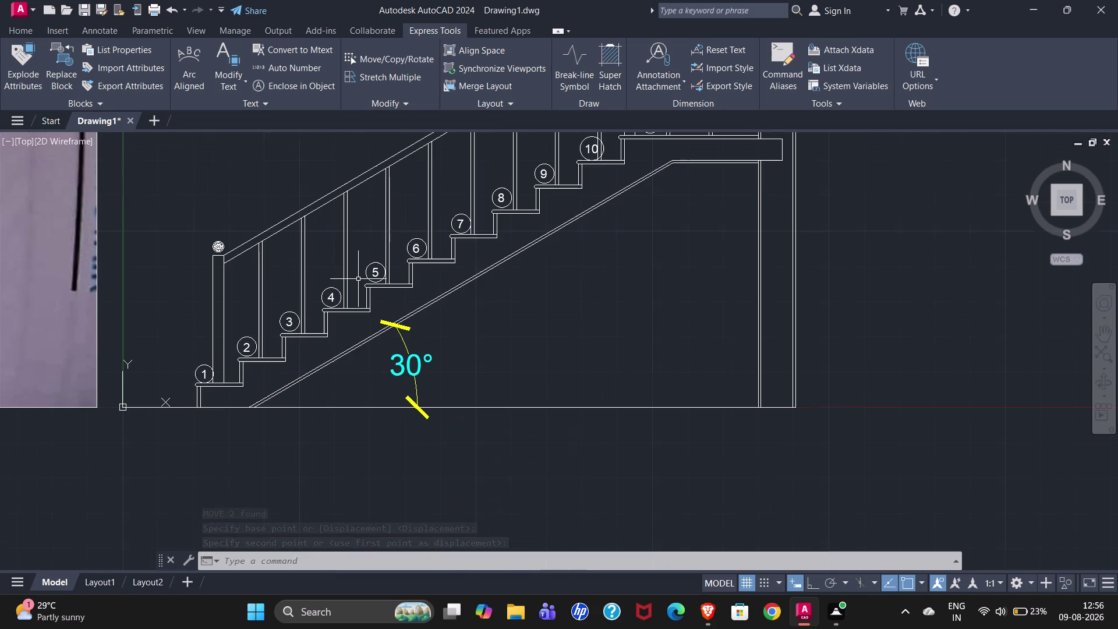
scroll(up, 3)
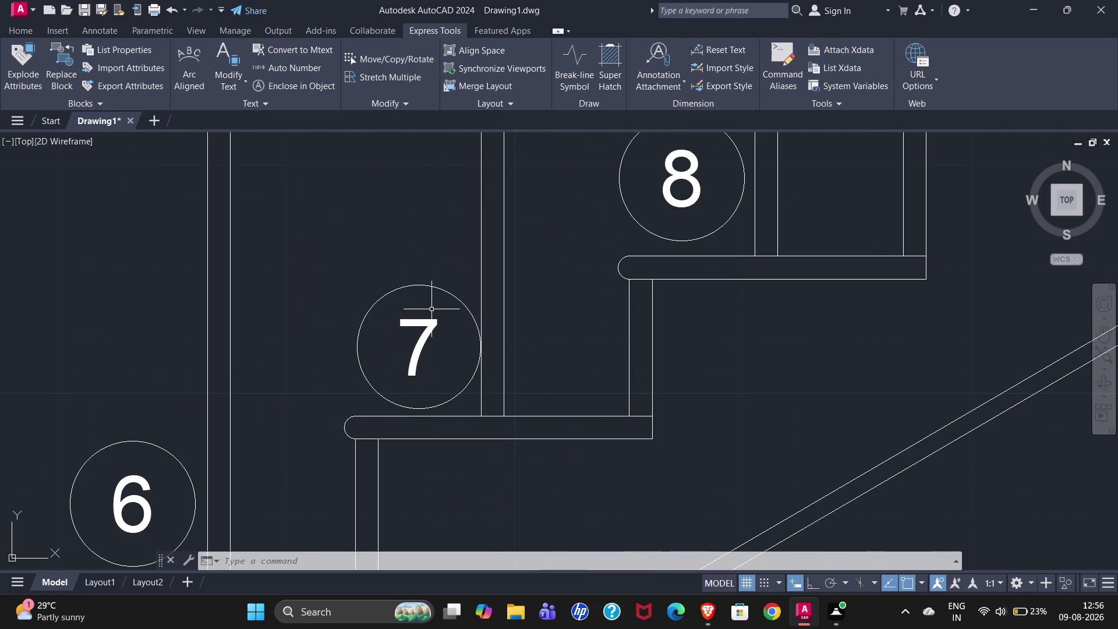
Move tag 7 from its circle's bottom quadrant onto the seventh tread.
click(336, 254)
click(503, 438)
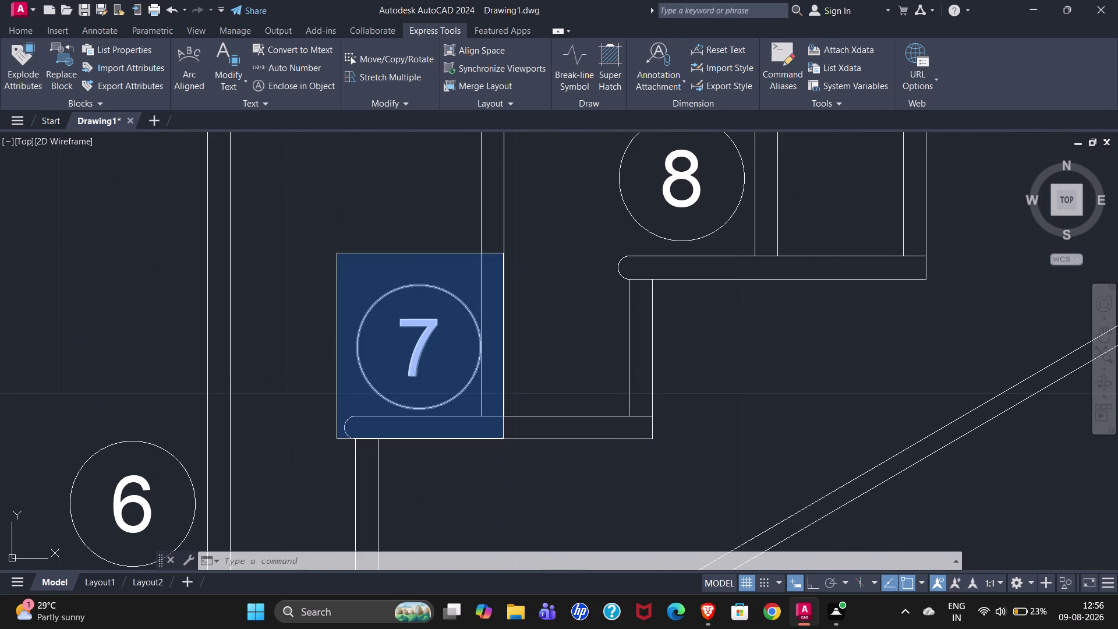
key(m)
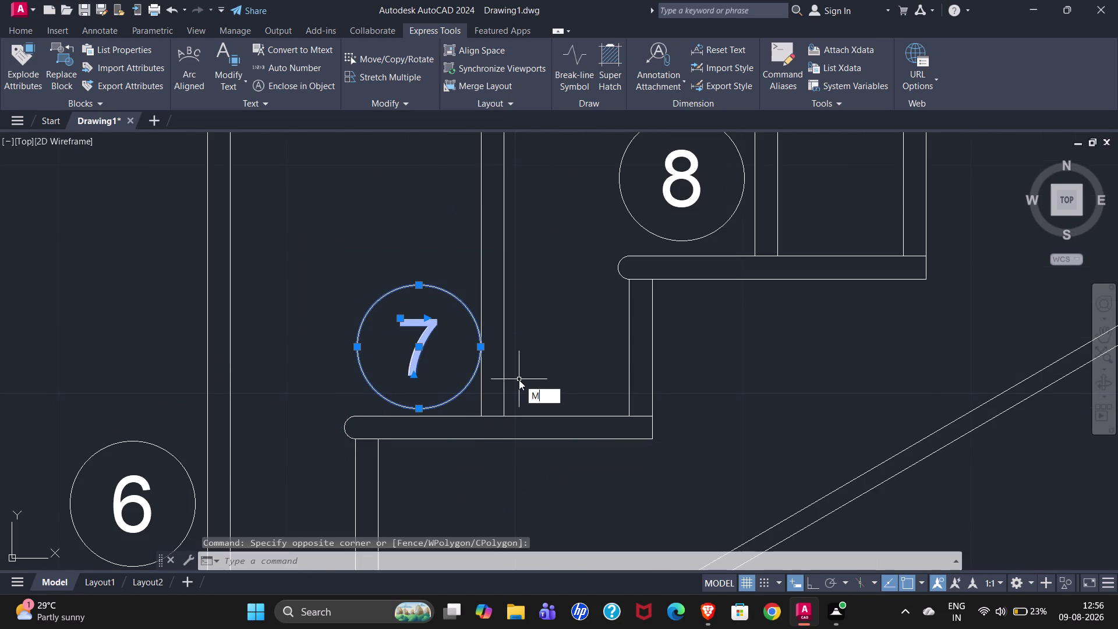
key(Return)
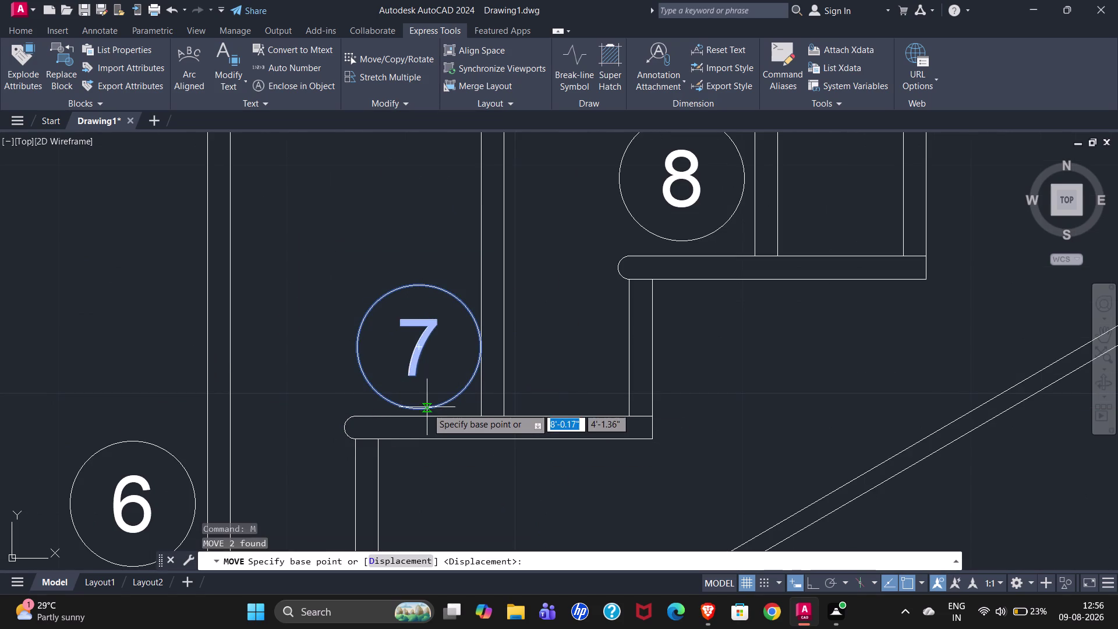
click(418, 407)
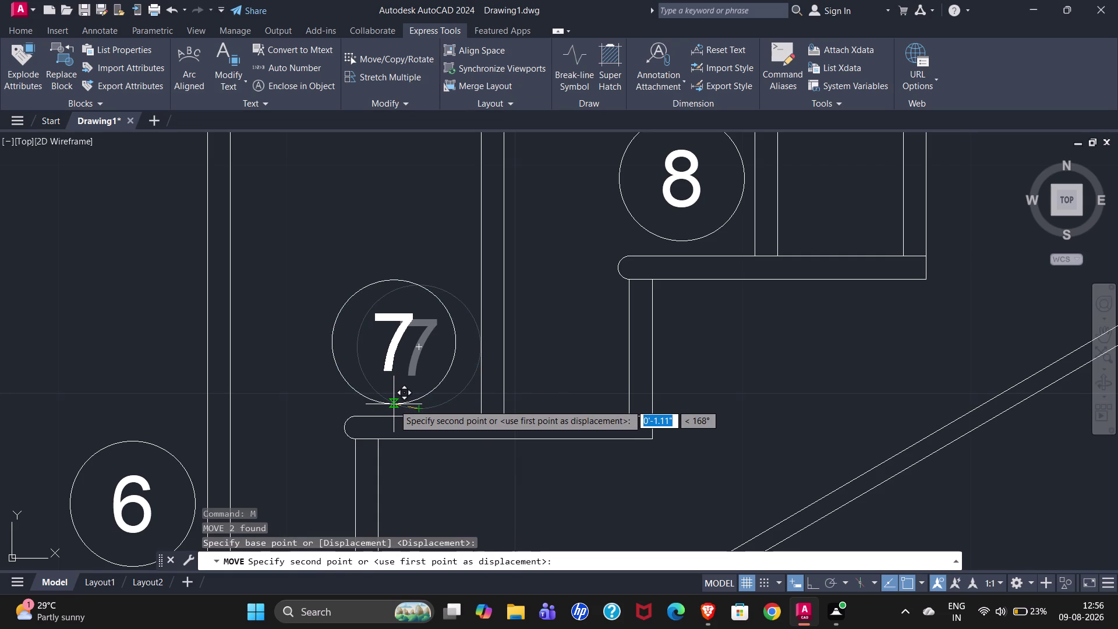
click(394, 404)
scroll(down, 3)
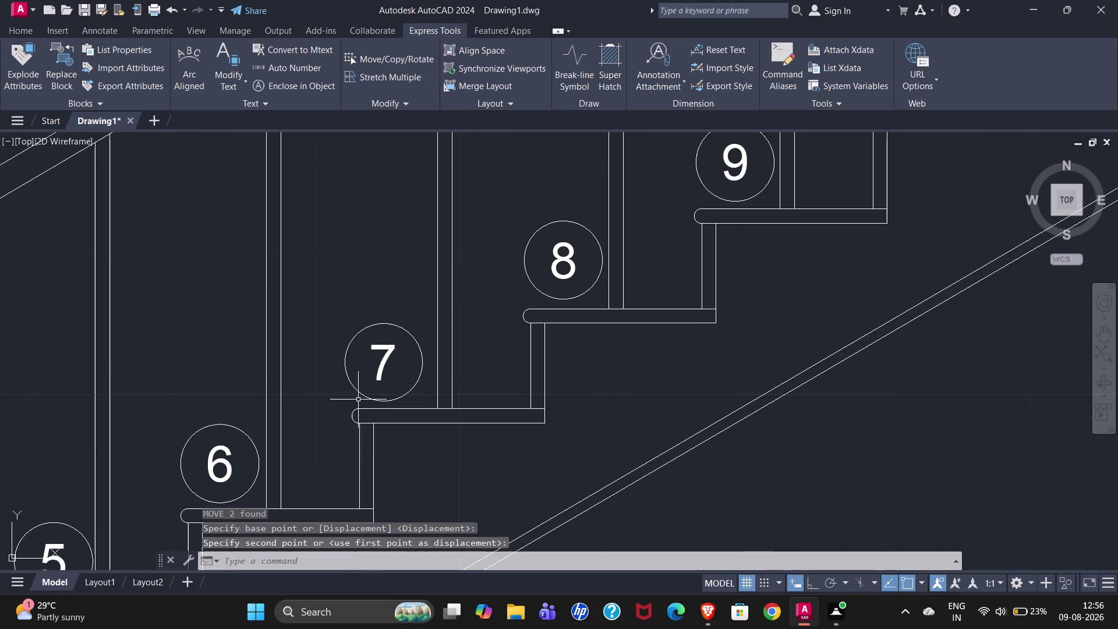
scroll(down, 3)
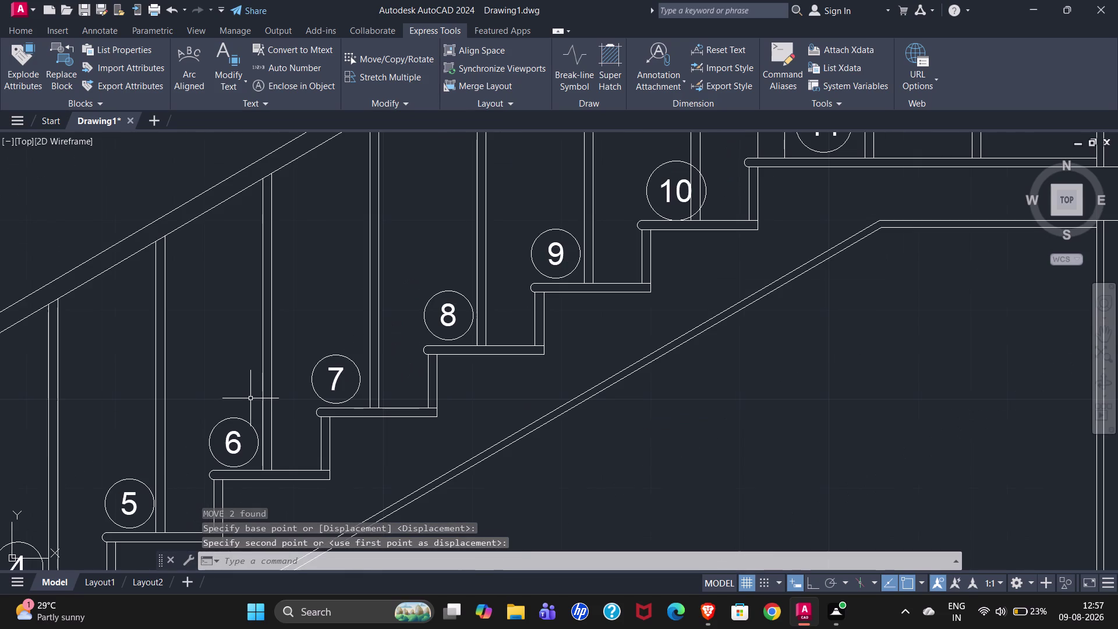
scroll(down, 3)
scroll(up, 3)
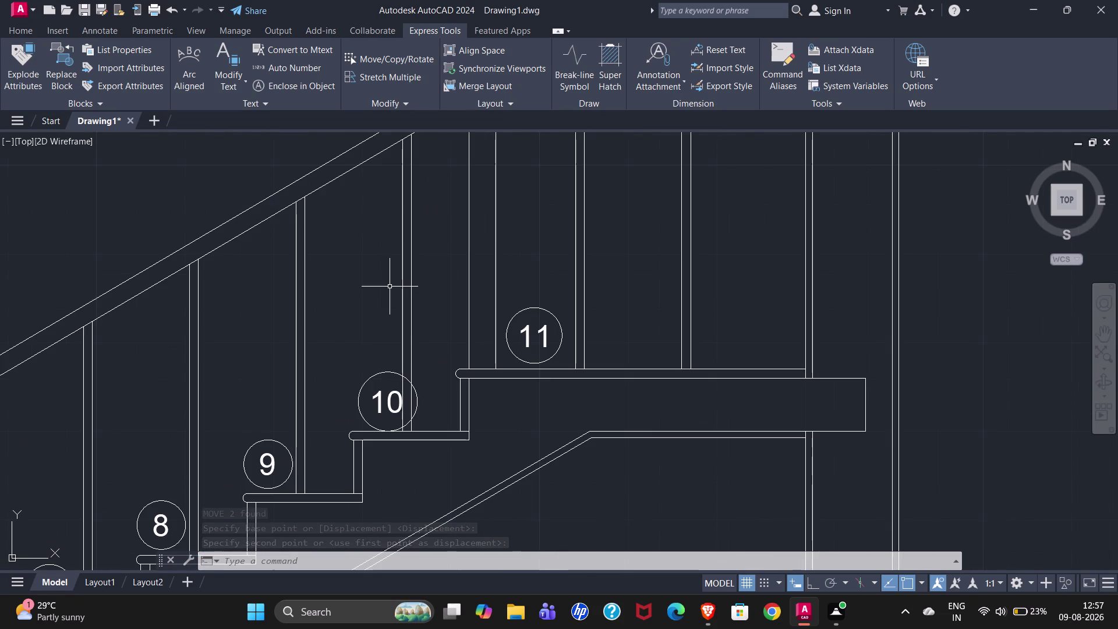
scroll(up, 3)
click(348, 327)
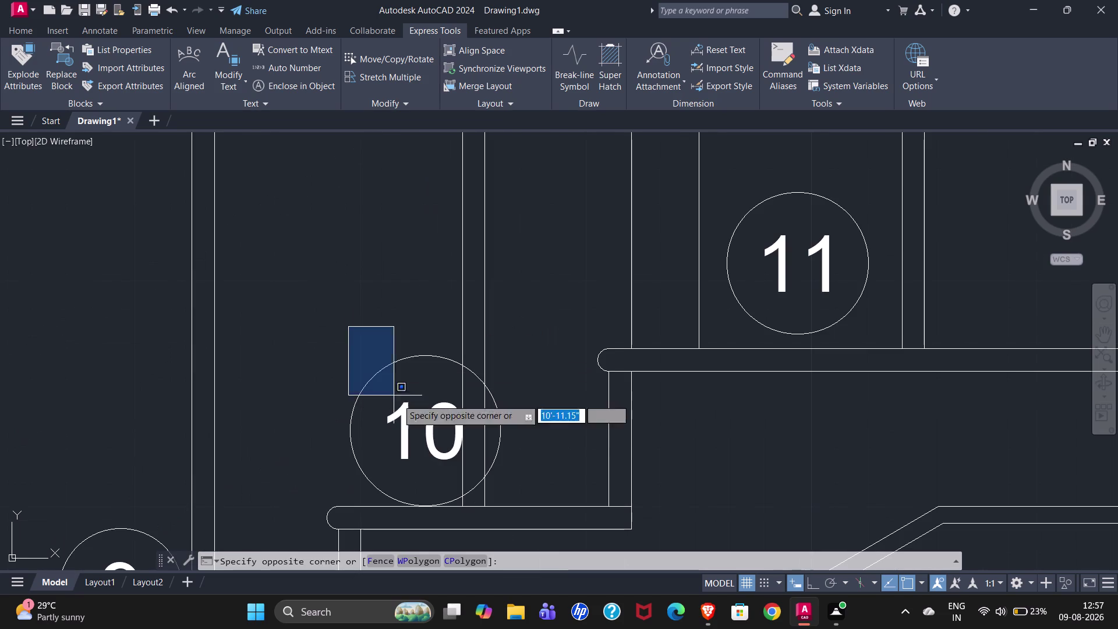
click(552, 528)
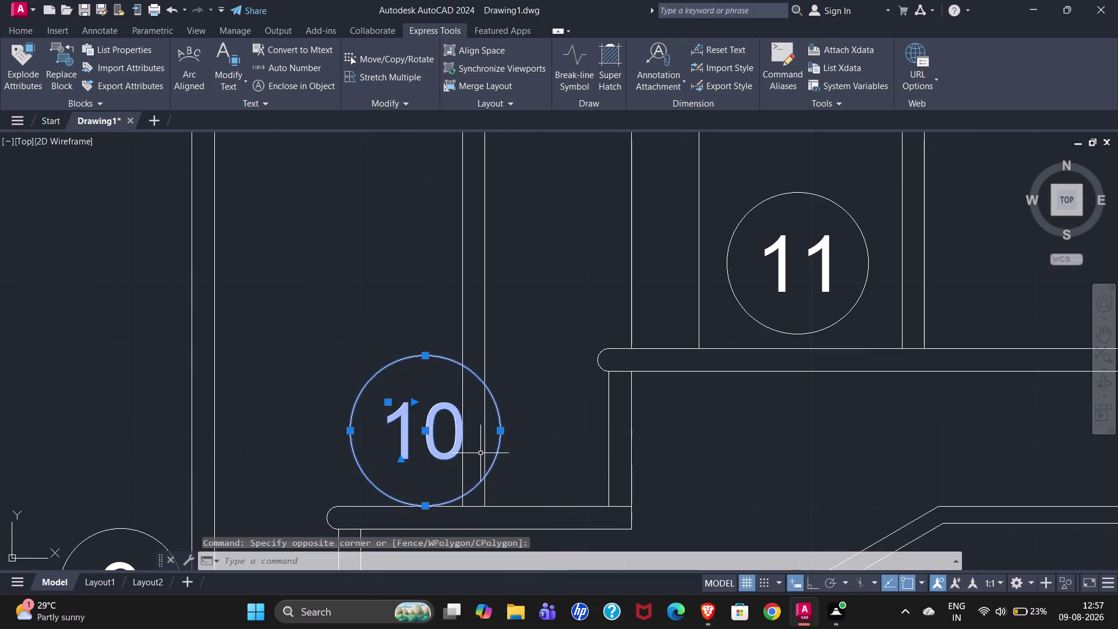
key(m)
key(Return)
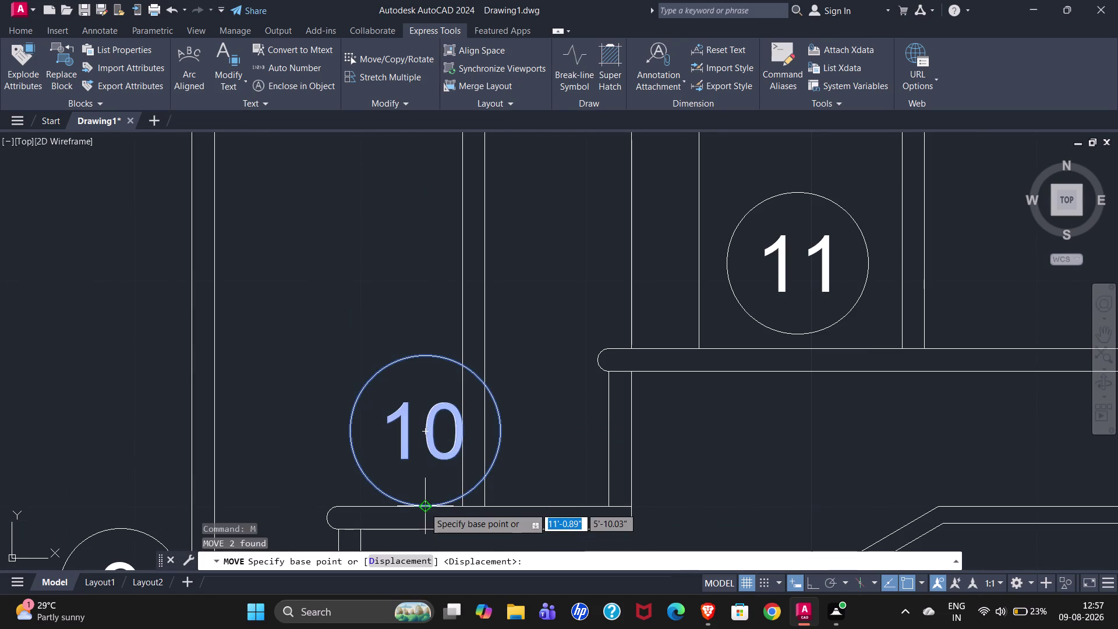
click(424, 507)
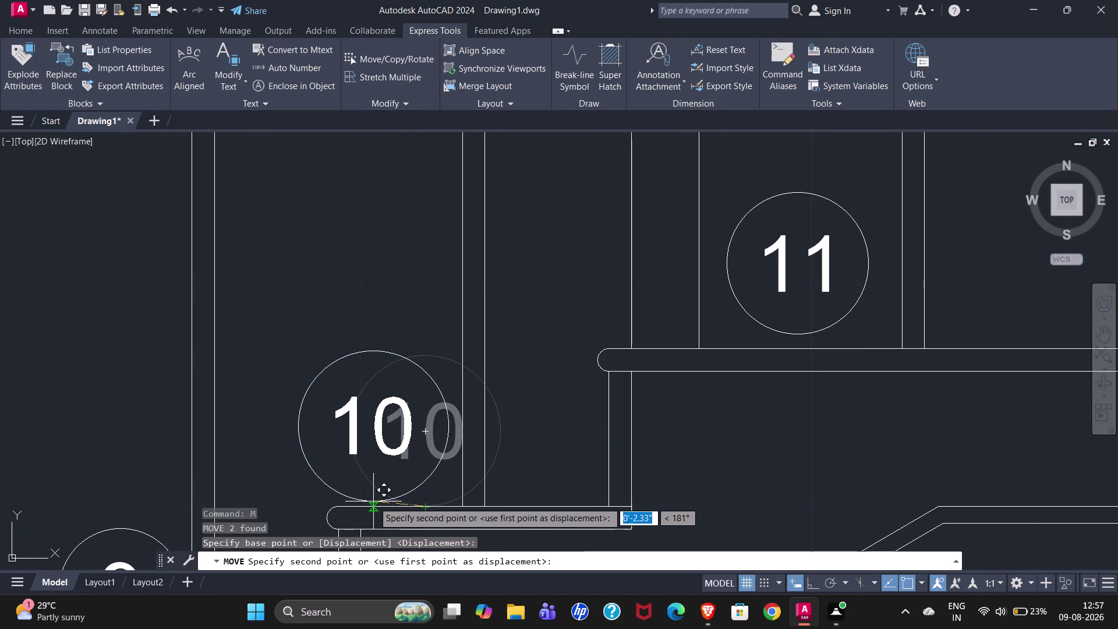
click(378, 503)
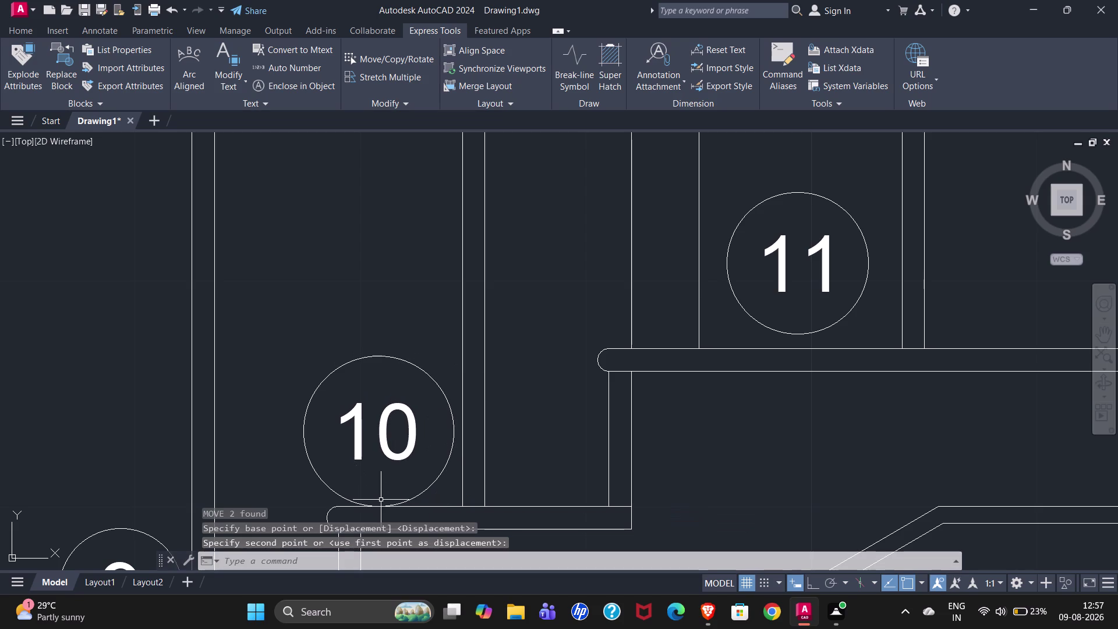
scroll(down, 3)
scroll(down, 3)
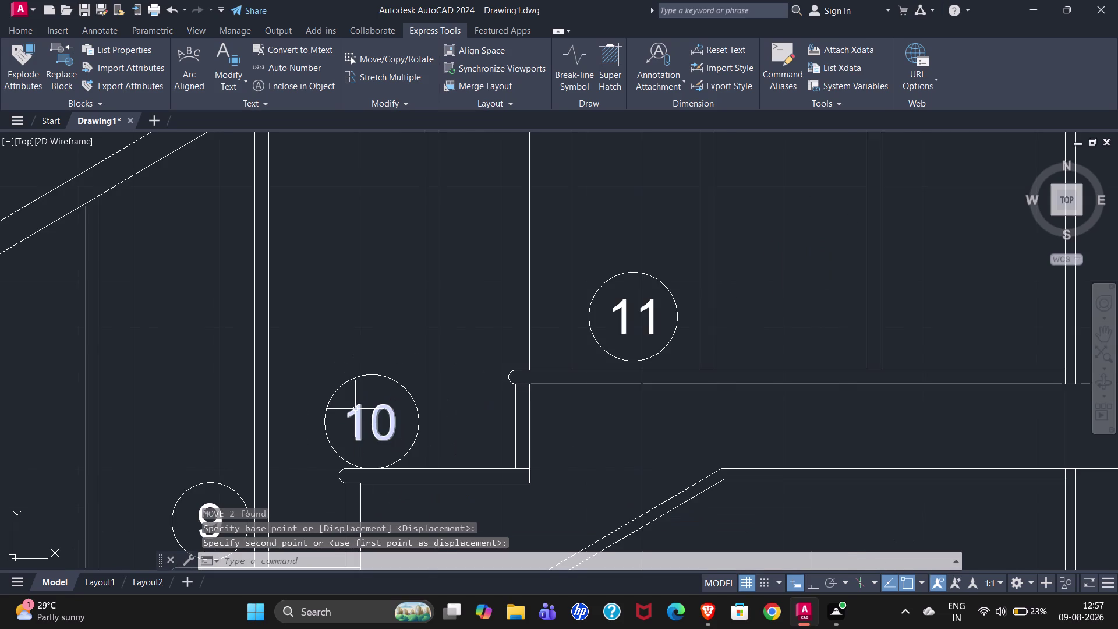
scroll(down, 3)
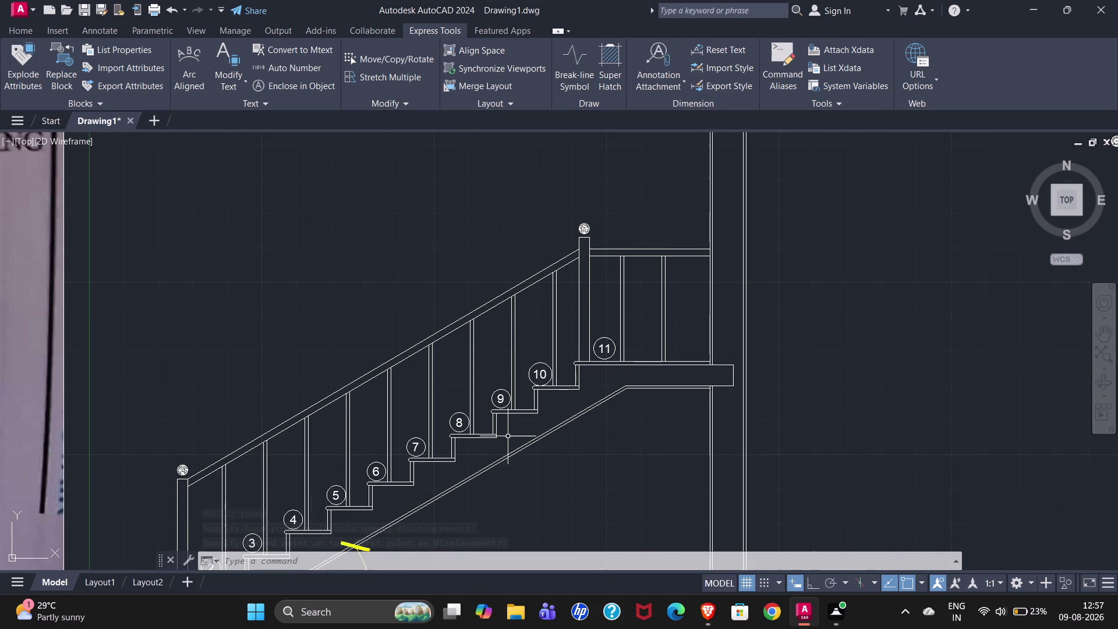
scroll(down, 3)
scroll(down, 3)
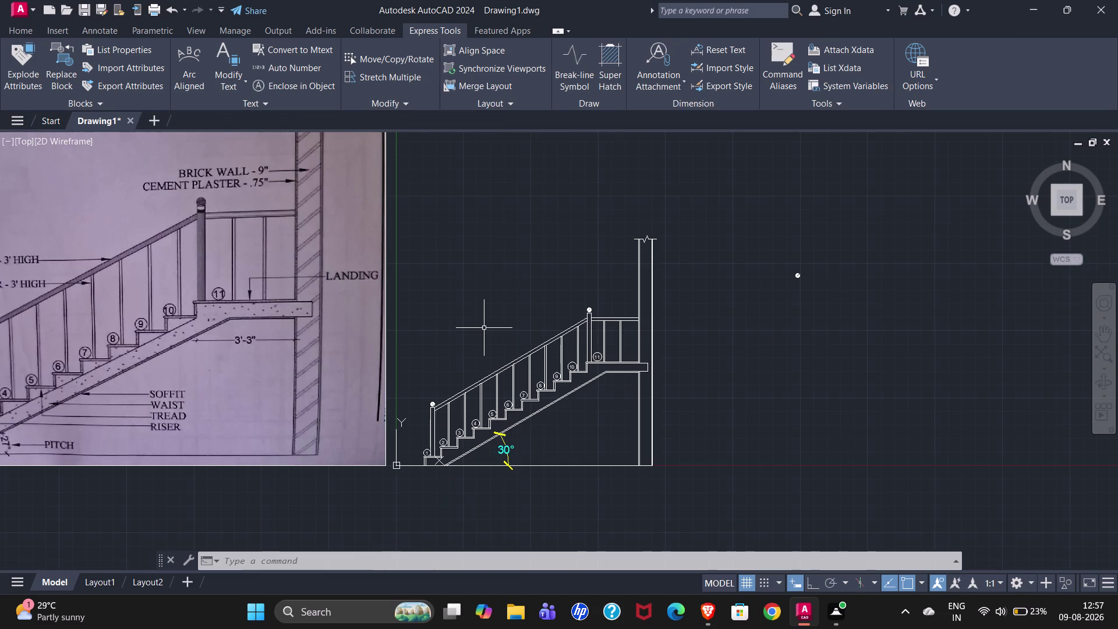
scroll(down, 3)
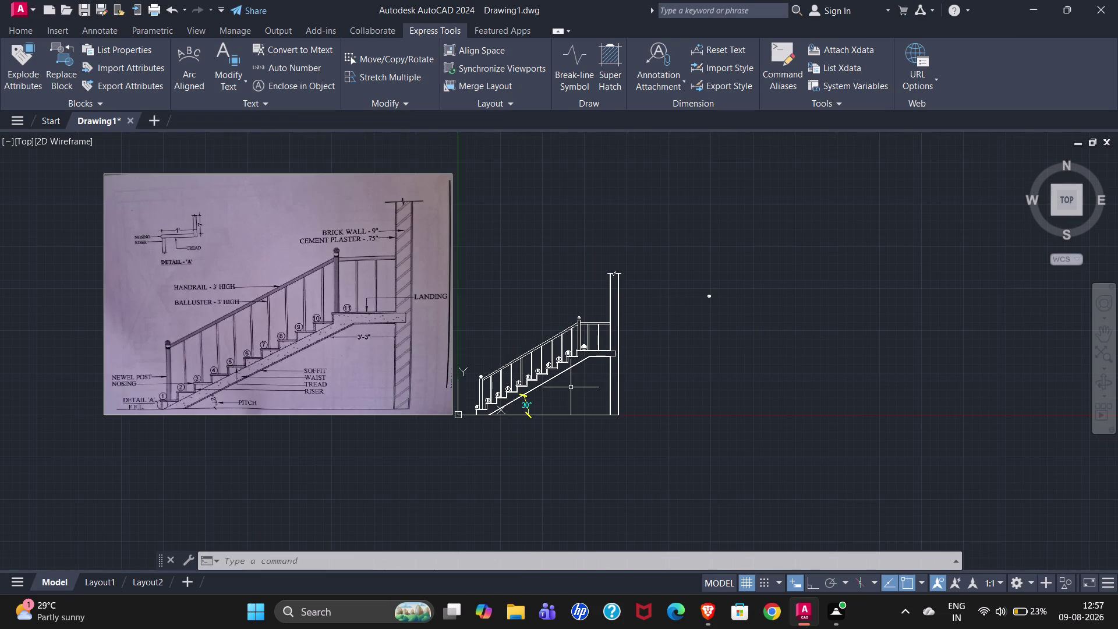
scroll(up, 3)
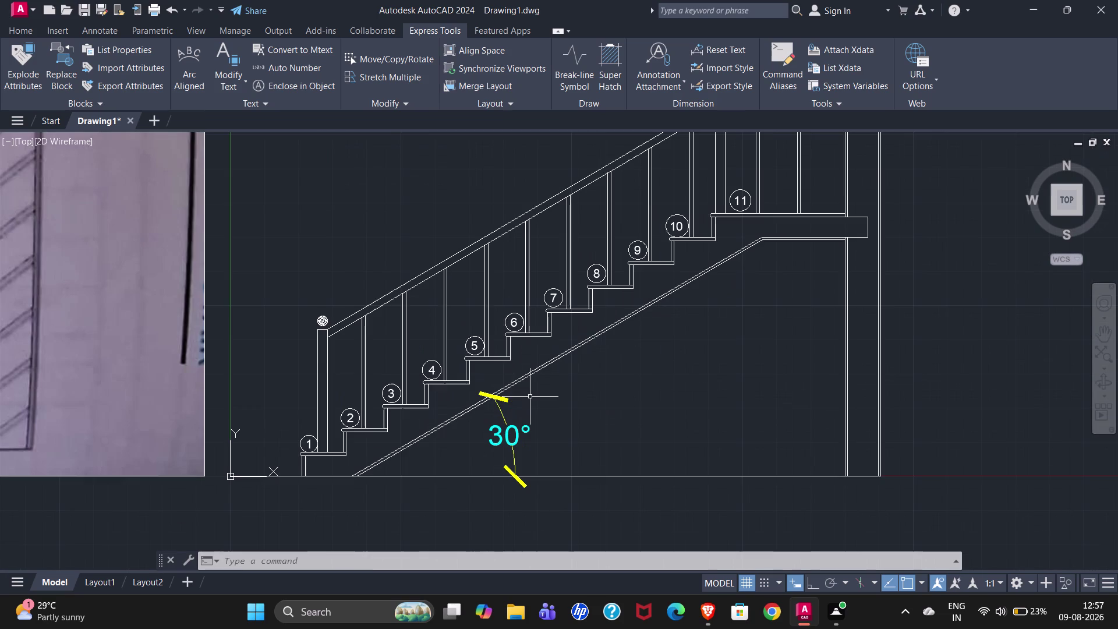
scroll(down, 3)
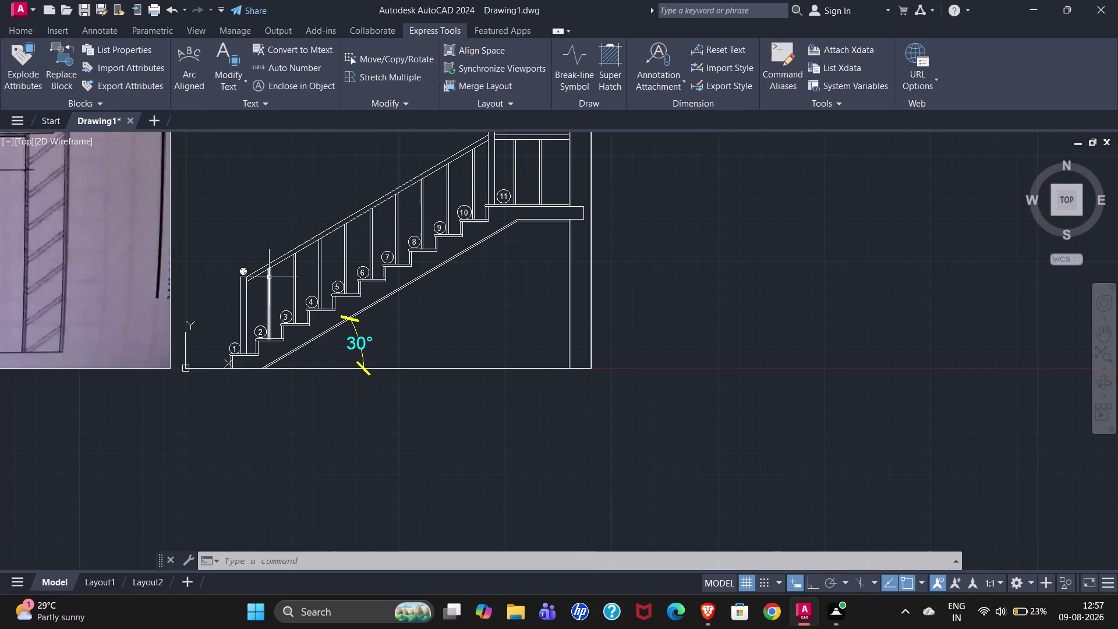
scroll(down, 3)
scroll(up, 3)
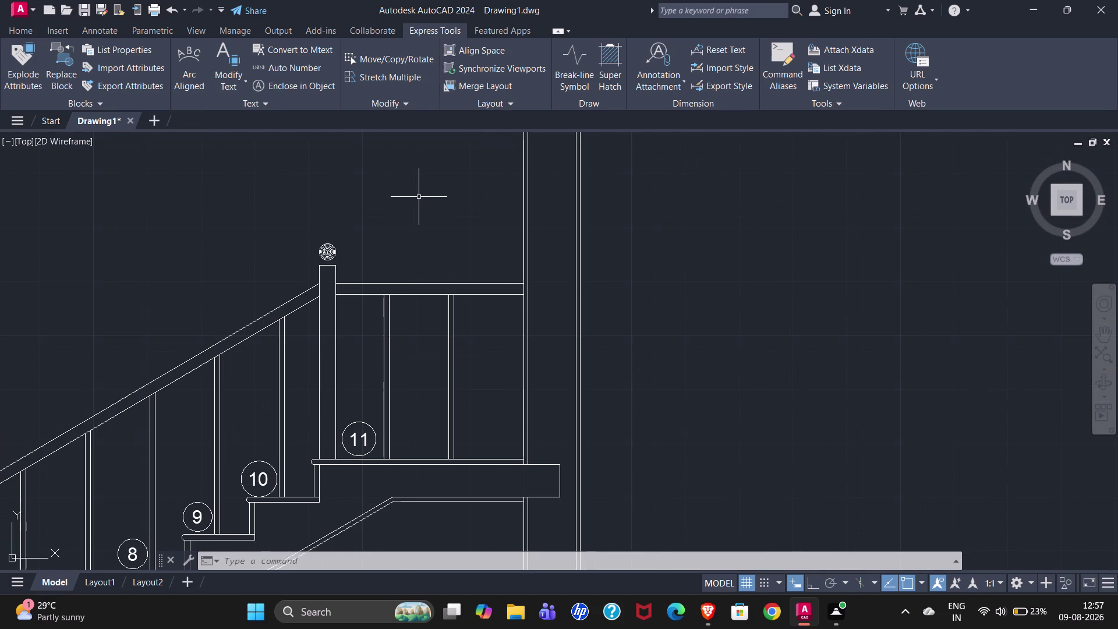
scroll(down, 3)
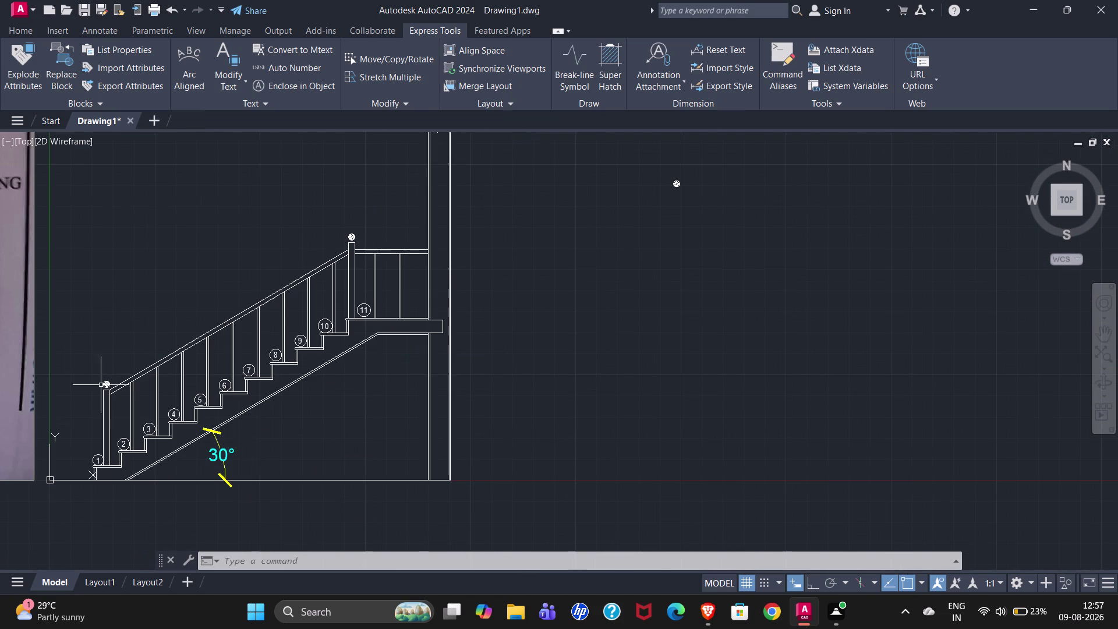
click(108, 383)
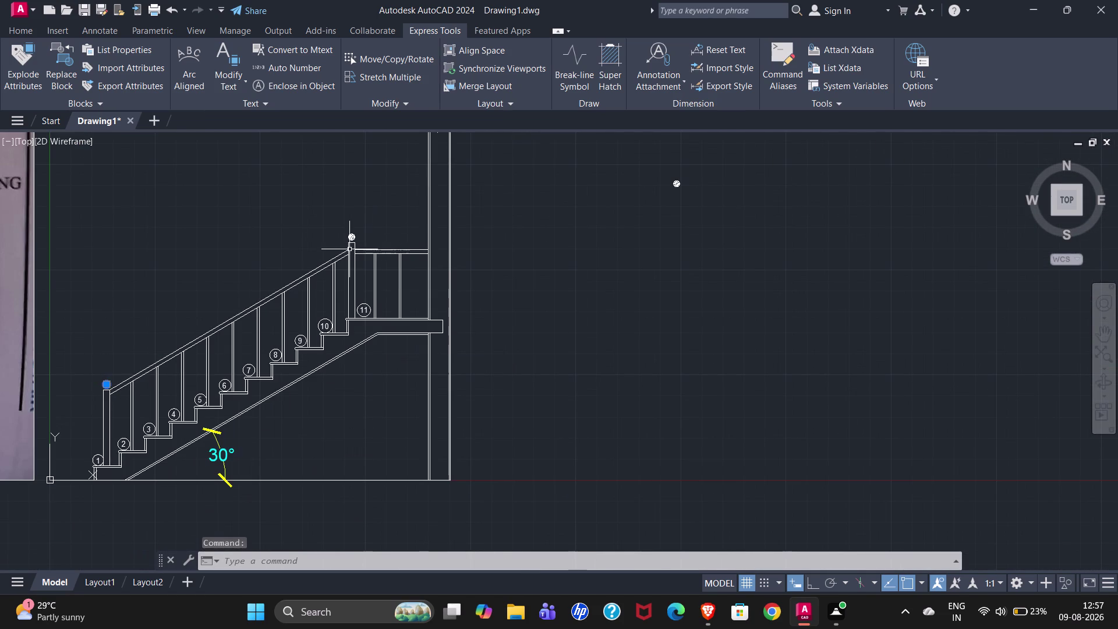
Move the lower newel cap down from its bottom onto the lower post top.
scroll(up, 3)
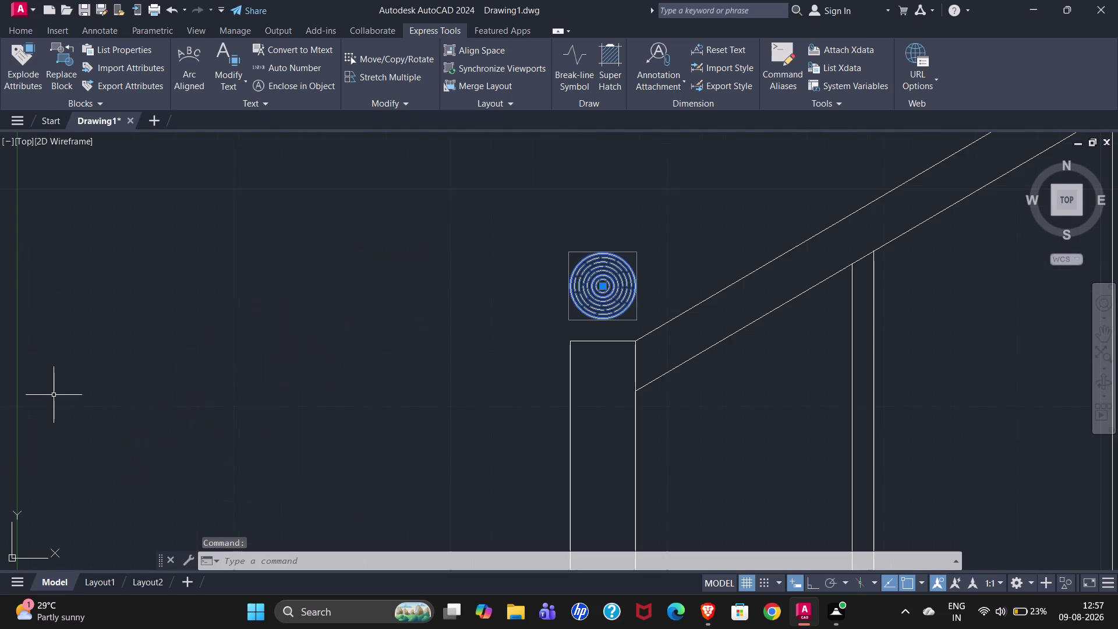
right_drag(603, 284, 596, 288)
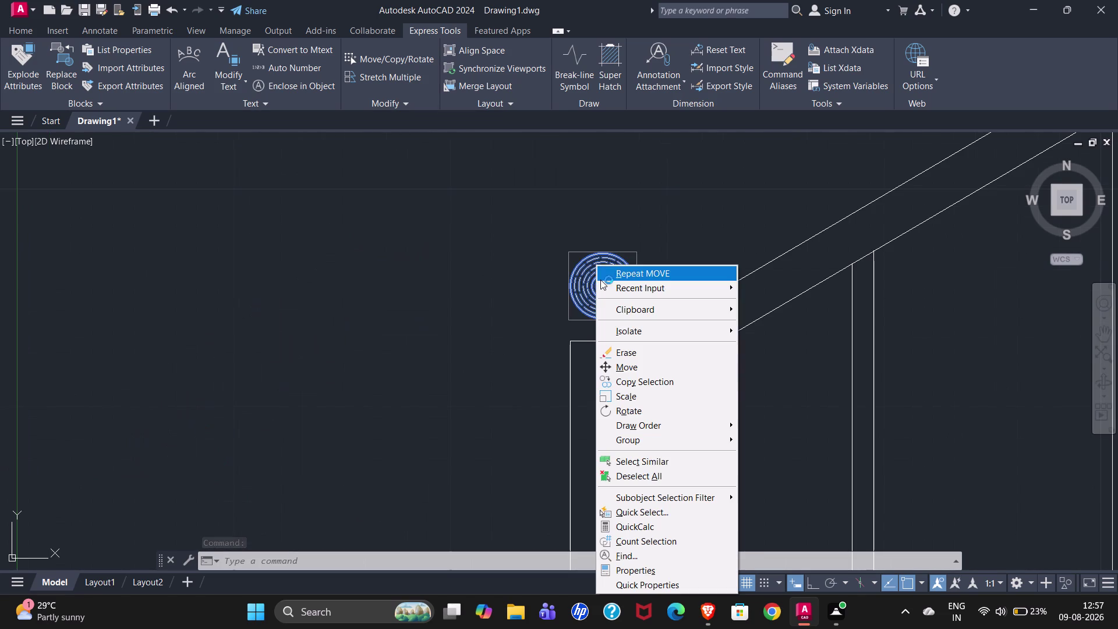
click(665, 219)
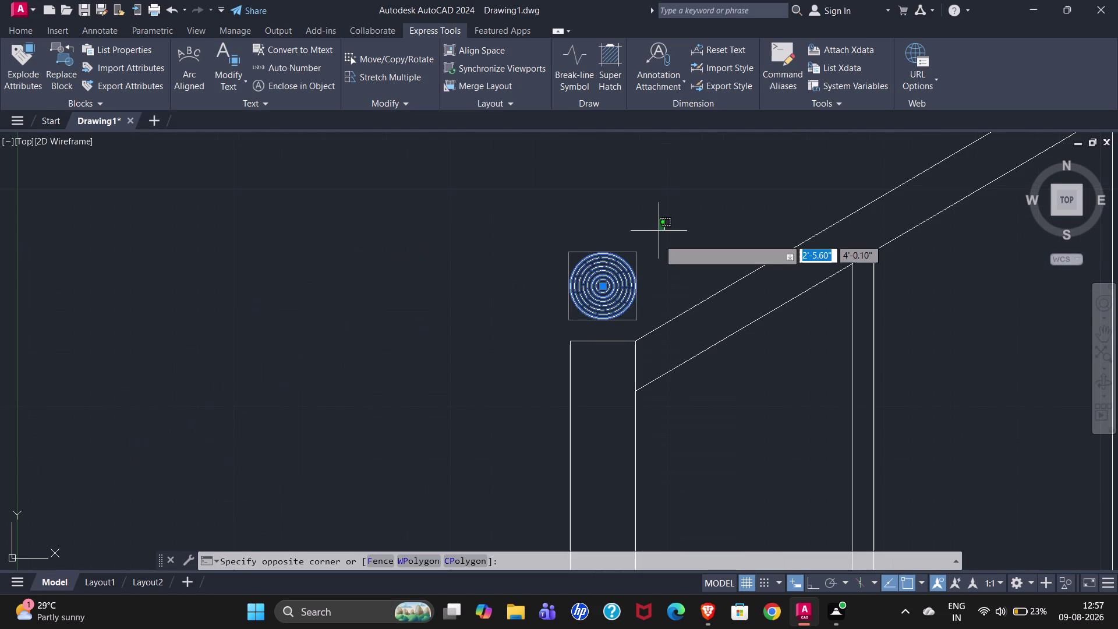
key(Escape)
key(m)
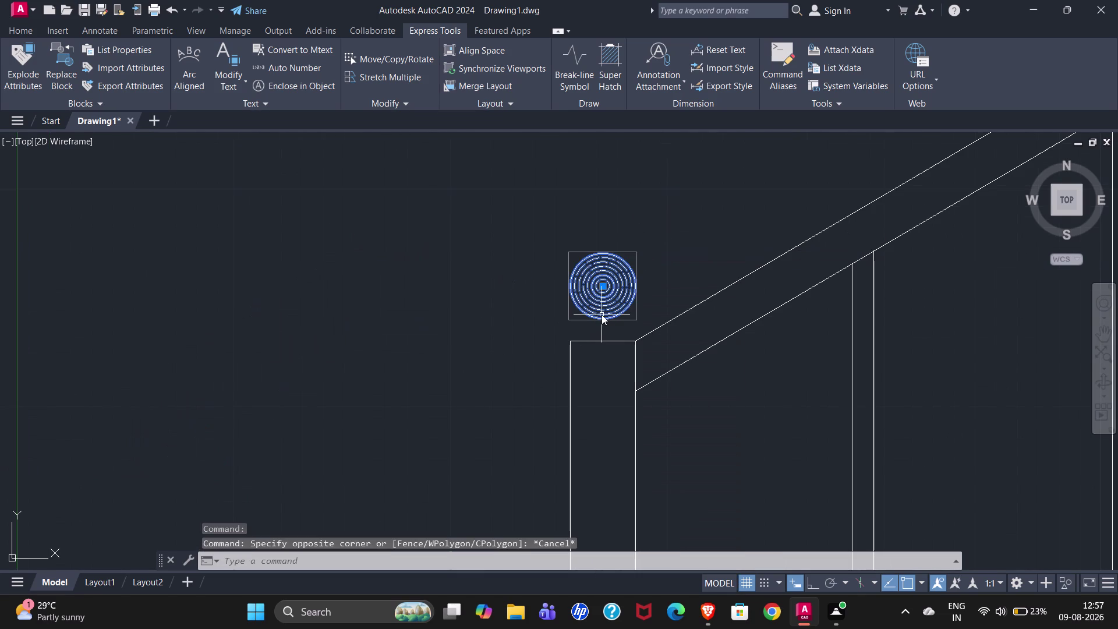
key(Return)
scroll(up, 3)
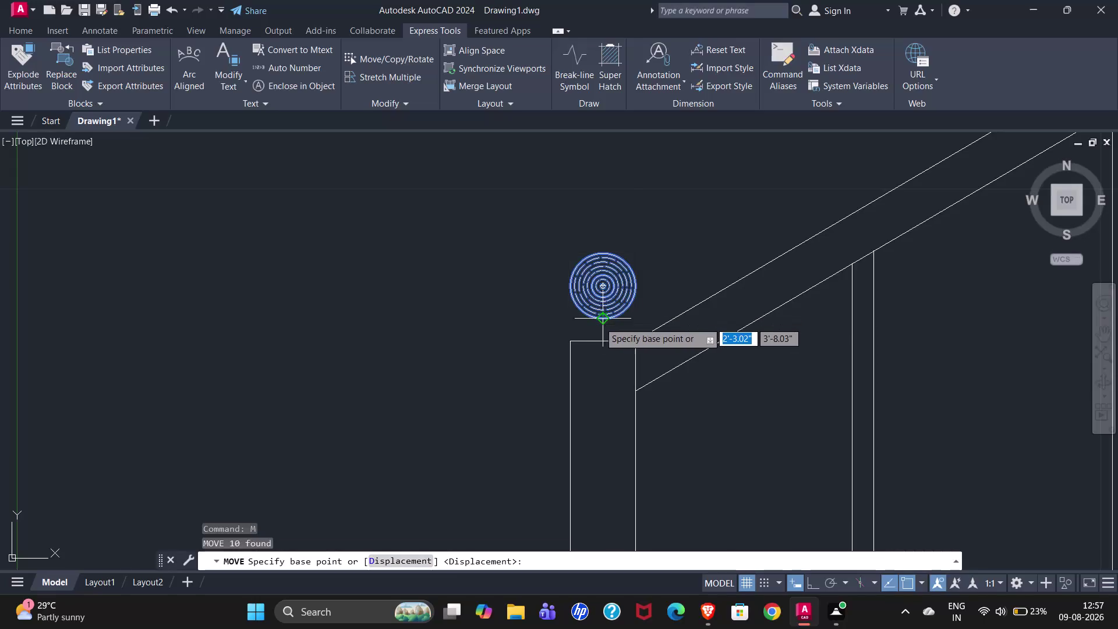
scroll(up, 3)
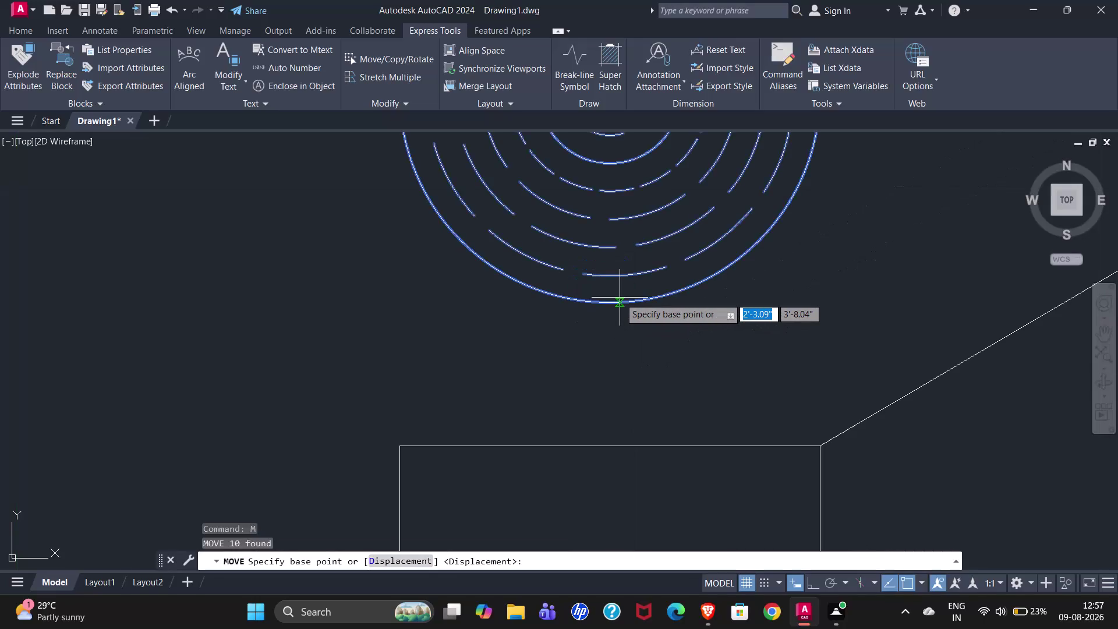
click(609, 303)
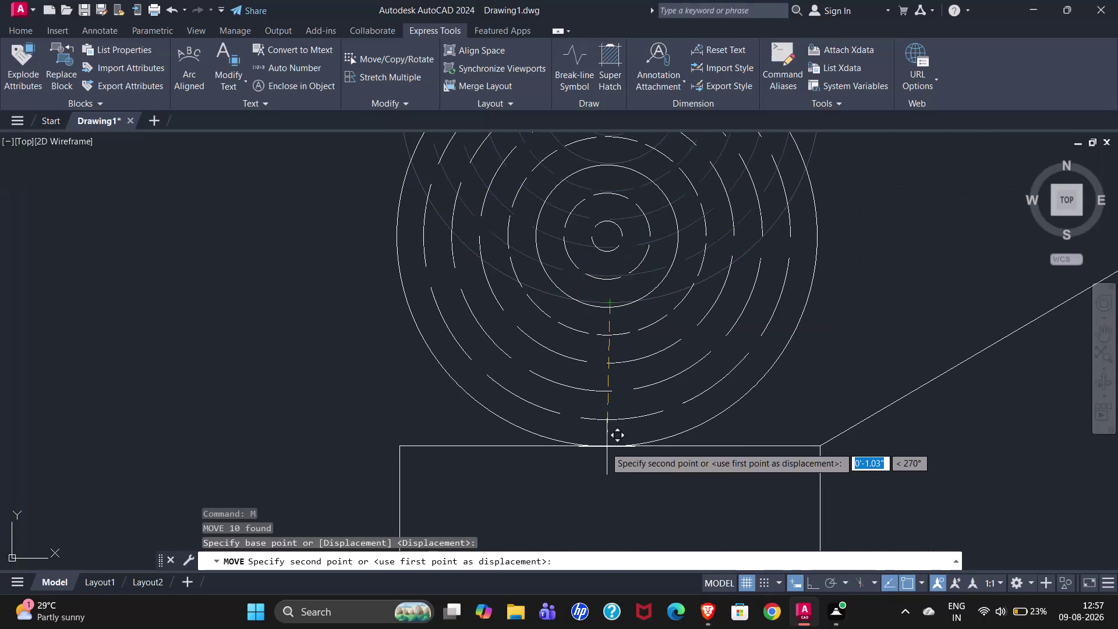
click(608, 446)
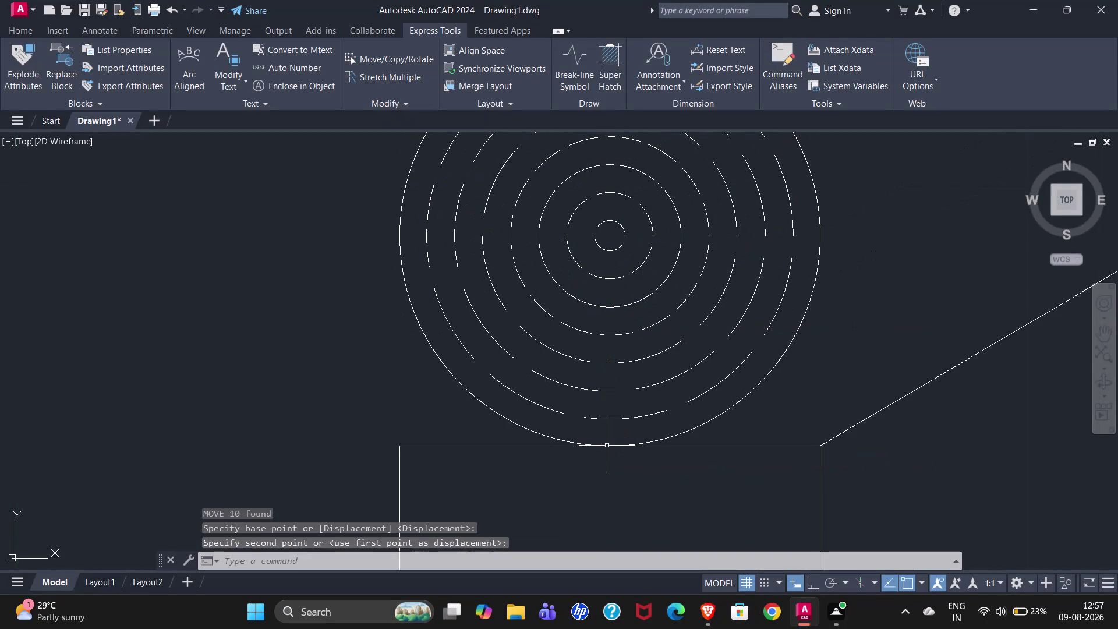
scroll(down, 3)
scroll(down, 3)
scroll(down, 3)
scroll(down, 3)
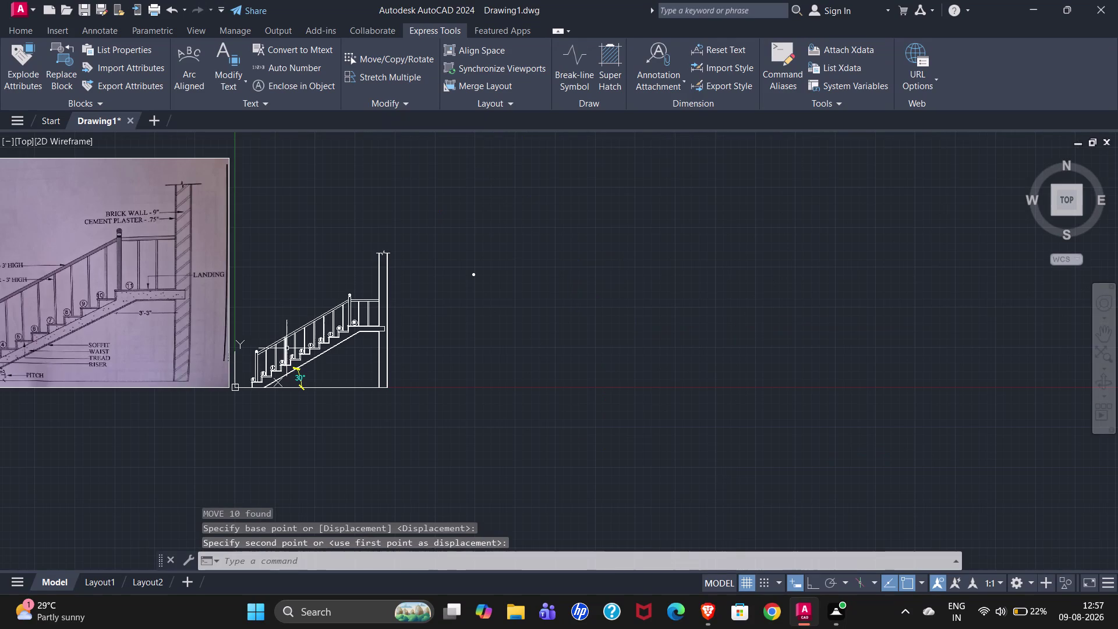
scroll(up, 3)
scroll(down, 3)
scroll(up, 3)
scroll(up, 3)
scroll(down, 3)
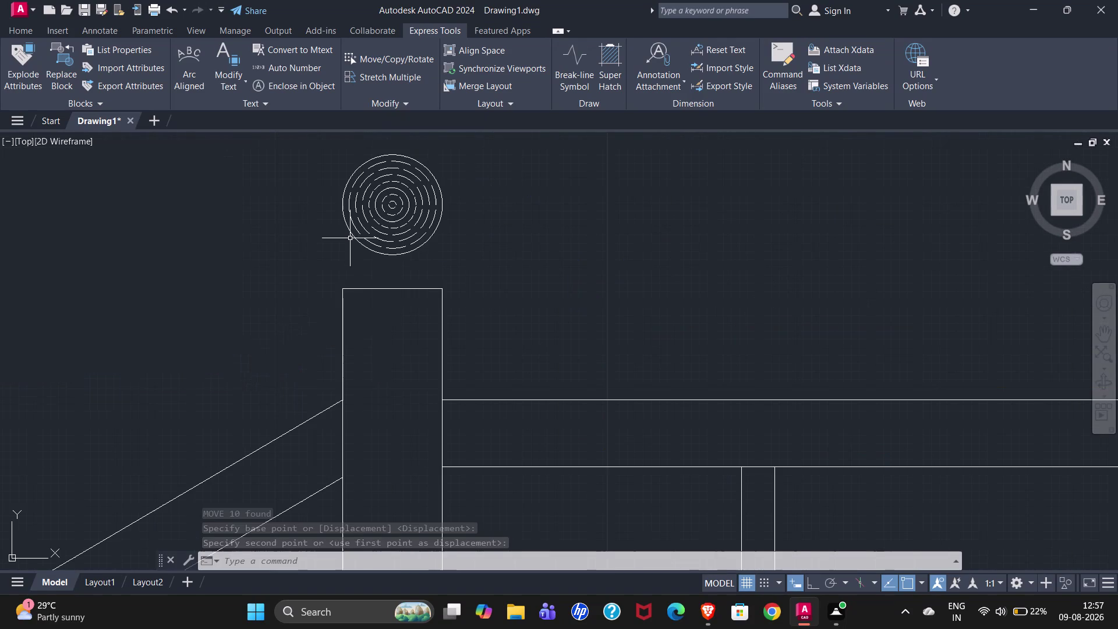
Move the upper newel cap down from its bottom onto the upper post top.
click(352, 182)
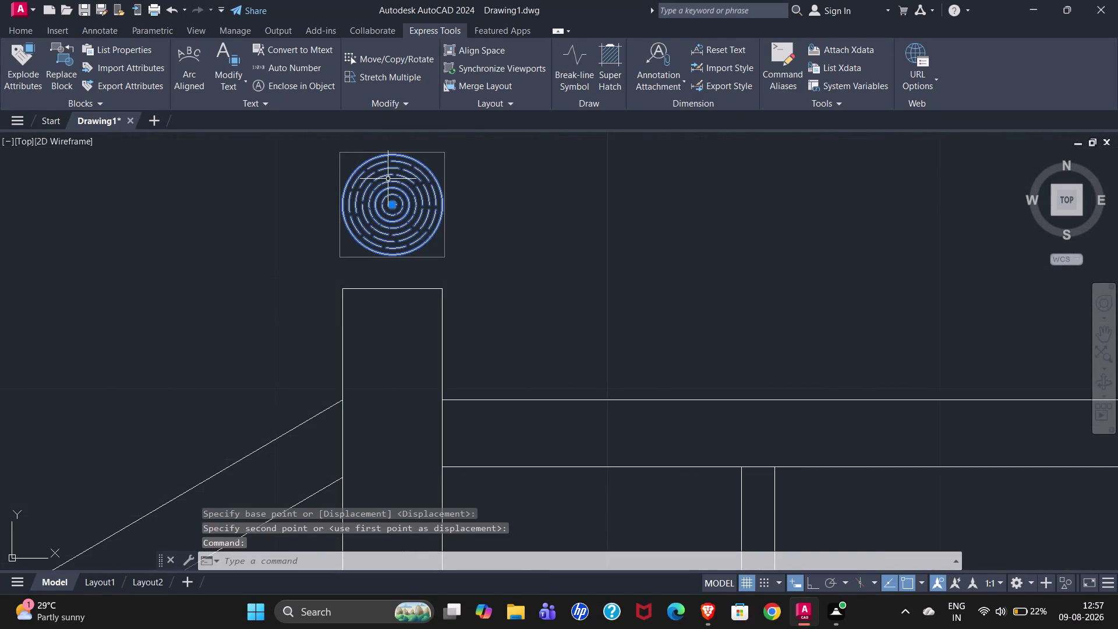
key(m)
key(Return)
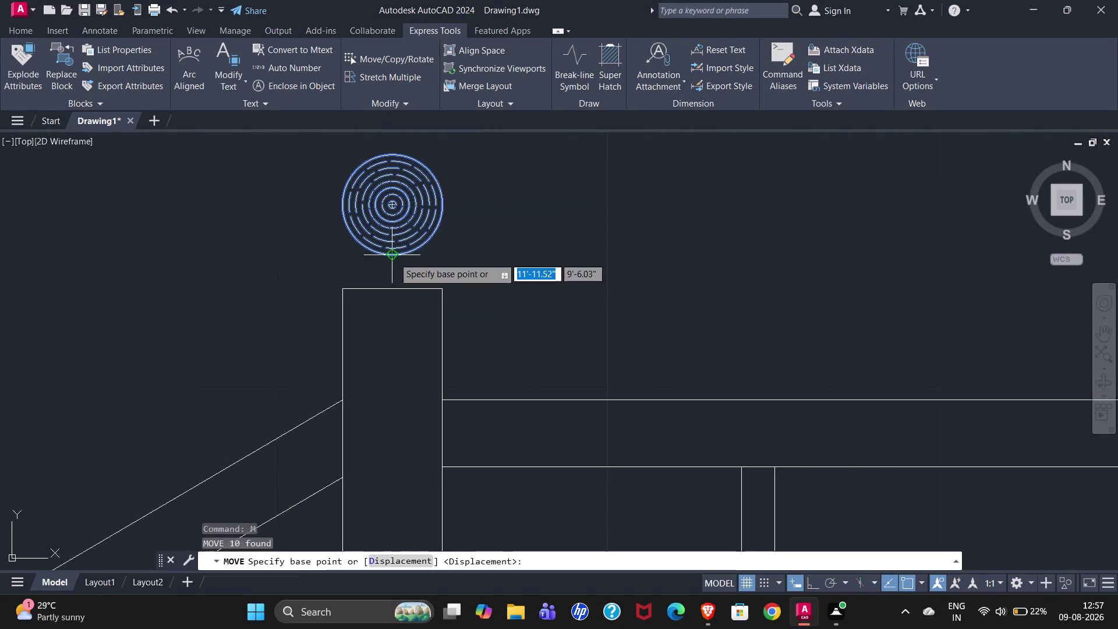
click(393, 257)
click(389, 289)
scroll(down, 3)
scroll(down, 3)
click(513, 210)
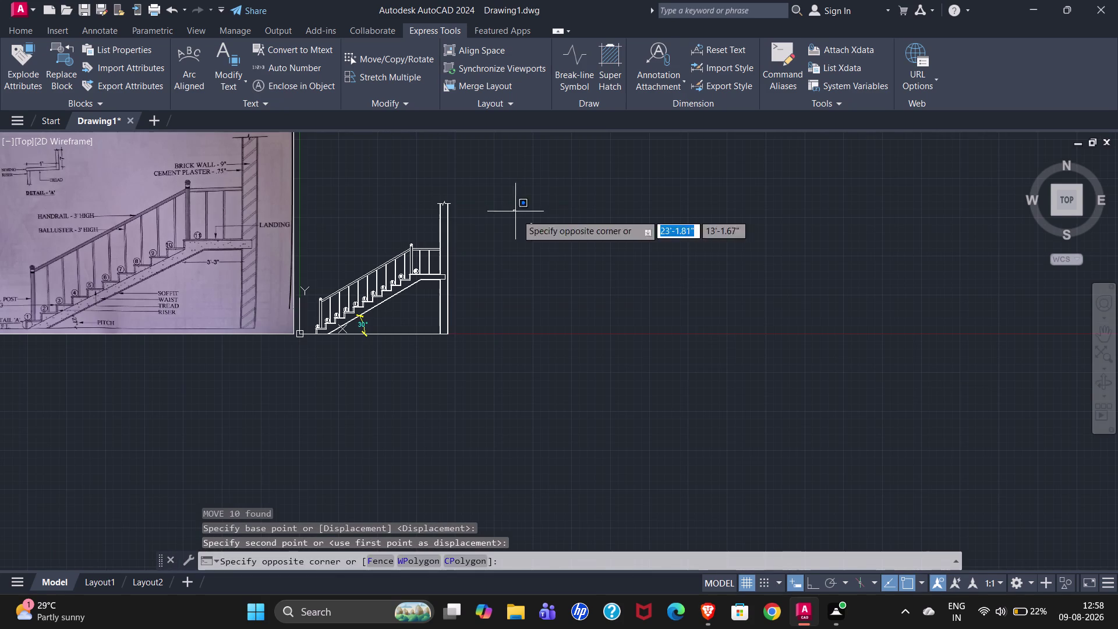
Select the stray object to the right of the drawing and delete it.
click(554, 247)
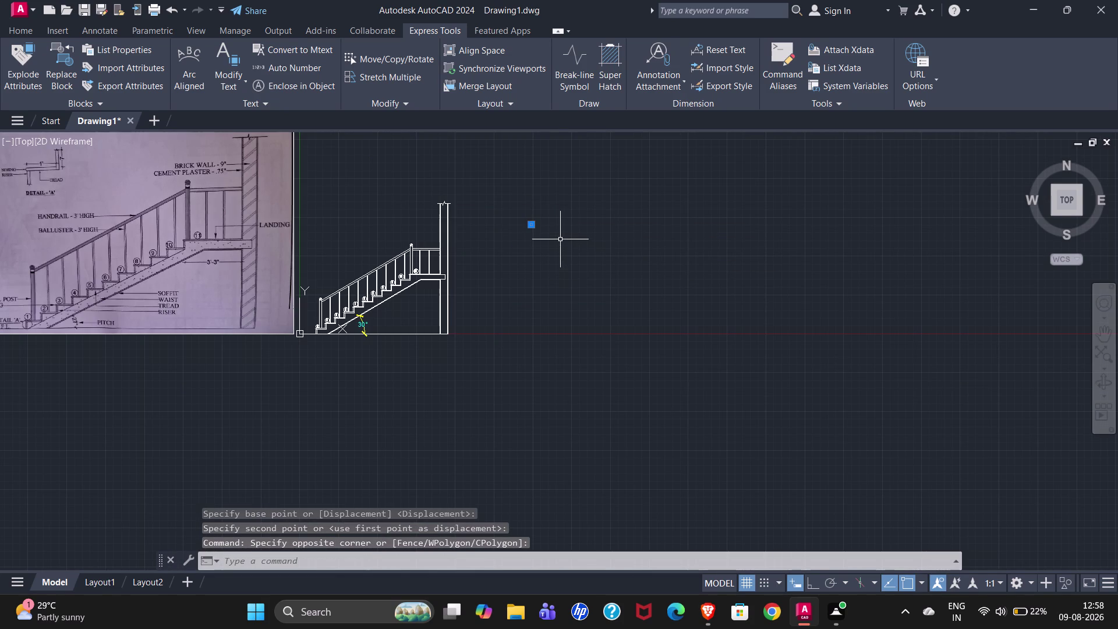
key(Delete)
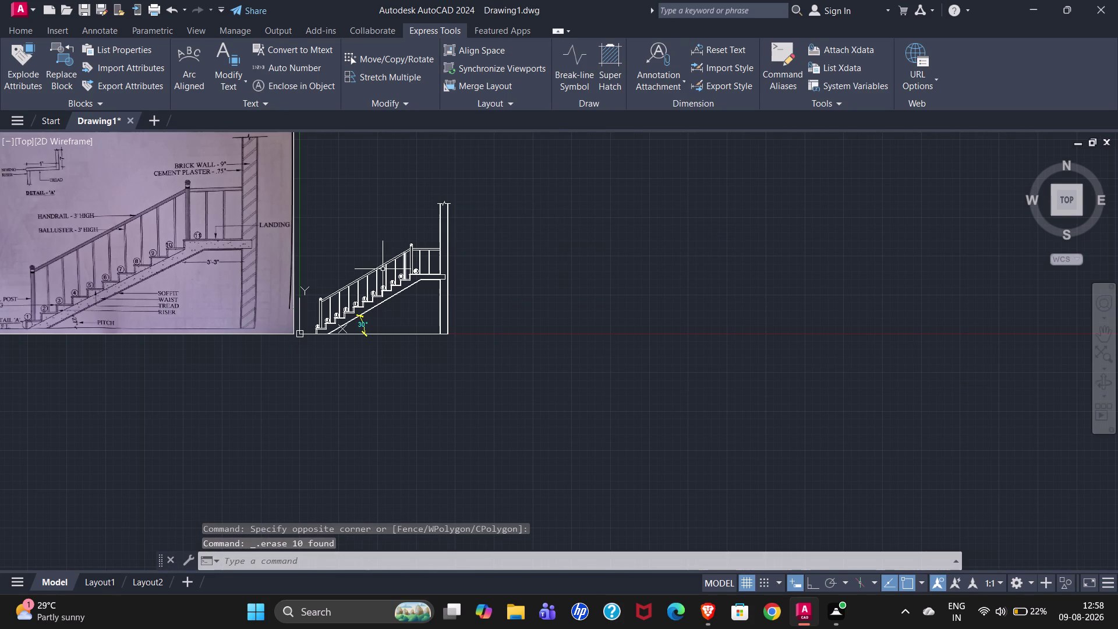
scroll(up, 3)
scroll(down, 3)
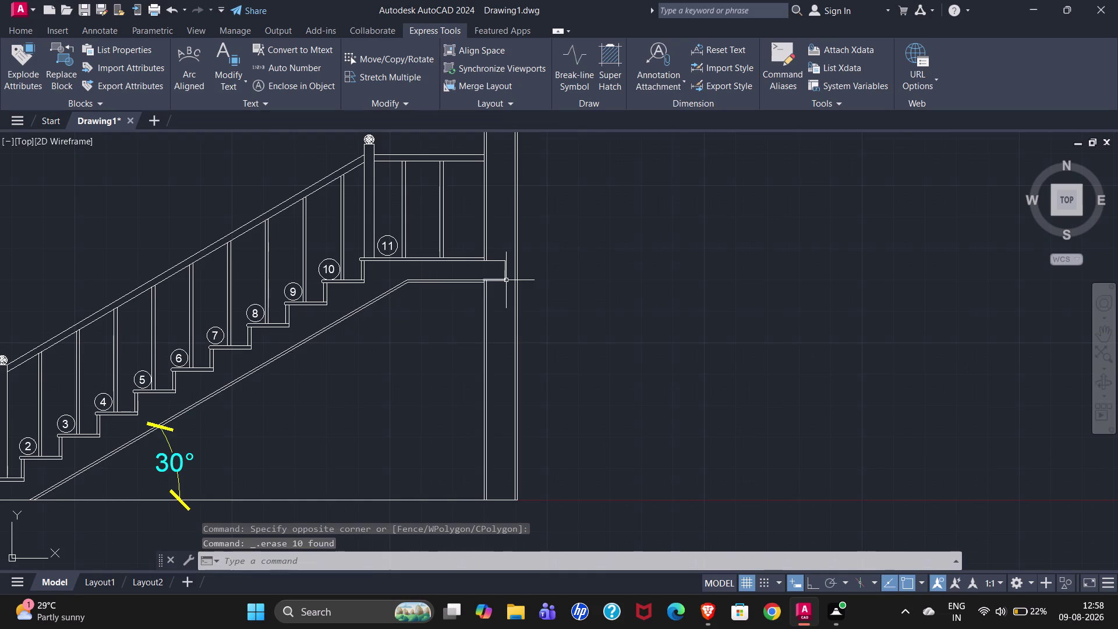
scroll(up, 3)
scroll(down, 3)
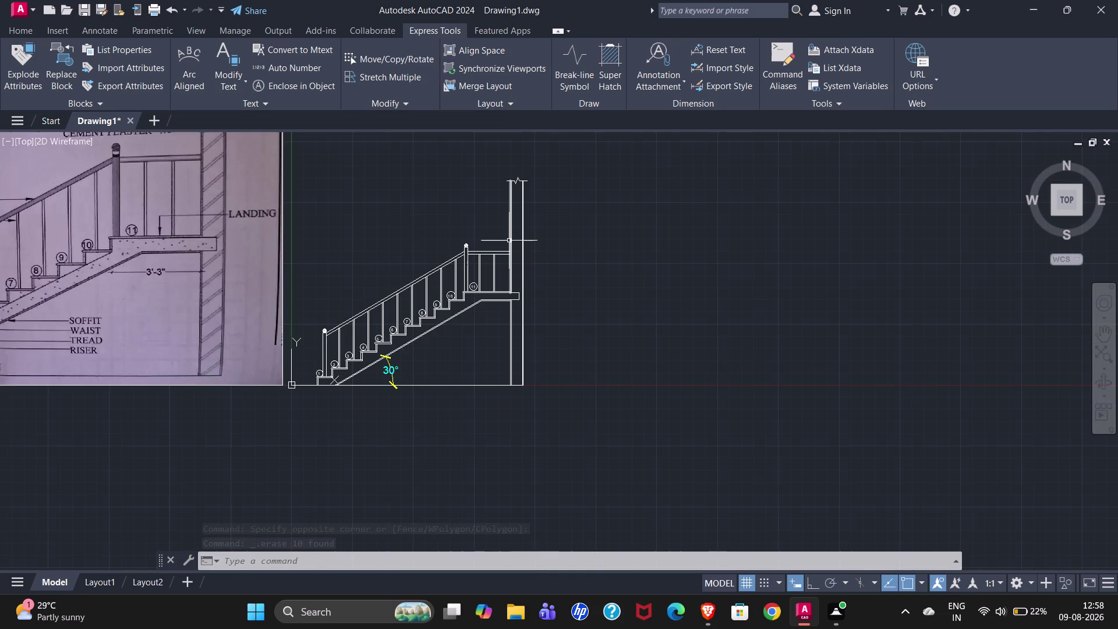
scroll(up, 3)
Zoom to the top of the wall and cancel the pending selection.
right_click(439, 209)
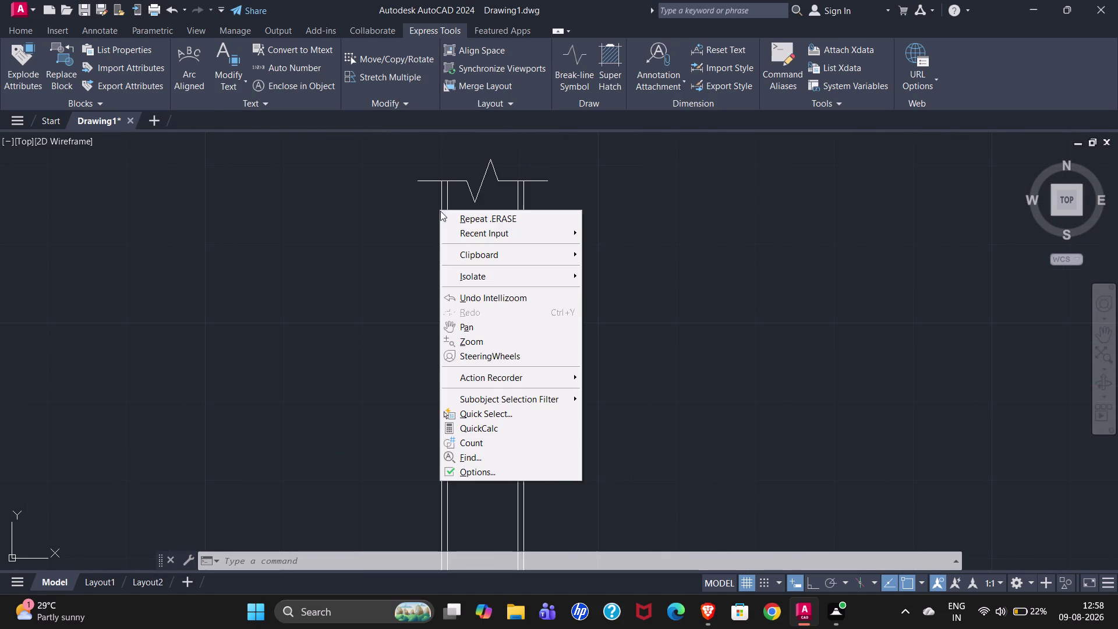
click(344, 222)
click(364, 223)
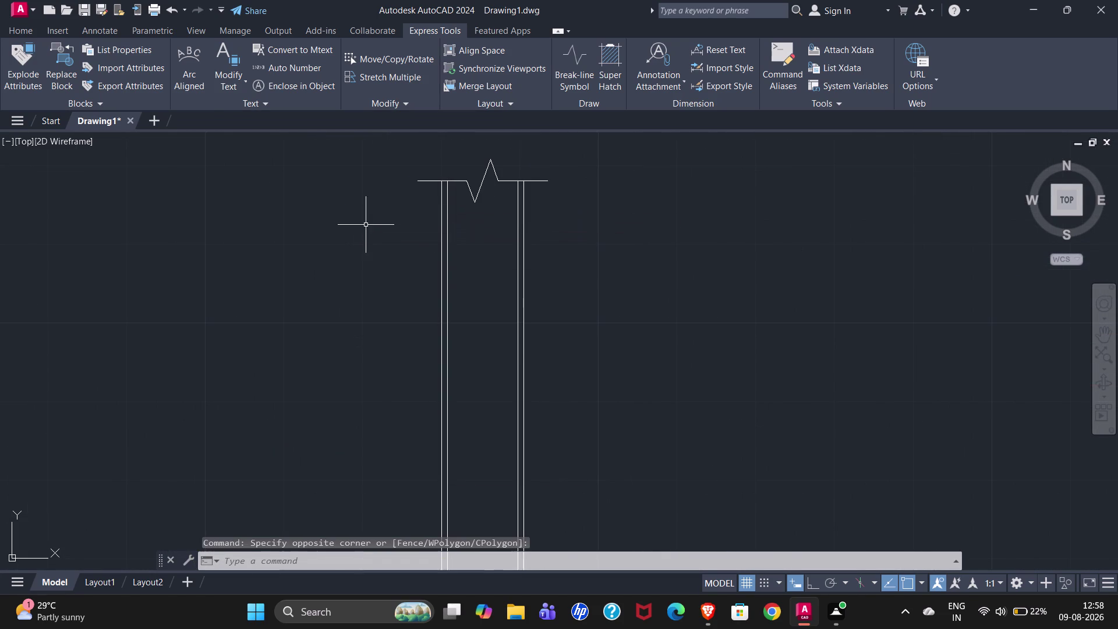
right_click(444, 205)
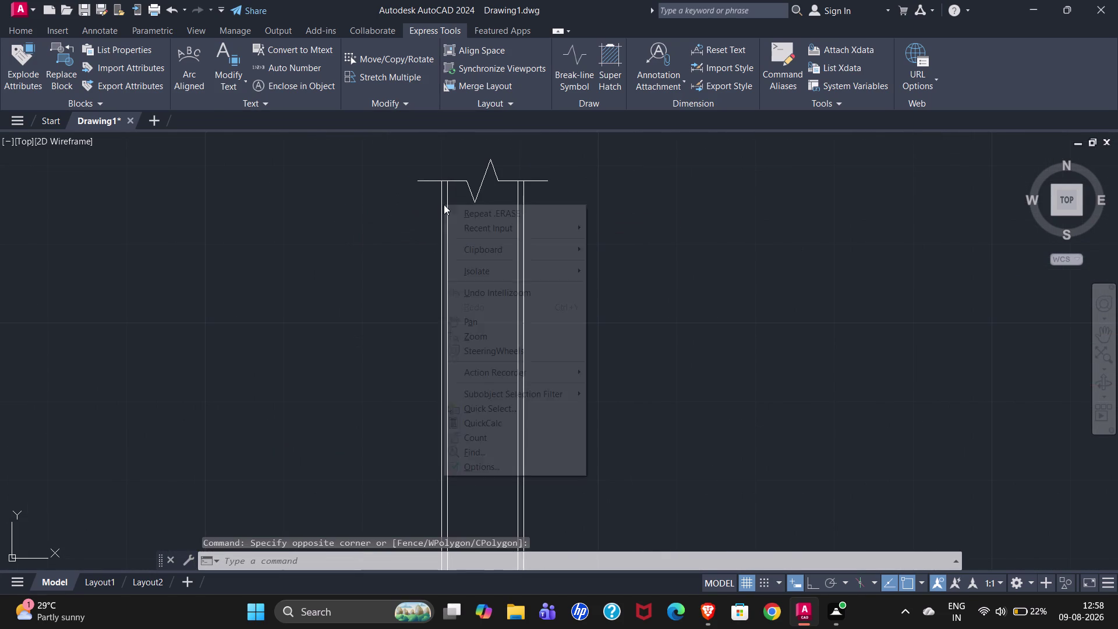
click(268, 264)
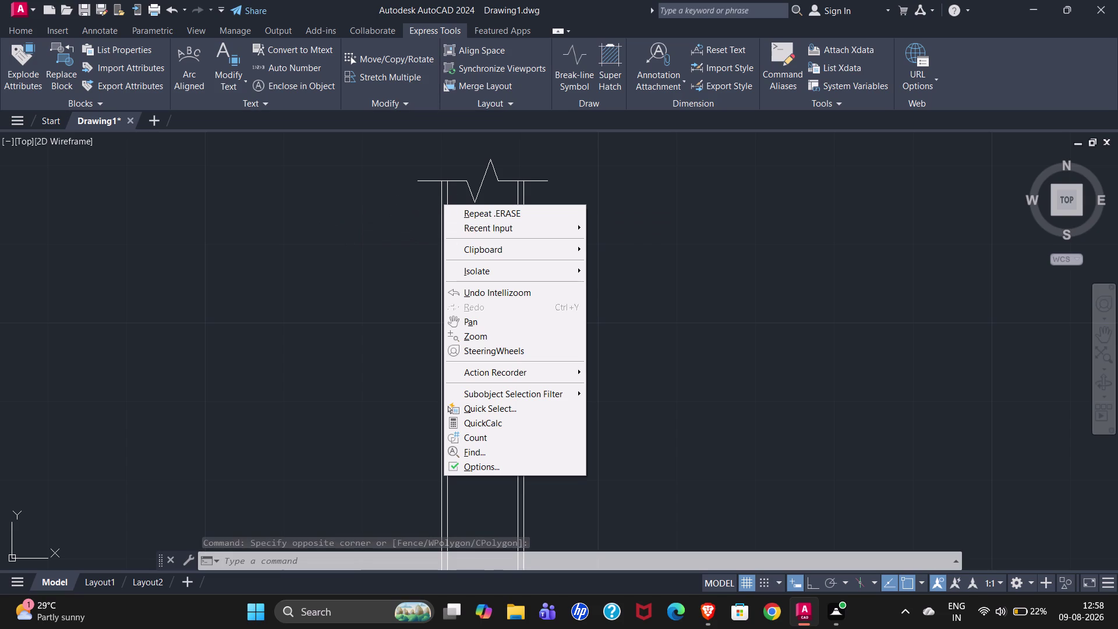
key(Escape)
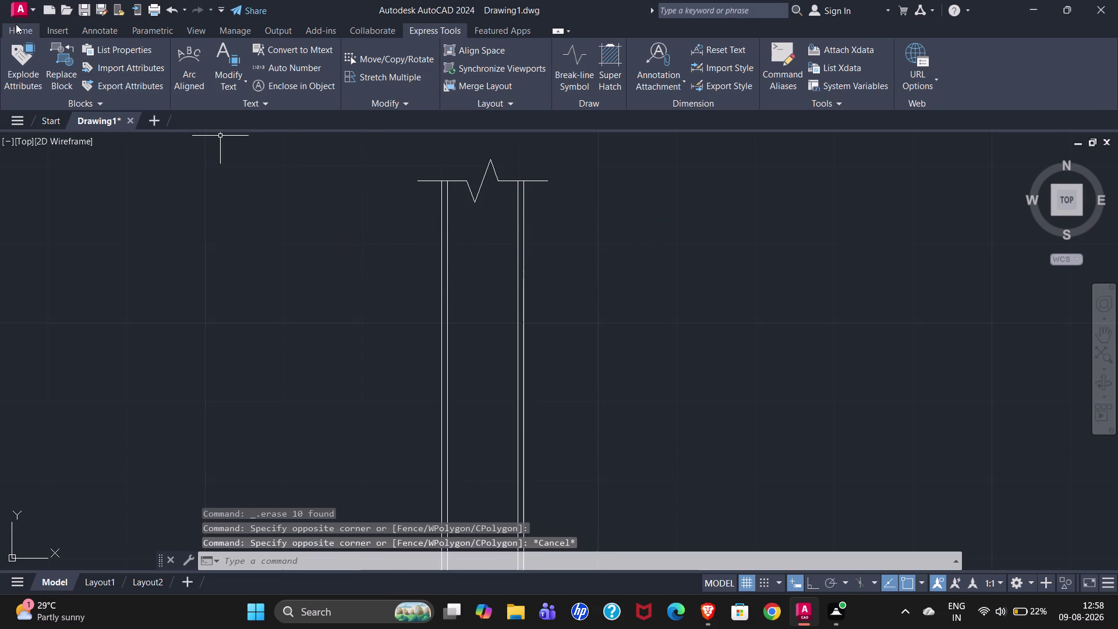
Start the Hatch command and pick inside the wall plaster strip.
click(16, 23)
click(137, 84)
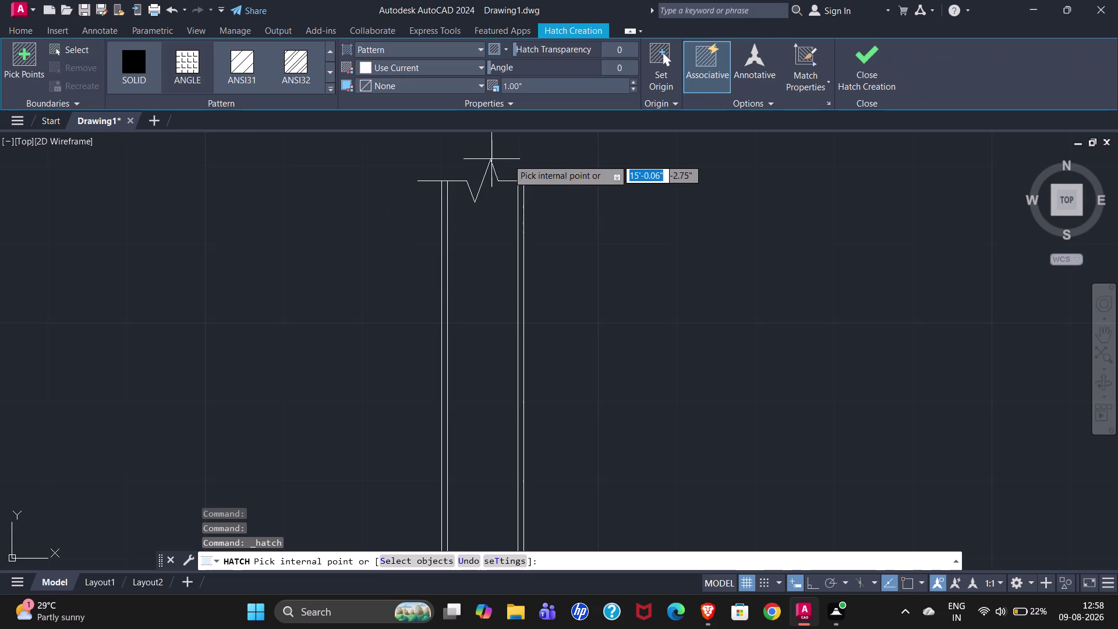
click(445, 238)
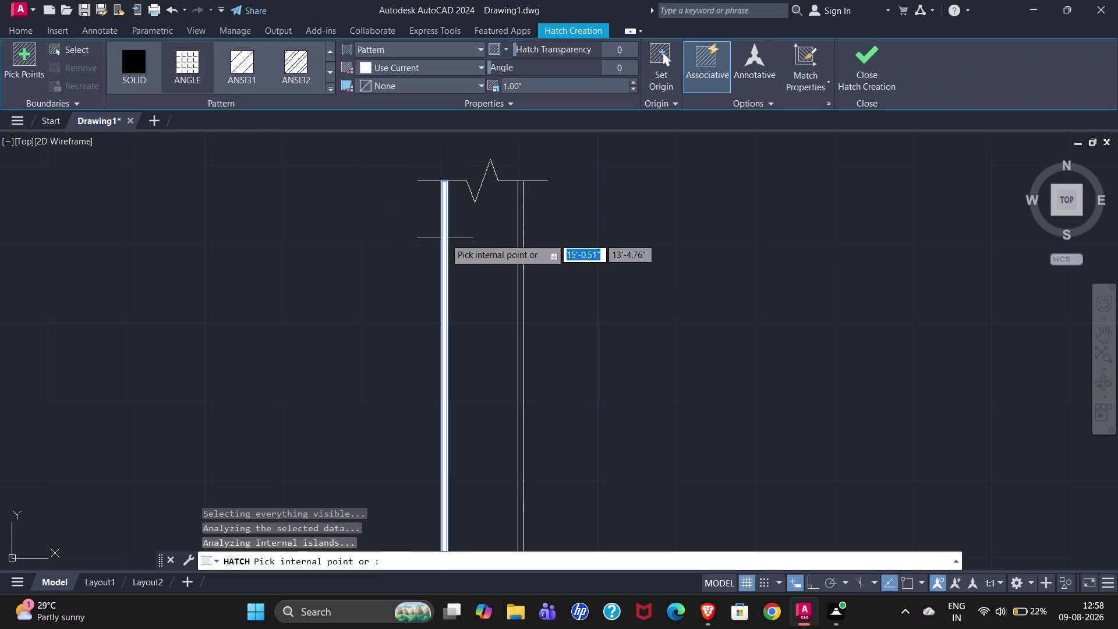
click(327, 88)
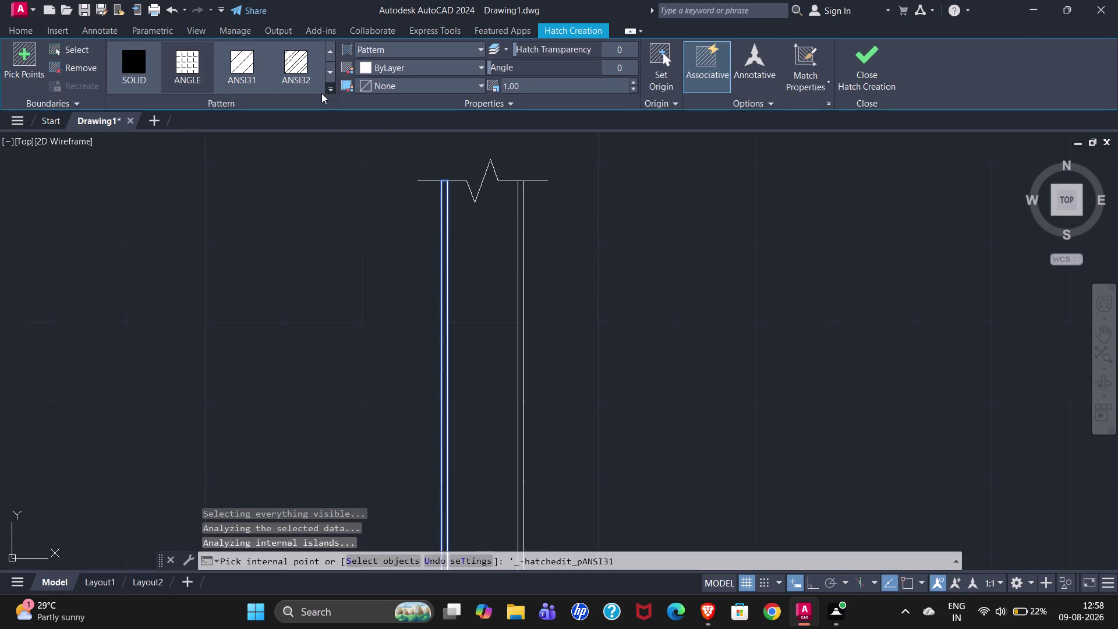
Choose the AR-CONC pattern, pick inside the wall, and close the boundary error.
click(279, 213)
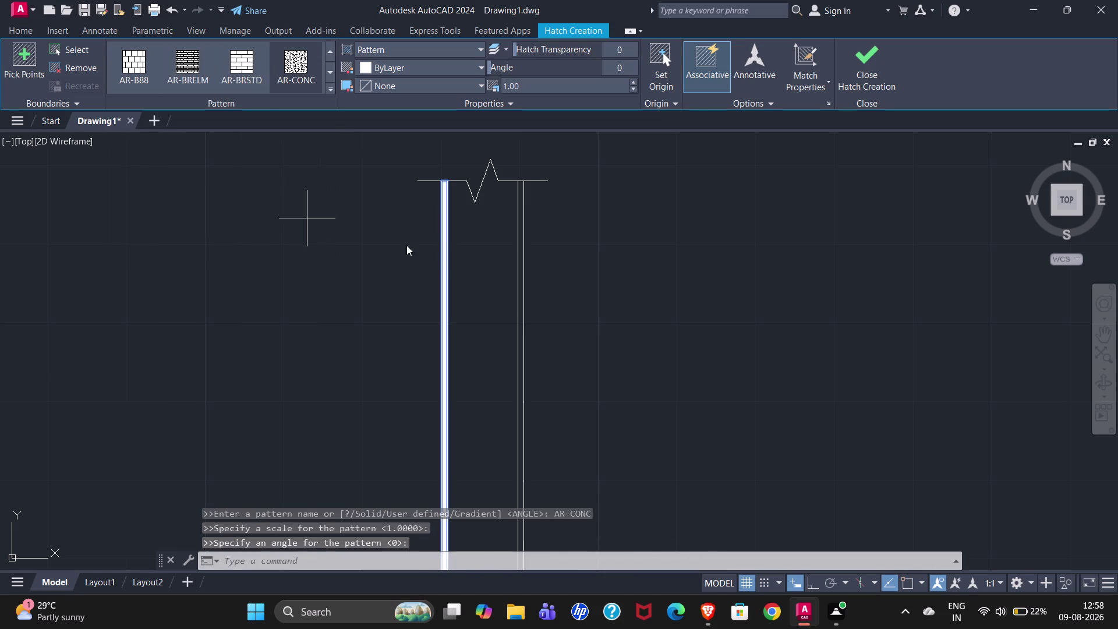
click(521, 220)
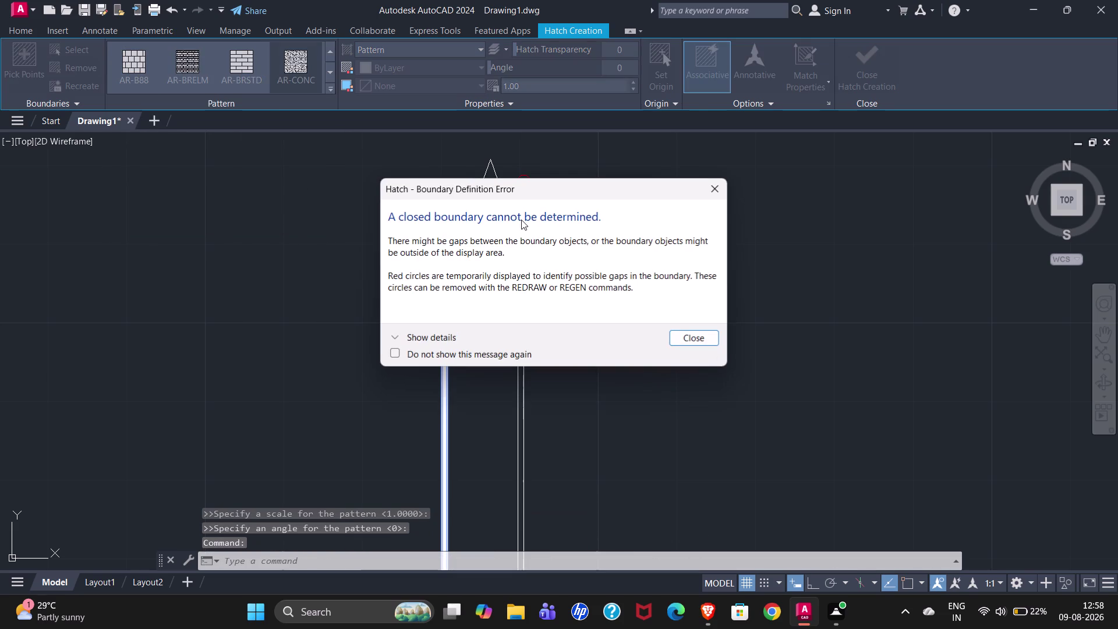
click(684, 335)
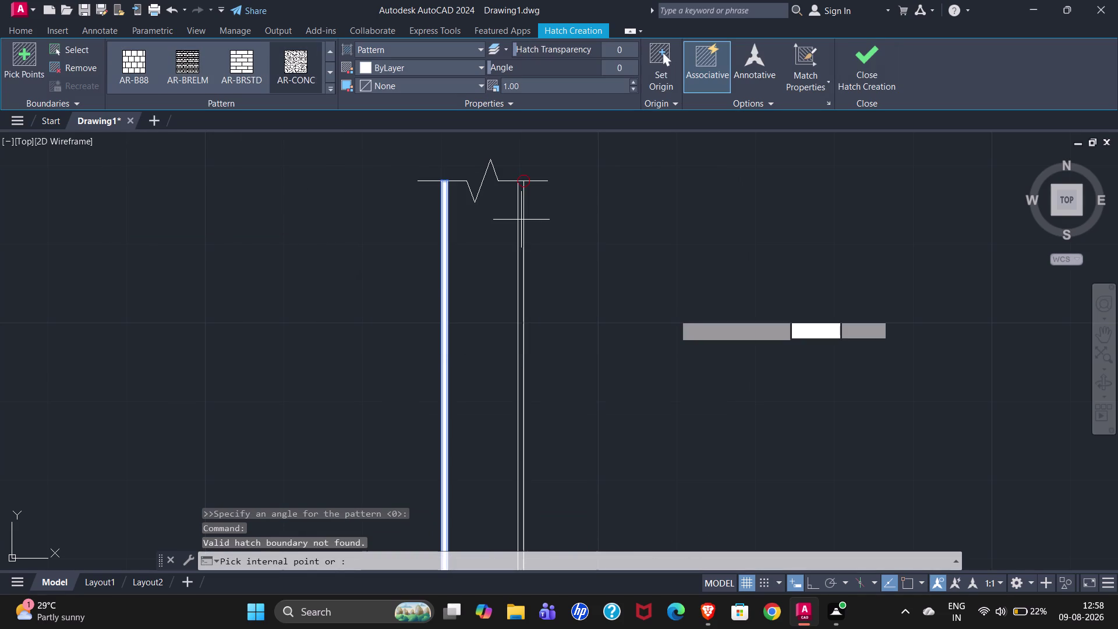
scroll(down, 3)
scroll(down, 3)
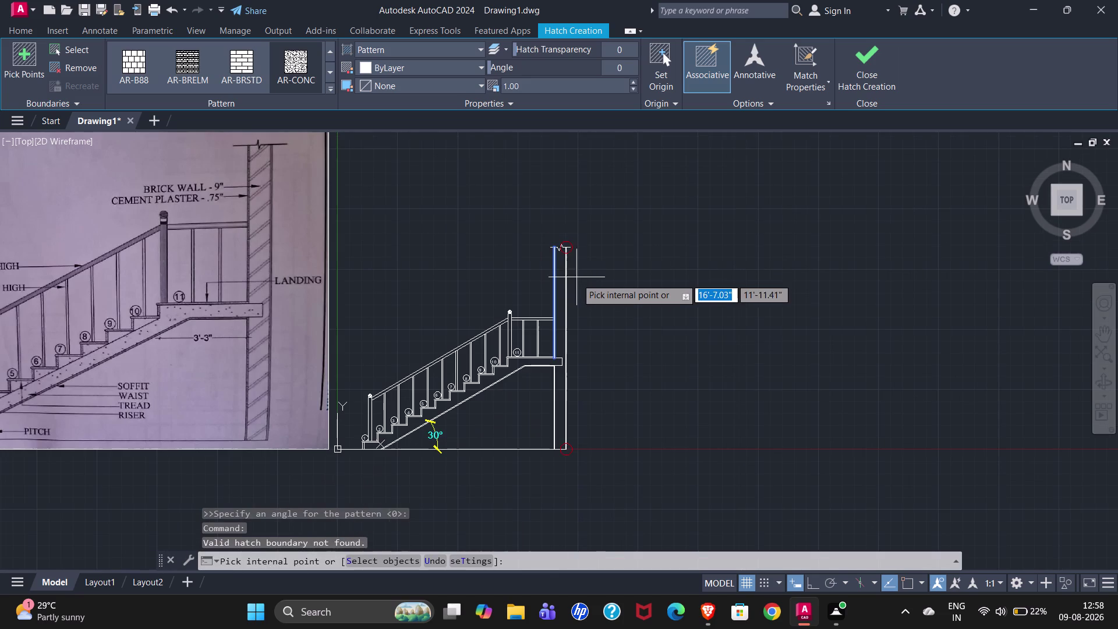
Pick internal points in both wall bands beside the landing.
scroll(up, 3)
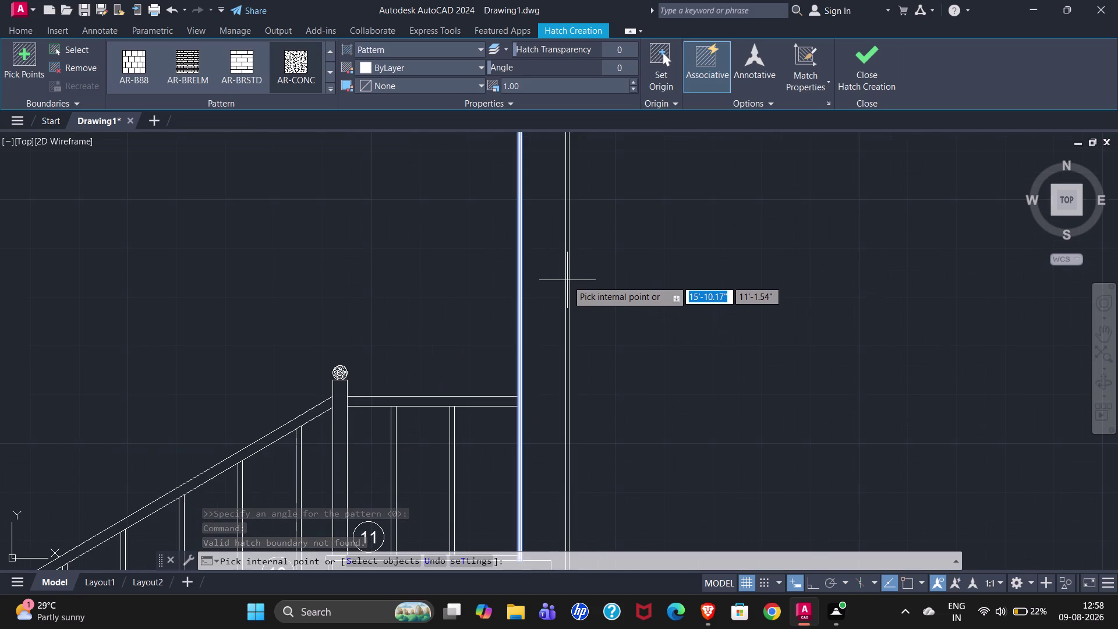
click(567, 280)
scroll(down, 3)
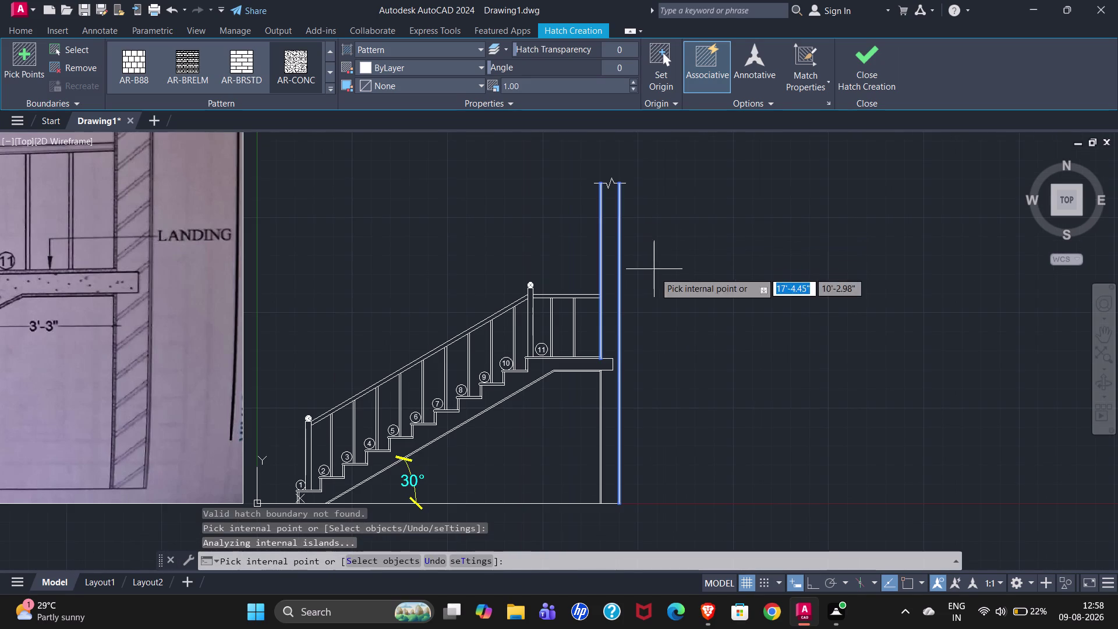
scroll(up, 3)
click(599, 391)
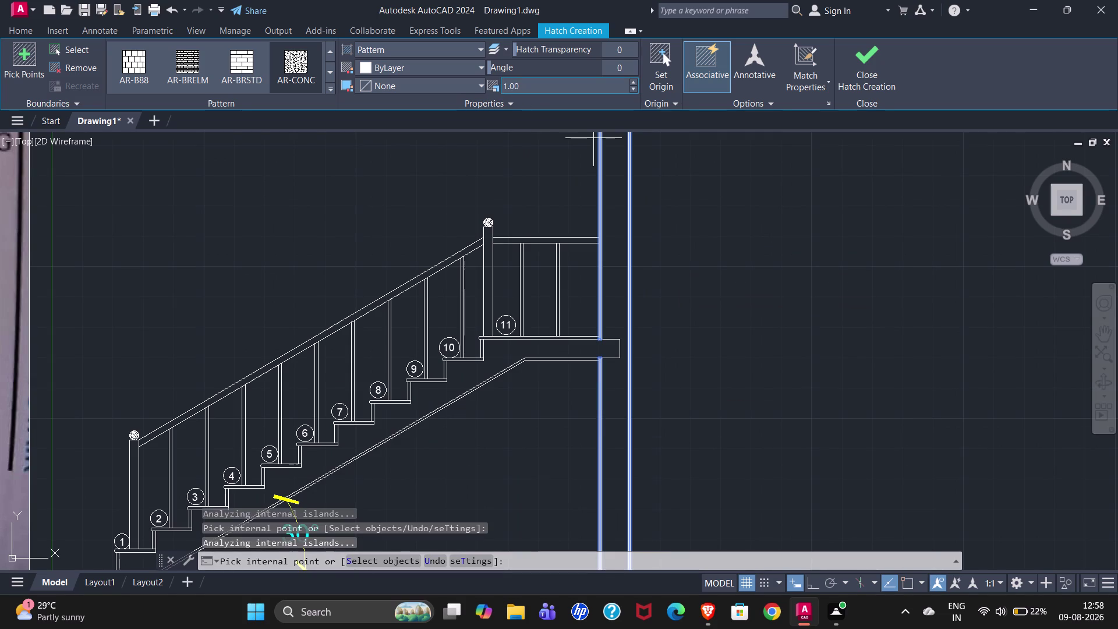
Set the concrete hatch scale to 0.08, then 0.01, and close hatch creation.
drag(530, 86, 503, 86)
text(0.)
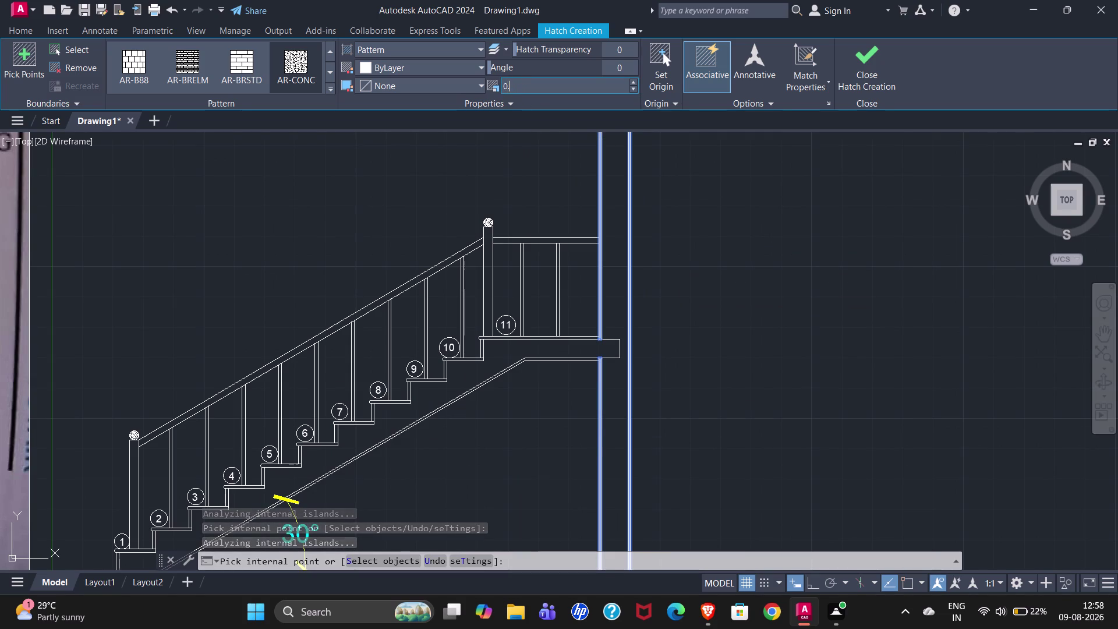
text(08)
key(Return)
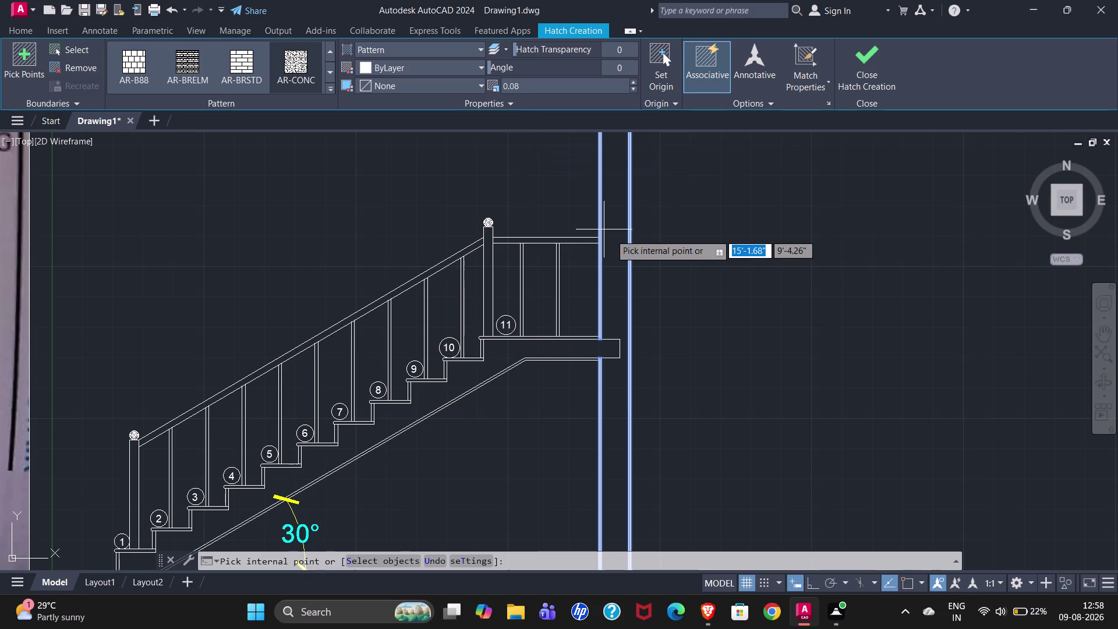
scroll(up, 3)
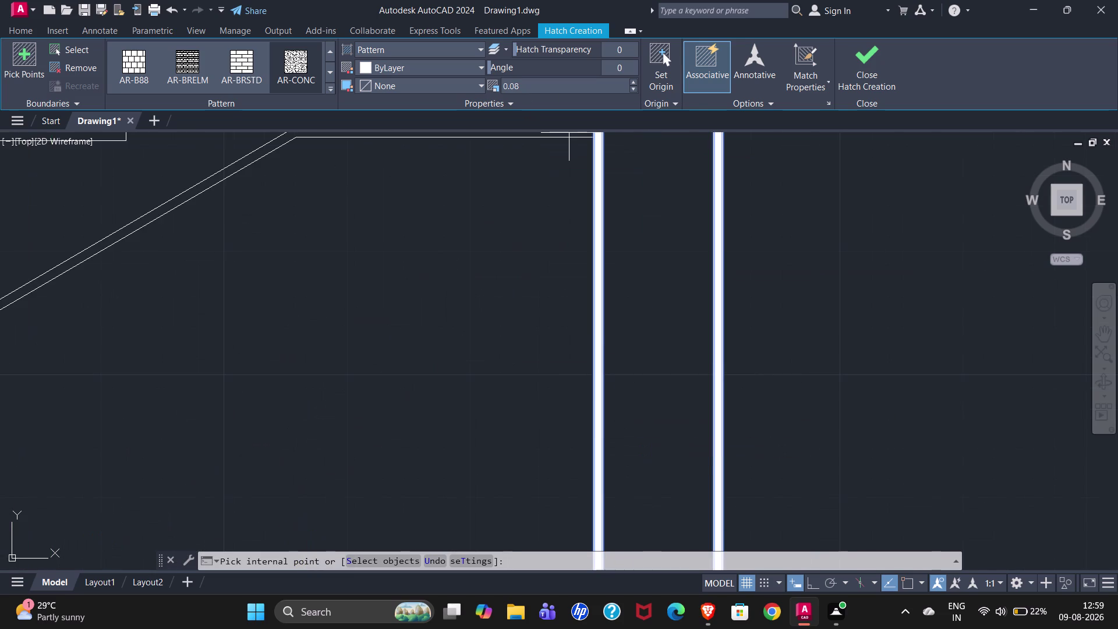
click(543, 88)
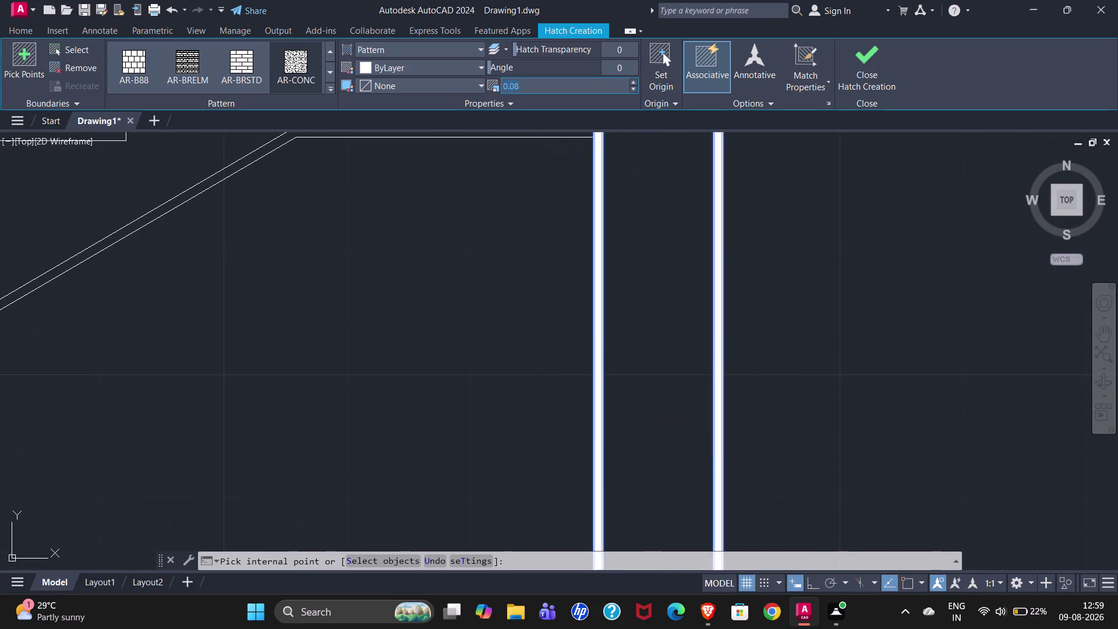
text(0.)
text(0)
text(1)
key(Return)
click(862, 55)
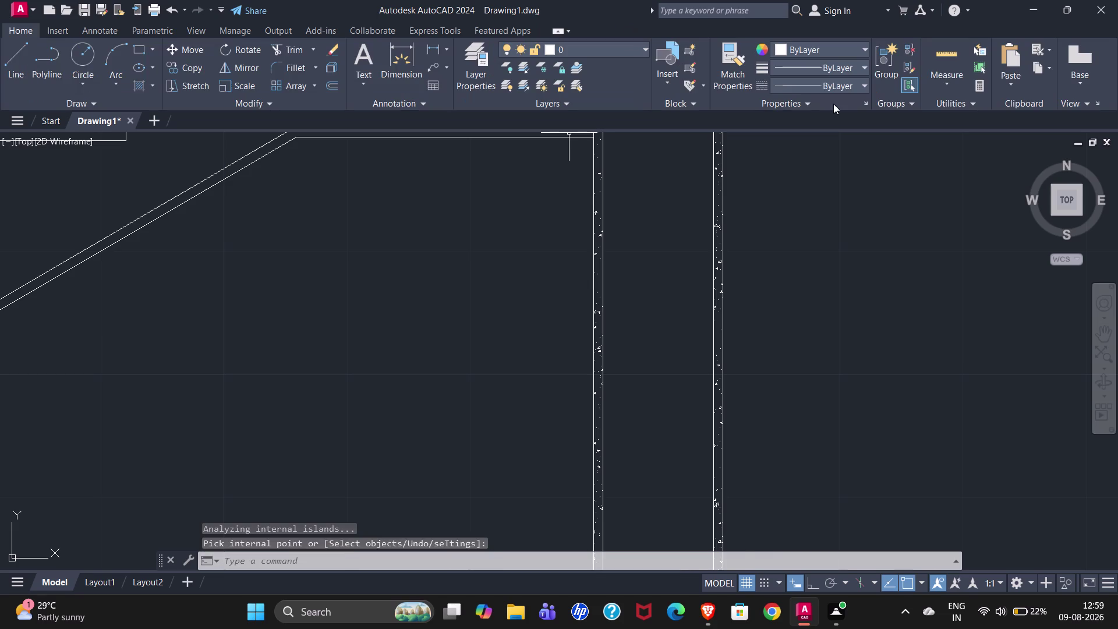
scroll(down, 3)
scroll(down, 3)
scroll(down, 3)
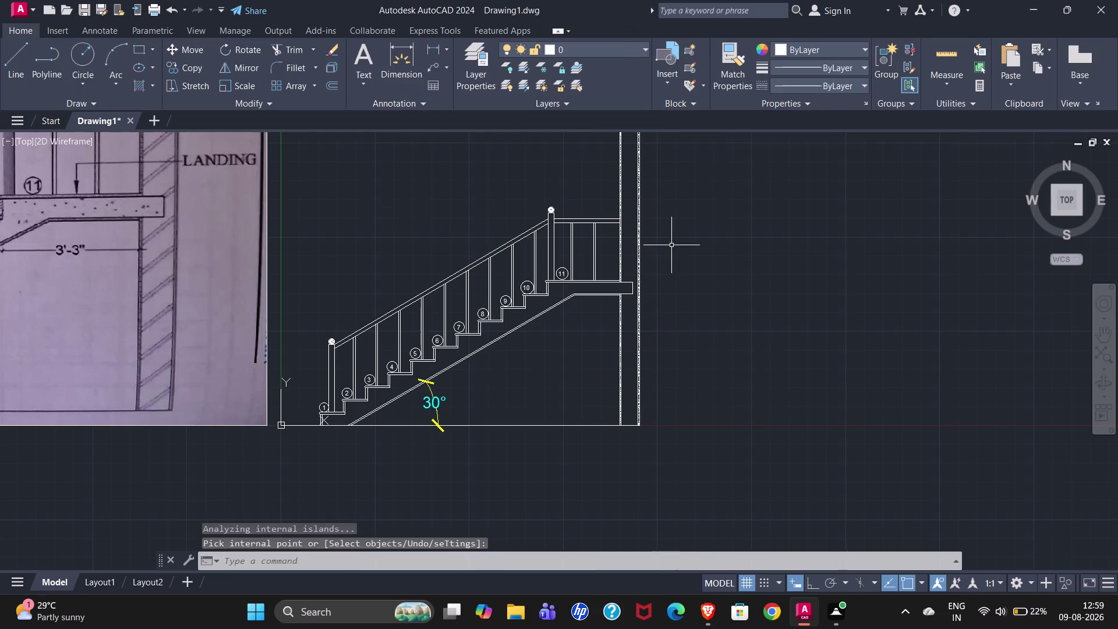
scroll(up, 3)
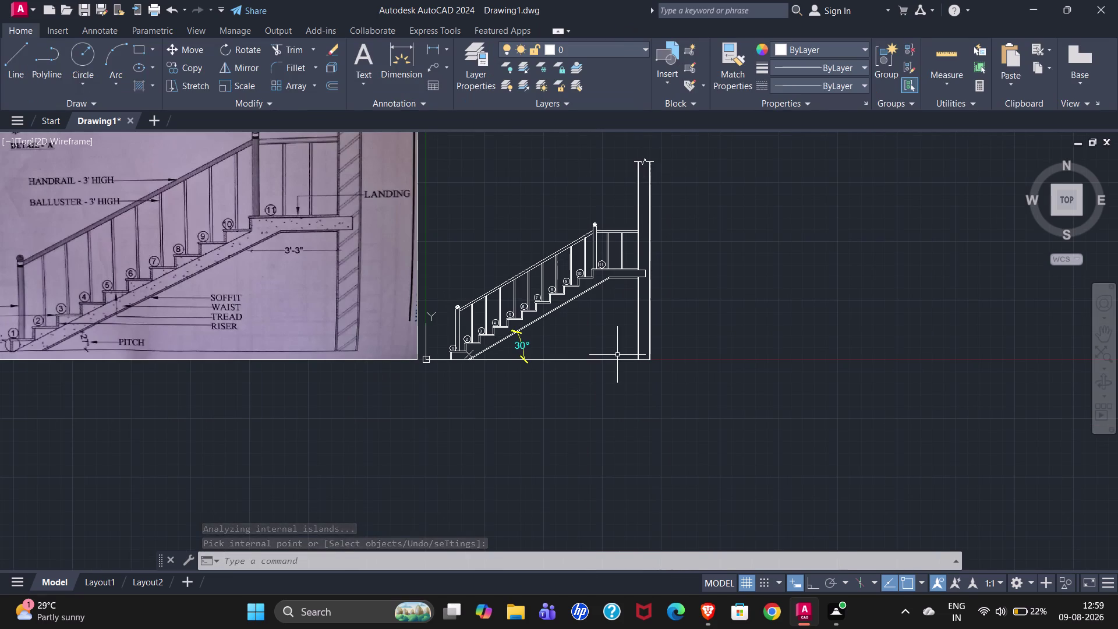
Start an AR-CONC hatch and pick inside the sloping waist slab.
scroll(up, 3)
scroll(down, 3)
scroll(down, 3)
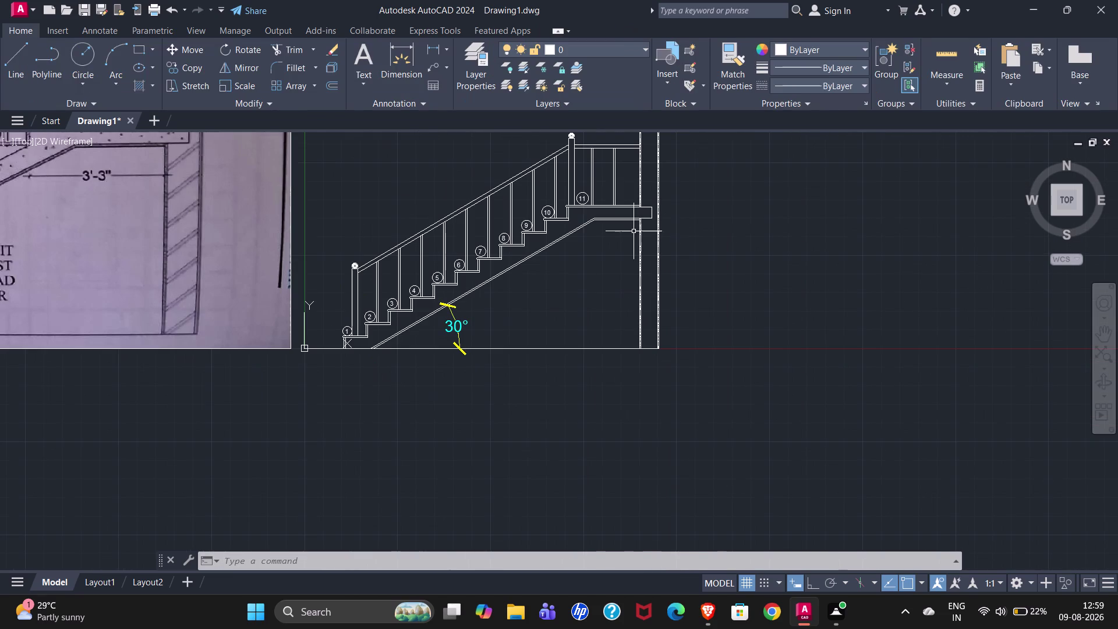
scroll(down, 3)
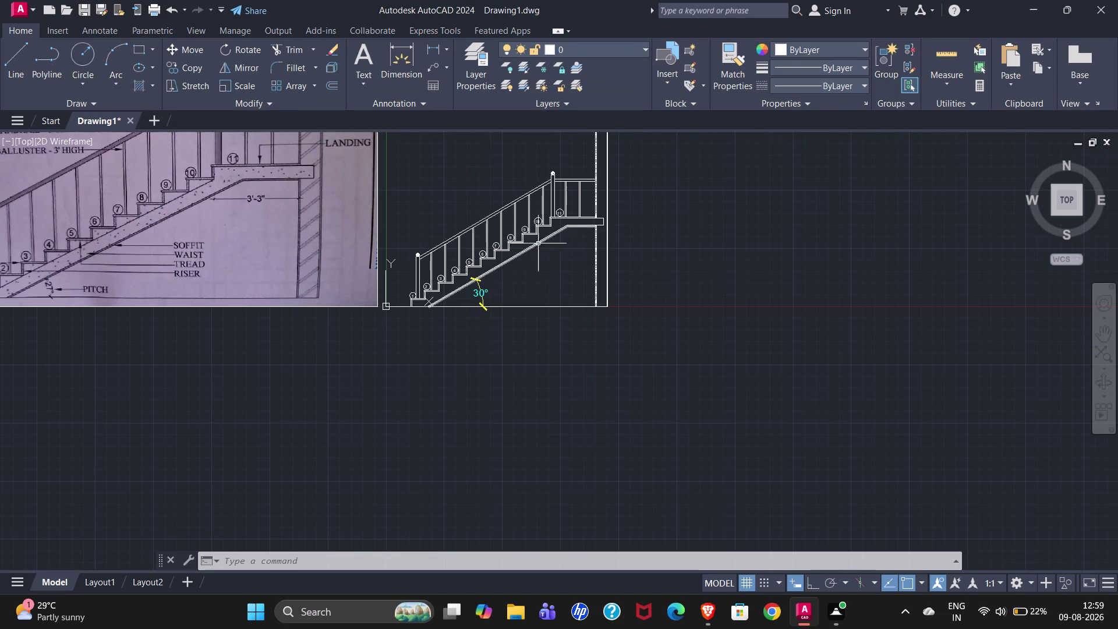
scroll(up, 3)
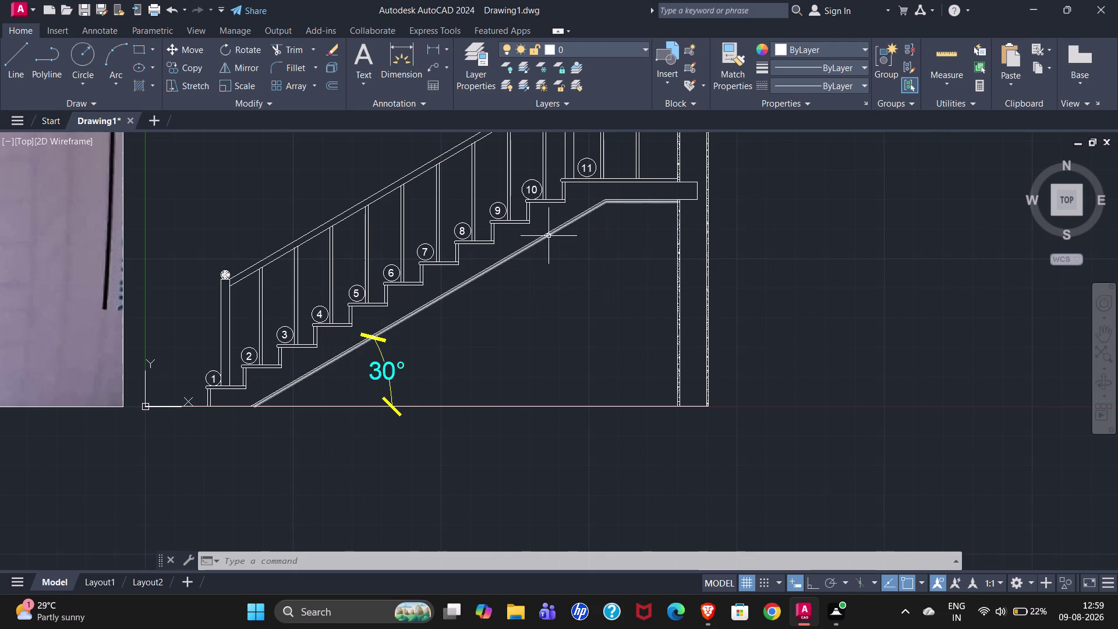
scroll(up, 3)
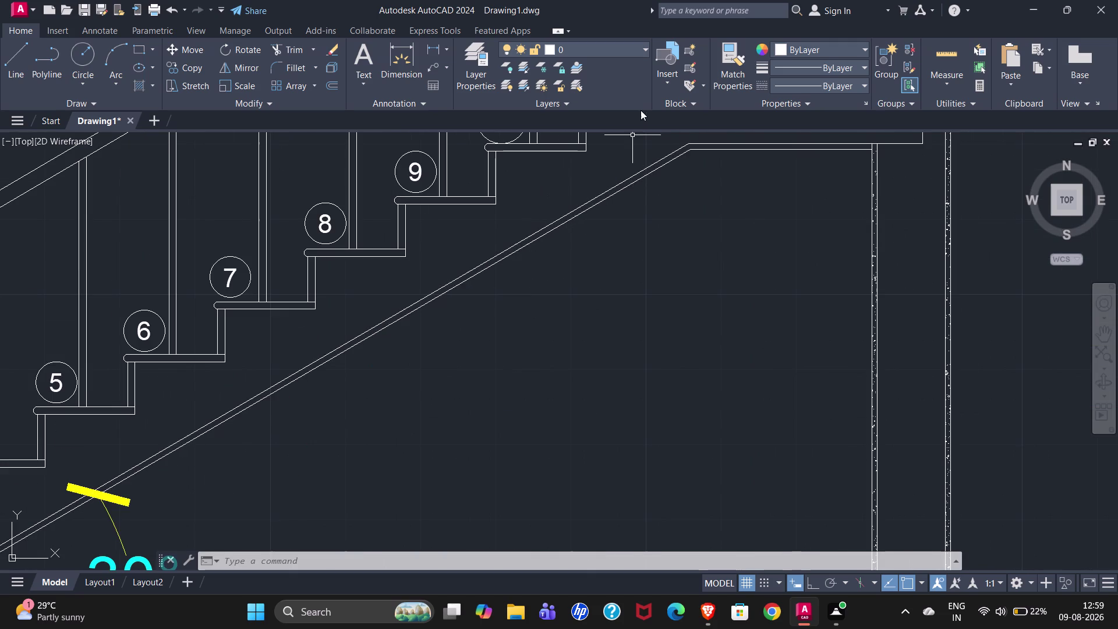
click(133, 83)
click(541, 234)
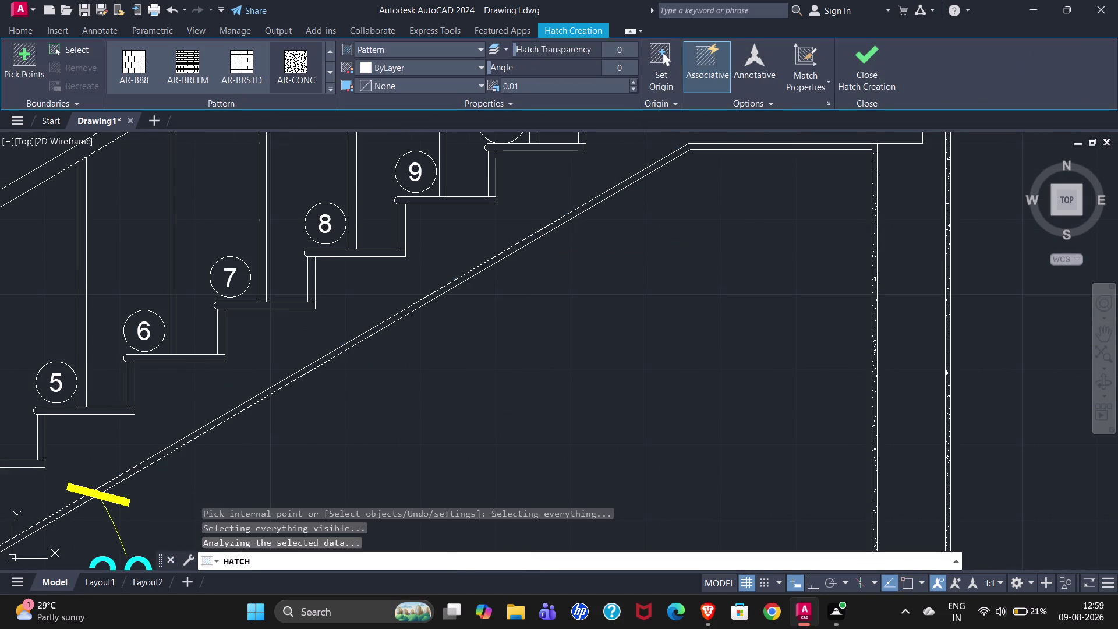
click(872, 65)
scroll(down, 3)
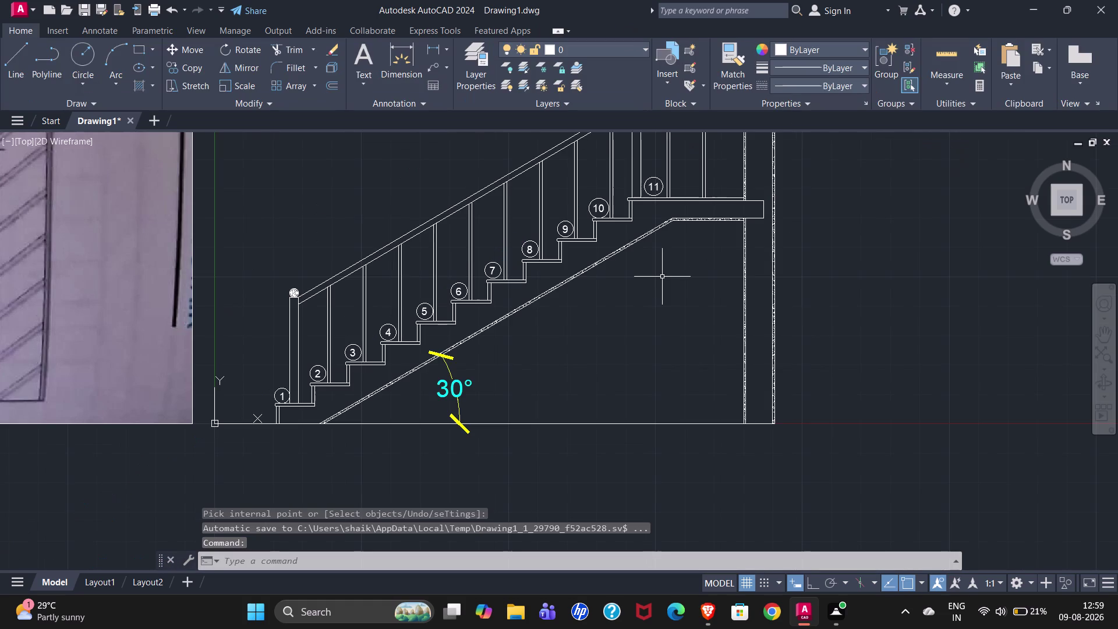
Undo the zoom from the shortcut menu and cancel the stray selection with Esc.
right_click(650, 213)
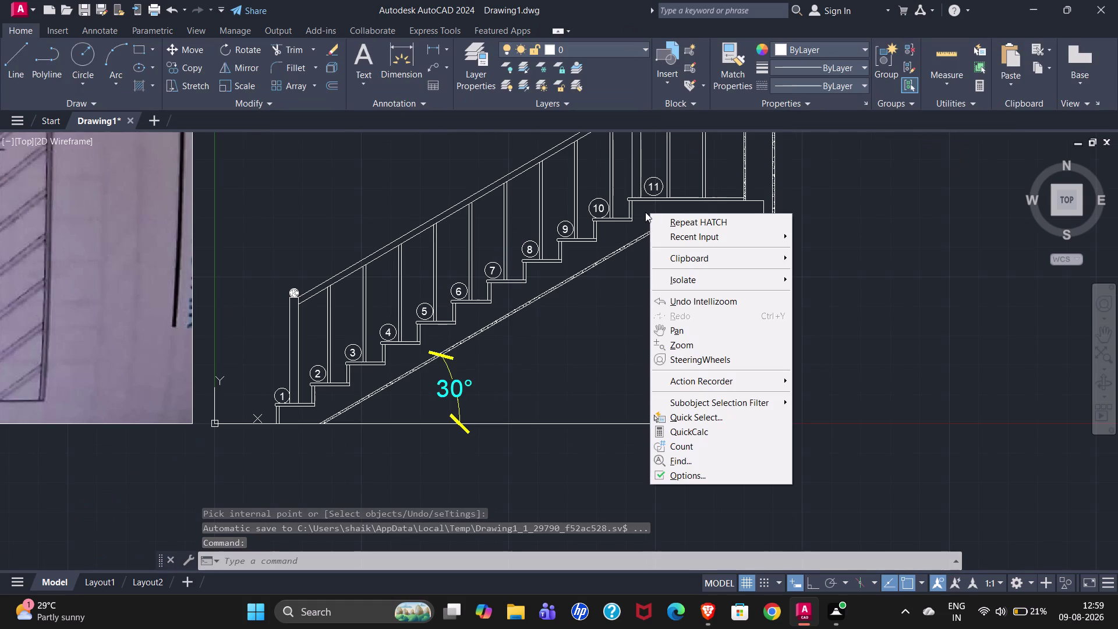
click(640, 214)
scroll(down, 3)
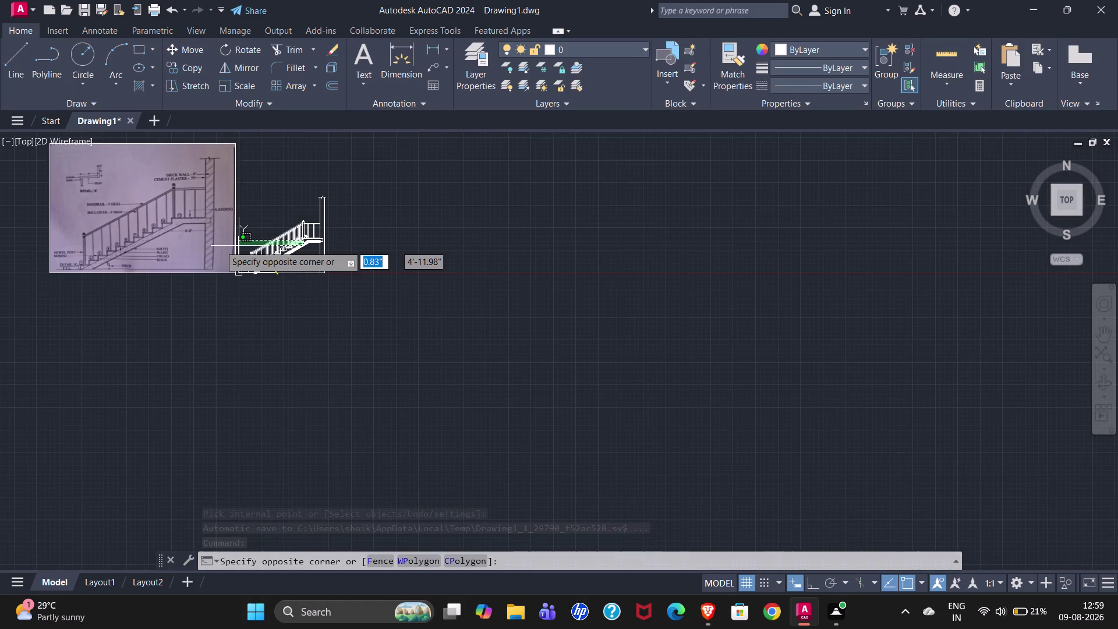
scroll(up, 3)
scroll(down, 3)
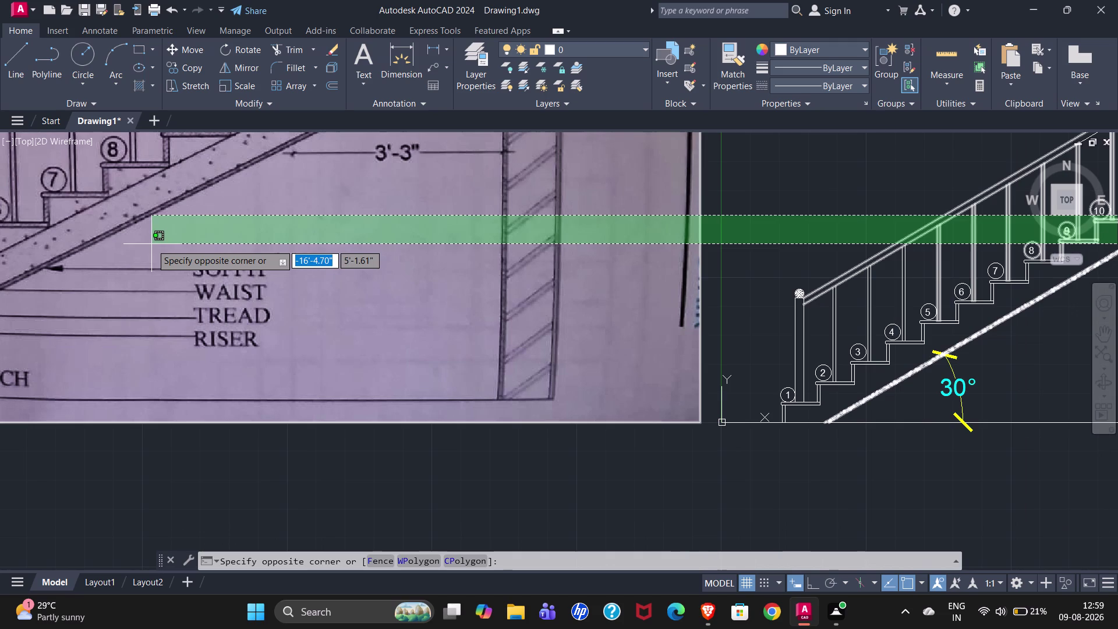
scroll(down, 3)
scroll(down, 3)
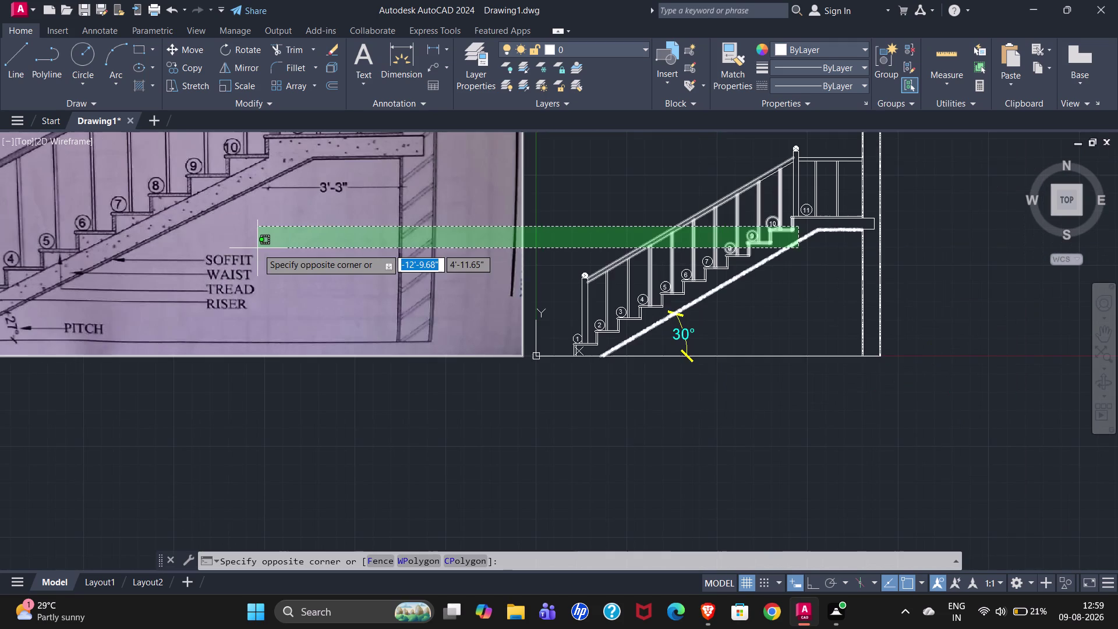
scroll(up, 3)
key(Escape)
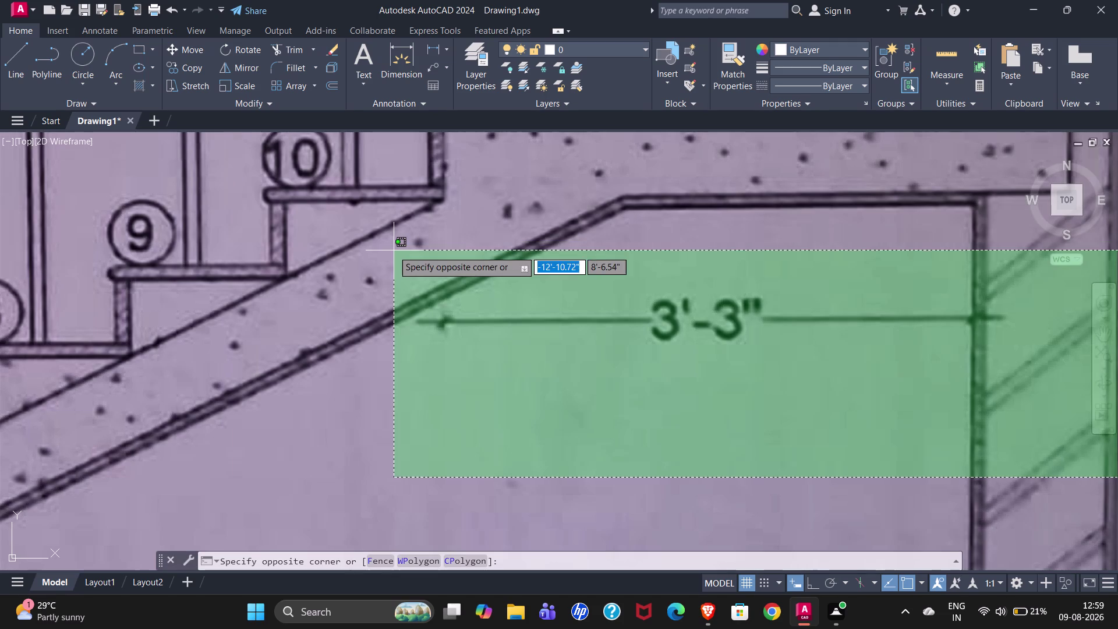
Dismiss the shortcut menu and start a fresh hatch command.
scroll(down, 3)
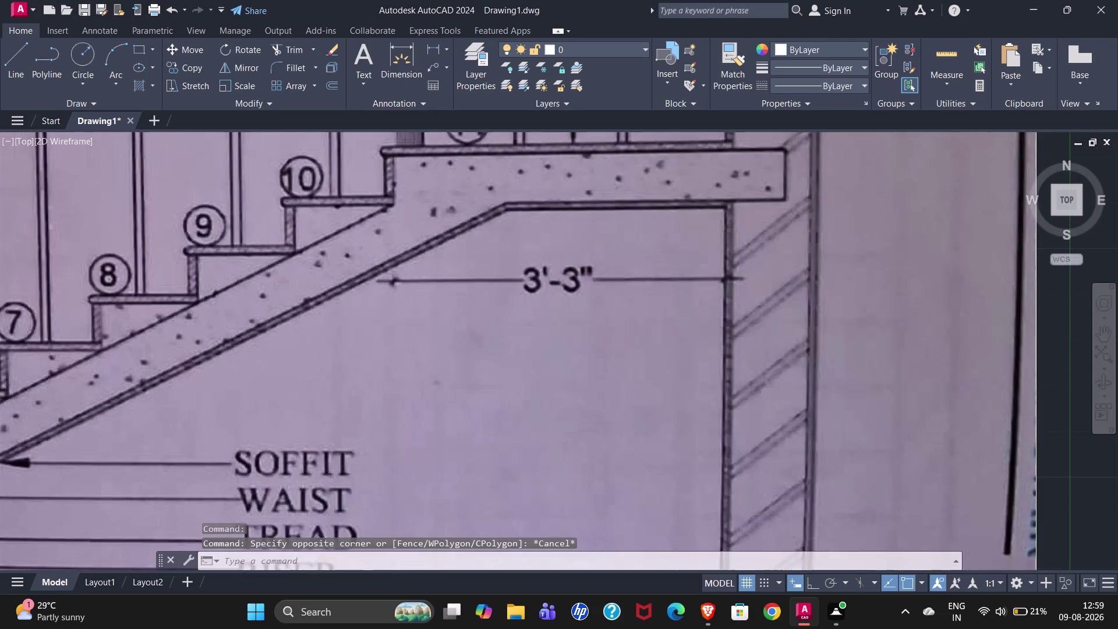
scroll(down, 3)
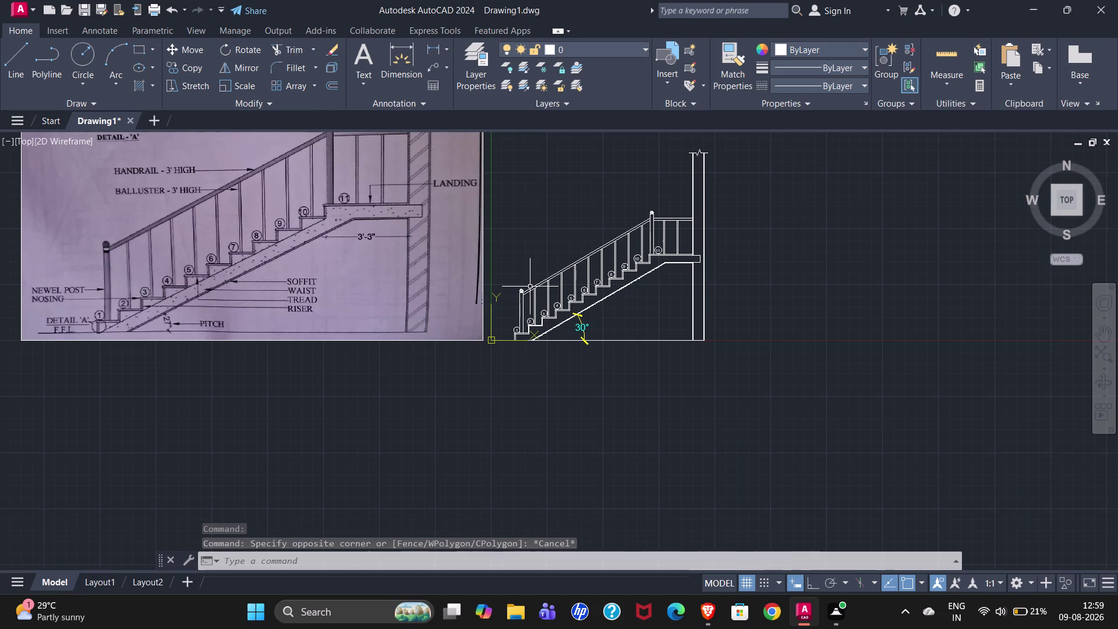
scroll(up, 3)
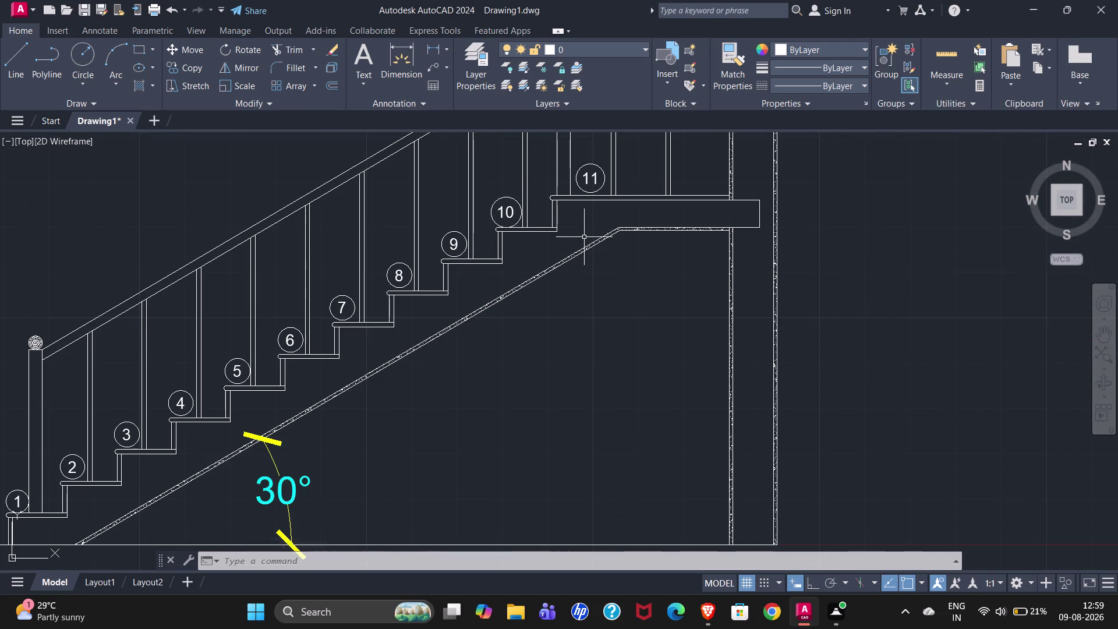
right_click(580, 234)
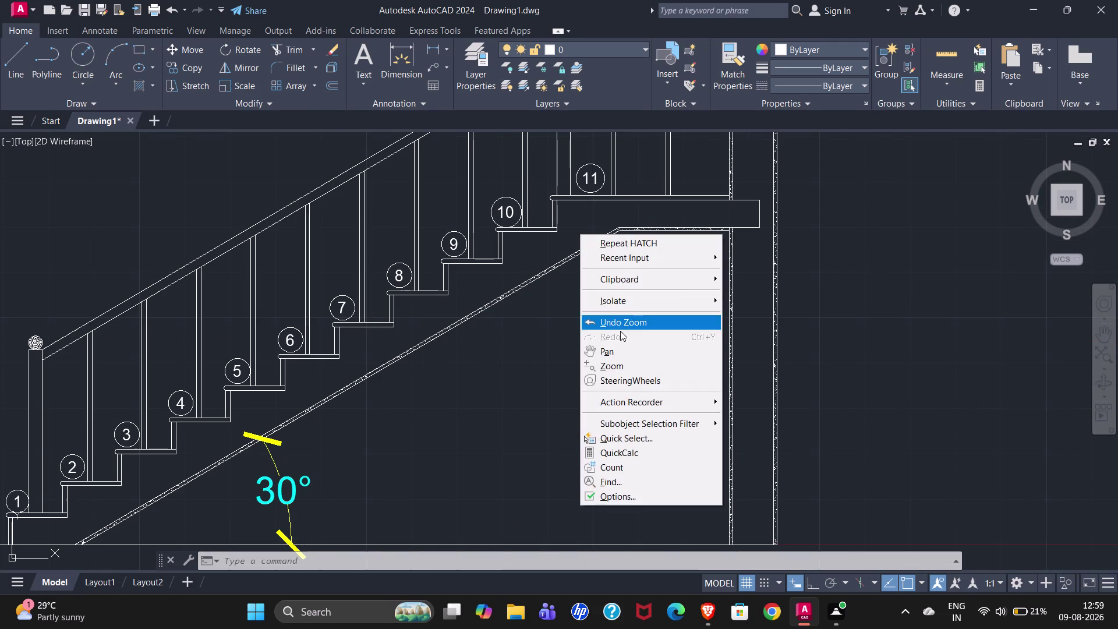
key(Escape)
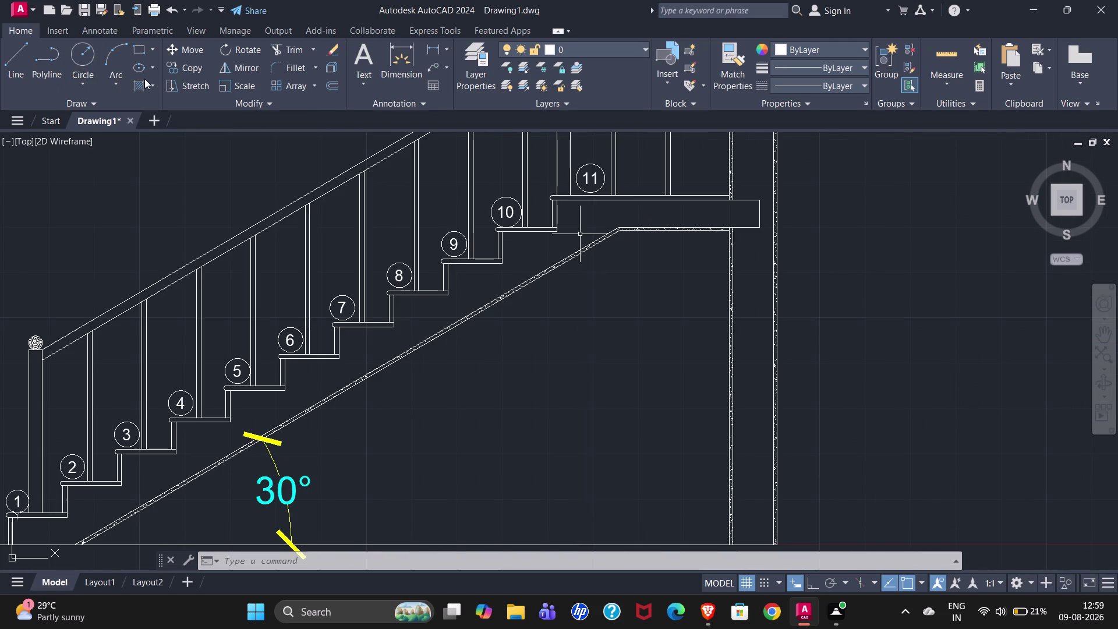
click(140, 81)
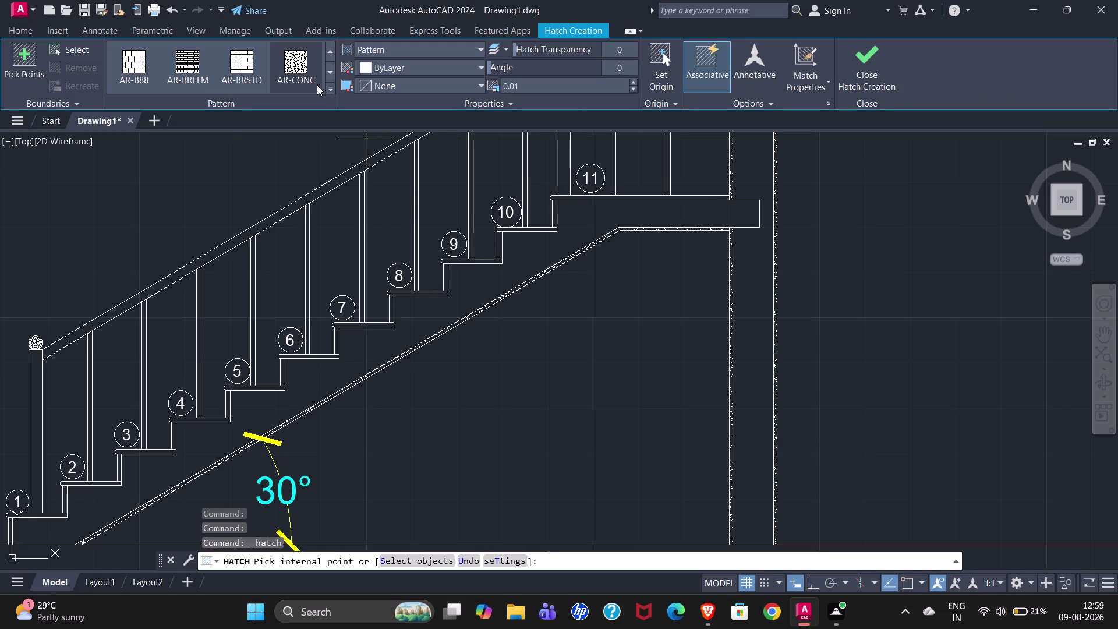
Choose the AR-SAND pattern and pick inside the stair slab.
click(326, 88)
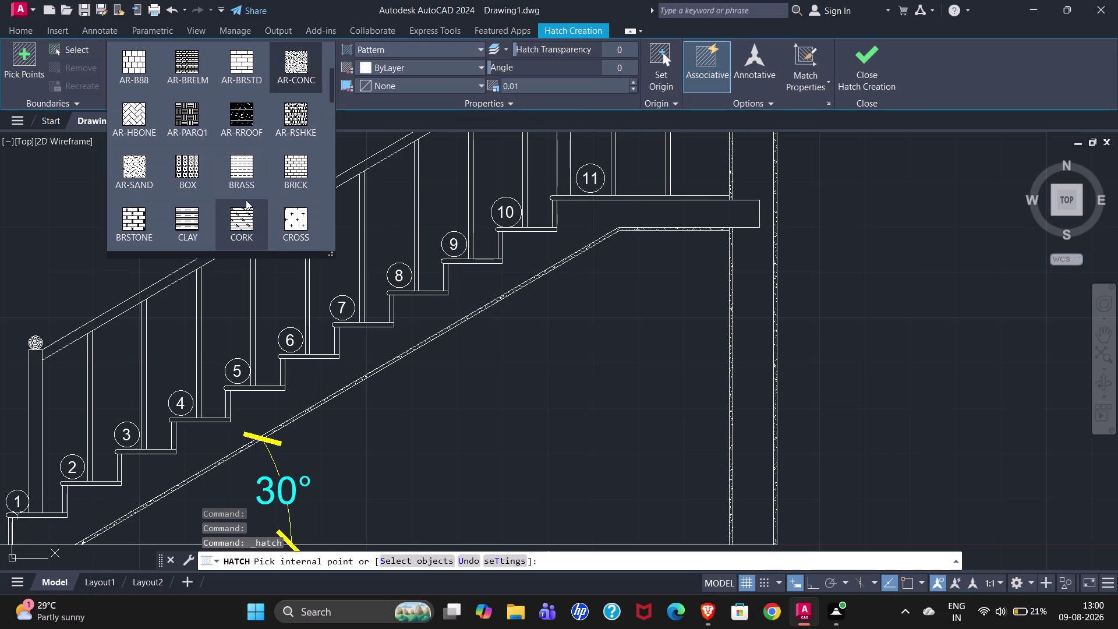
click(119, 167)
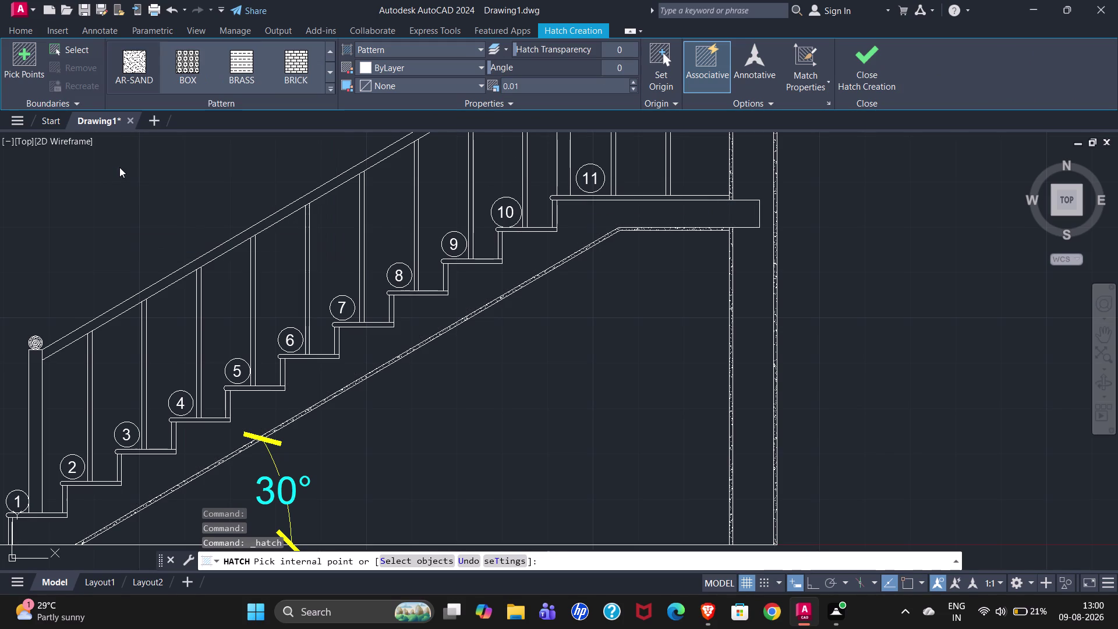
click(462, 292)
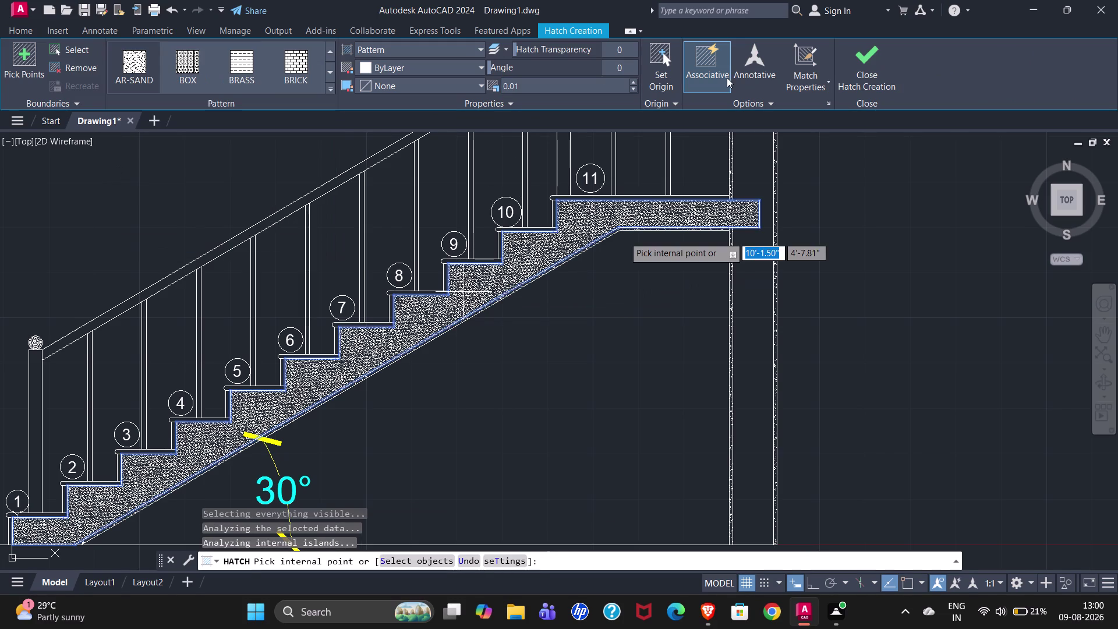
Set the sand hatch scale to 0.08 and close hatch creation.
drag(552, 86, 488, 88)
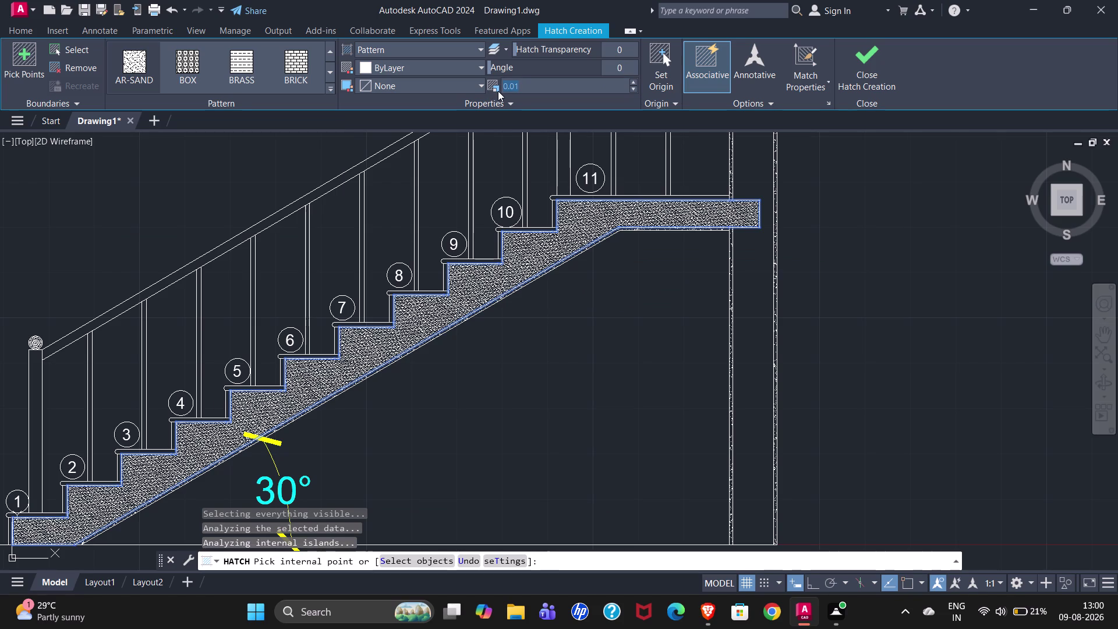
text(0.1)
key(Return)
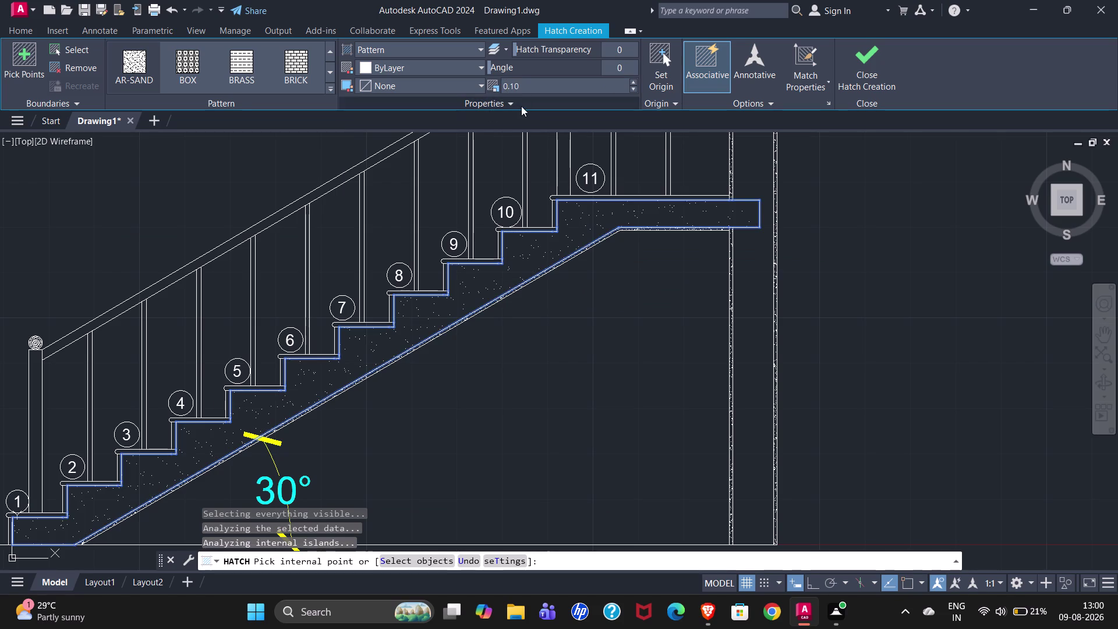
scroll(down, 3)
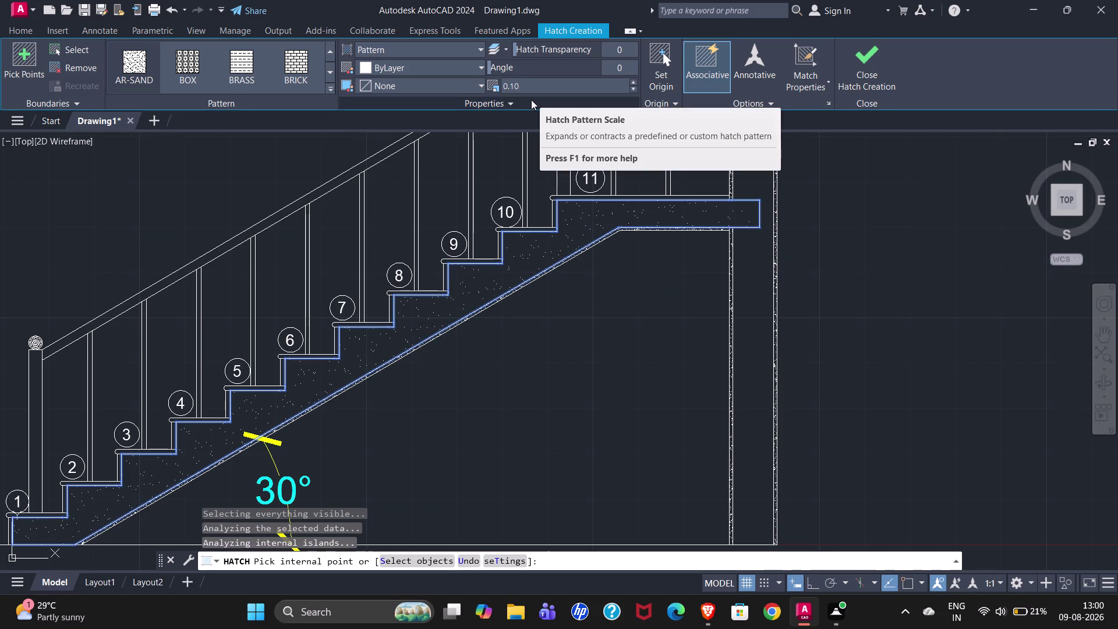
click(535, 84)
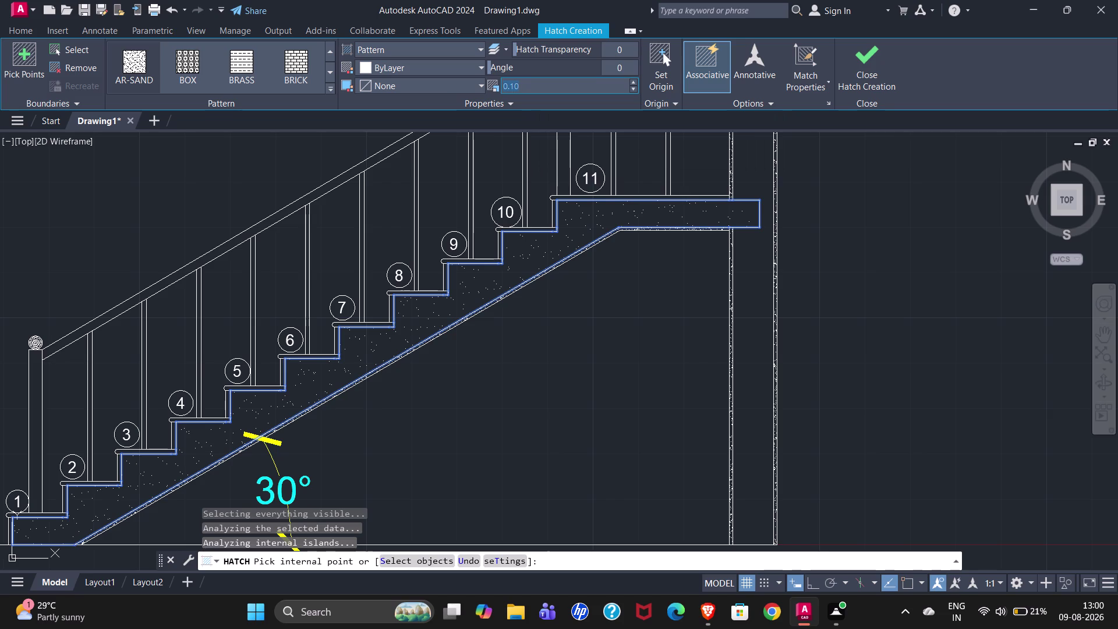
text(0.0)
key(8)
key(Return)
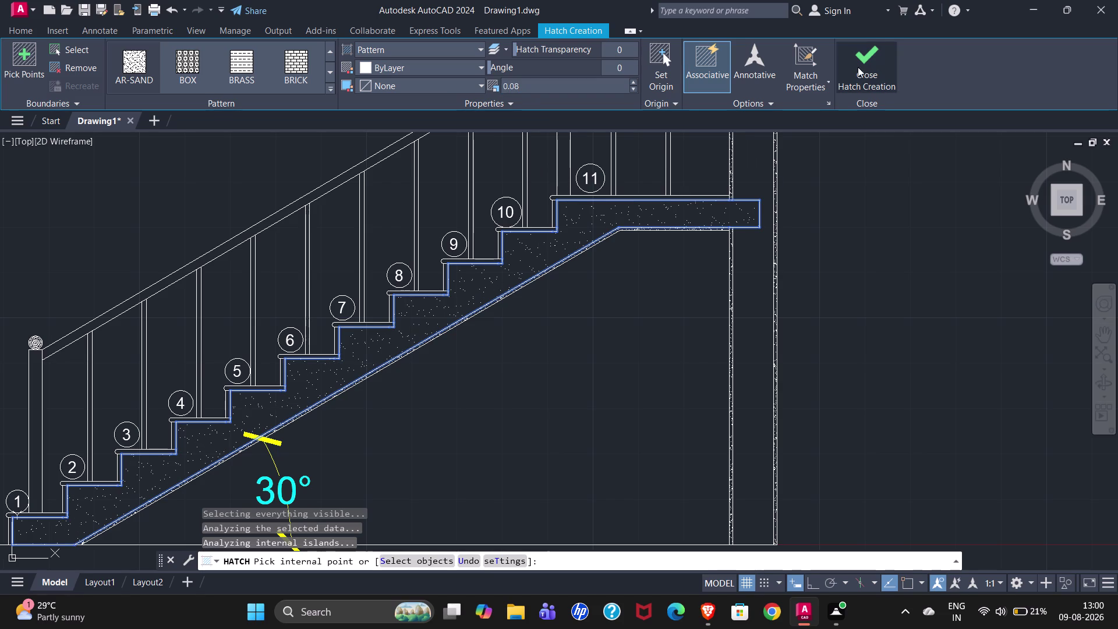
click(858, 67)
scroll(down, 3)
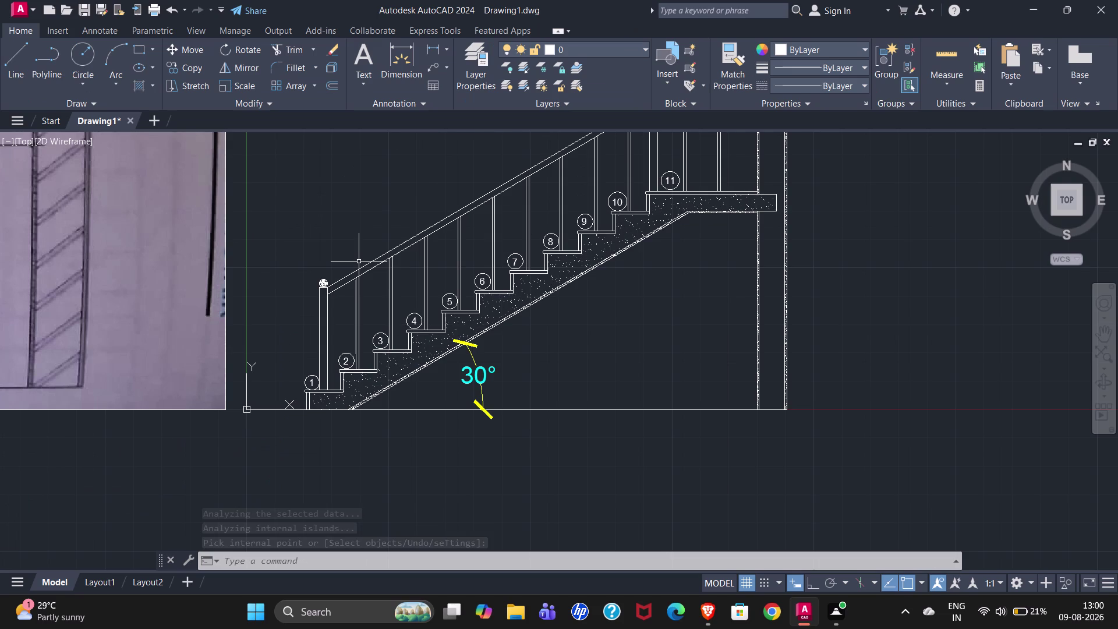
scroll(down, 3)
scroll(up, 3)
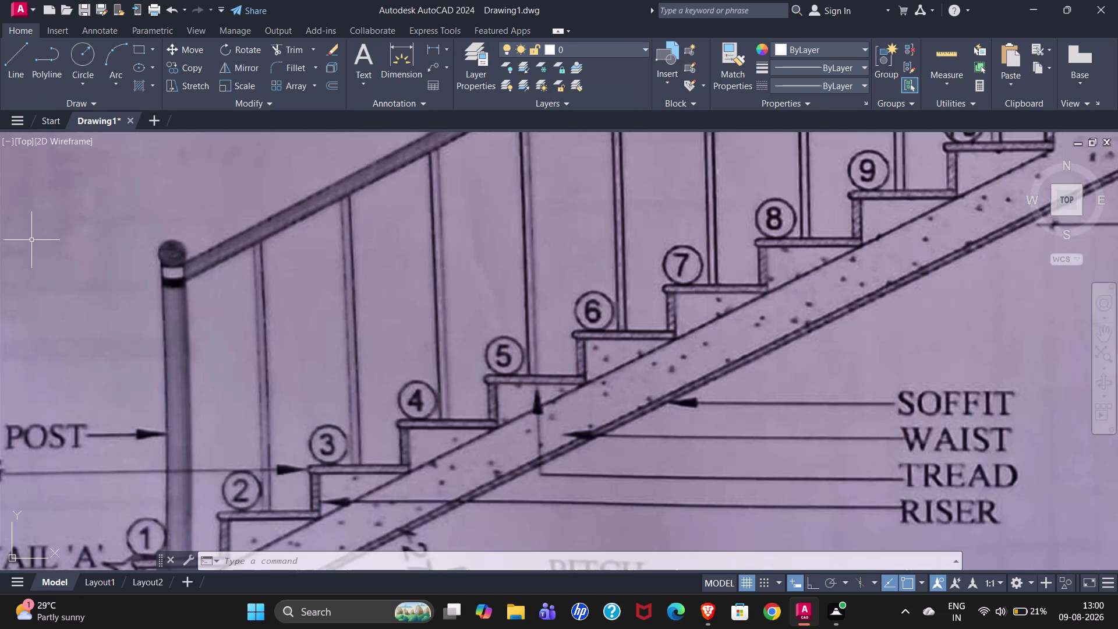
scroll(down, 3)
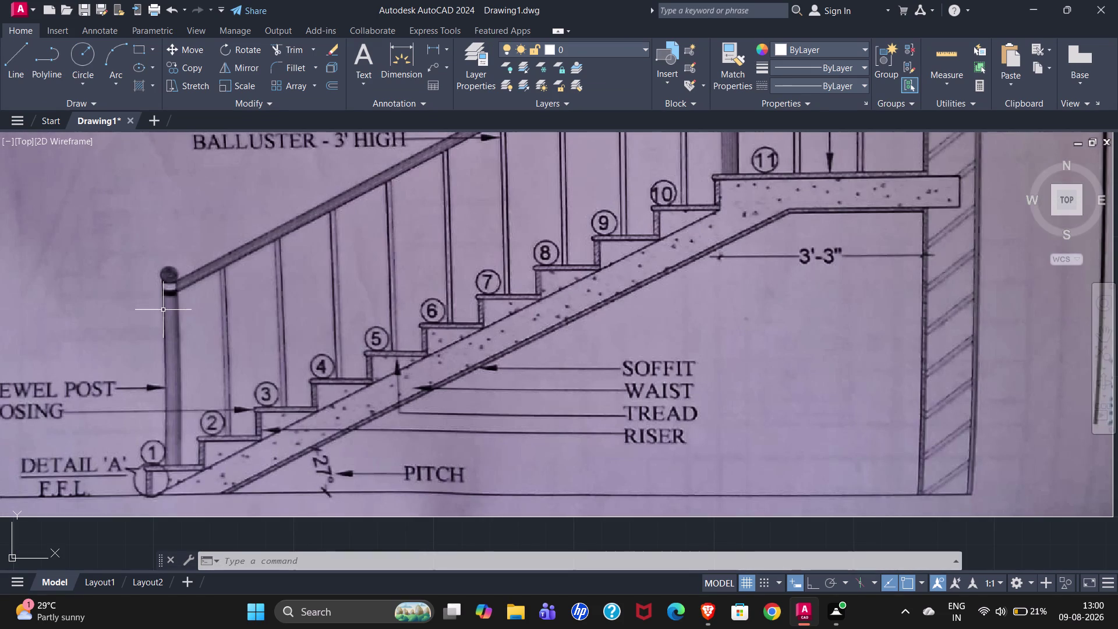
scroll(down, 3)
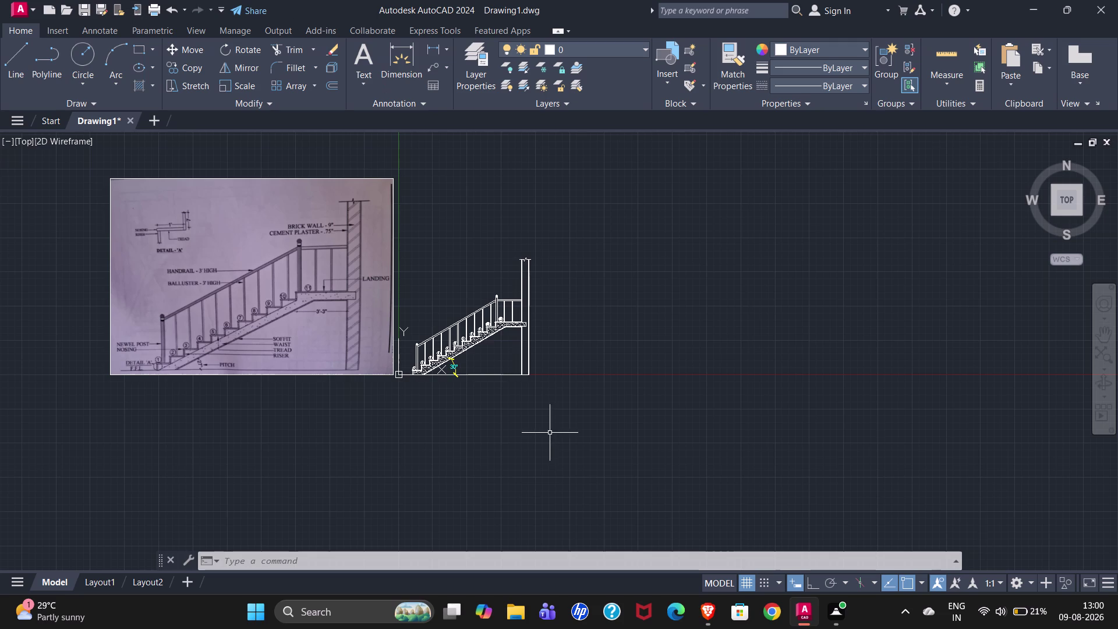
scroll(up, 3)
scroll(up, 3)
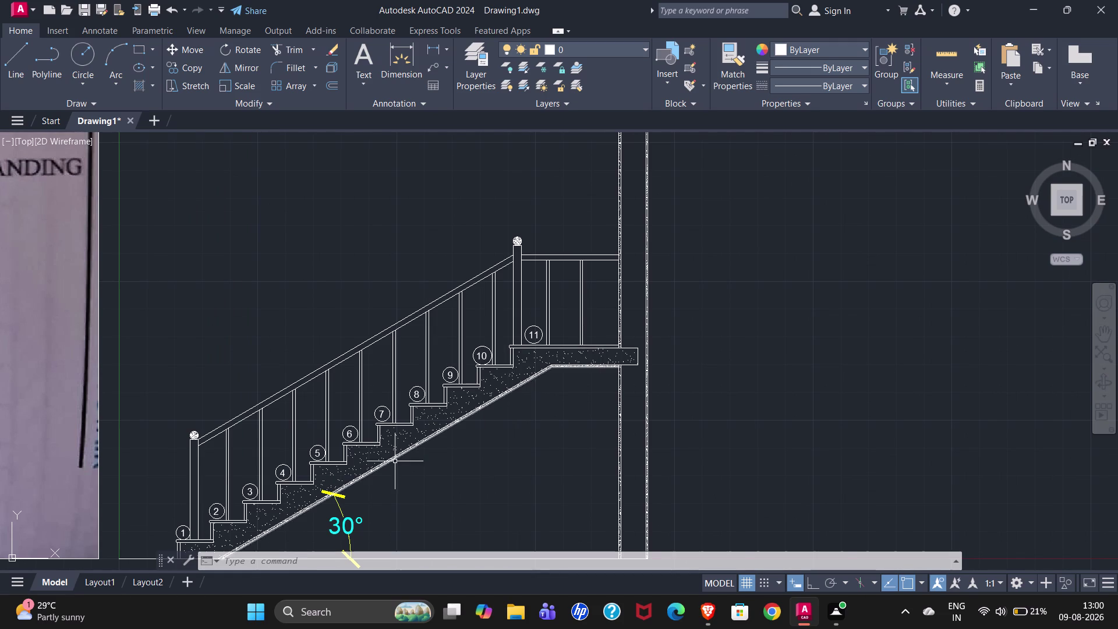
scroll(down, 3)
scroll(up, 3)
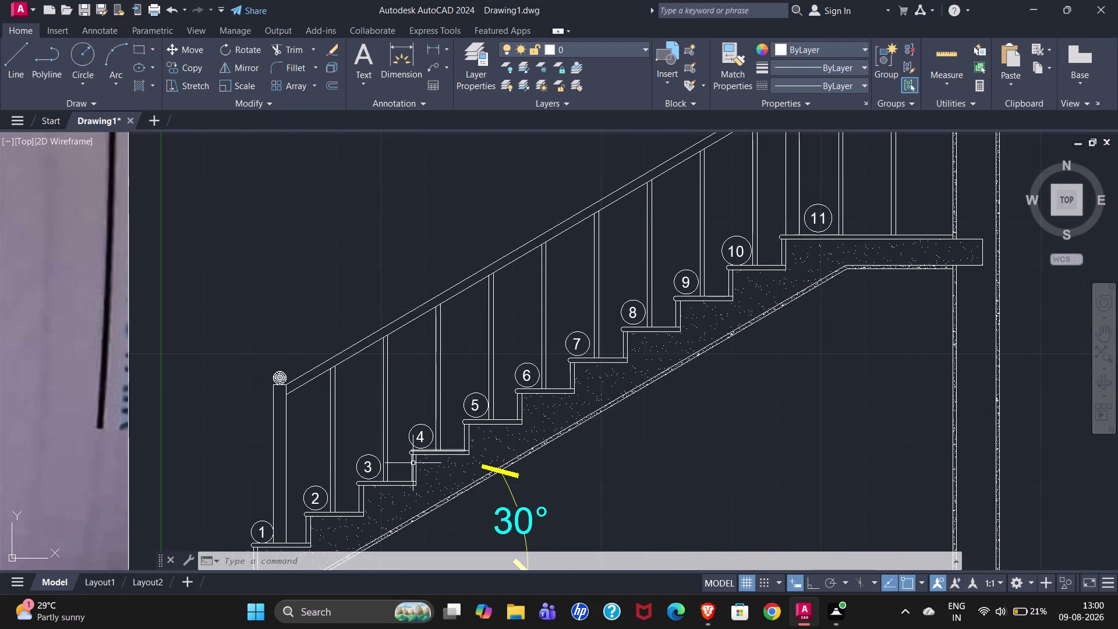
right_click(278, 410)
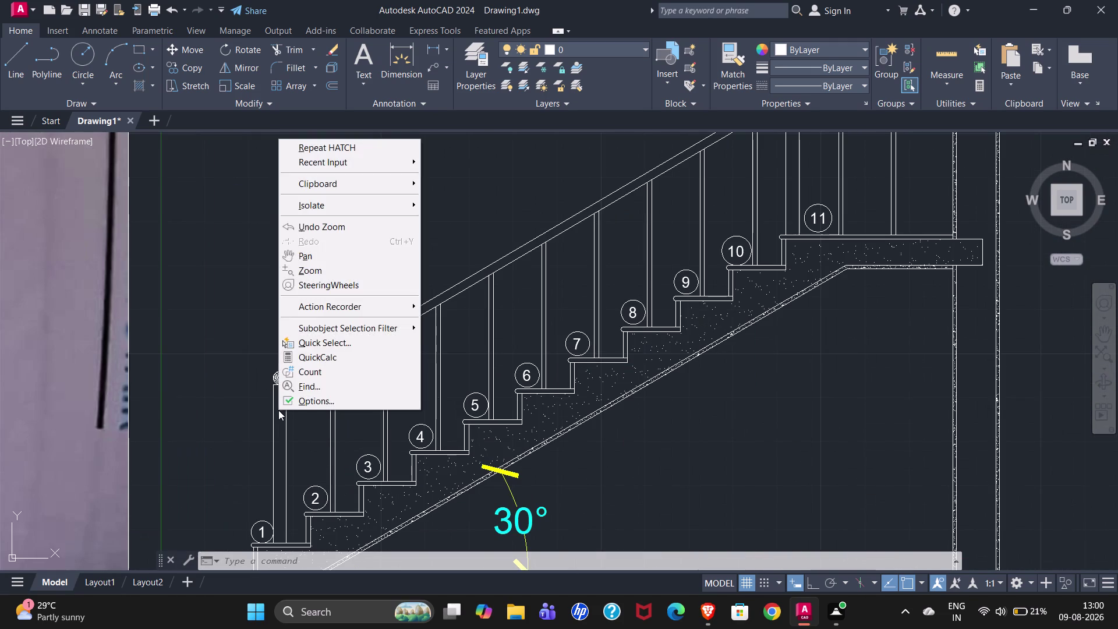
click(278, 410)
right_click(278, 413)
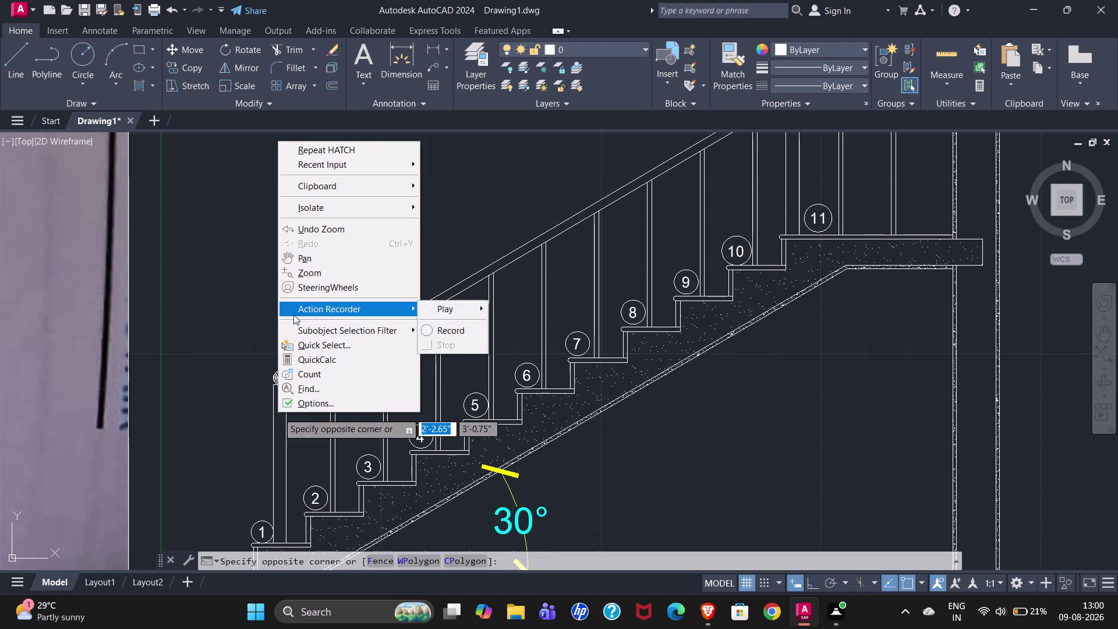
click(228, 318)
key(Escape)
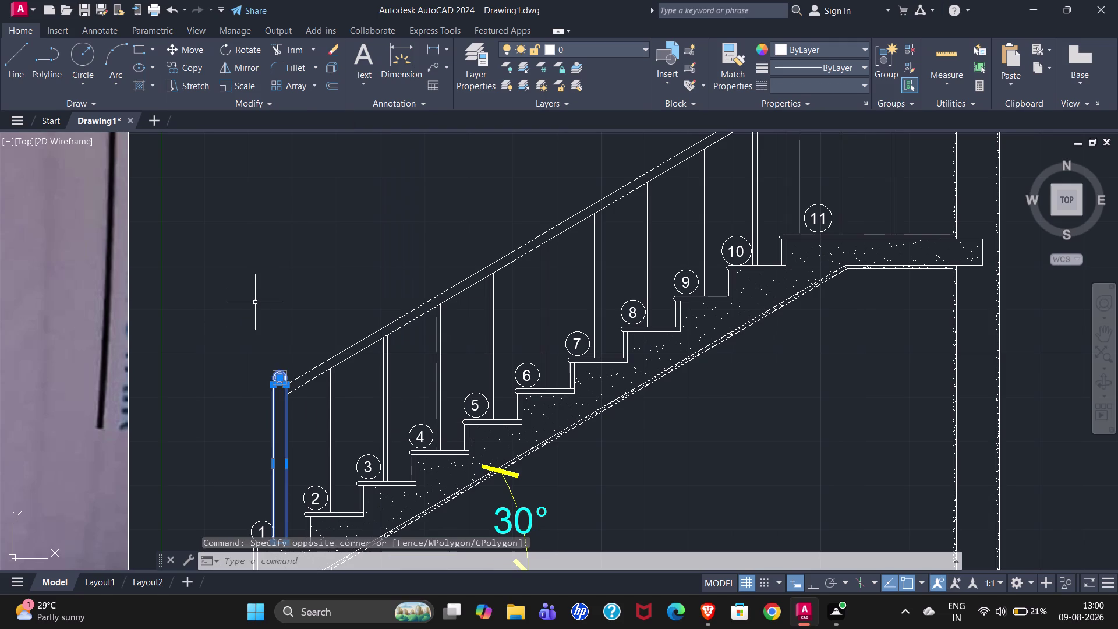
scroll(down, 3)
scroll(up, 3)
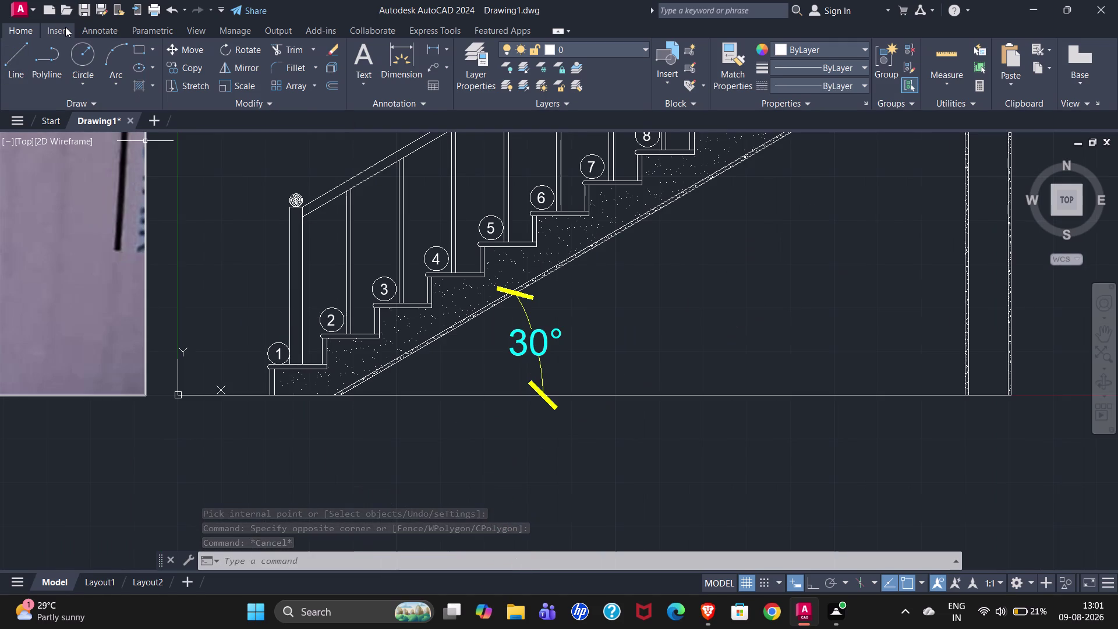
click(140, 88)
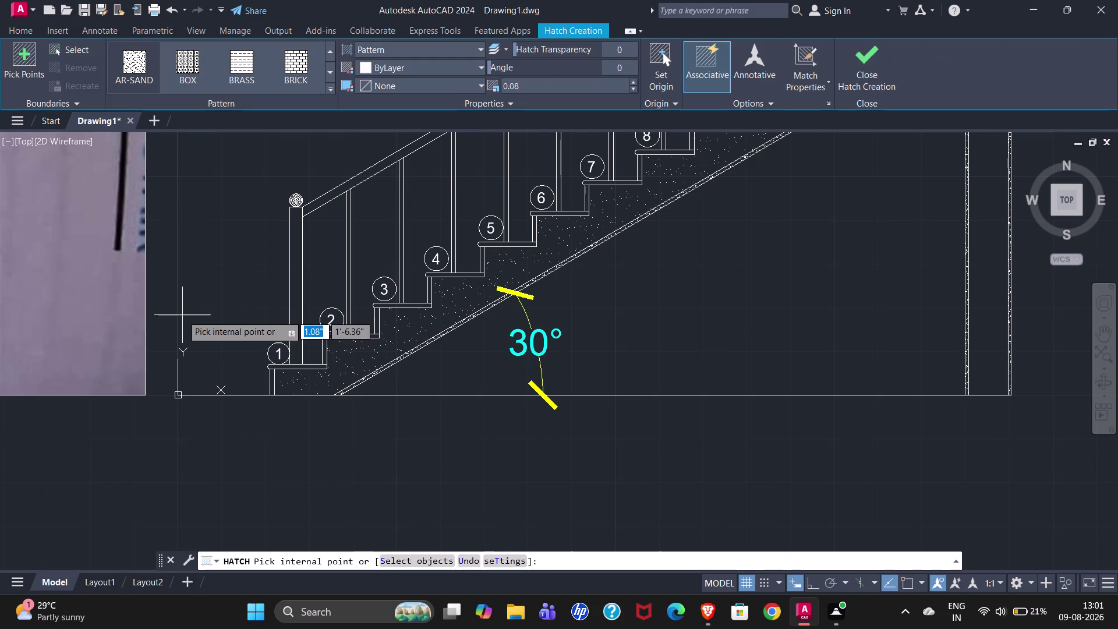
Page through the pattern gallery and choose the ANSI32 diagonal line pattern.
scroll(down, 3)
scroll(down, 3)
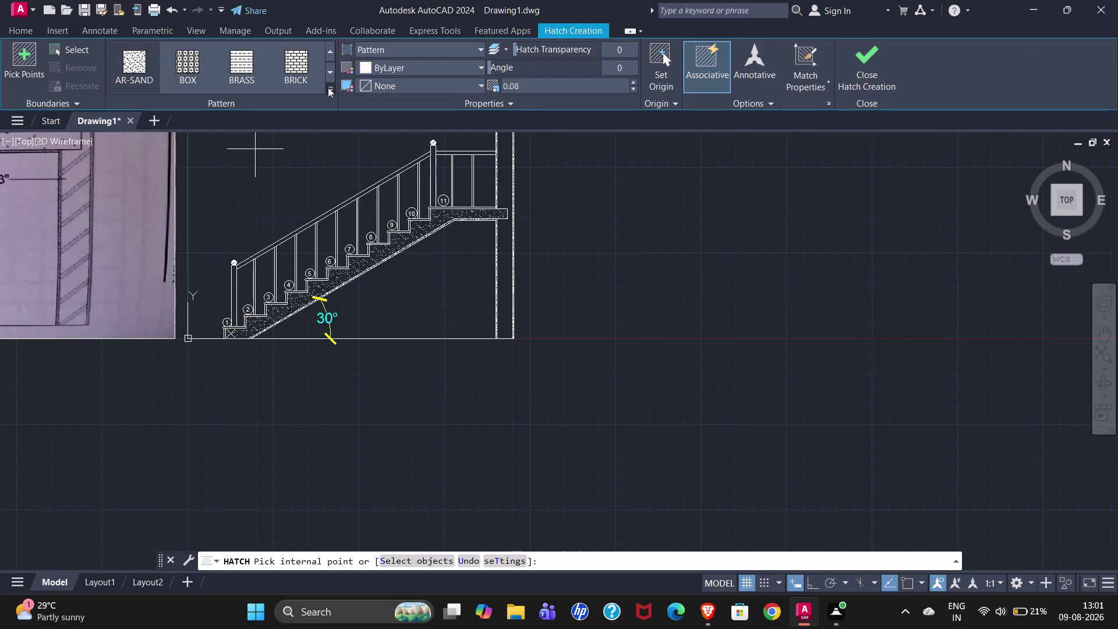
click(334, 49)
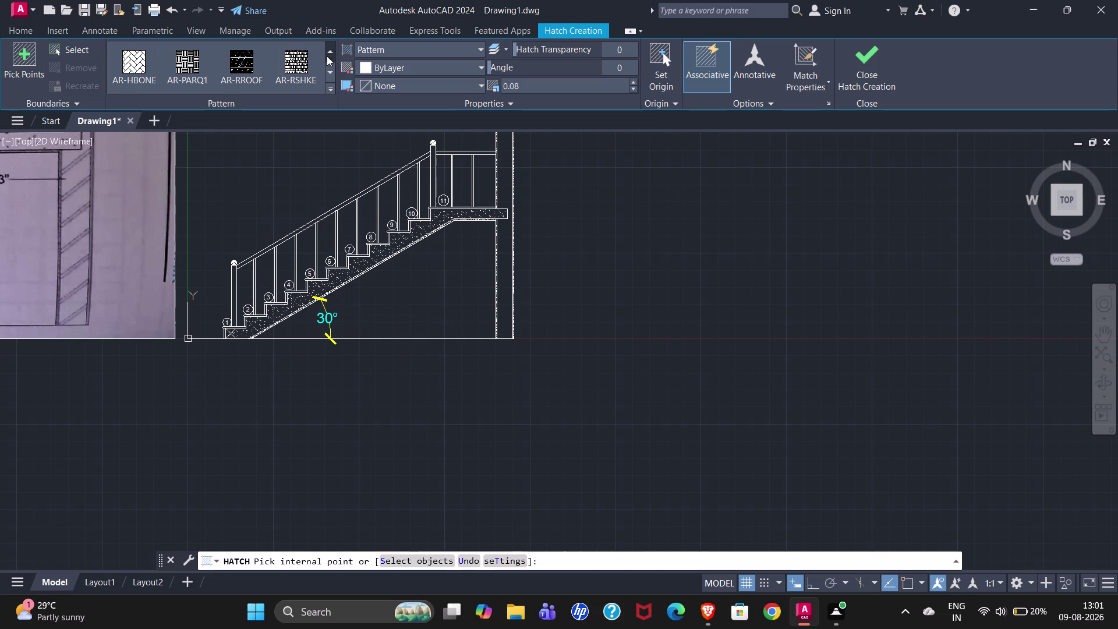
click(329, 52)
click(328, 52)
click(328, 53)
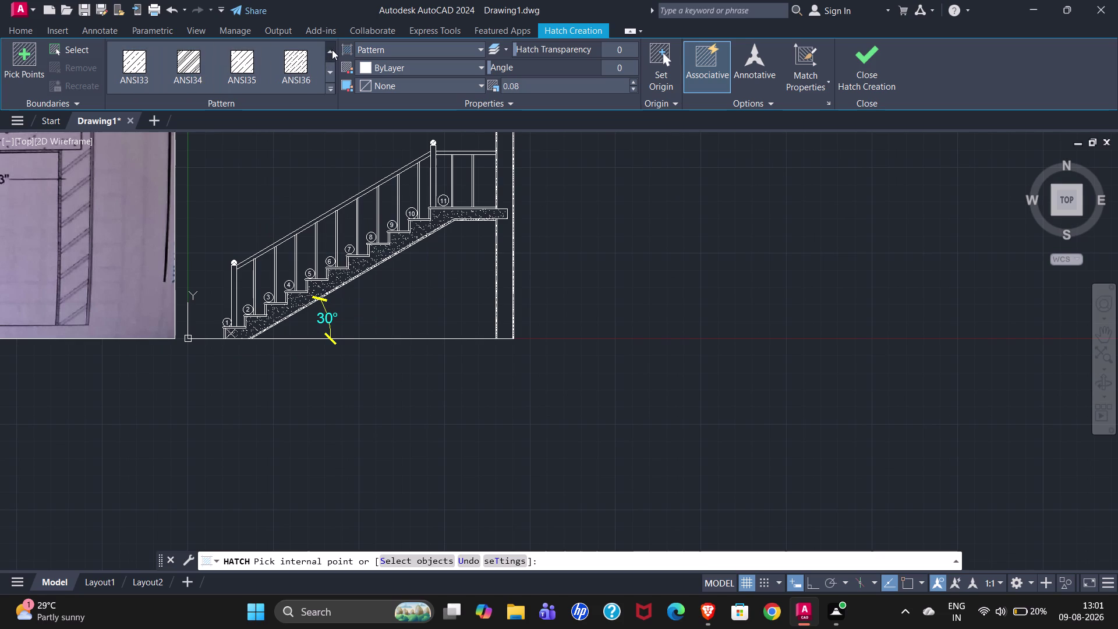
click(331, 49)
click(305, 64)
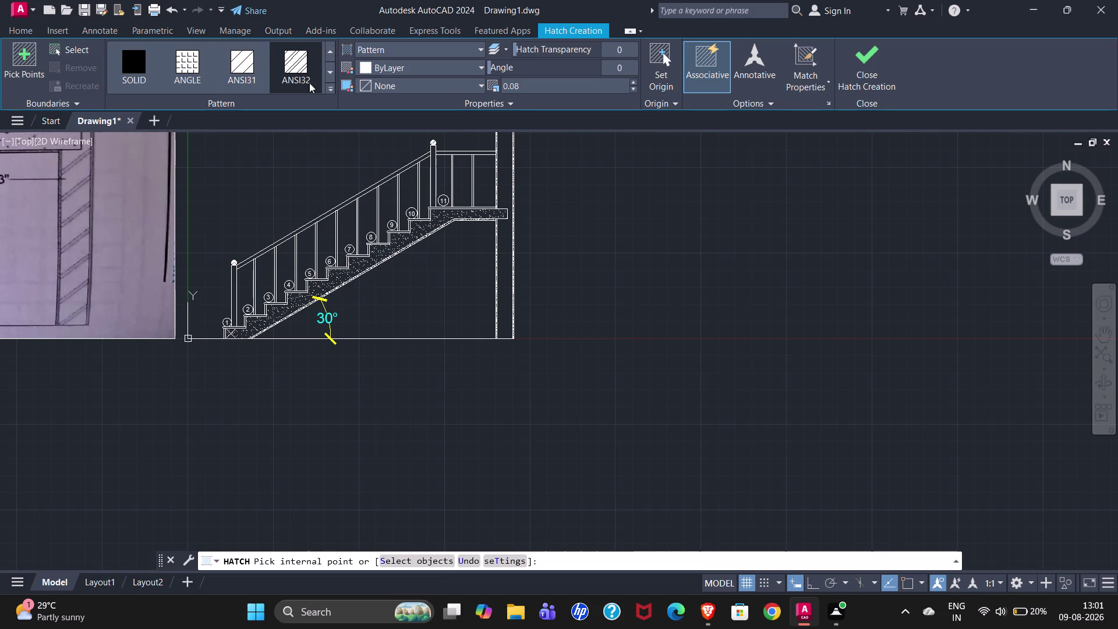
Pick inside the wall and set the hatch scale to 0.50.
click(502, 170)
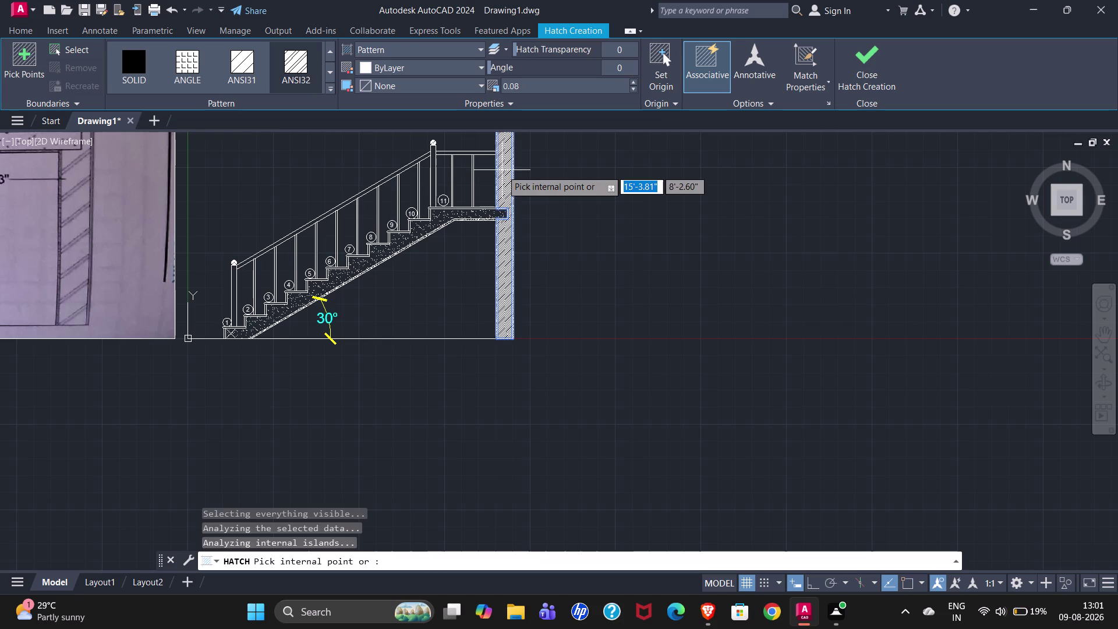
drag(535, 83, 491, 81)
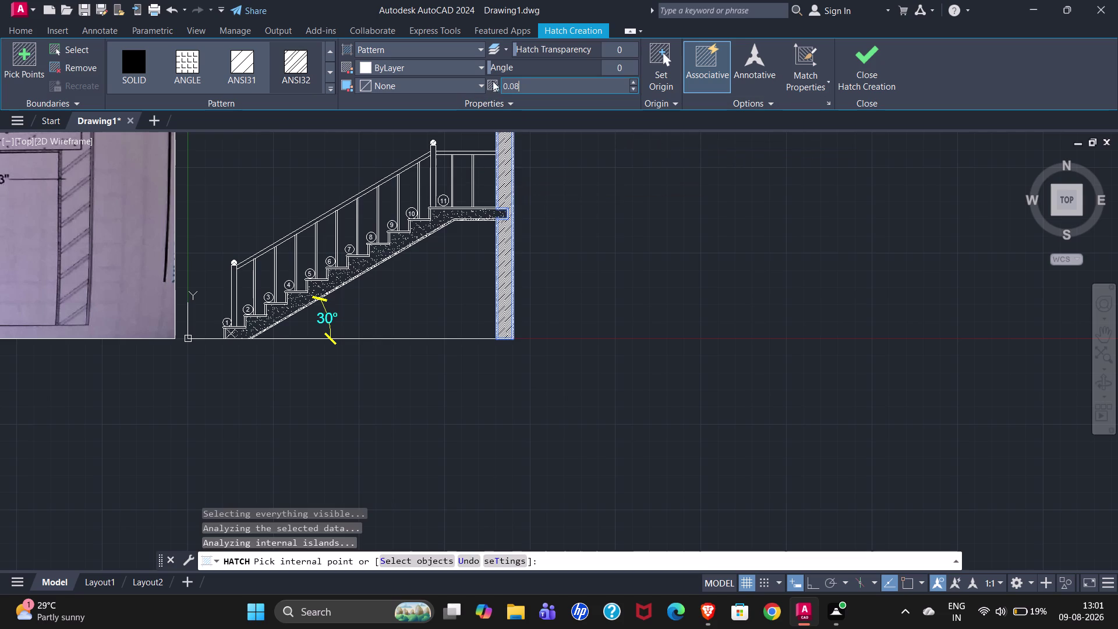
drag(491, 81, 491, 81)
text(0.)
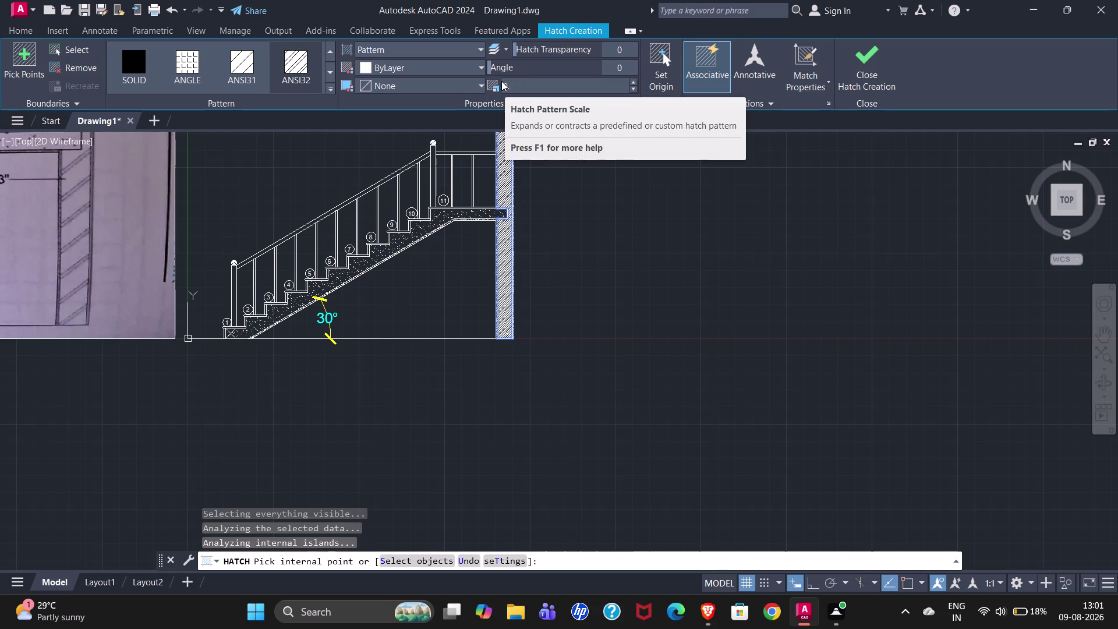
key(5)
key(Return)
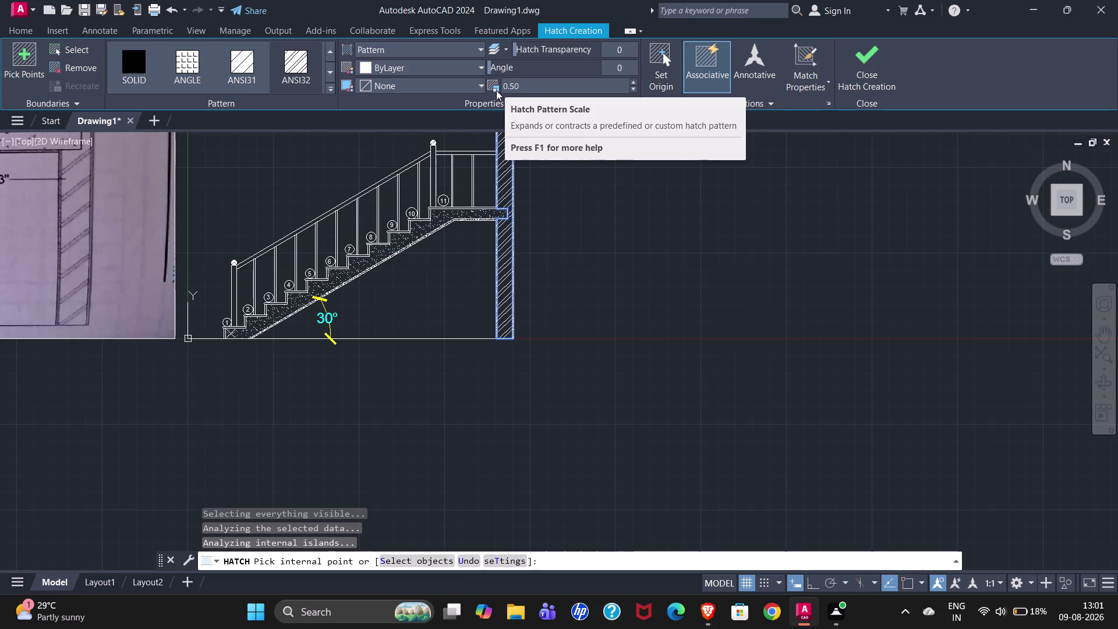
scroll(down, 3)
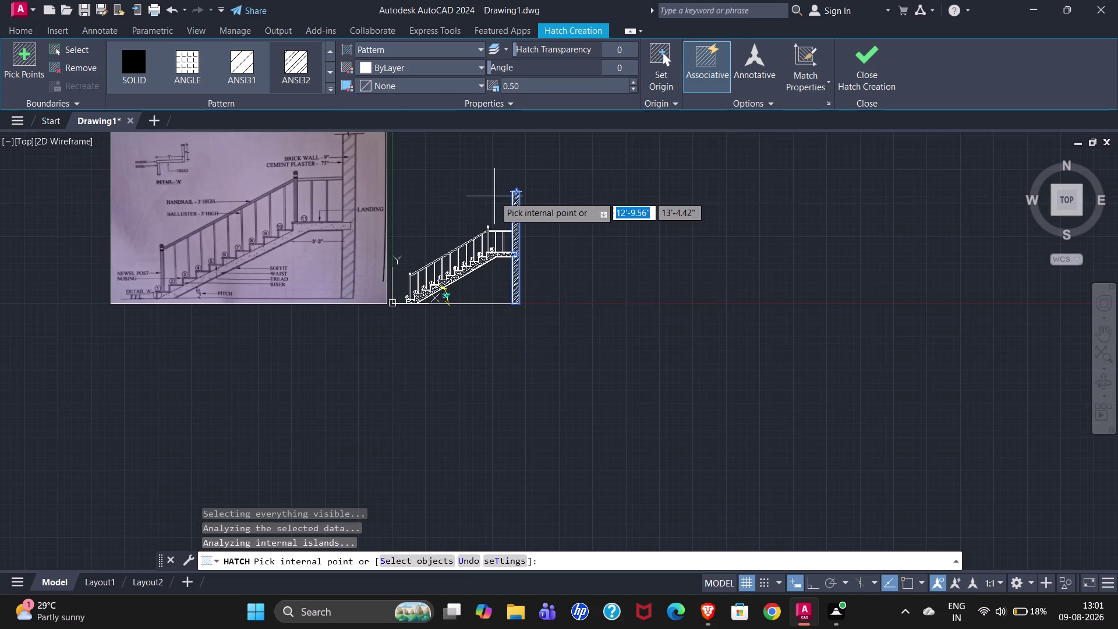
Add the wall's top end to the ANSI32 hatch, then start another hatch.
scroll(up, 3)
click(871, 71)
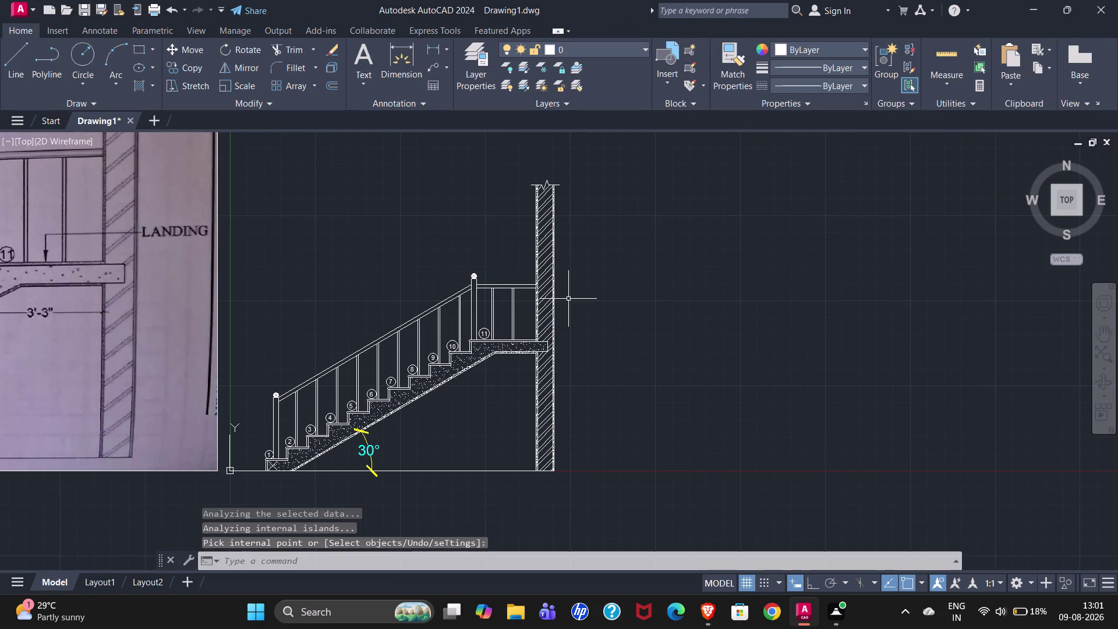
scroll(up, 3)
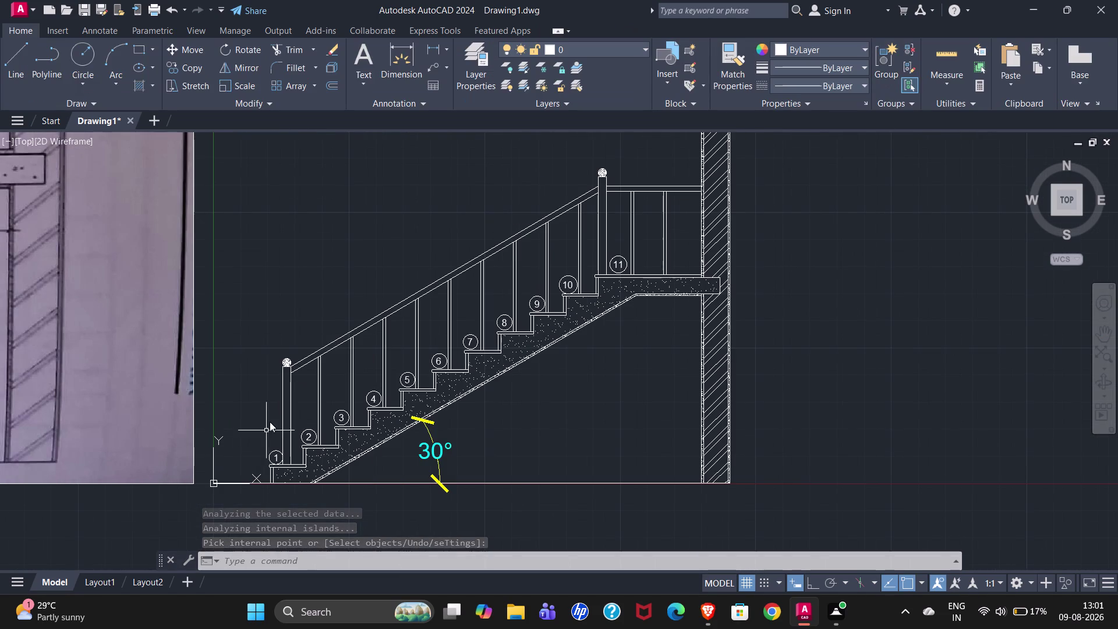
click(139, 79)
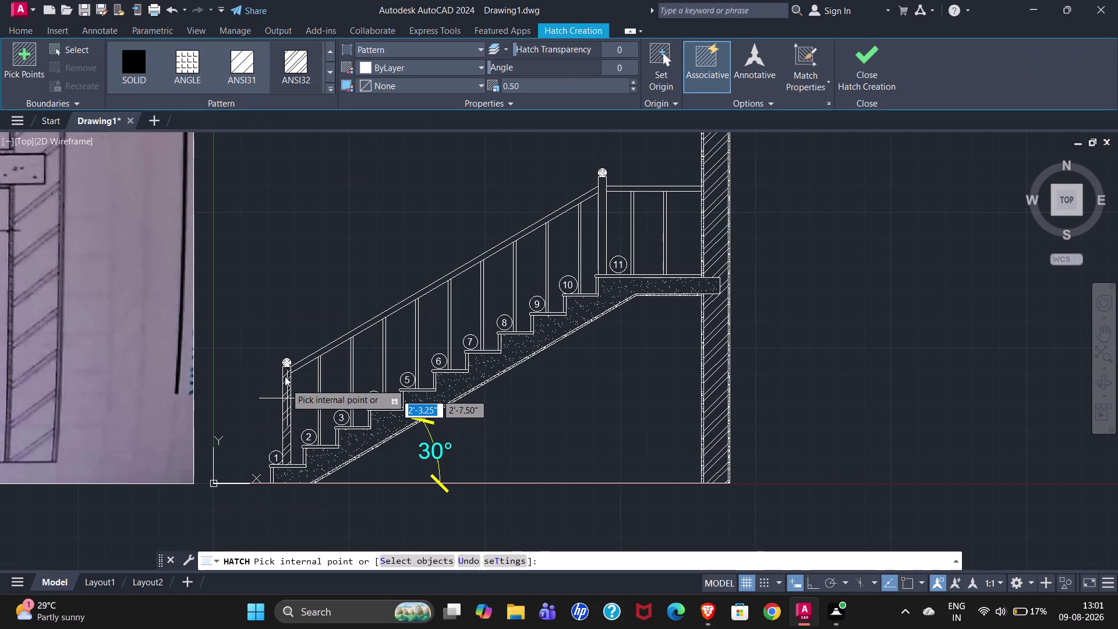
Scroll the pattern gallery to LINE and pick inside the bottom newel post.
click(332, 85)
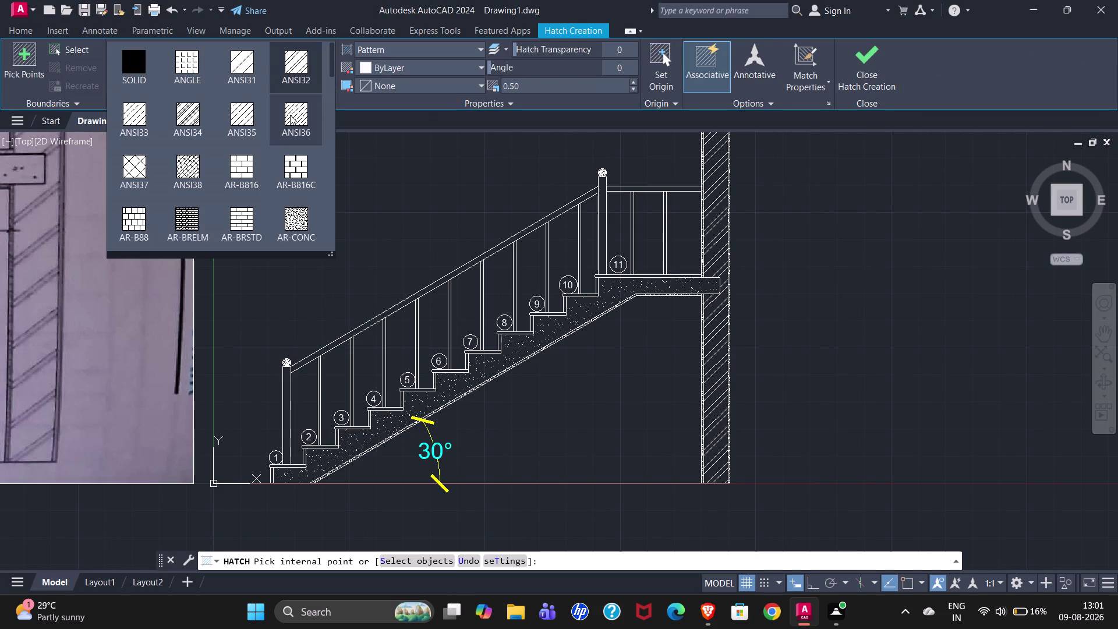
scroll(up, 3)
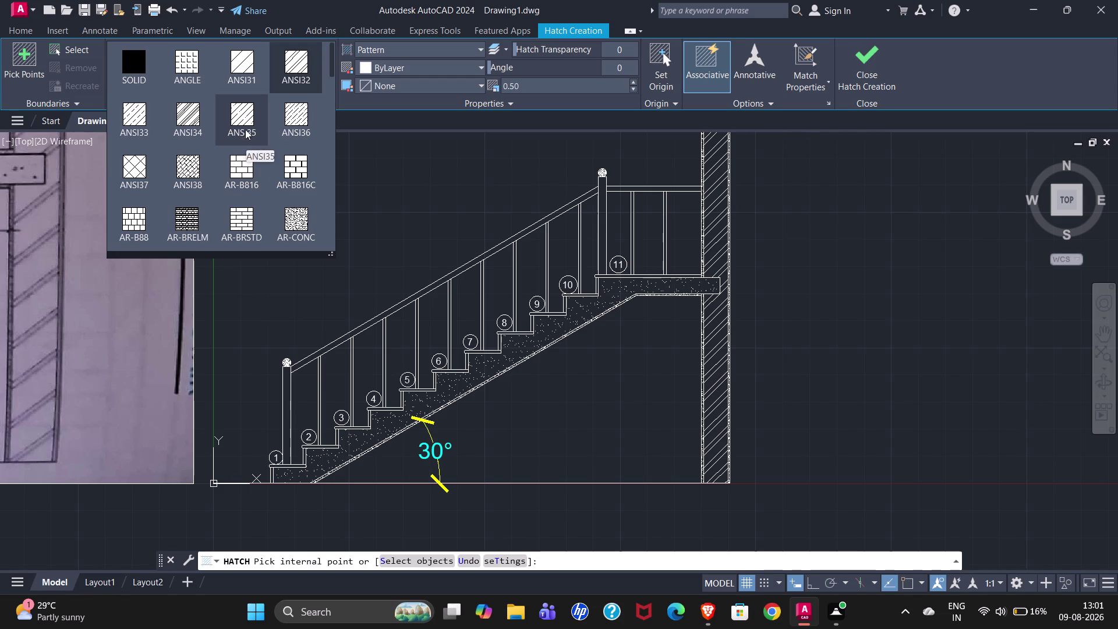
scroll(down, 3)
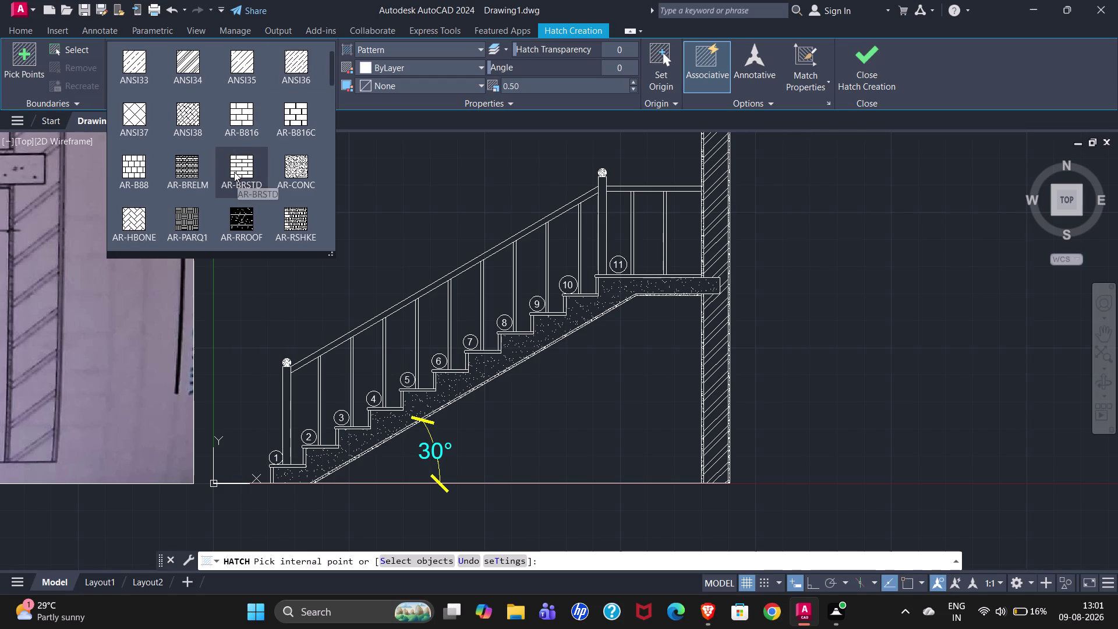
scroll(down, 3)
scroll(down, 3)
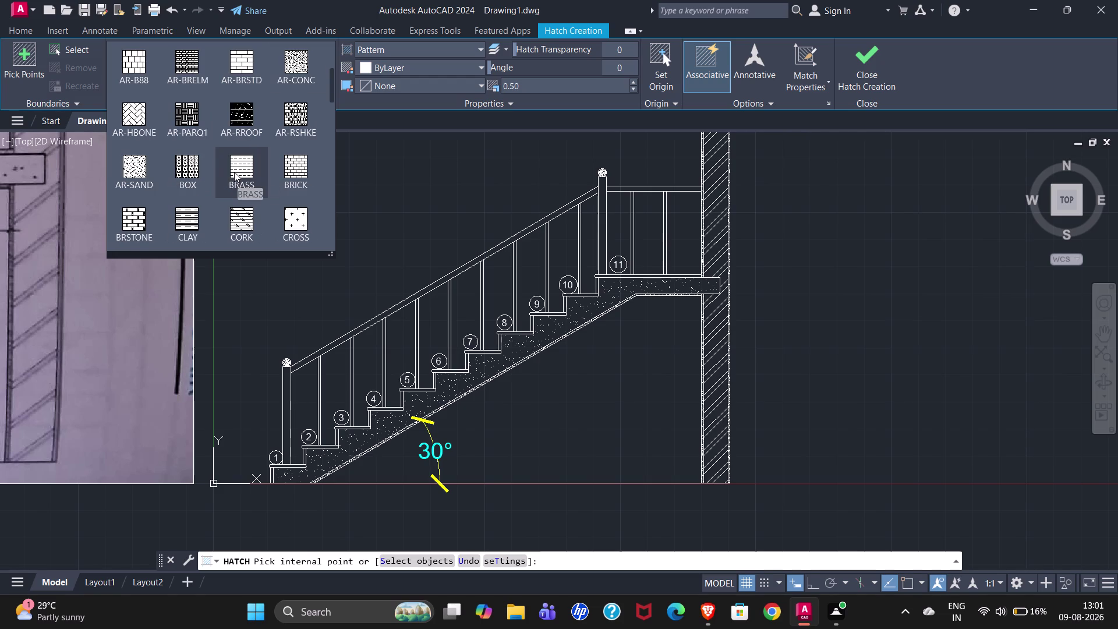
scroll(down, 3)
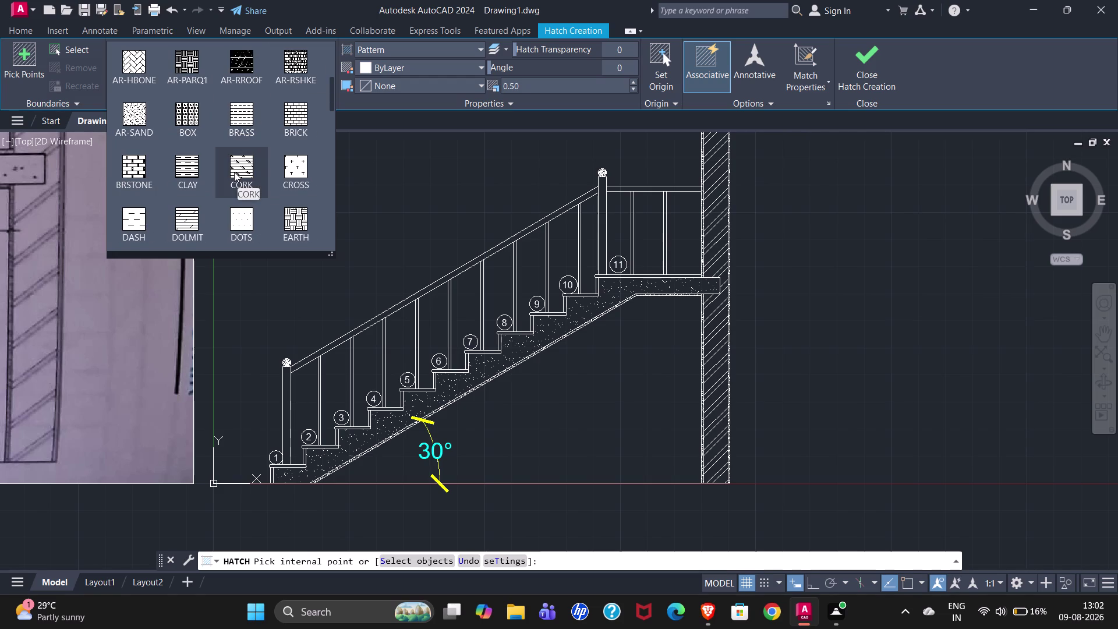
scroll(down, 3)
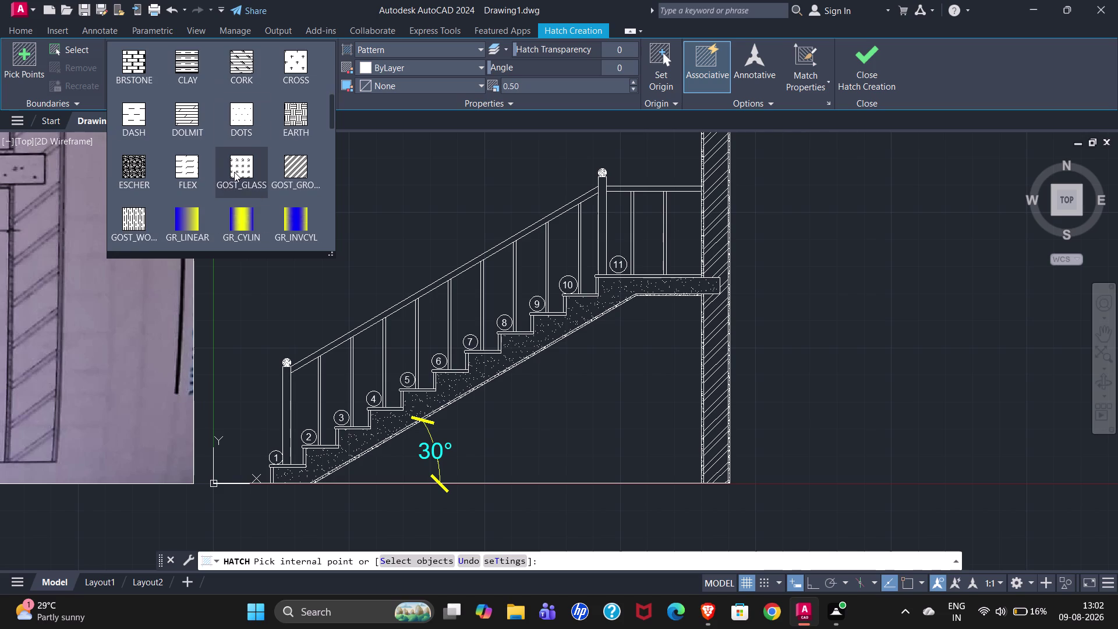
scroll(down, 3)
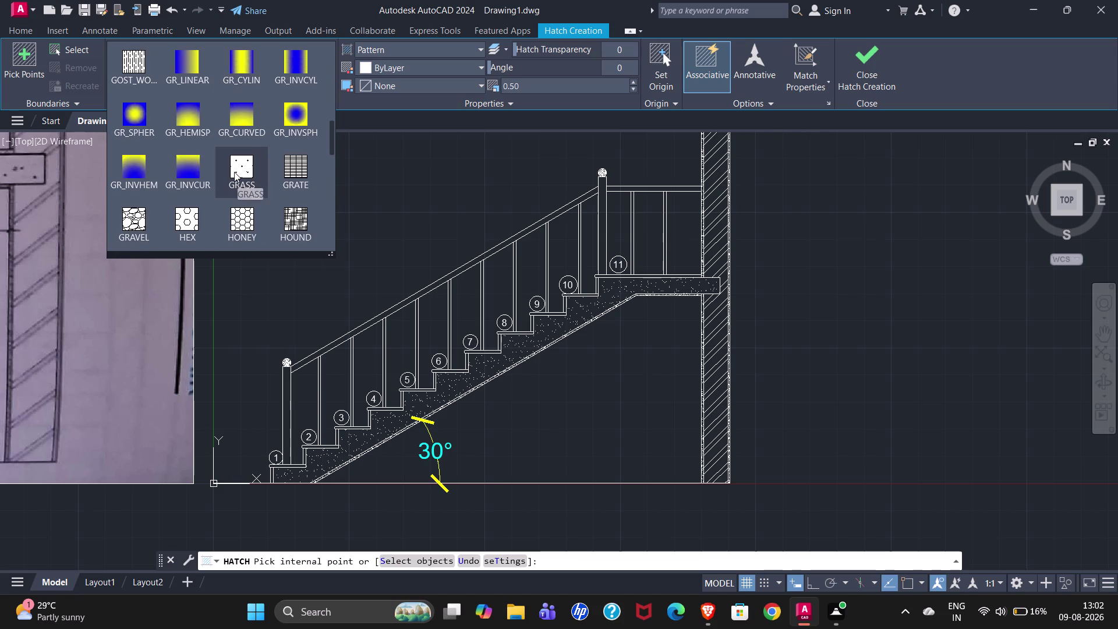
scroll(down, 3)
scroll(down, 3)
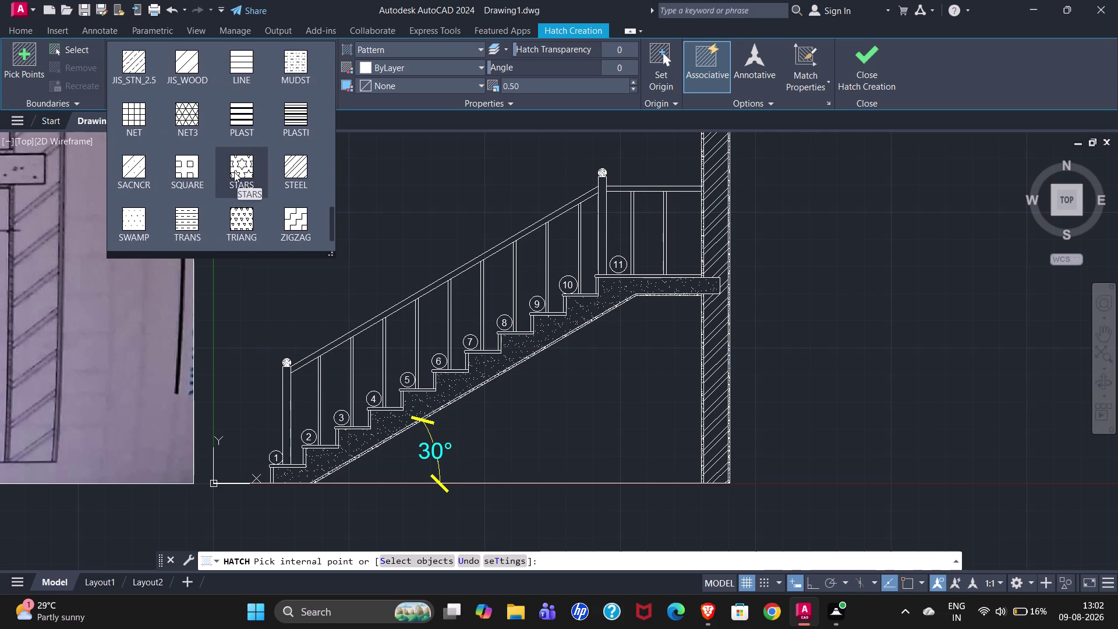
scroll(down, 3)
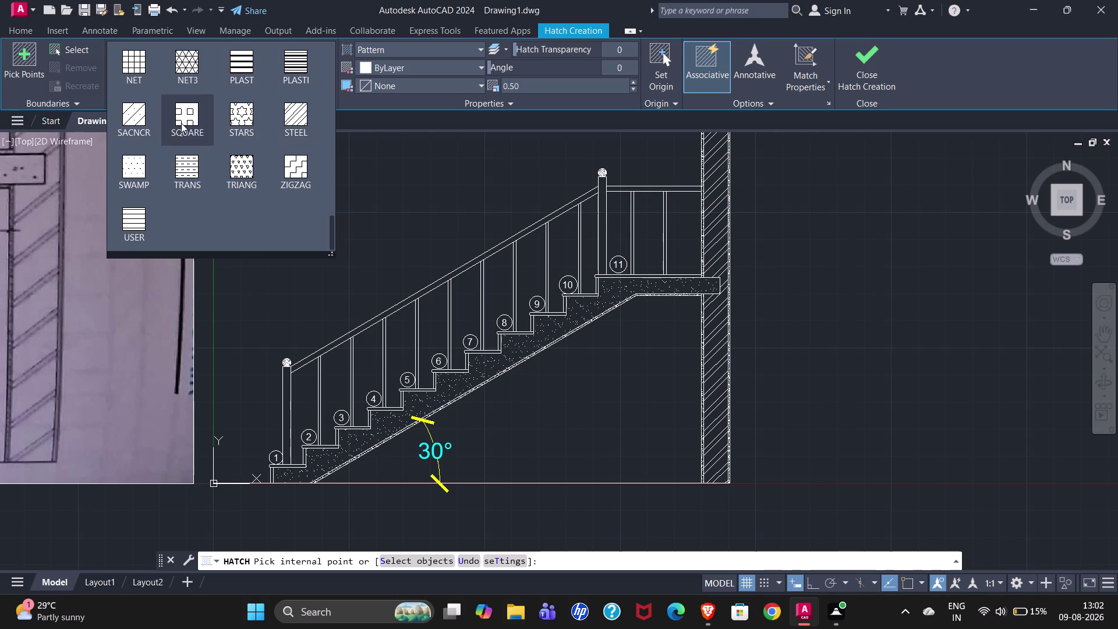
scroll(up, 3)
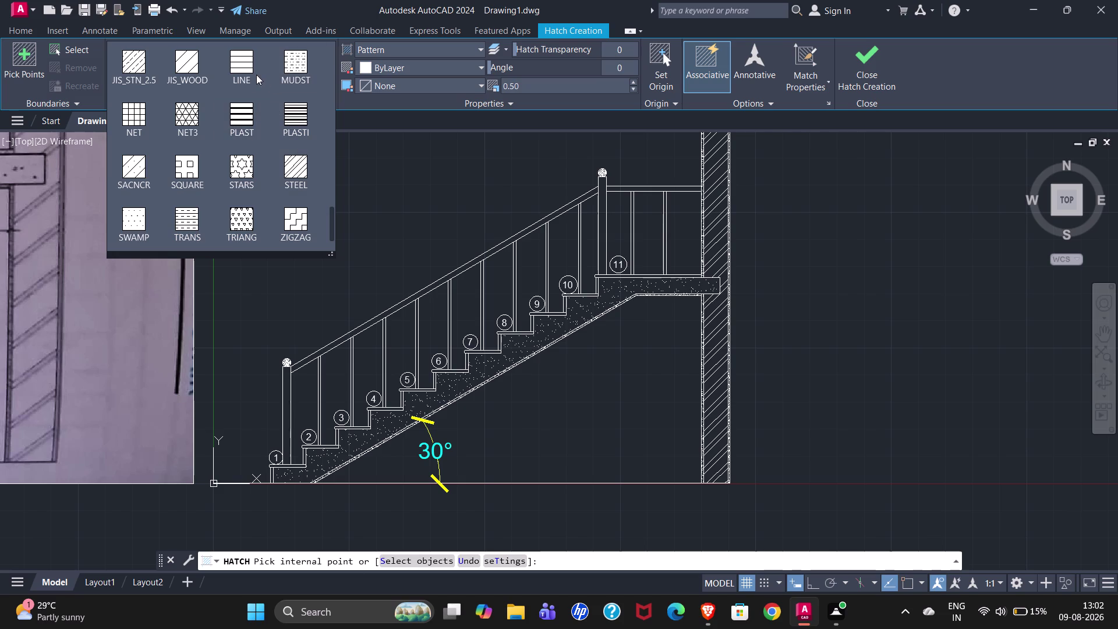
click(241, 76)
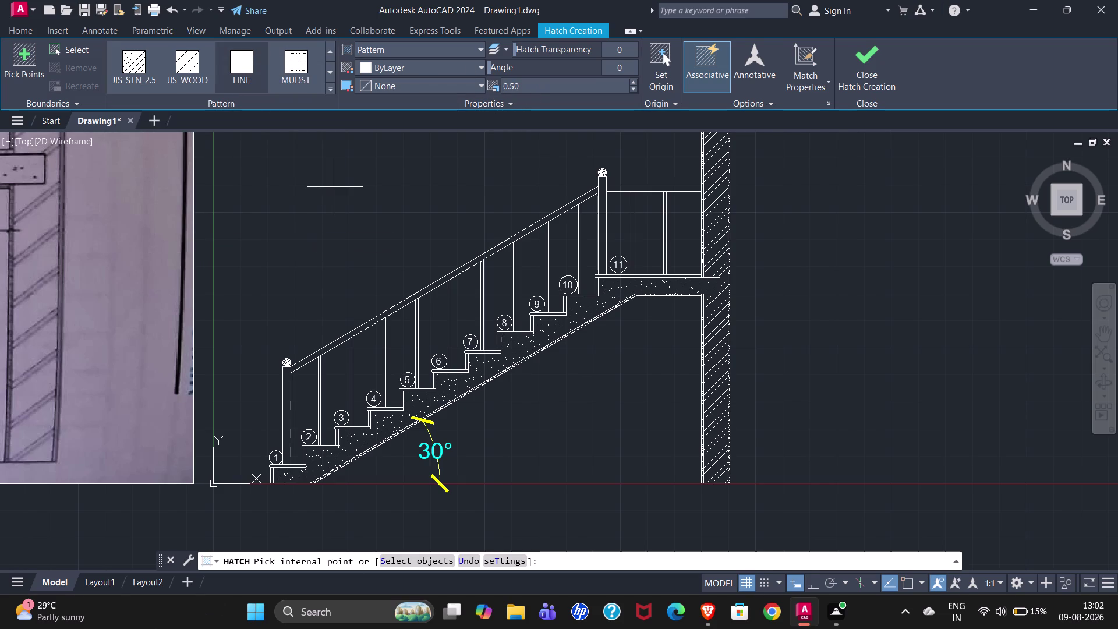
click(284, 388)
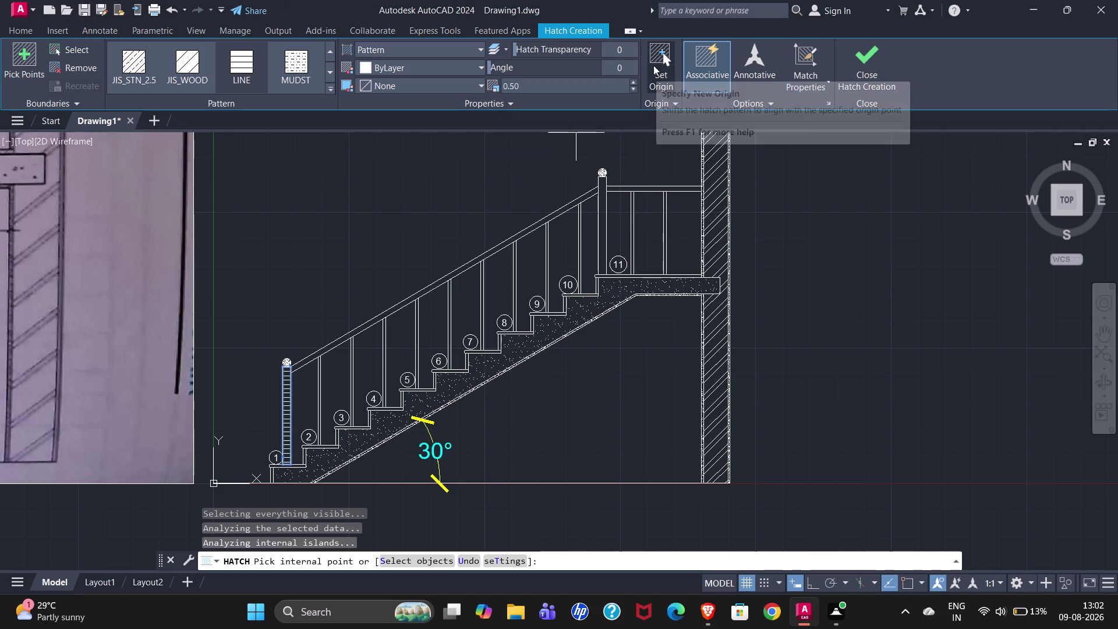
Set the line hatch angle to 90 degrees.
drag(491, 67, 538, 66)
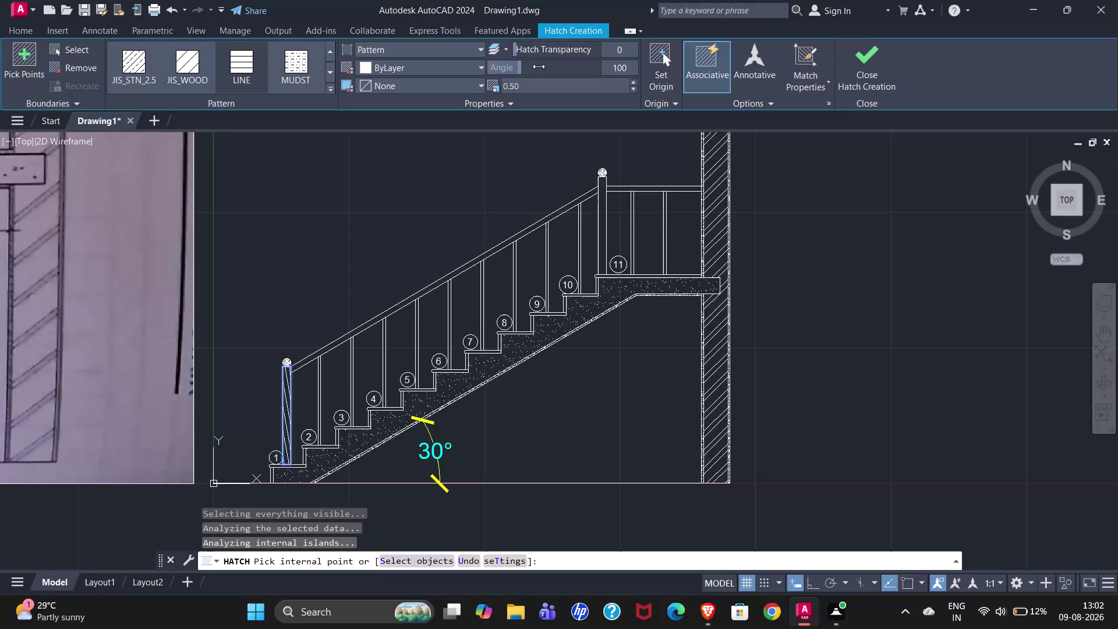
drag(539, 66, 532, 67)
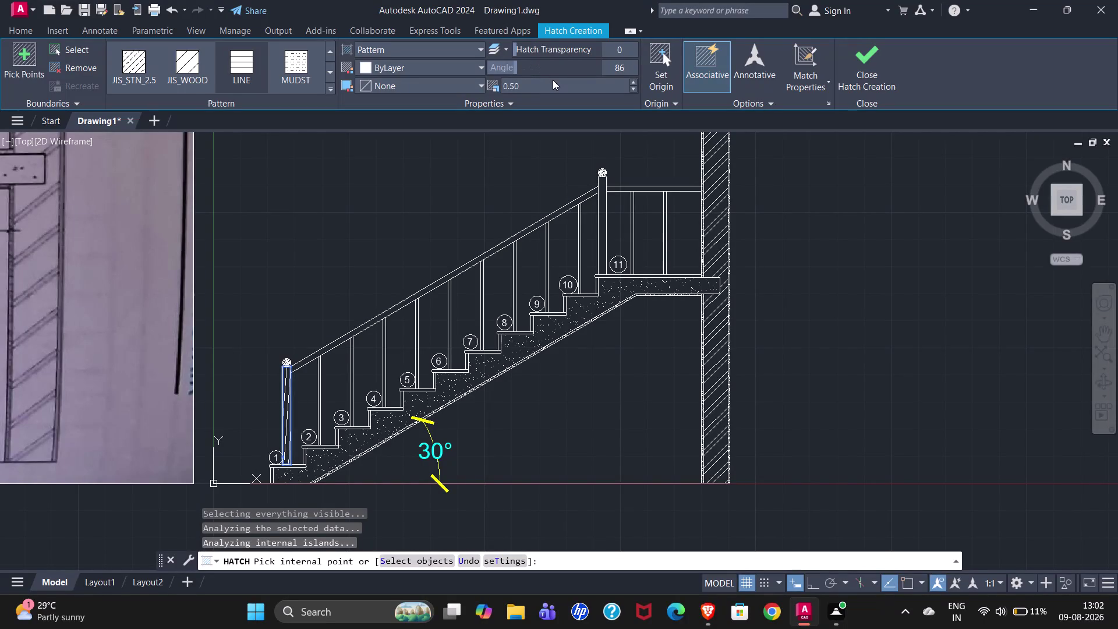
click(624, 66)
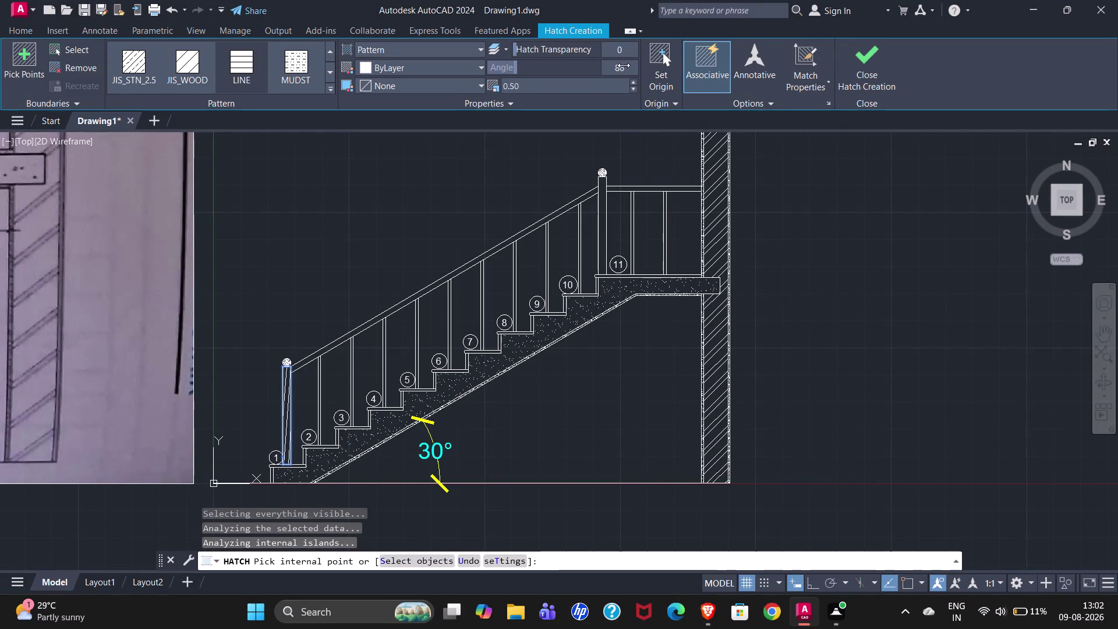
text(9)
text(0)
key(Return)
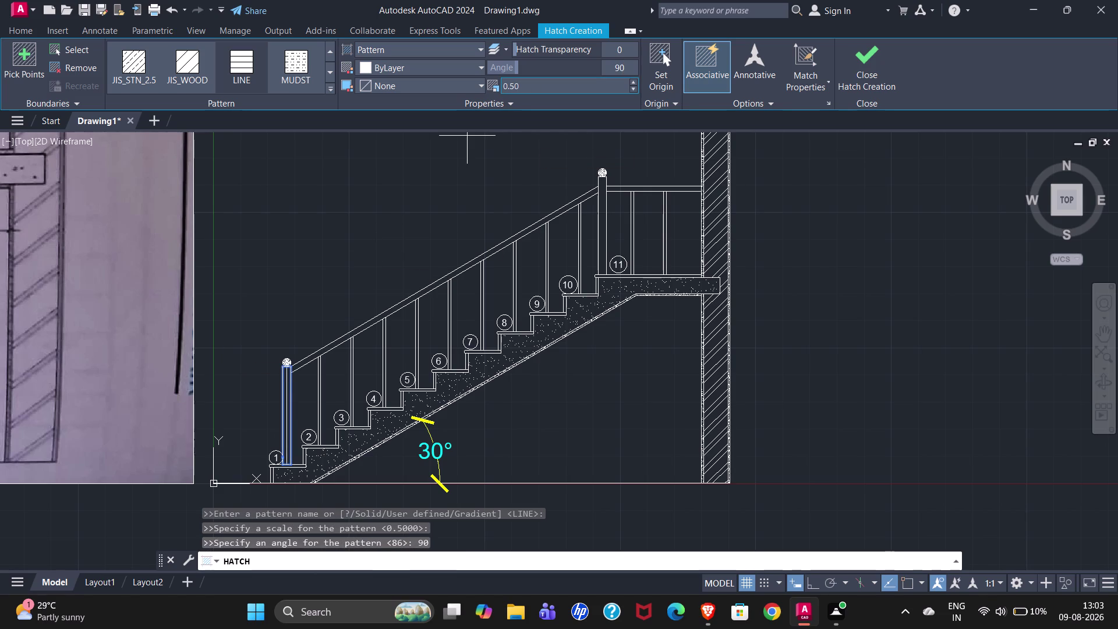
Set the hatch scale to 0.20, add the landing newel post, and commit.
drag(531, 85, 474, 88)
text(0.)
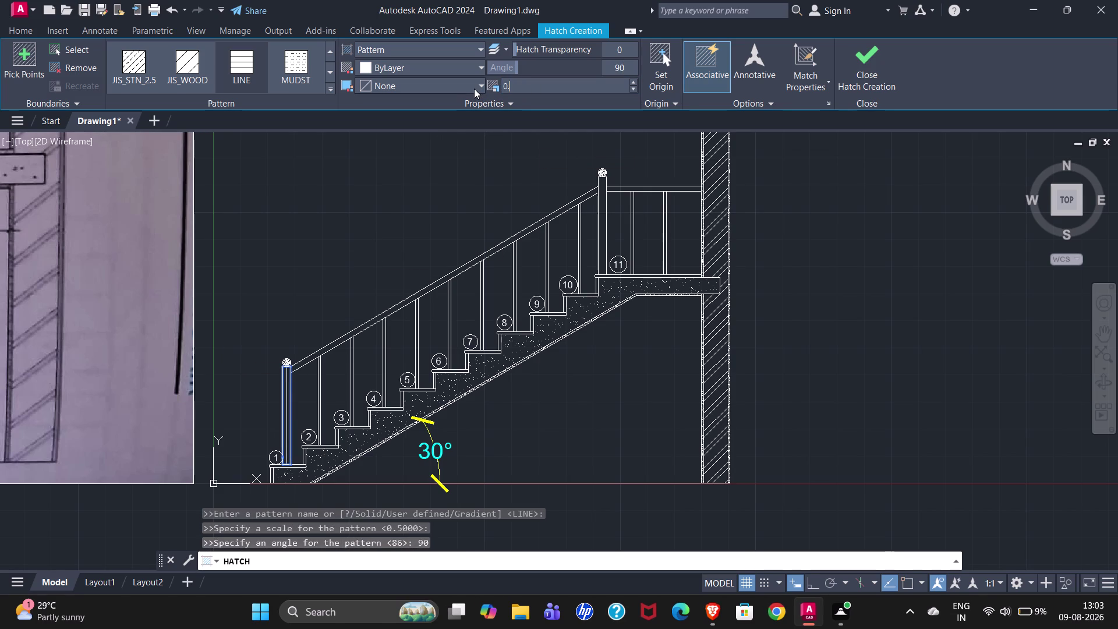
key(1)
key(Return)
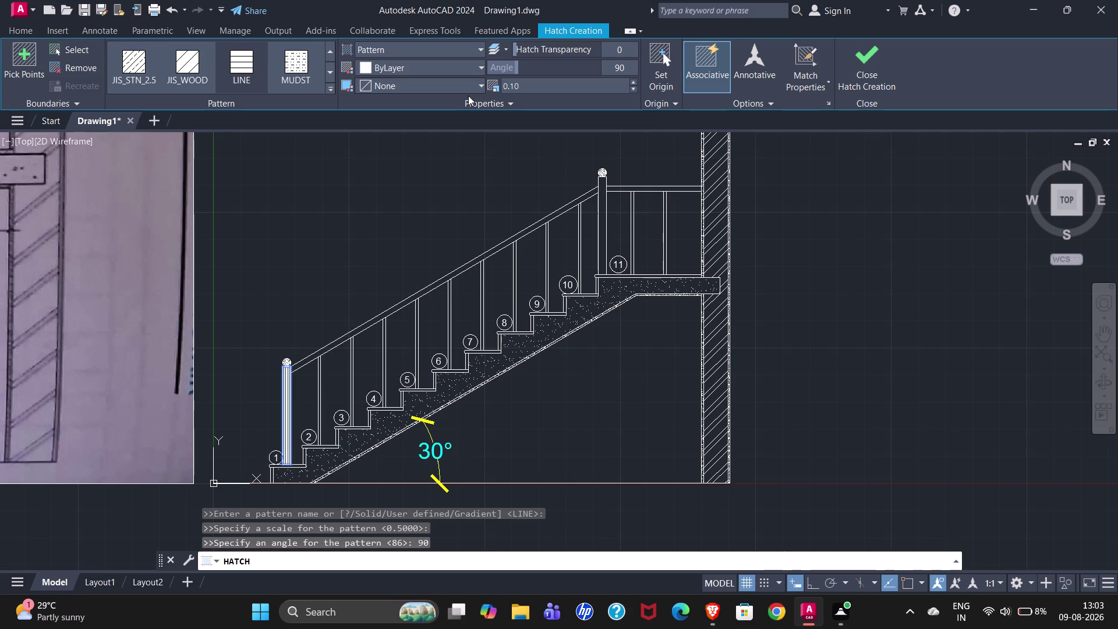
scroll(up, 3)
scroll(up, 3)
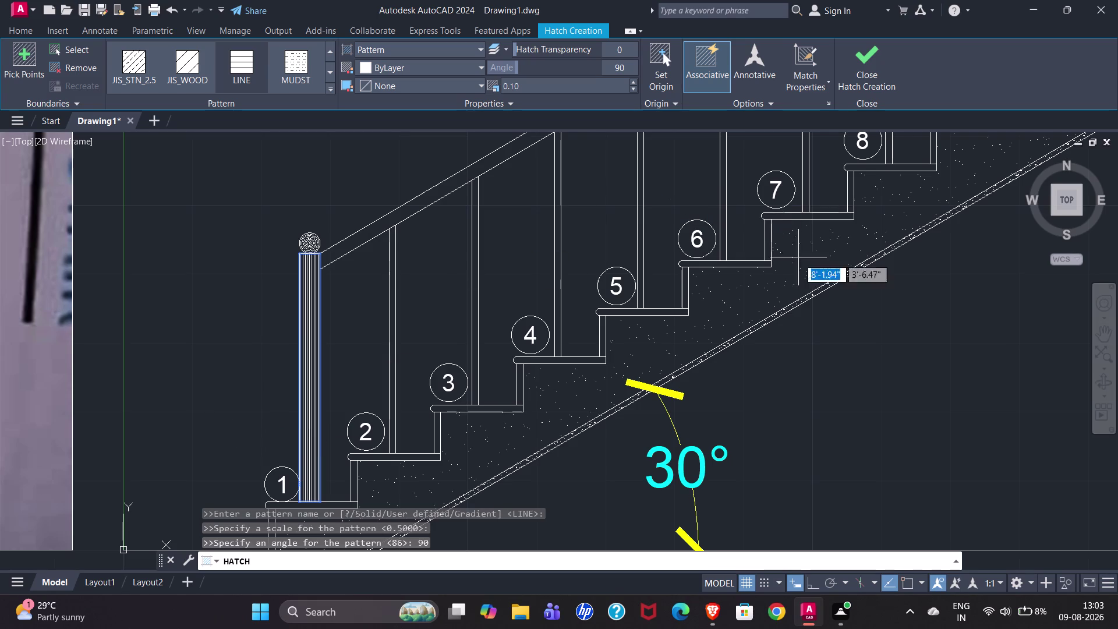
scroll(down, 3)
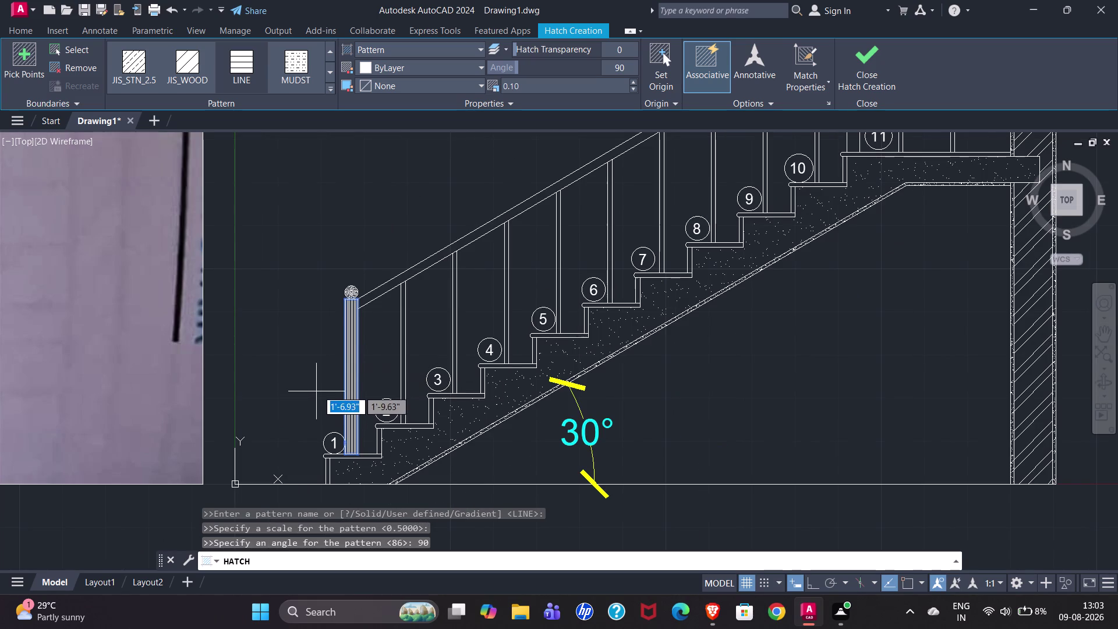
scroll(down, 3)
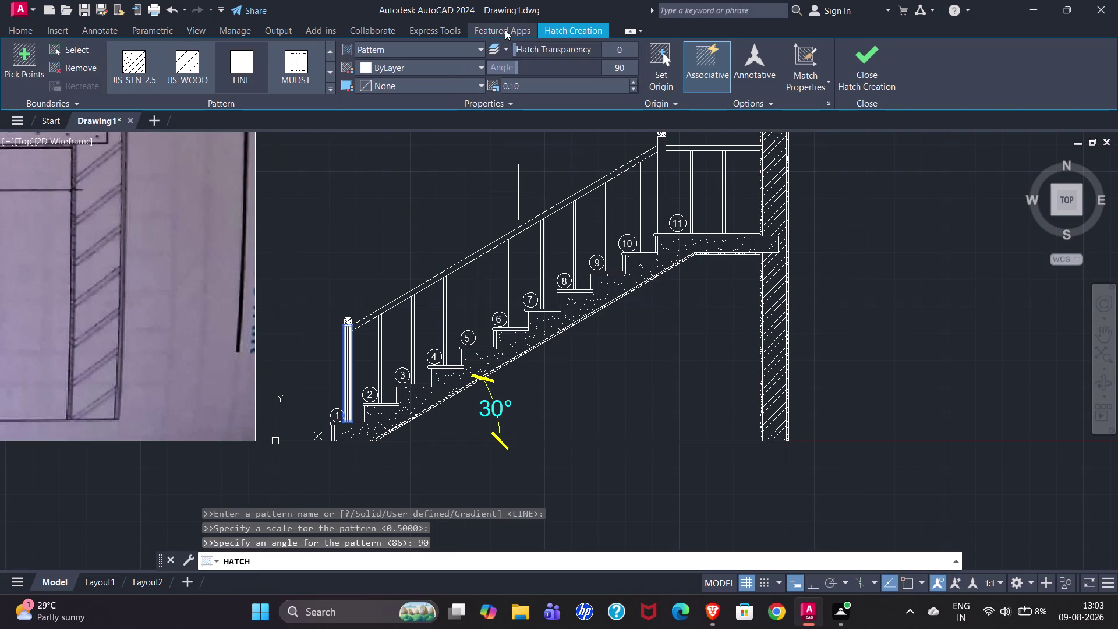
drag(521, 85, 500, 84)
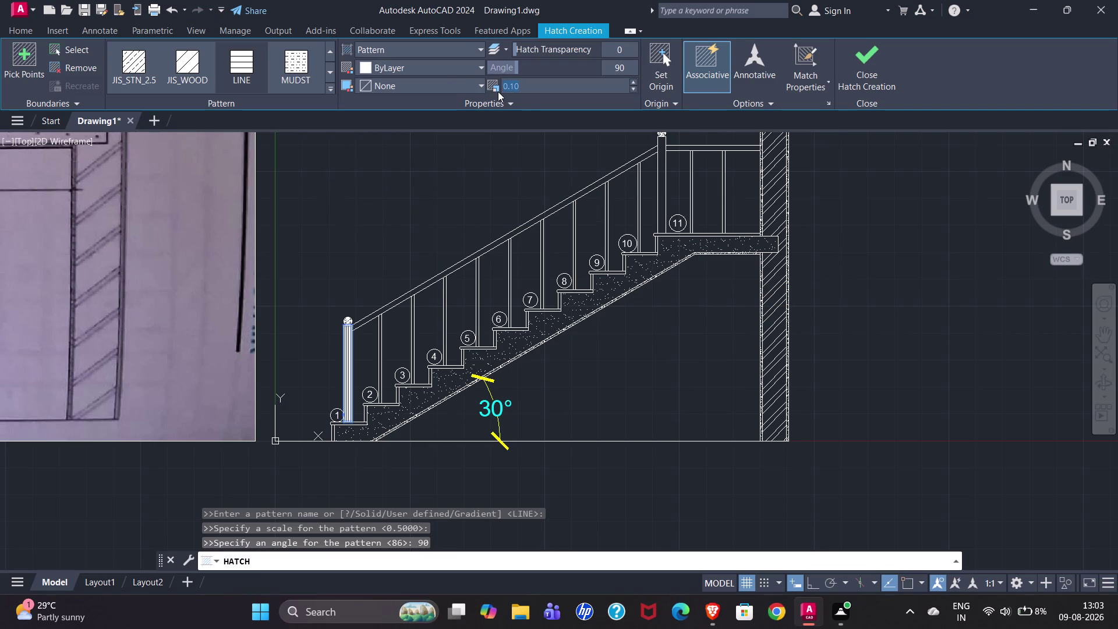
text(0.2)
key(Return)
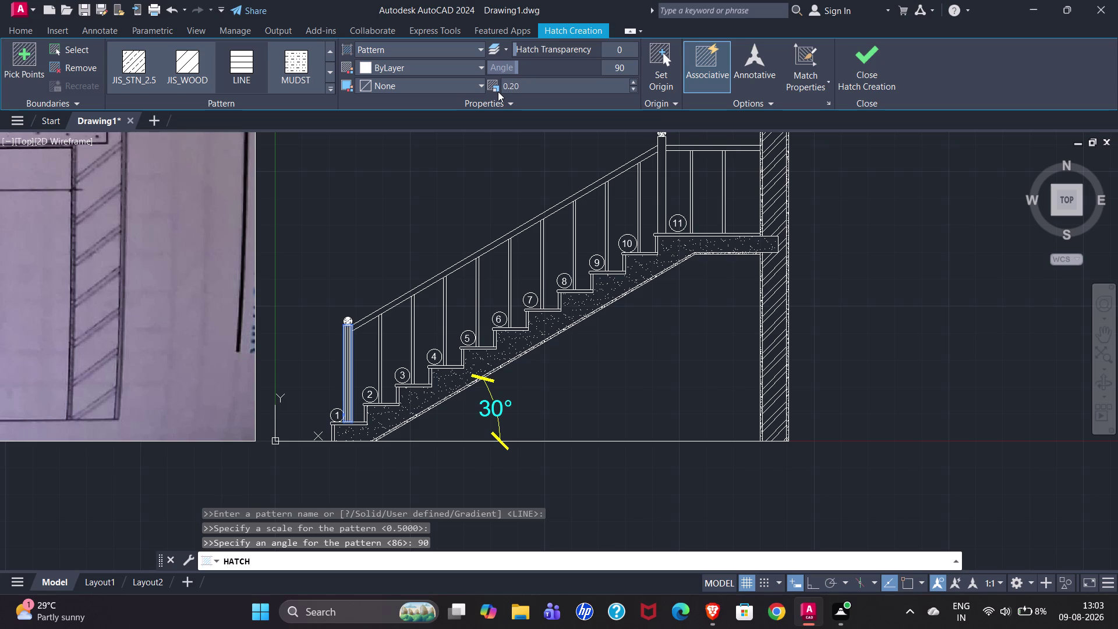
click(662, 157)
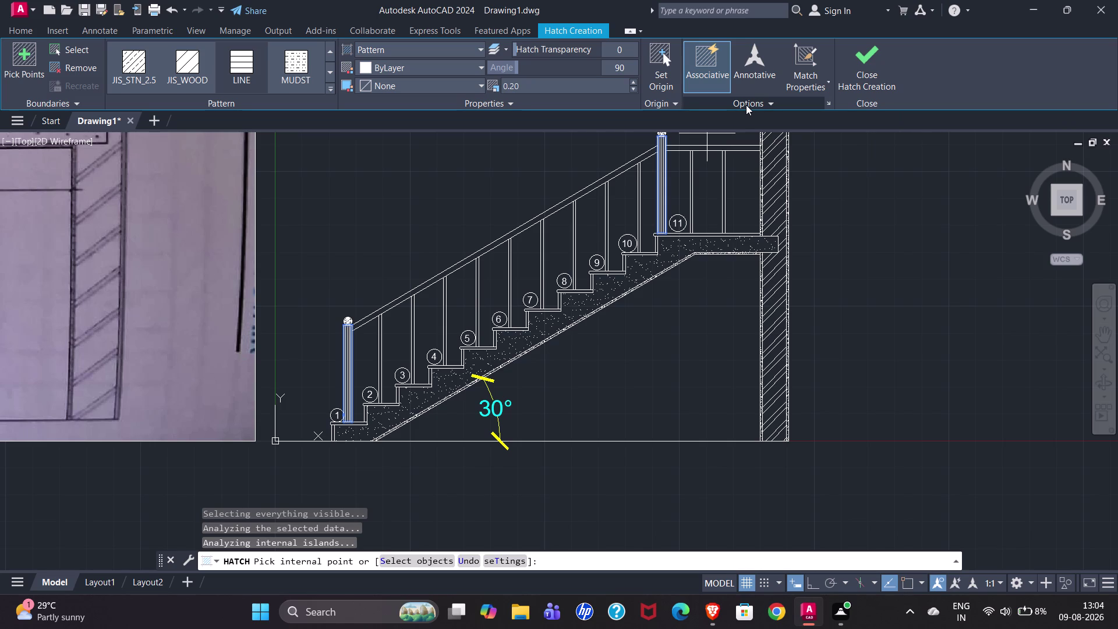
click(863, 75)
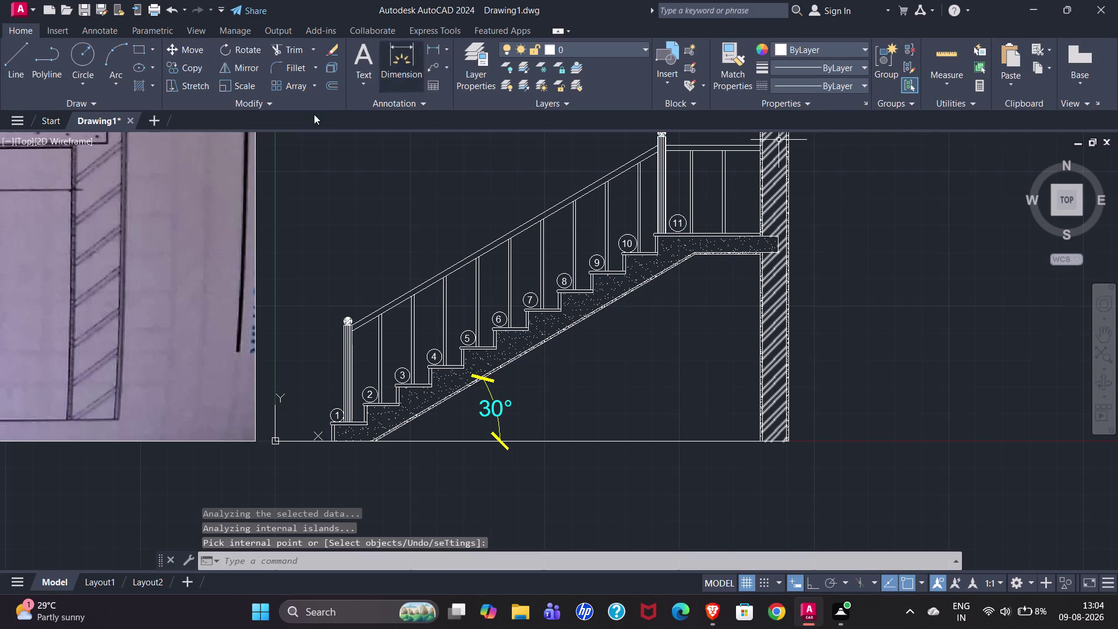
Zoom around to compare the stair with the reference sketch, then start a new hatch.
scroll(up, 3)
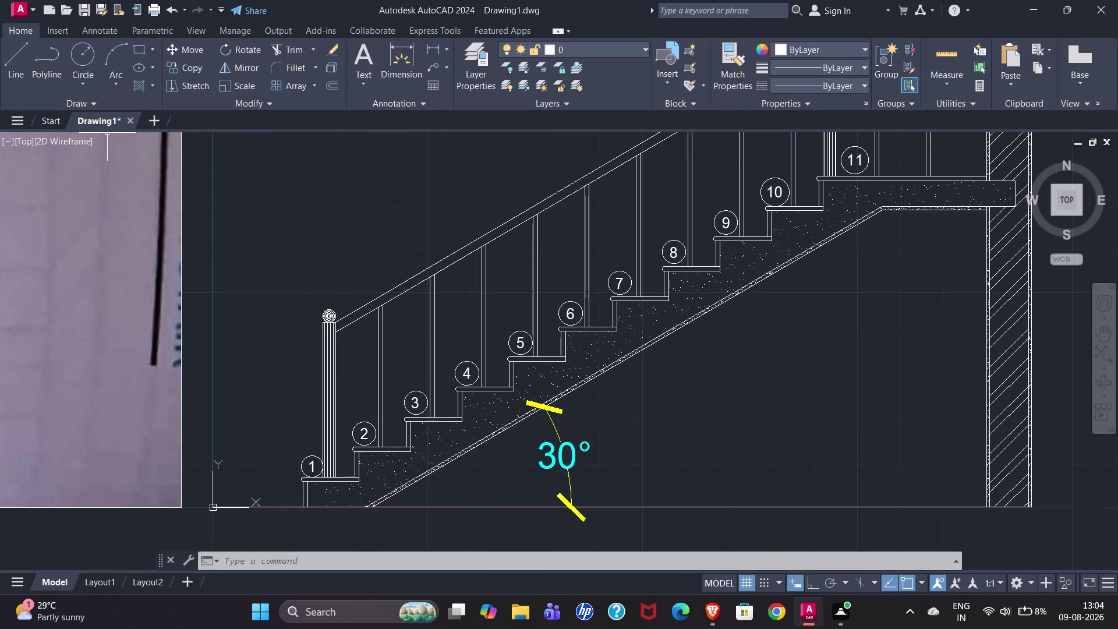
scroll(down, 3)
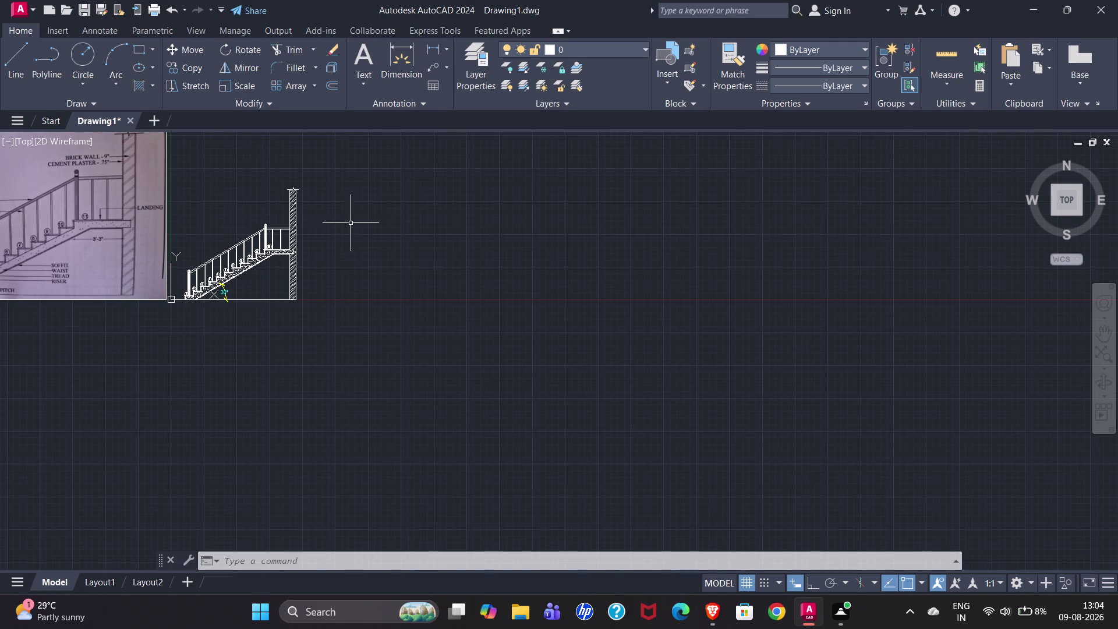
scroll(down, 3)
scroll(up, 3)
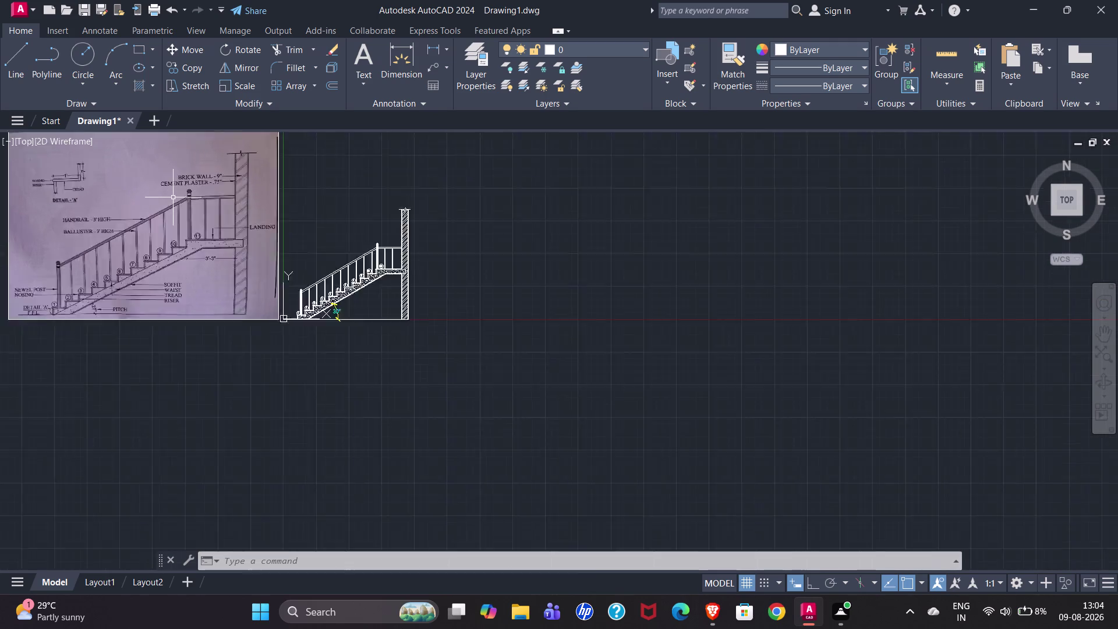
scroll(up, 3)
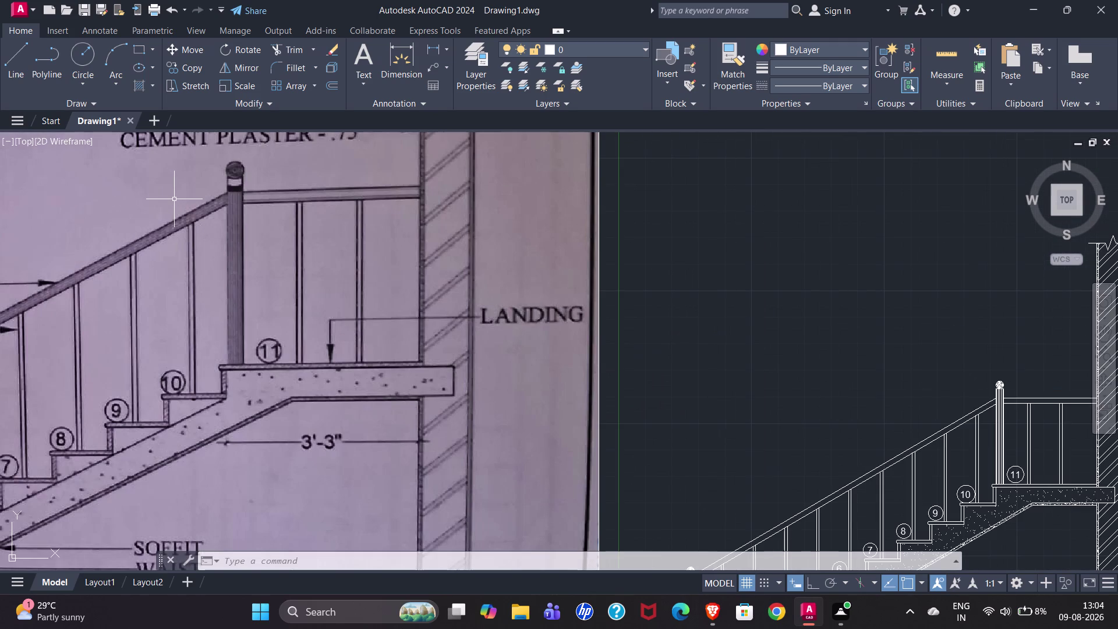
scroll(down, 3)
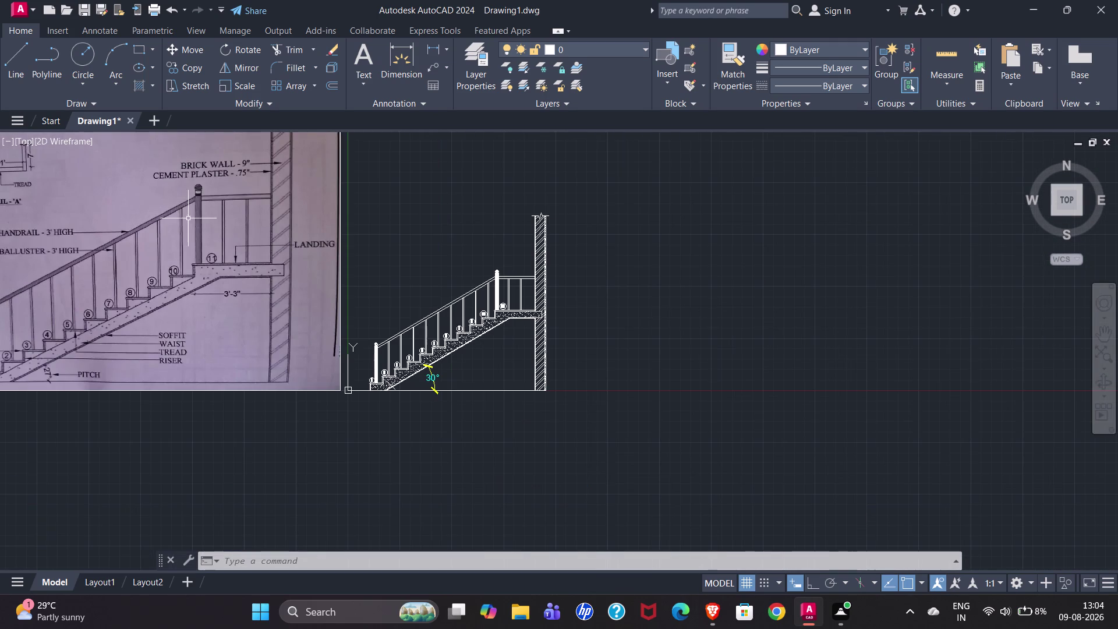
click(140, 85)
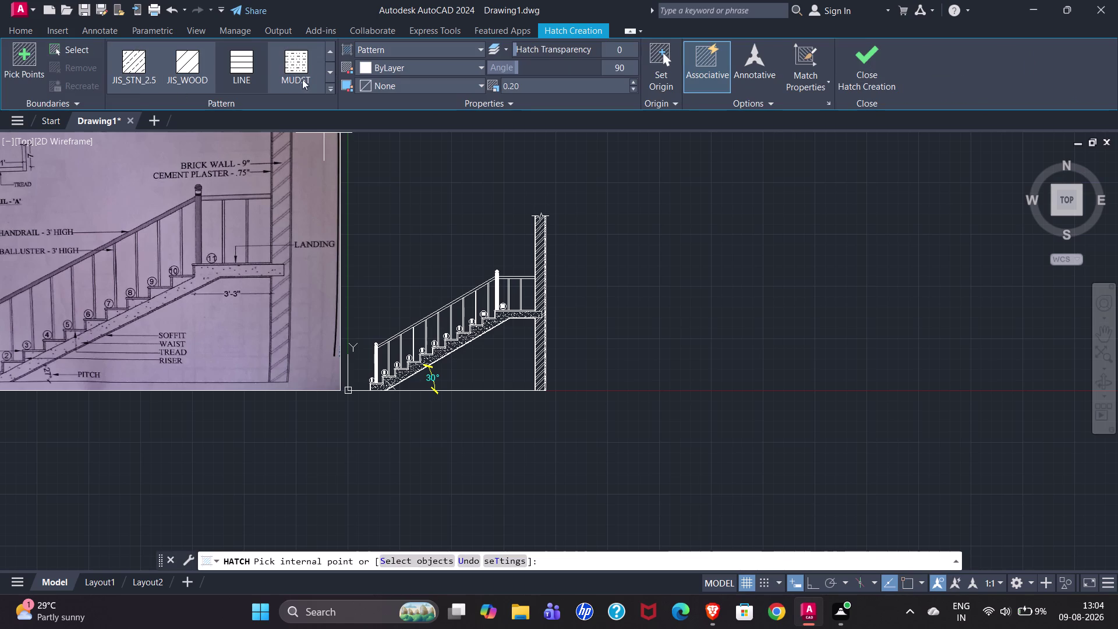
Choose the JIS_STN_1E hatch pattern and pick inside the sloping handrail.
click(333, 86)
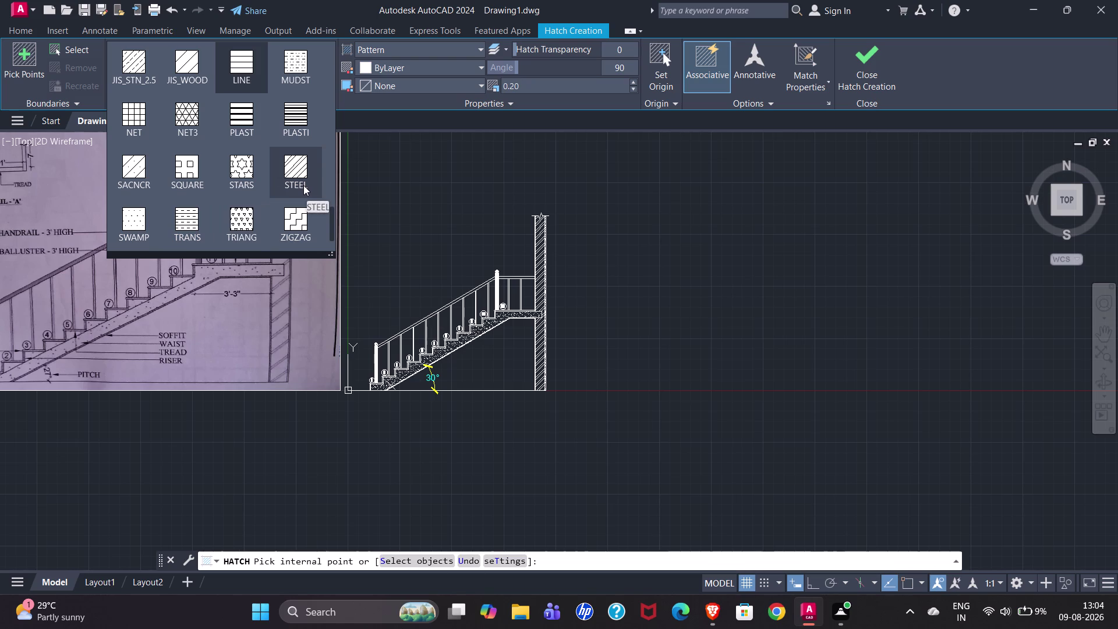
scroll(up, 3)
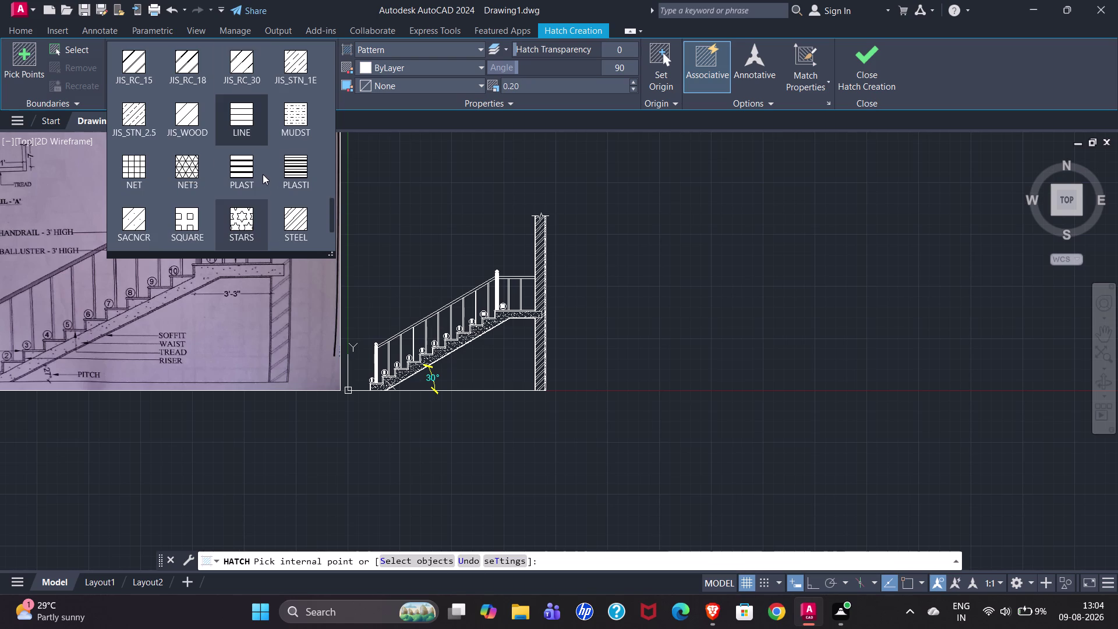
click(292, 70)
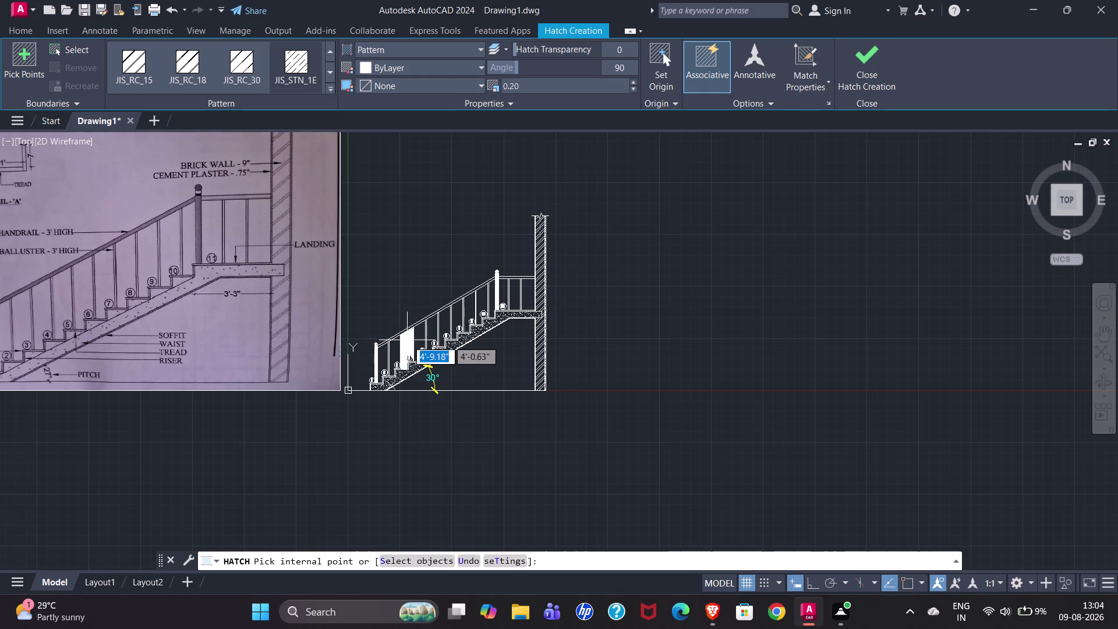
scroll(up, 3)
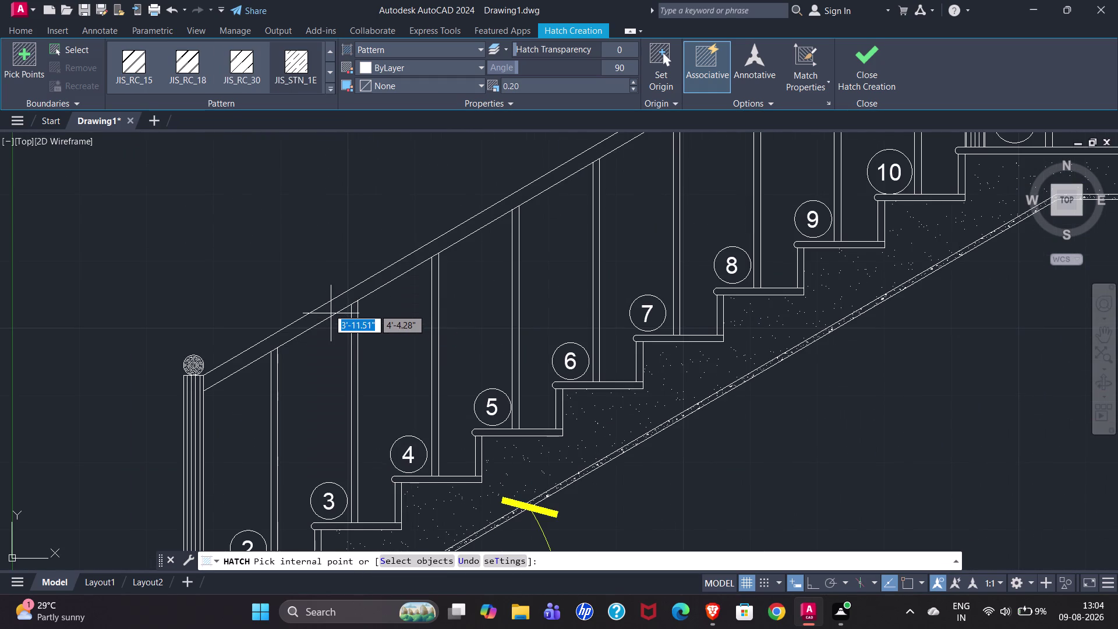
scroll(down, 3)
scroll(down, 3)
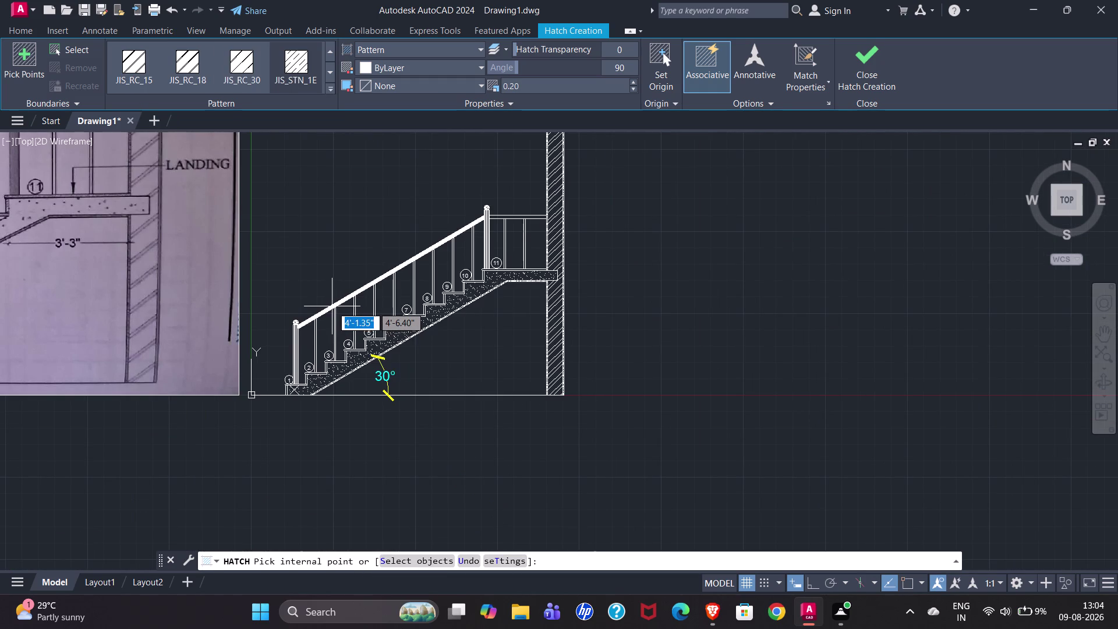
click(332, 306)
Set the handrail hatch pattern scale to 0.80.
drag(524, 86, 492, 88)
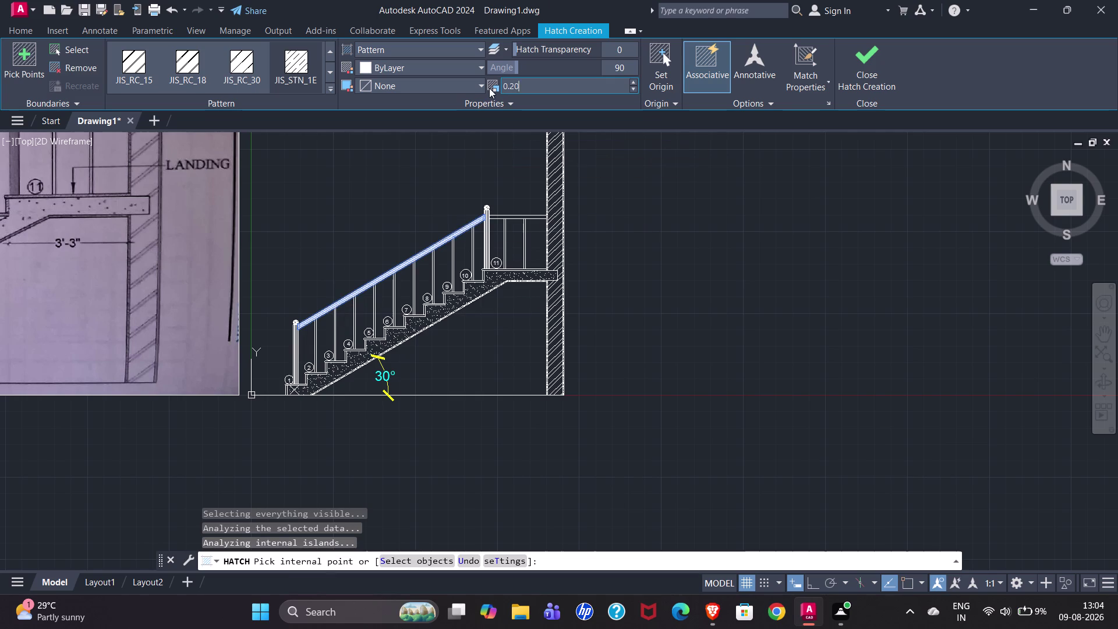
drag(492, 88, 489, 88)
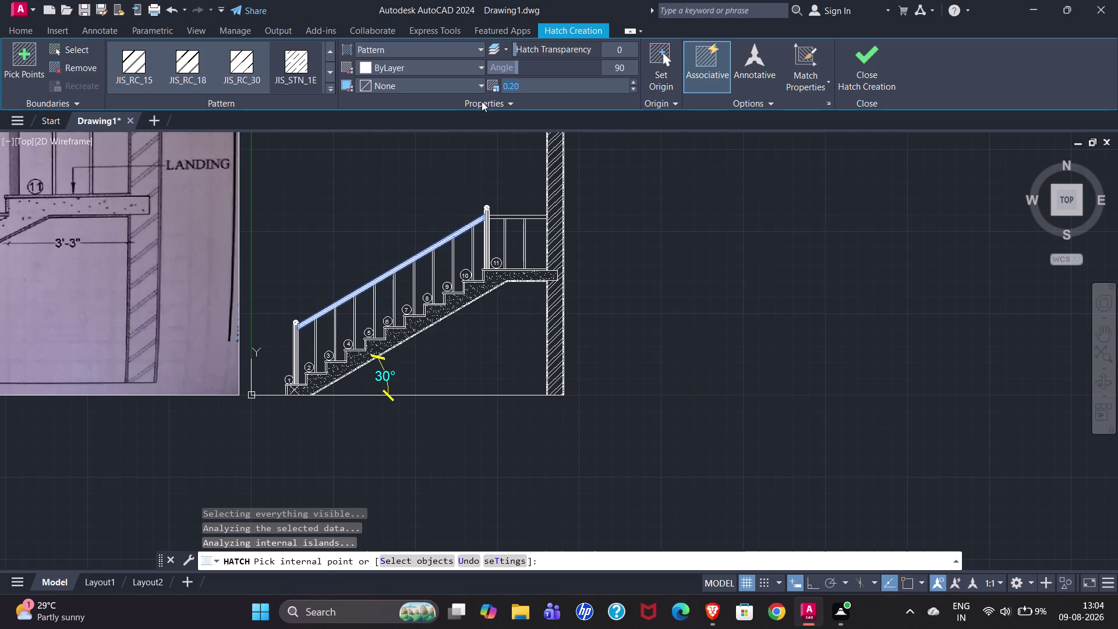
text(0.5)
key(Return)
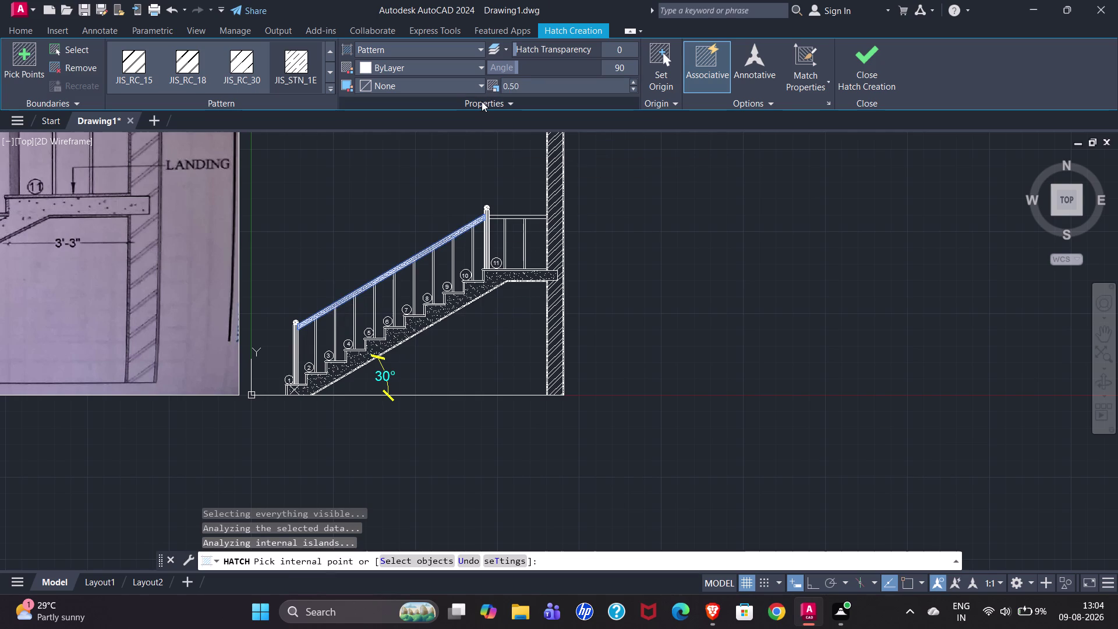
text(0.)
click(519, 82)
drag(519, 84, 503, 87)
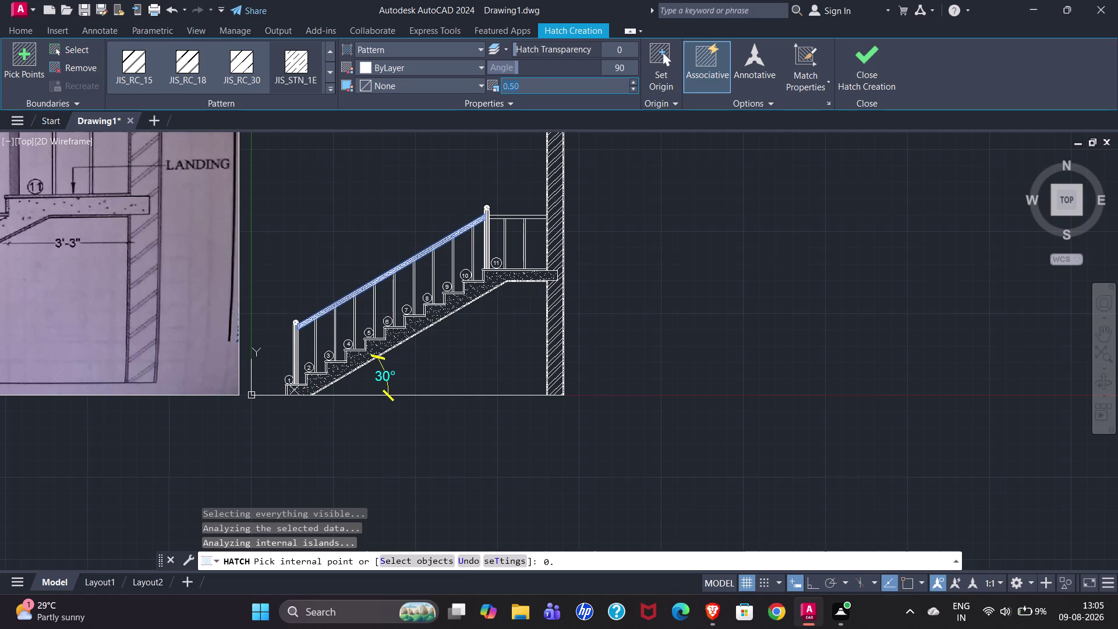
drag(503, 87, 498, 86)
text(0.)
key(8)
key(Return)
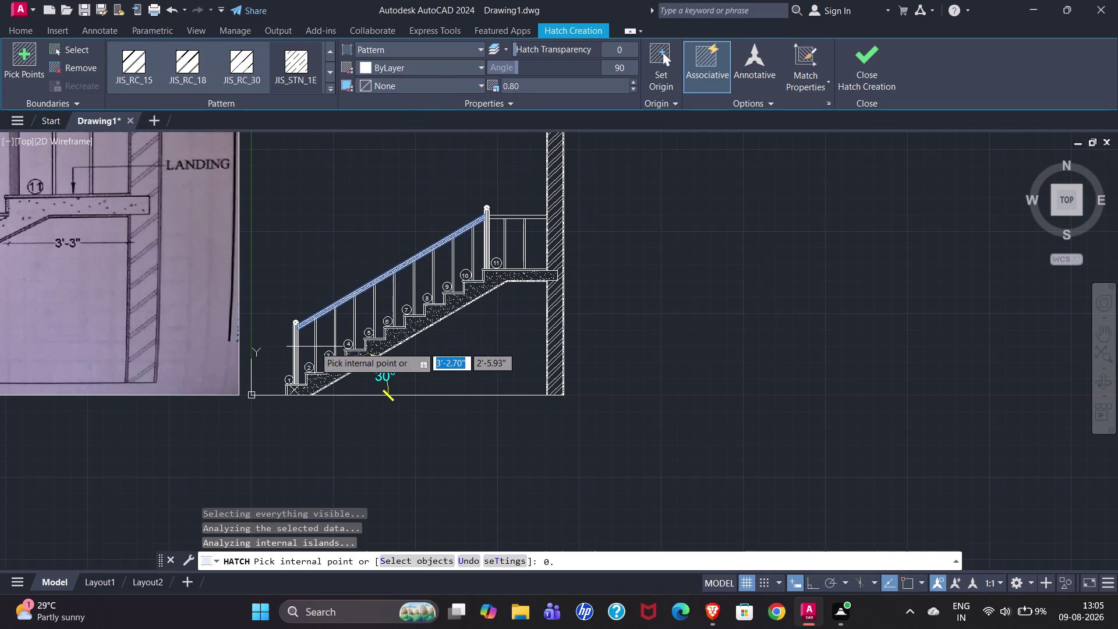
Reset the hatch angle to 0, then rotate it to about 165° along the rail.
scroll(up, 3)
scroll(up, 3)
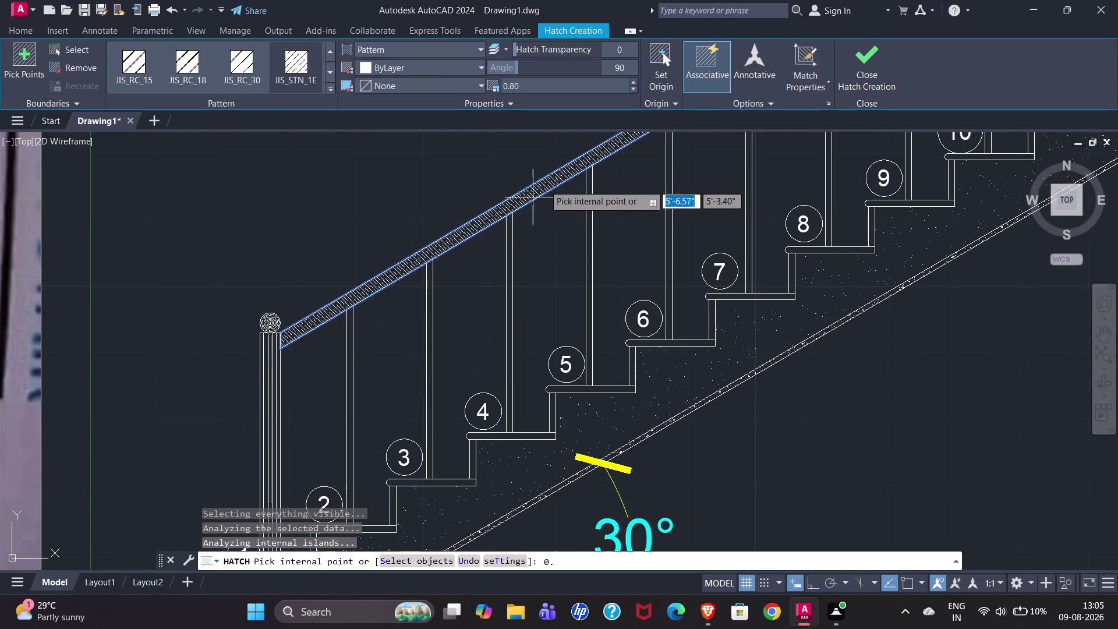
click(621, 68)
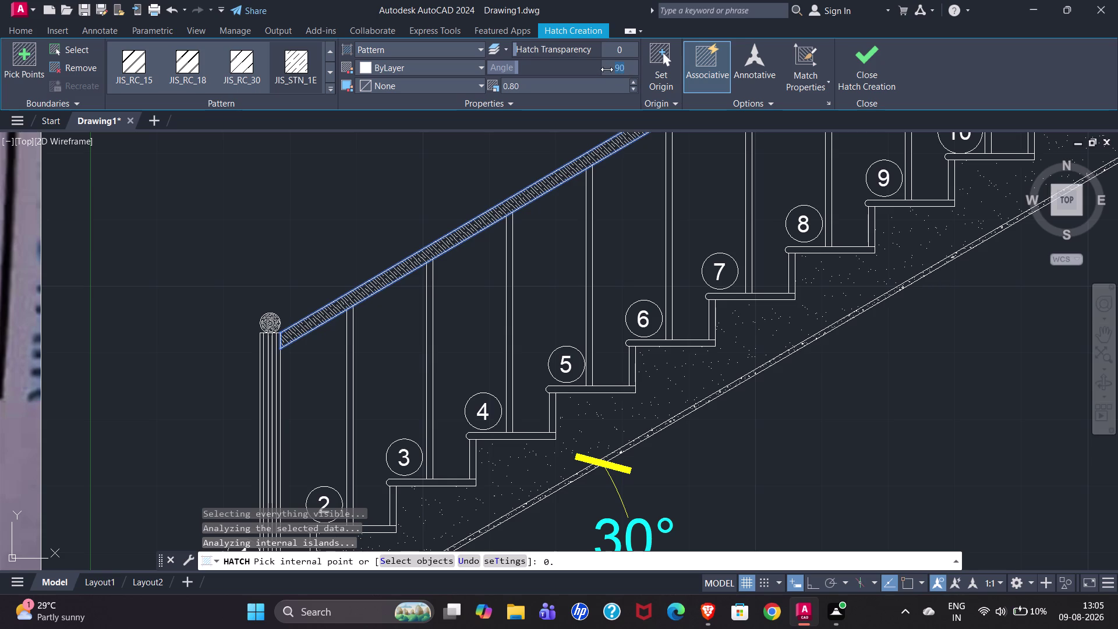
key(0)
key(Return)
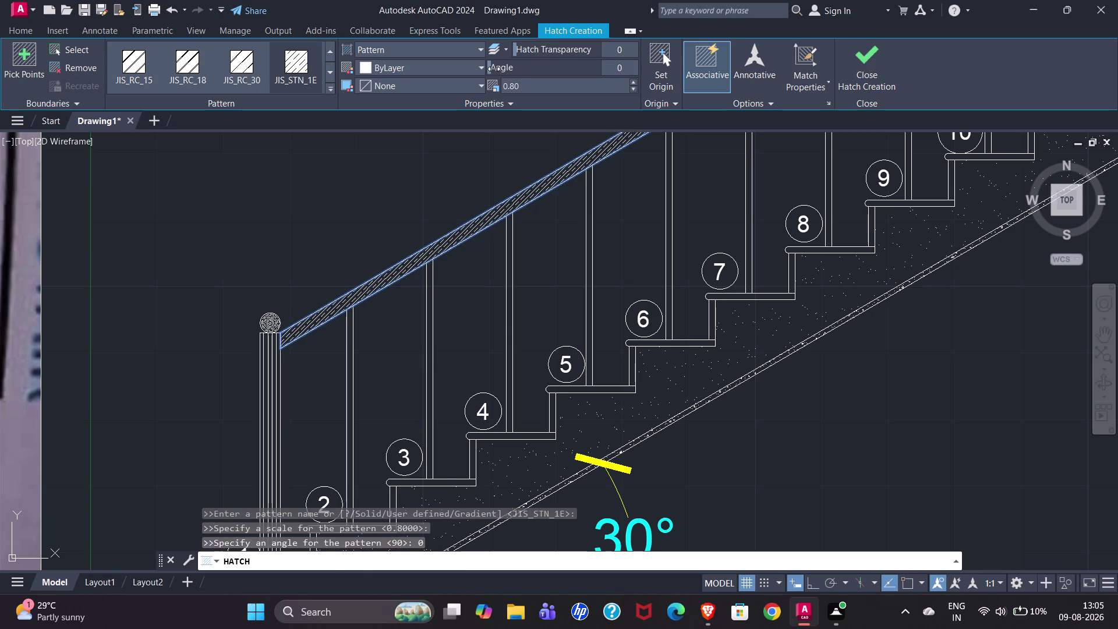
drag(492, 67, 509, 65)
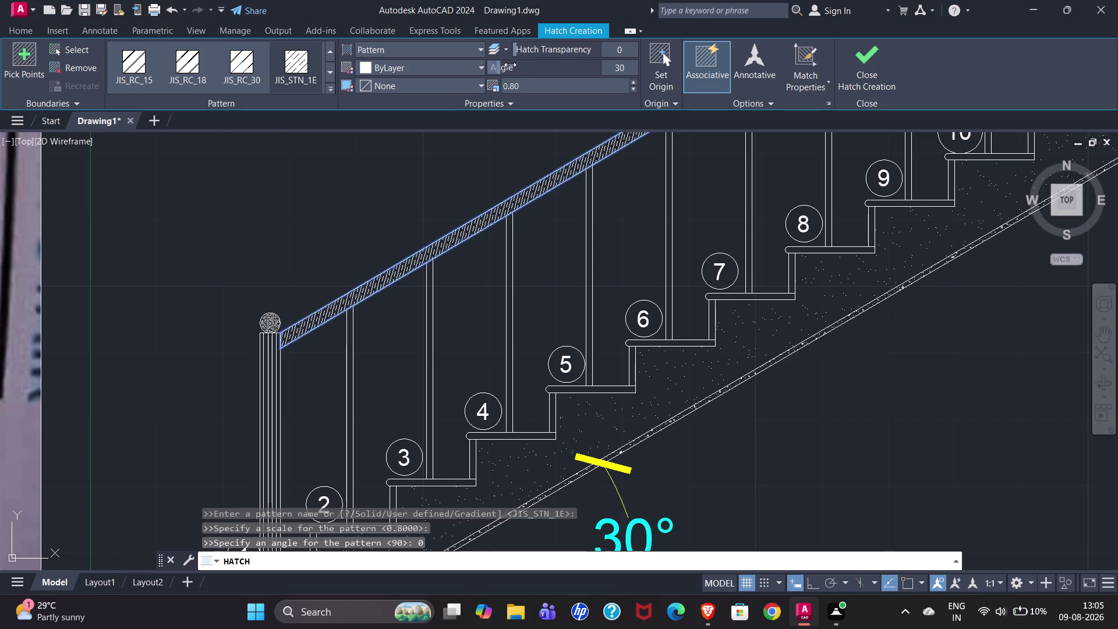
drag(509, 64, 536, 65)
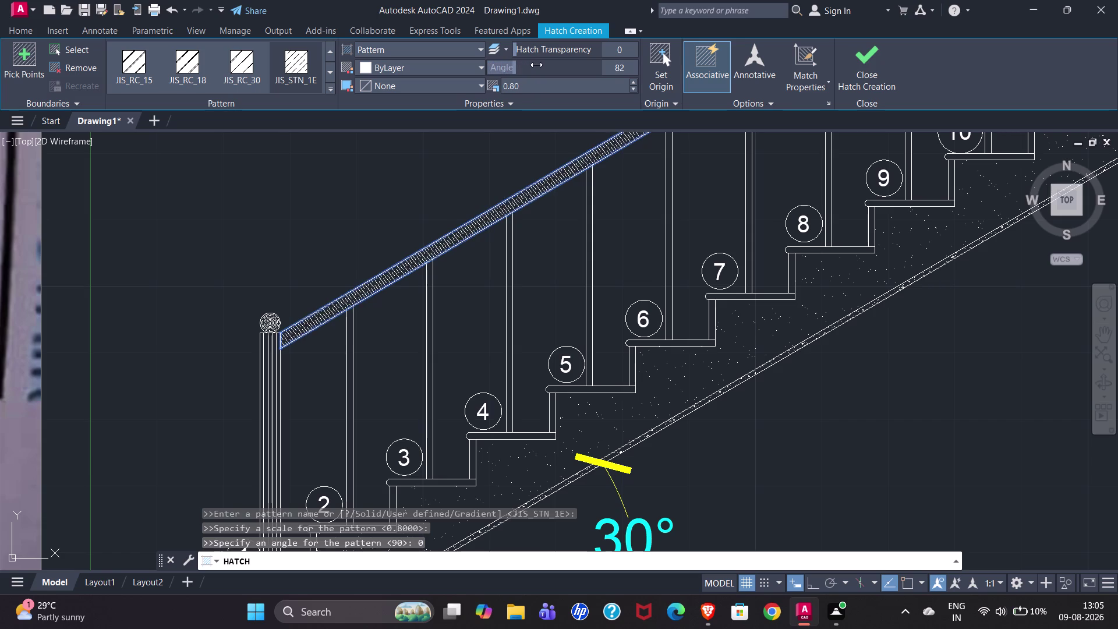
drag(537, 65, 550, 62)
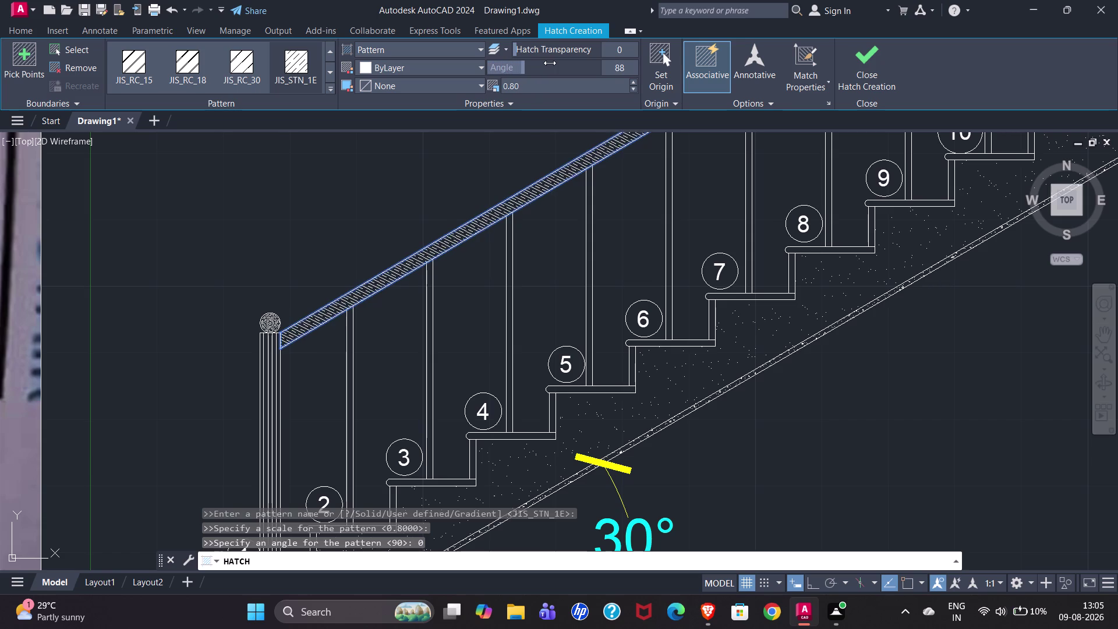
drag(550, 63, 568, 61)
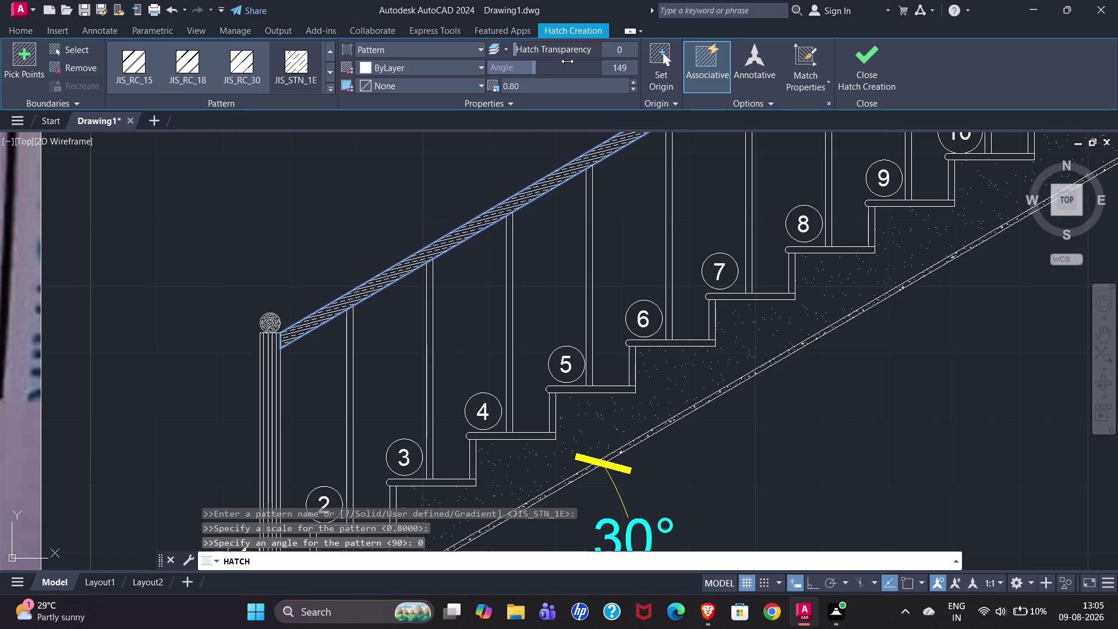
drag(567, 61, 574, 60)
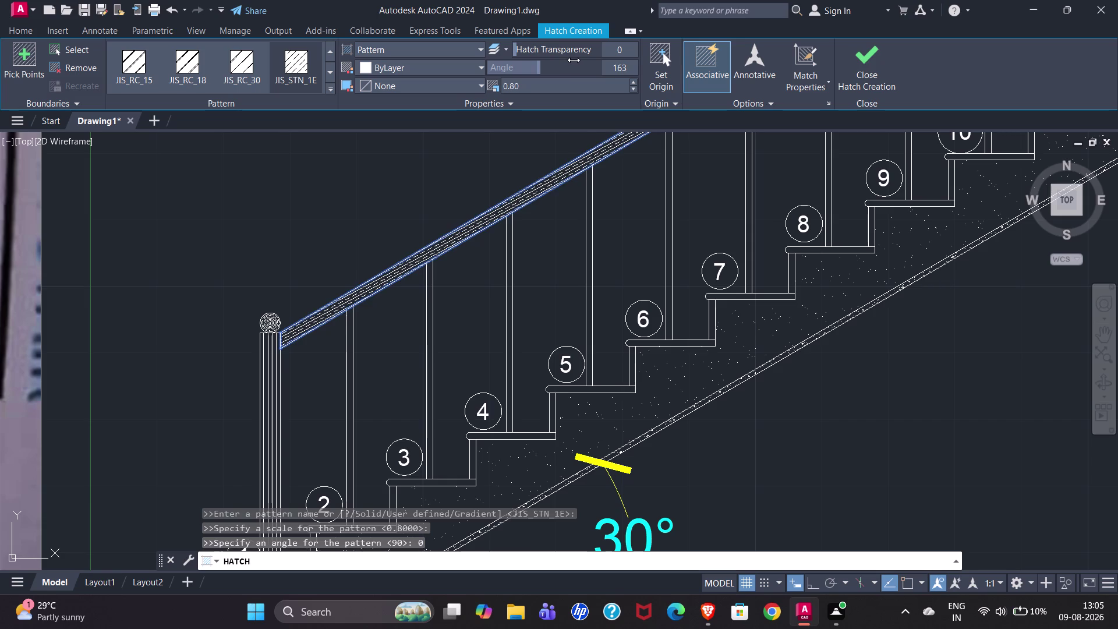
drag(573, 60, 575, 59)
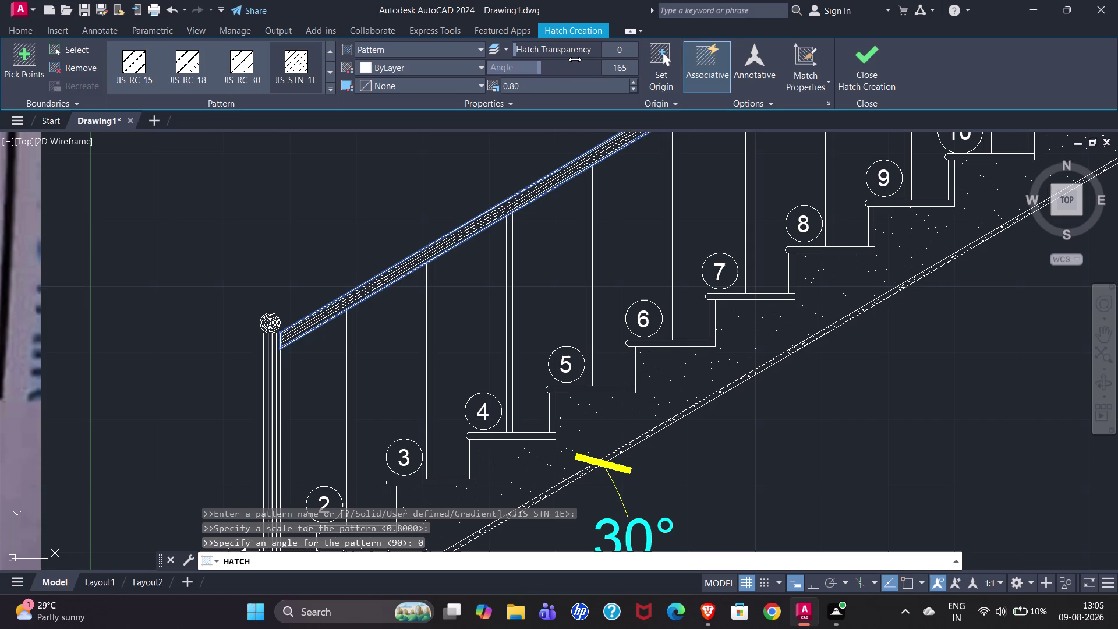
drag(574, 59, 575, 59)
scroll(down, 3)
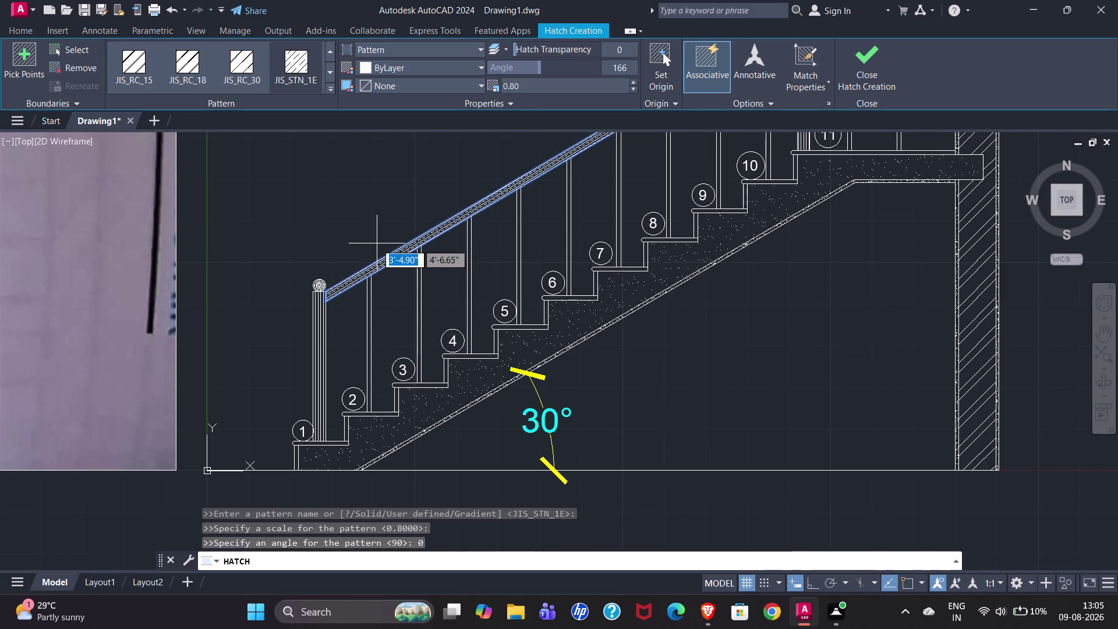
Add the level landing handrail to the JIS_STN_1E hatch and close Hatch Creation.
scroll(down, 3)
scroll(down, 3)
scroll(up, 3)
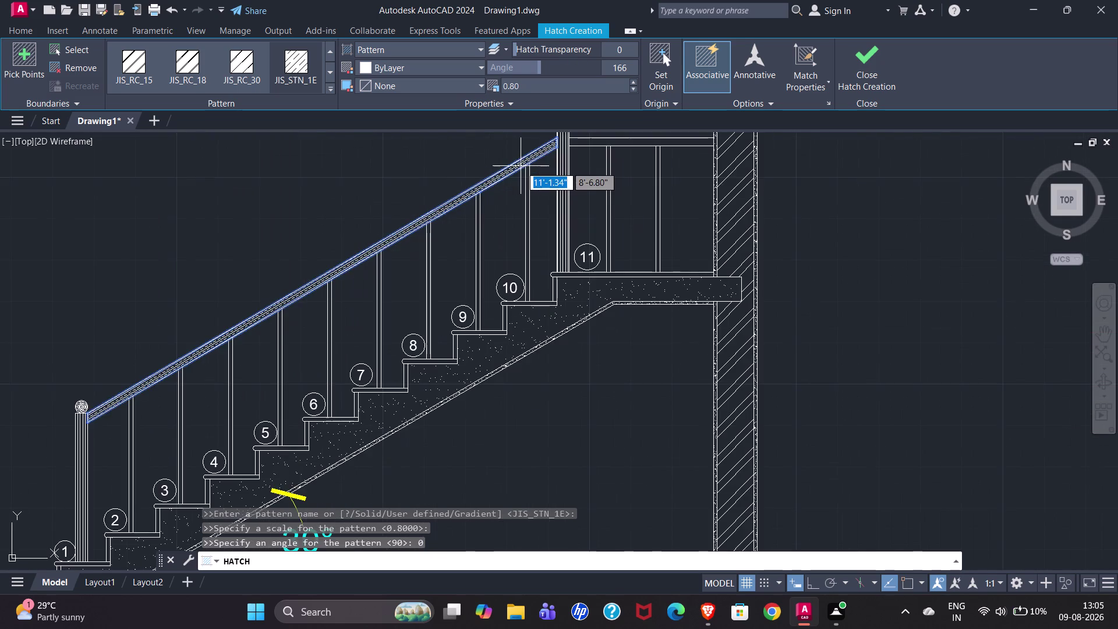
scroll(up, 3)
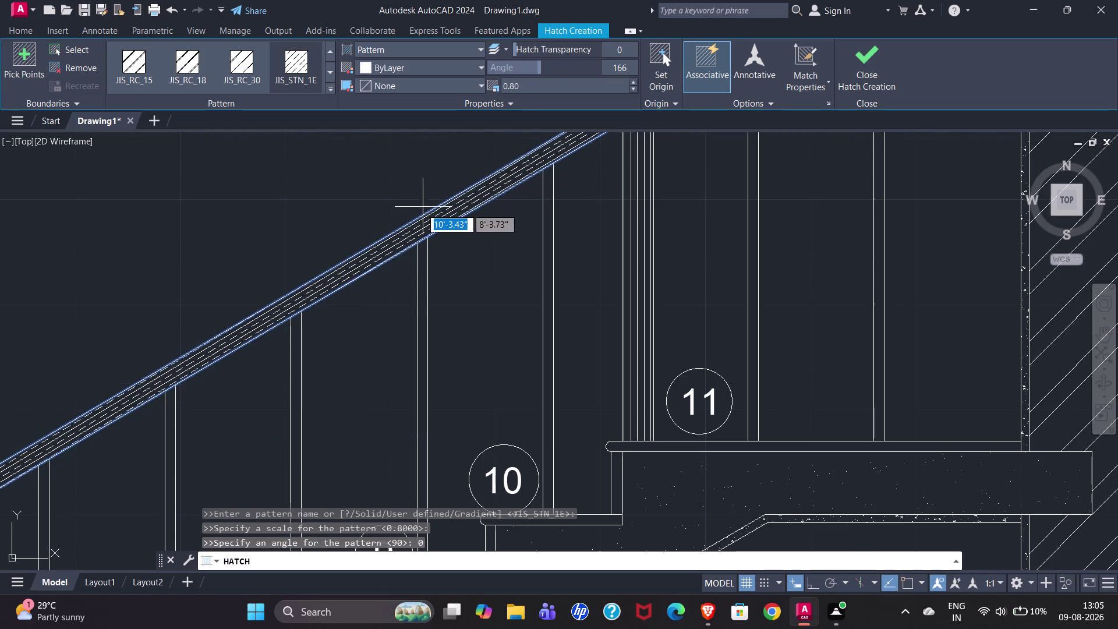
scroll(down, 3)
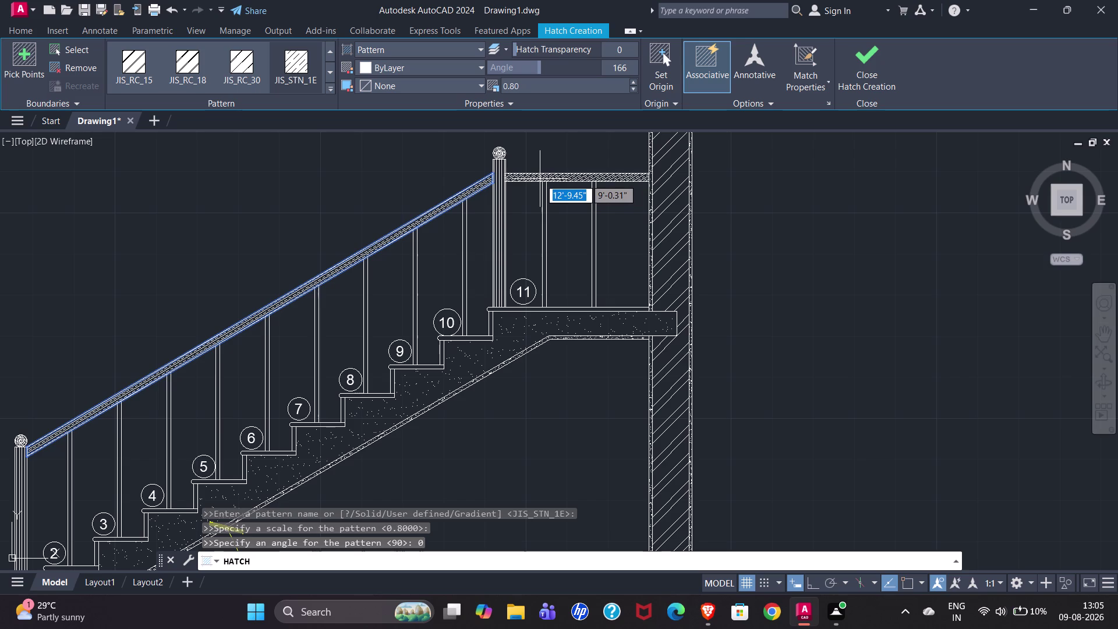
click(540, 179)
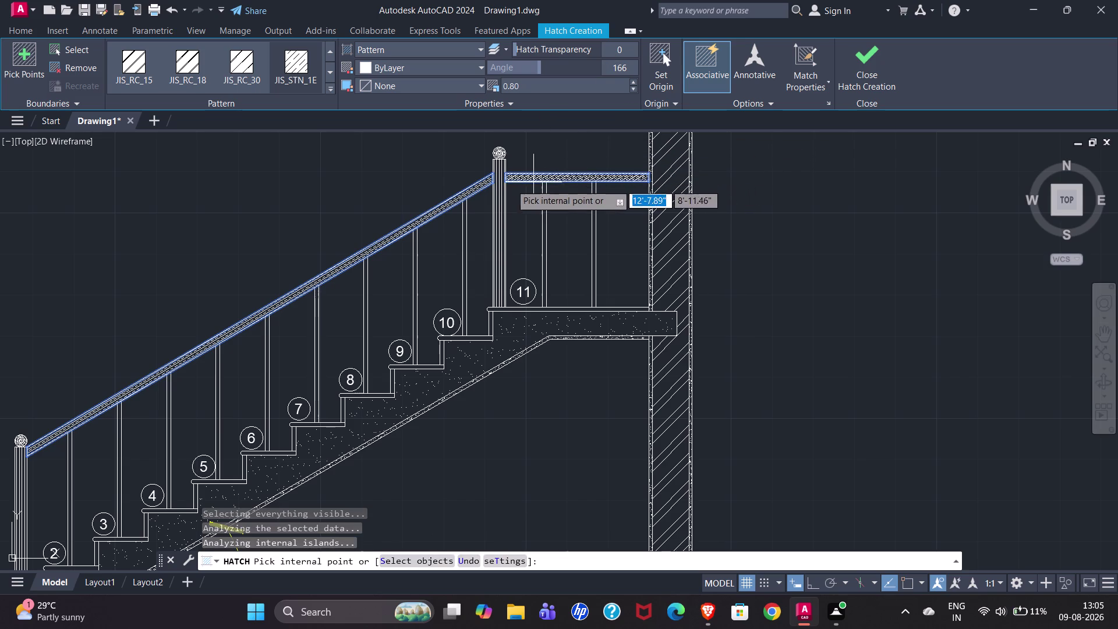
click(873, 76)
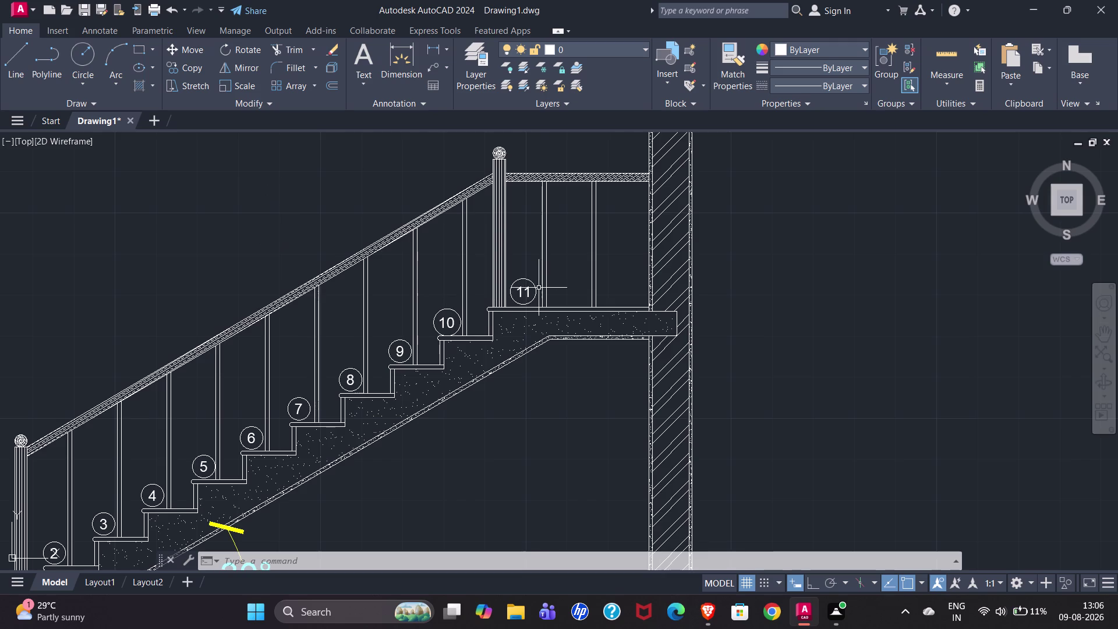
scroll(down, 3)
scroll(down, 3)
scroll(down, 3)
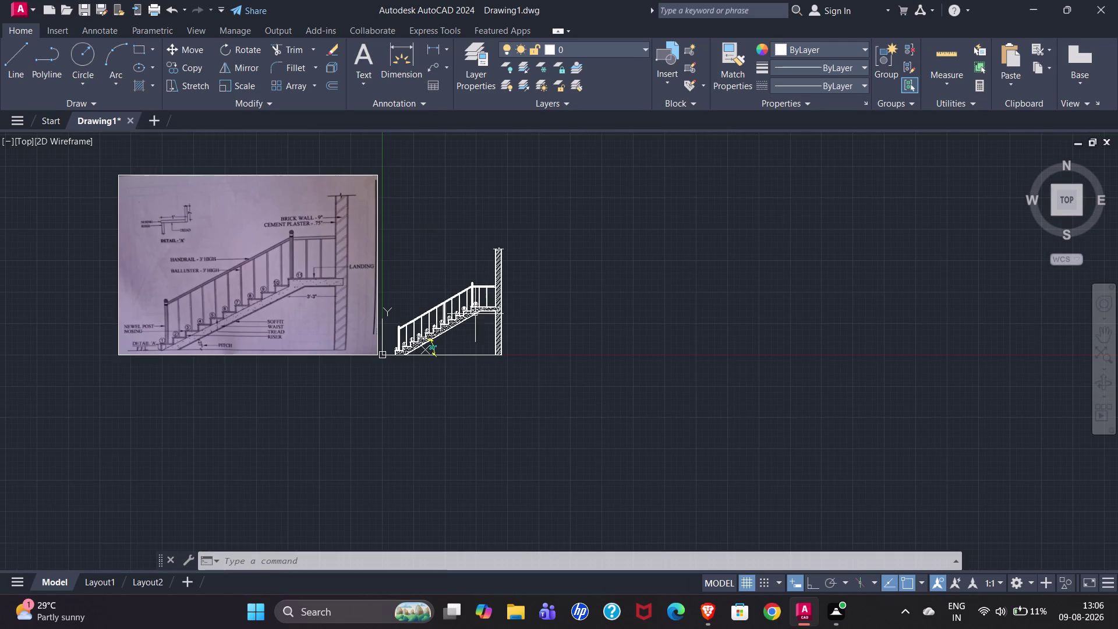
scroll(up, 3)
scroll(down, 3)
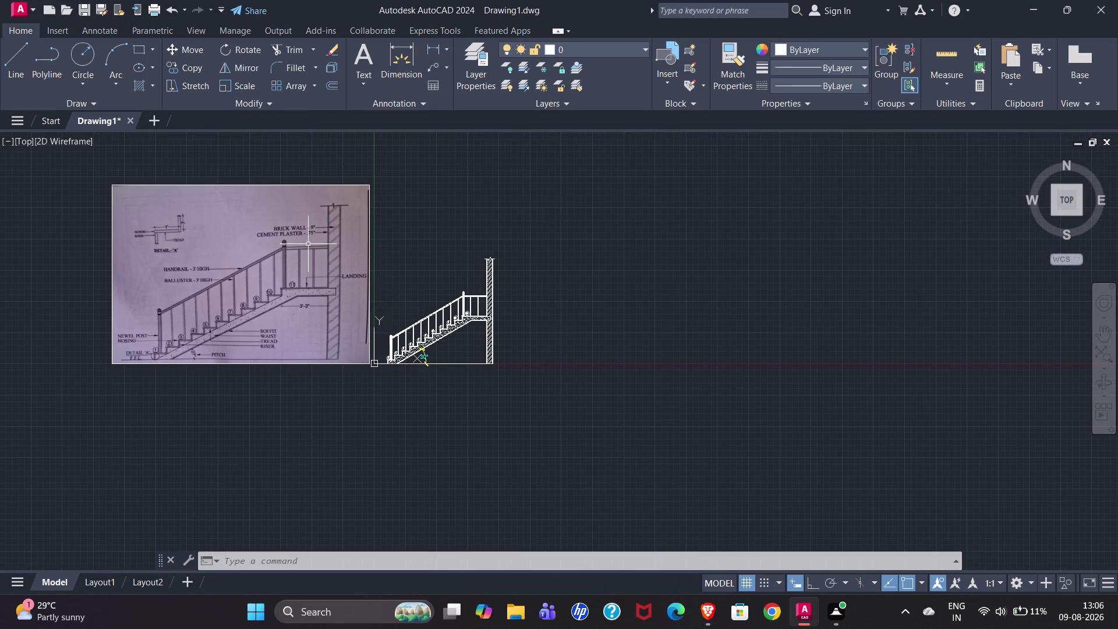
key(Escape)
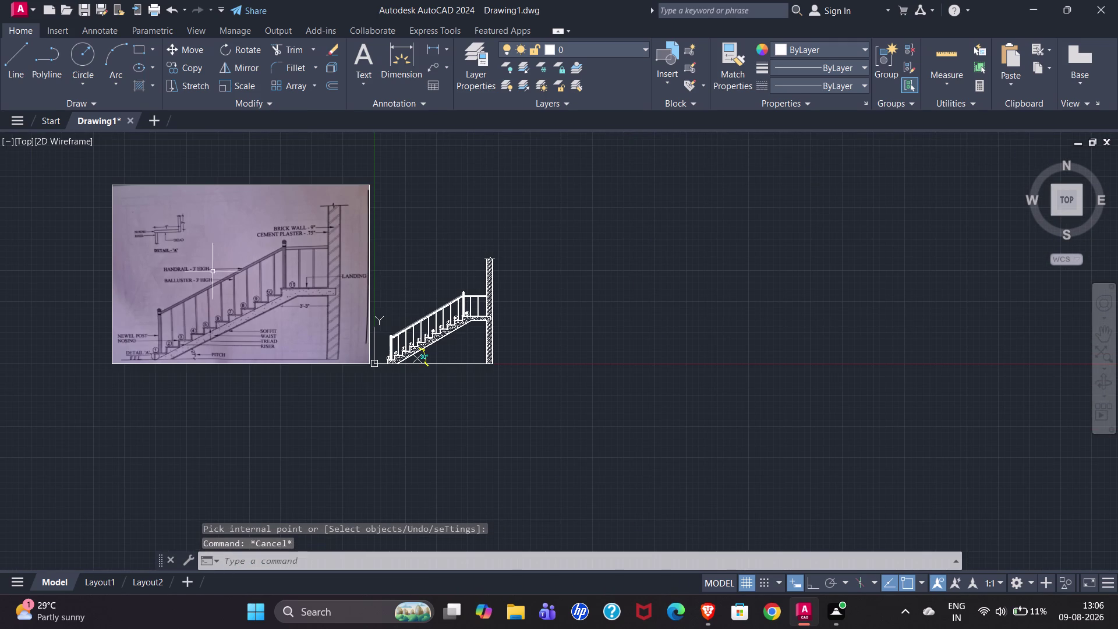
scroll(up, 3)
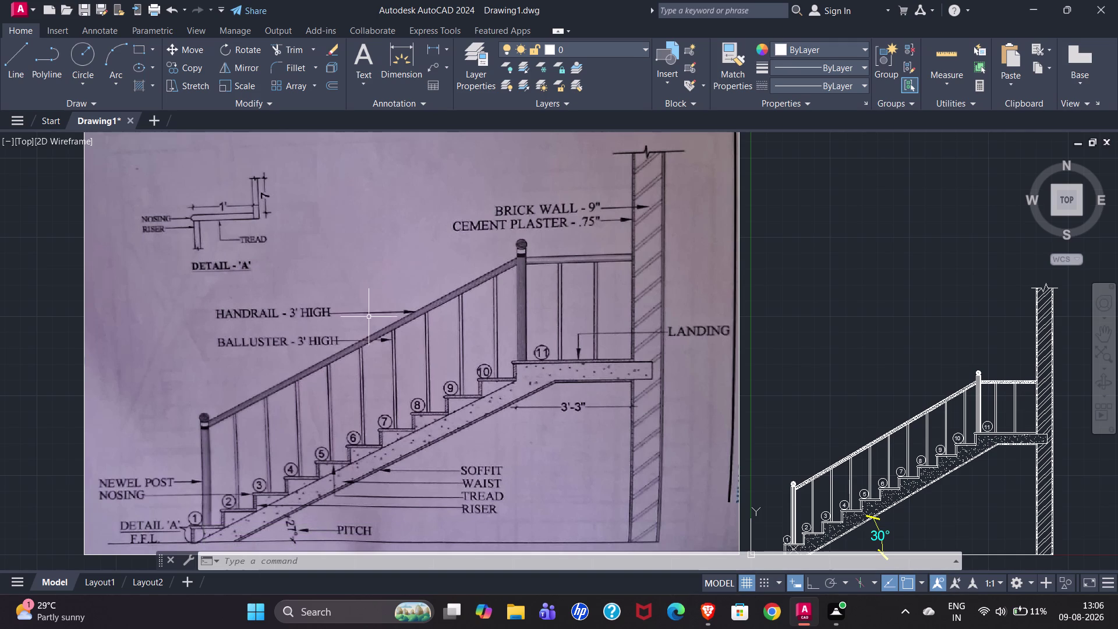
scroll(down, 3)
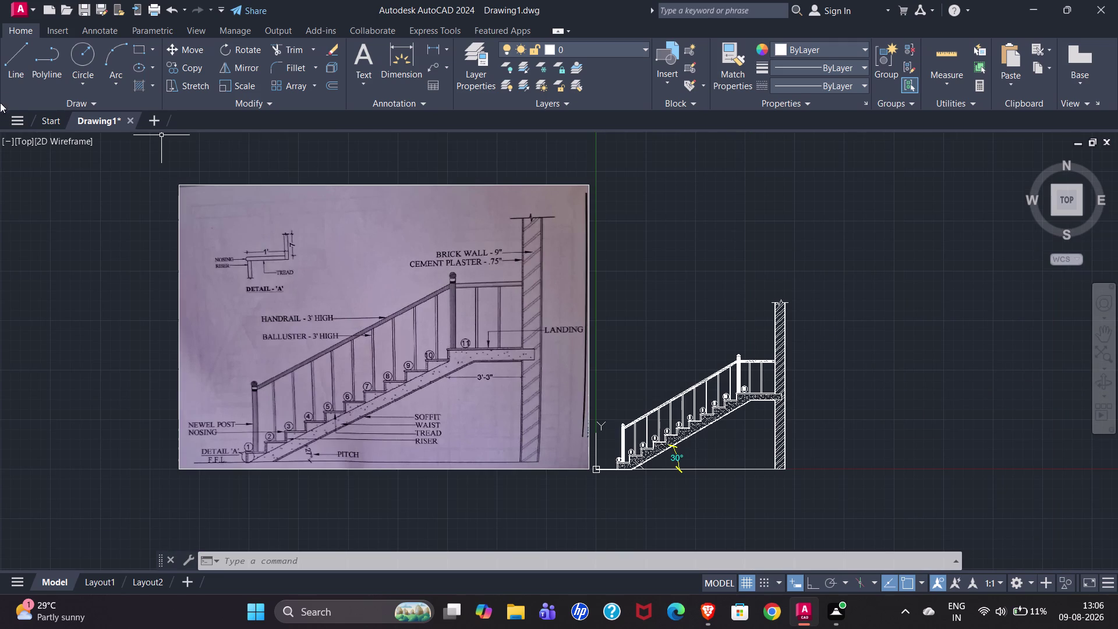
Draw a 7" vertical riser line joined to a 1' horizontal tread line.
click(15, 71)
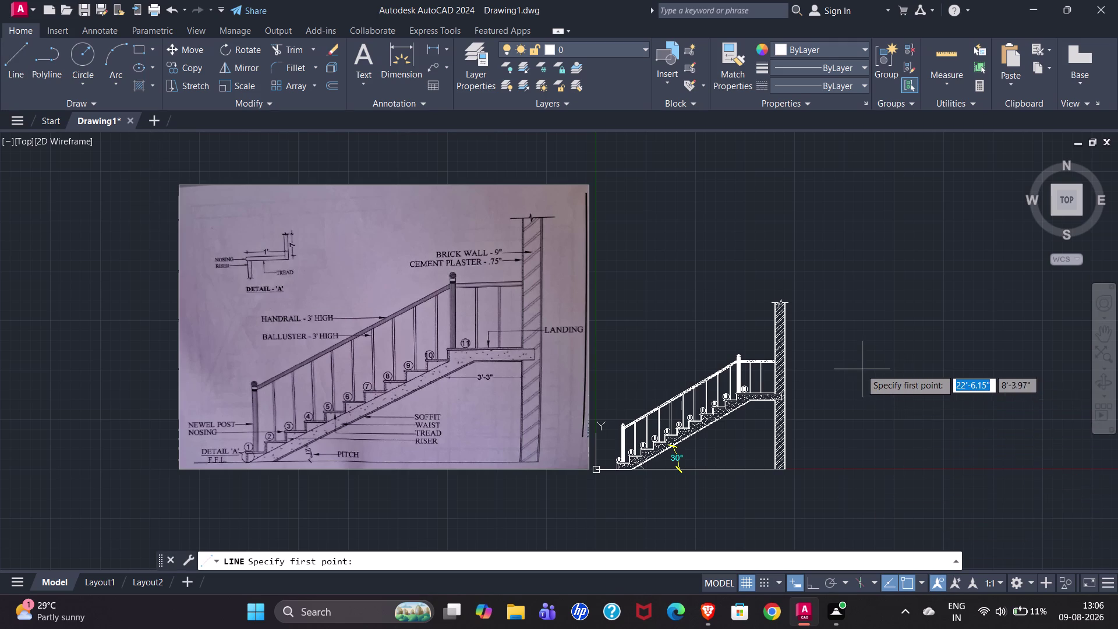
scroll(up, 3)
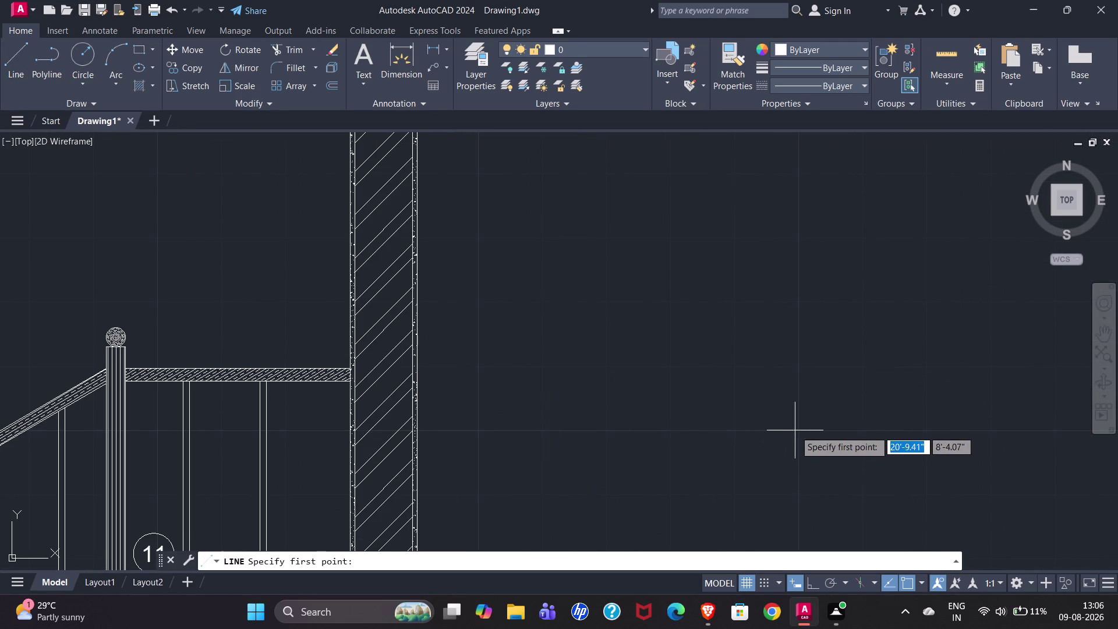
click(800, 431)
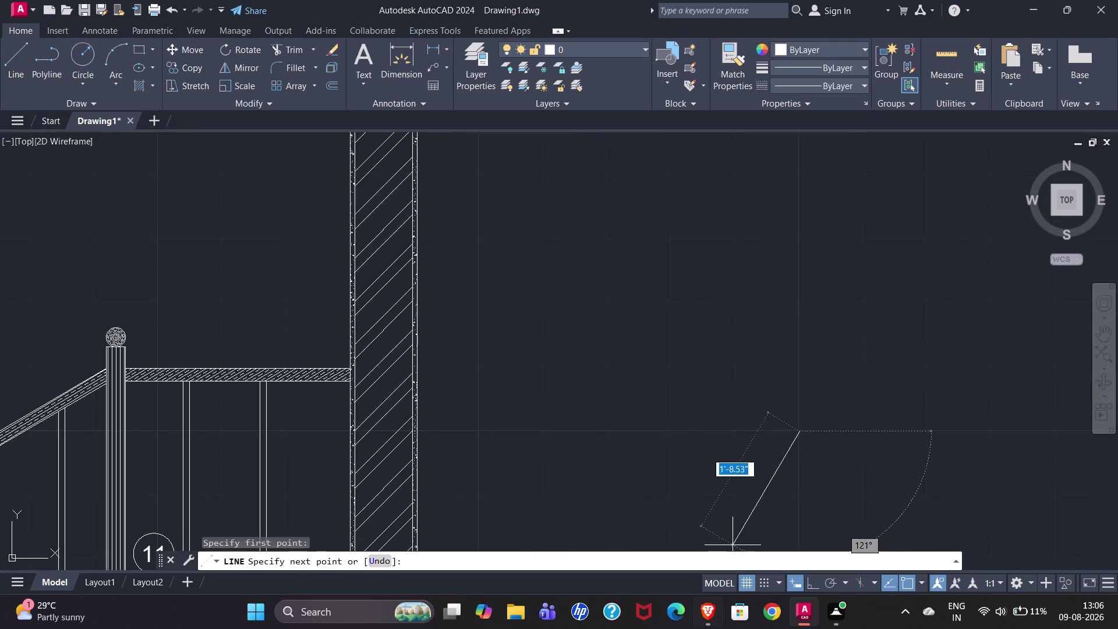
click(811, 579)
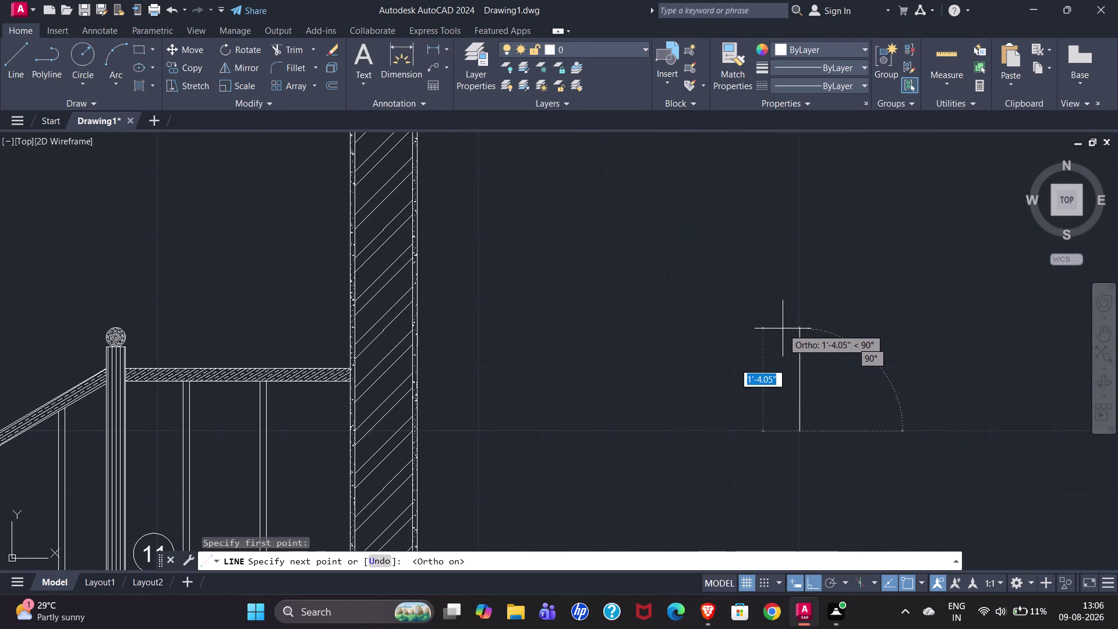
text(7")
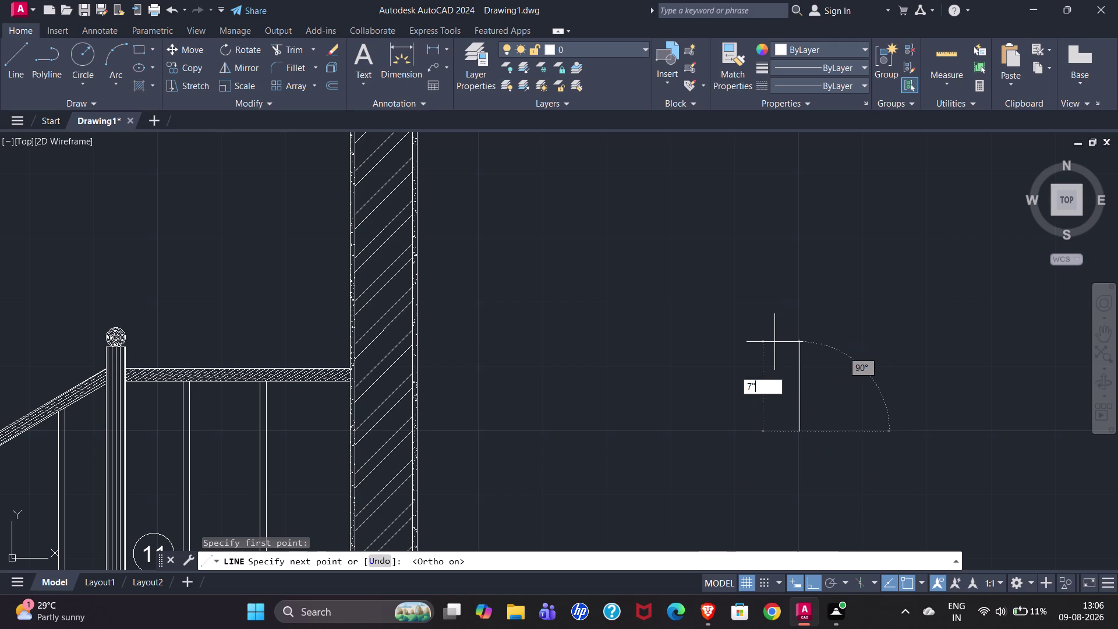
key(Return)
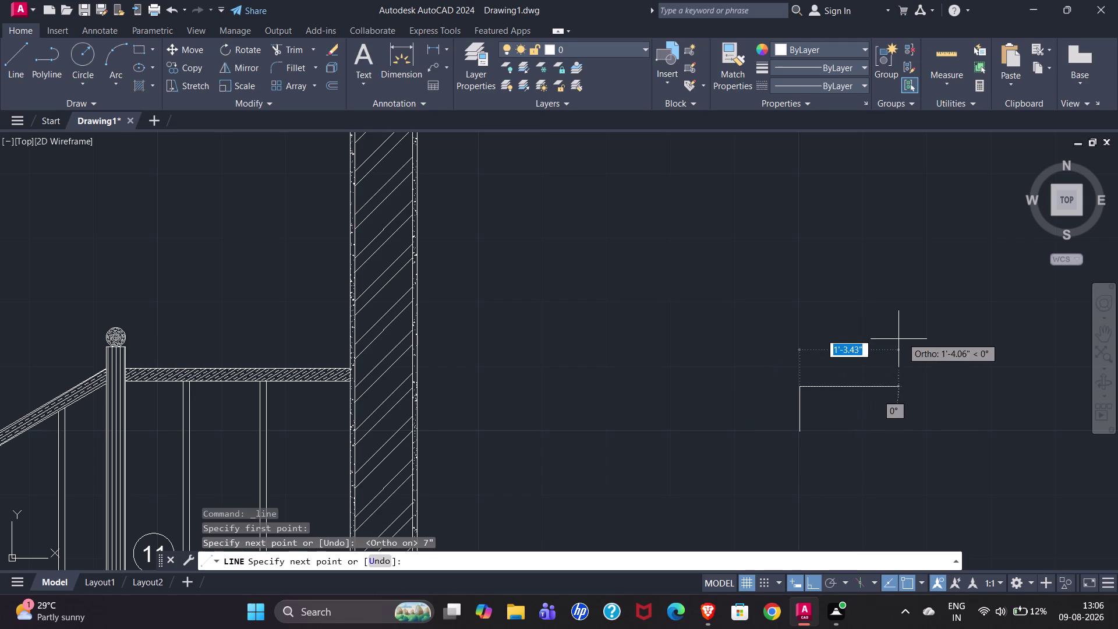
text(1')
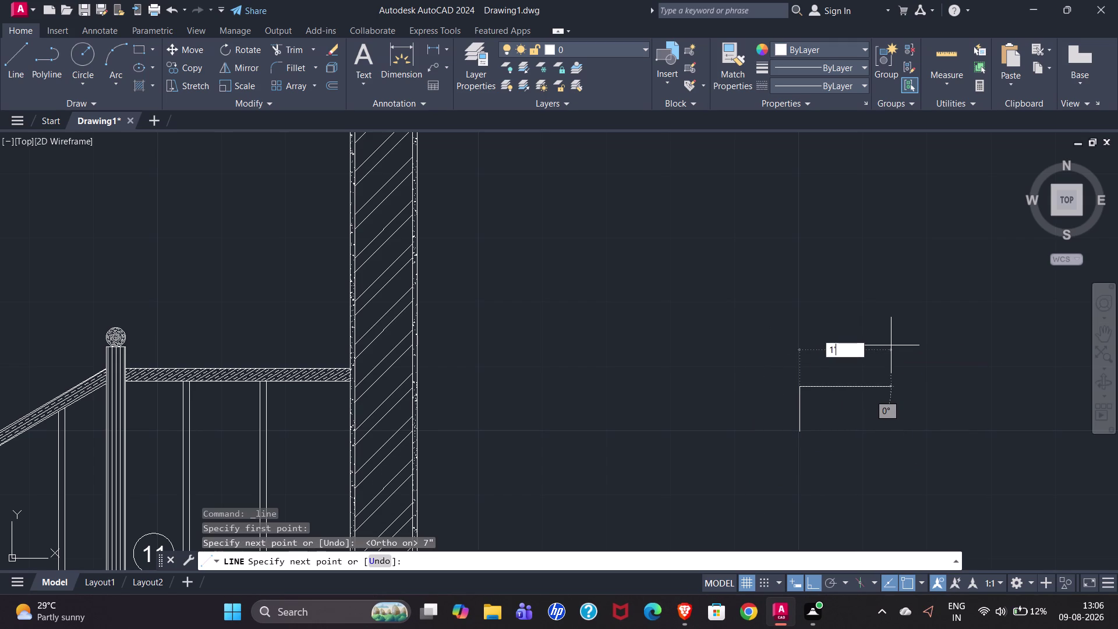
key(Return)
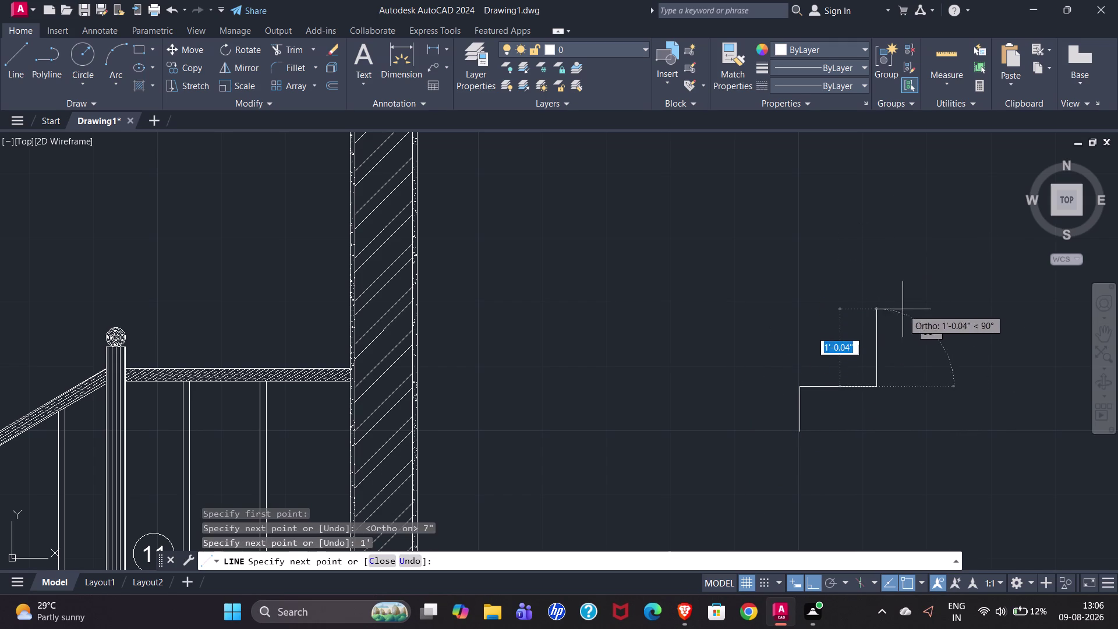
key(Escape)
Select the new tread and riser lines.
click(823, 387)
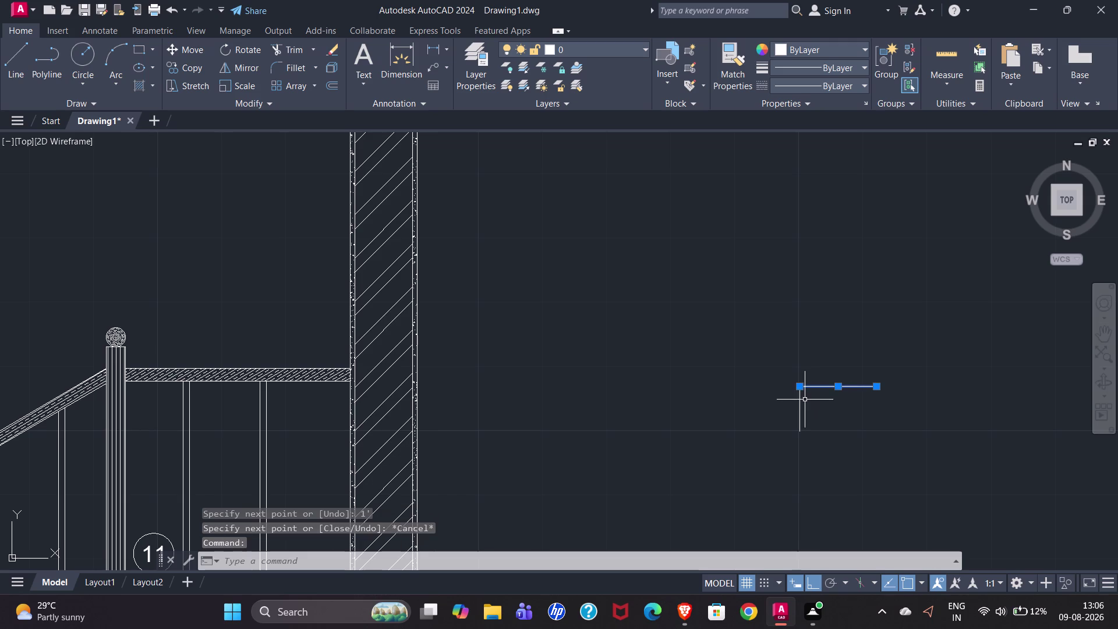
click(799, 406)
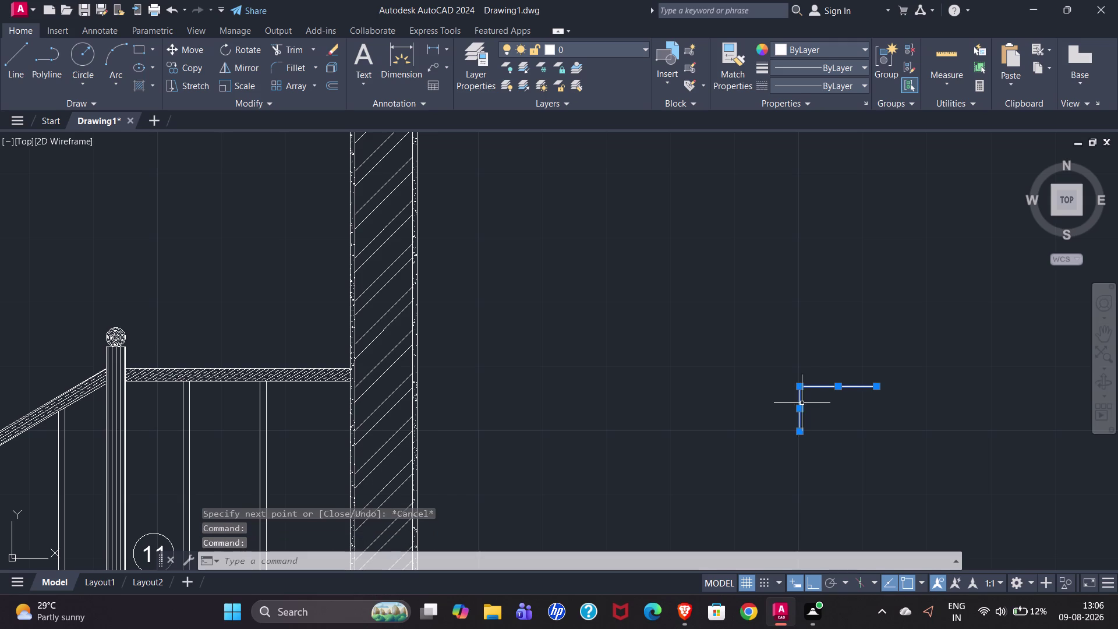
key(Escape)
click(816, 385)
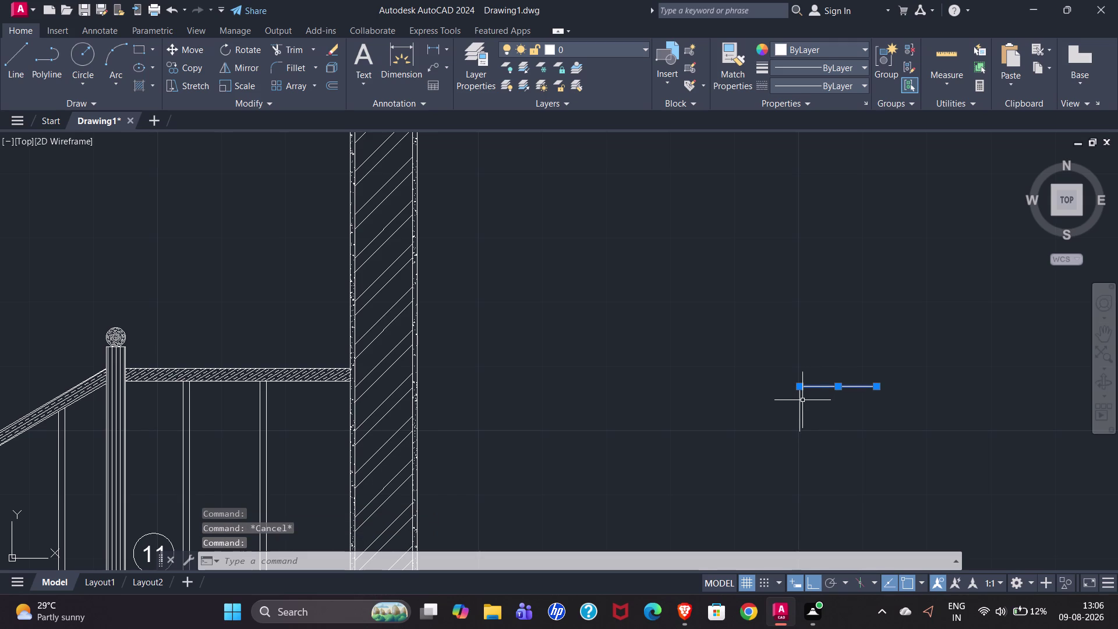
Offset the tread line by 1 inch.
key(o)
key(Return)
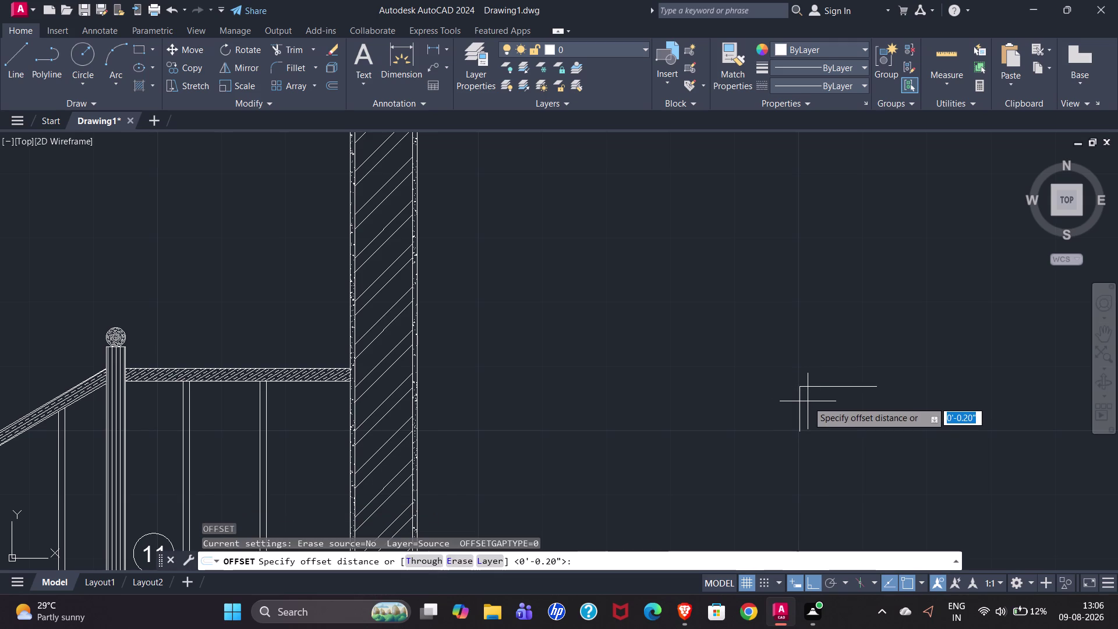
key(1)
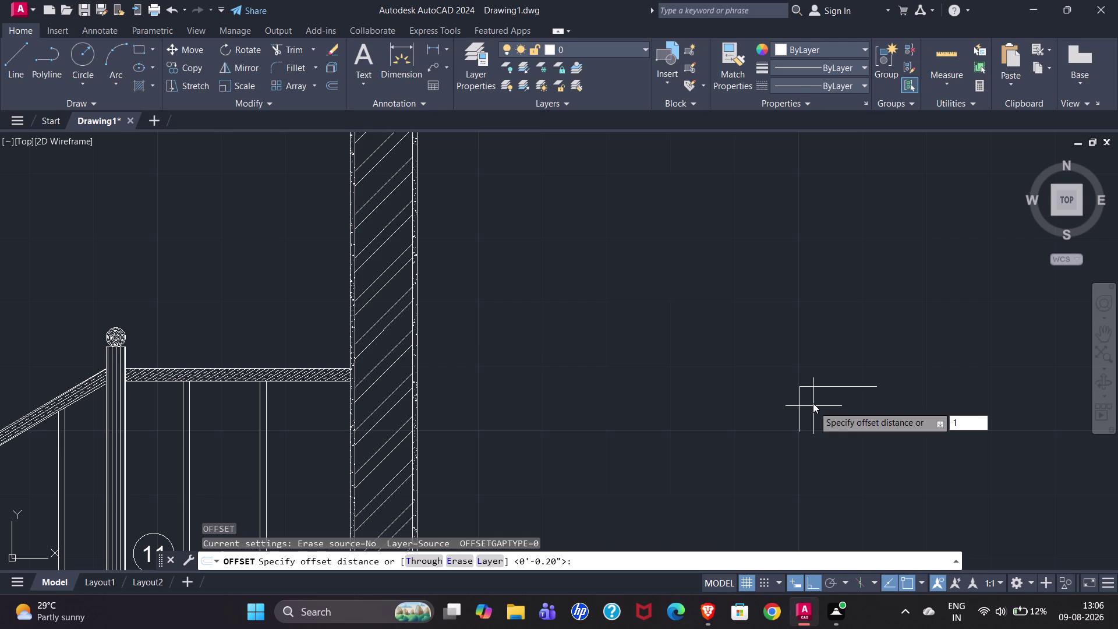
key(apostrophe)
key(BackSpace)
key(shift+quotedbl)
key(Return)
click(828, 399)
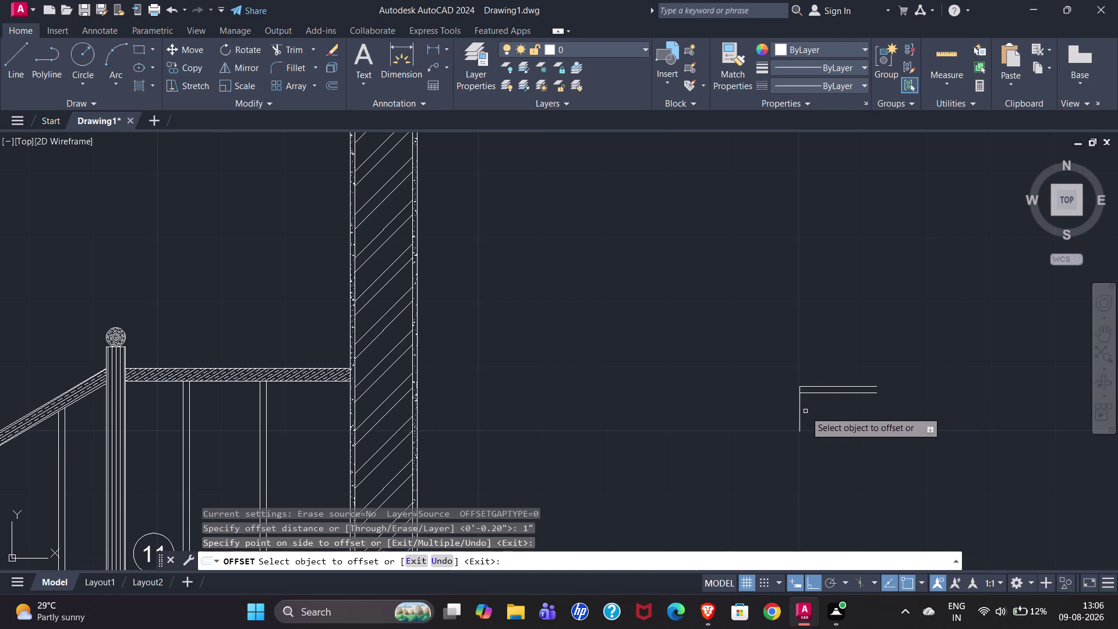
click(799, 407)
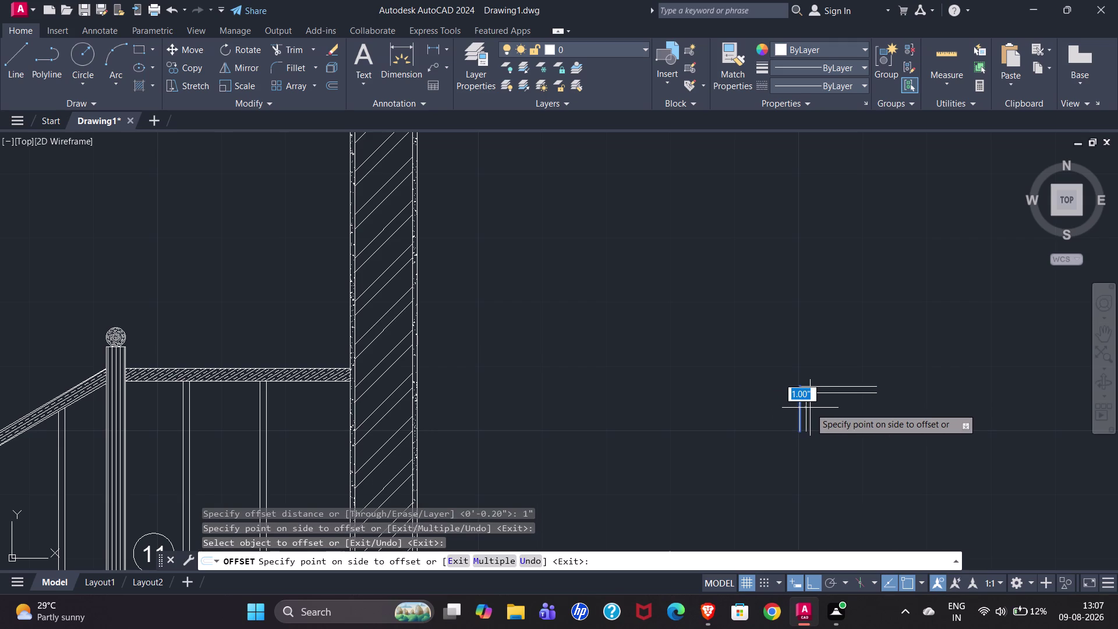
key(Return)
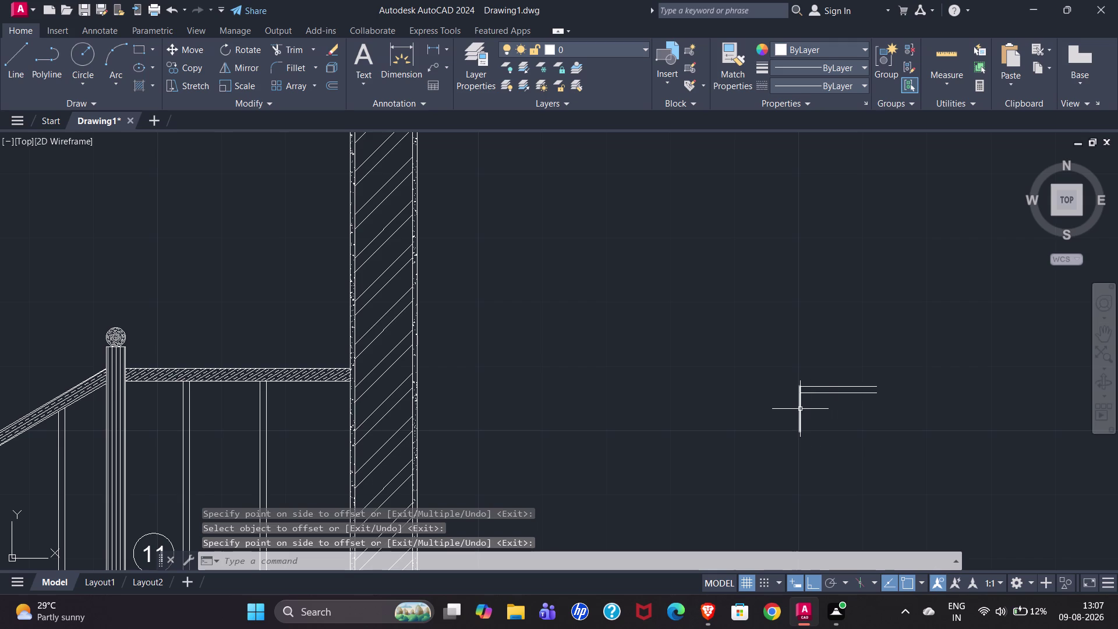
Offset the riser line 1 inch to the side.
key(o)
key(Return)
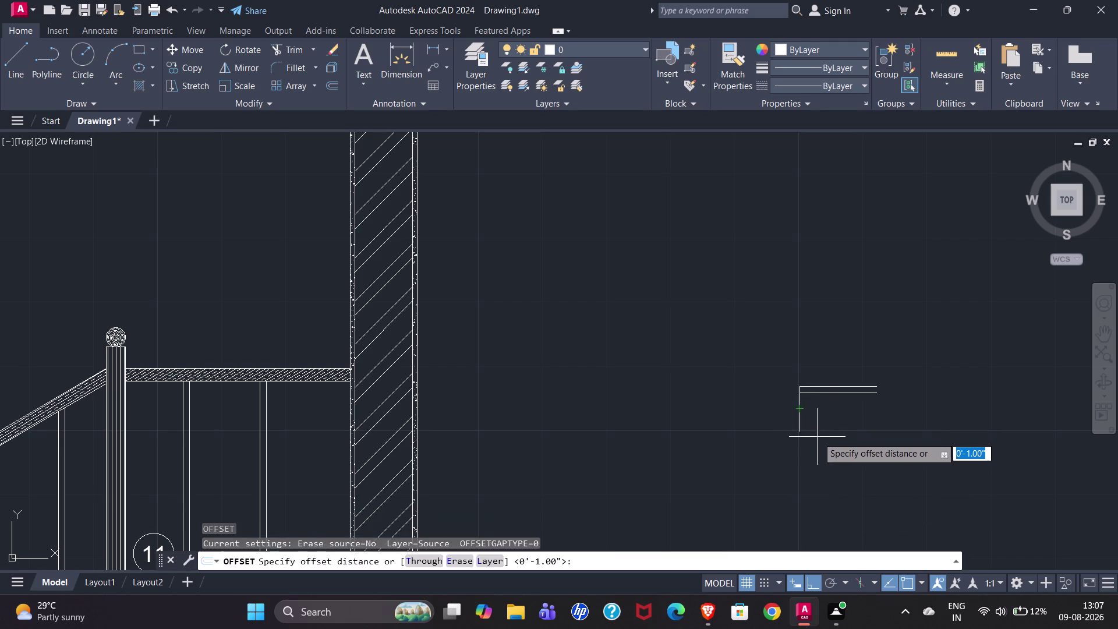
key(Return)
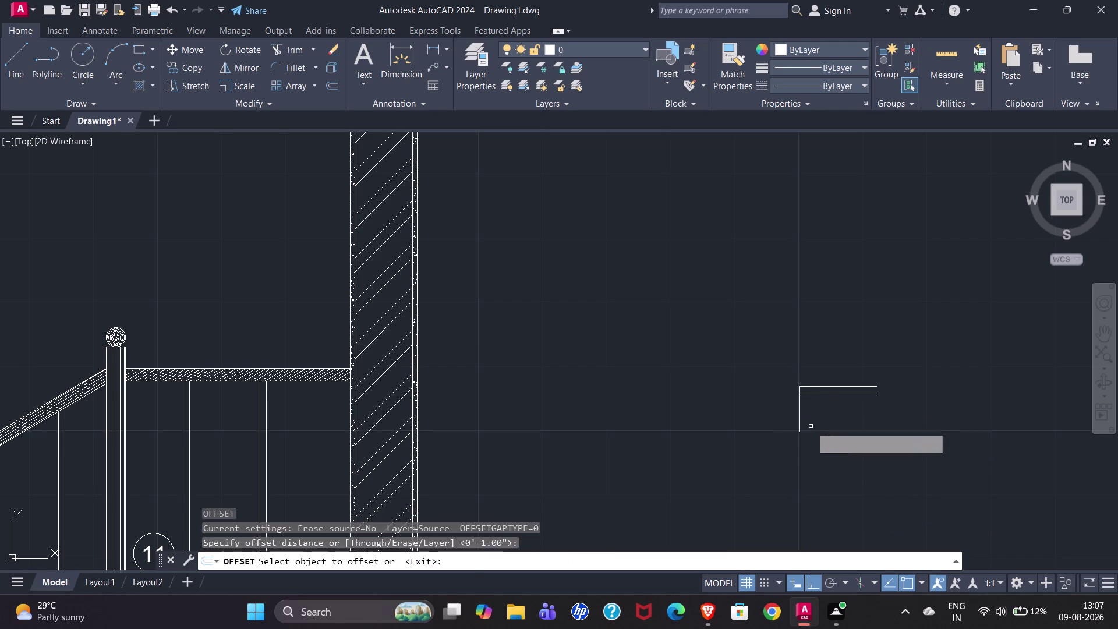
click(798, 419)
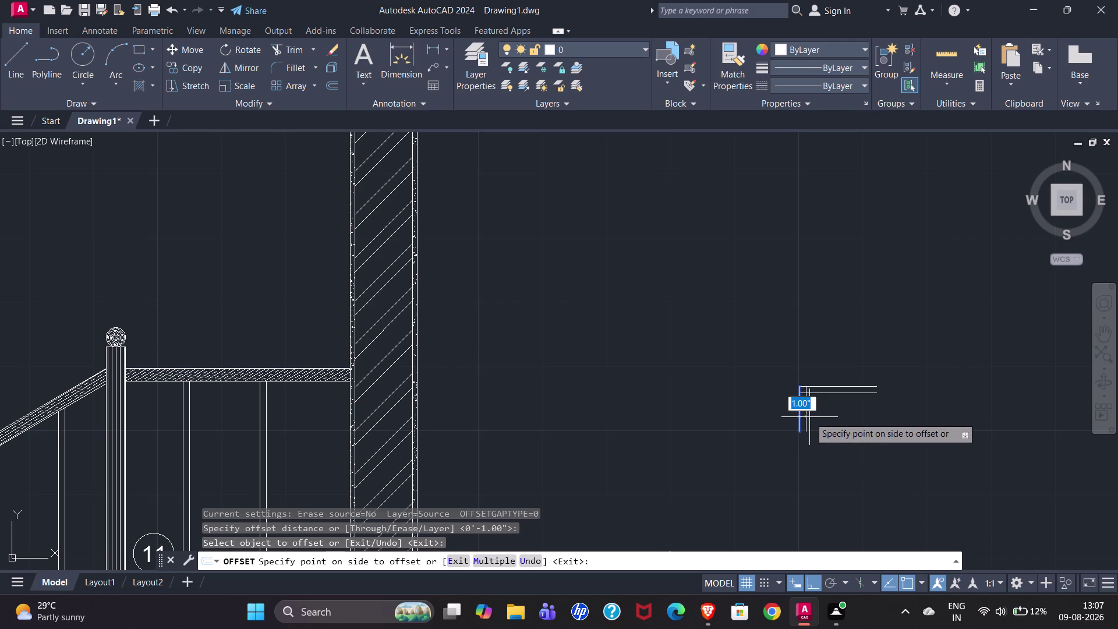
click(810, 416)
scroll(up, 3)
scroll(up, 3)
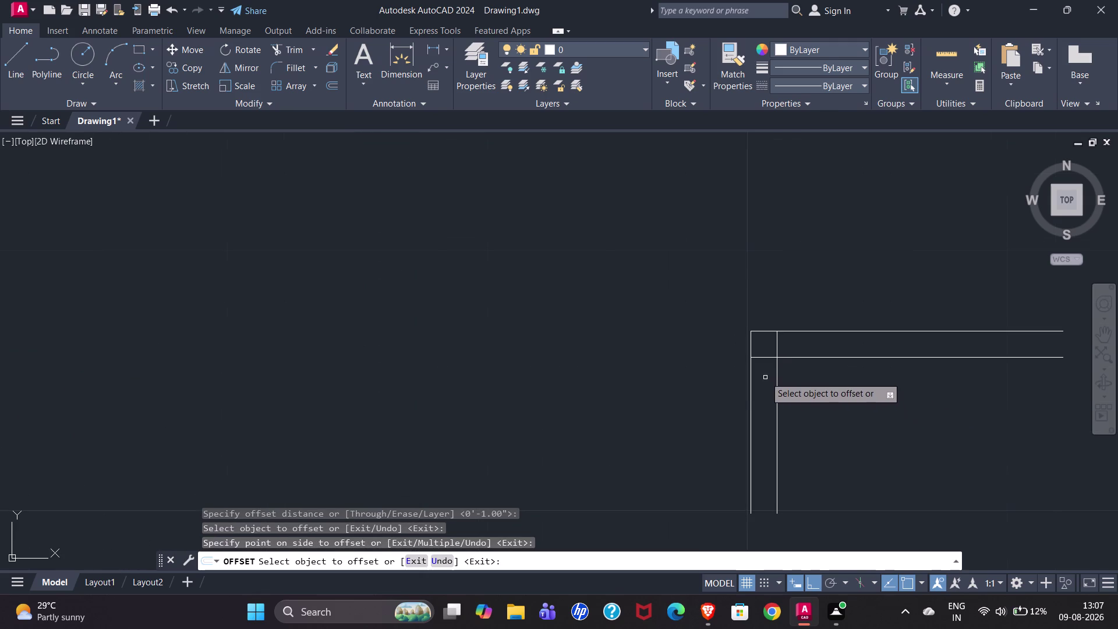
key(Escape)
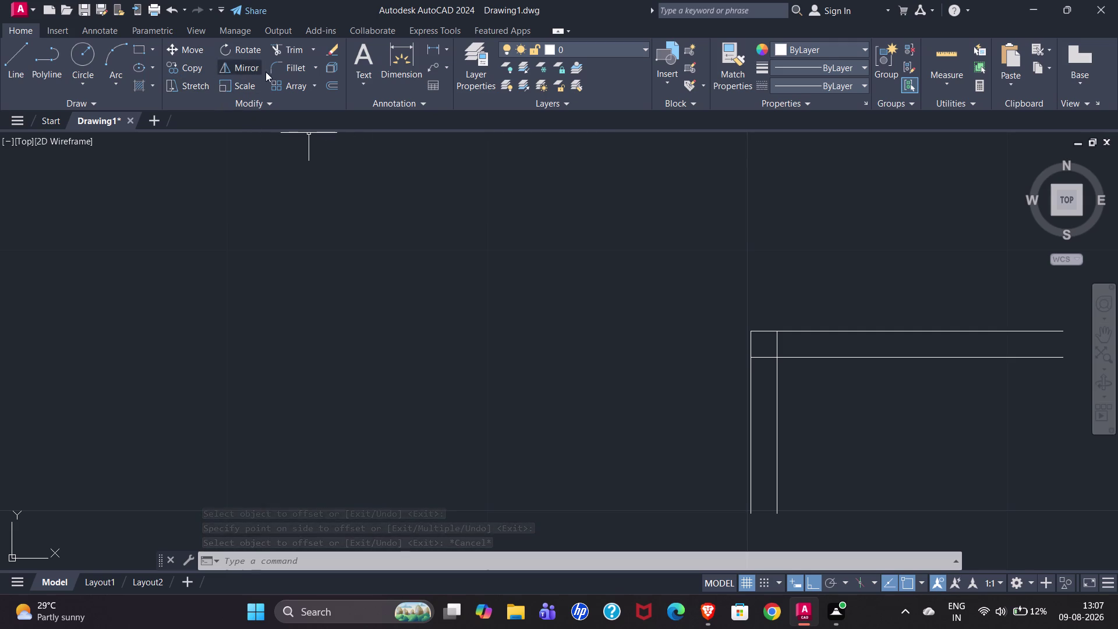
Fillet the upper and lower tread lines into a rounded nosing, then zoom out to check.
click(296, 69)
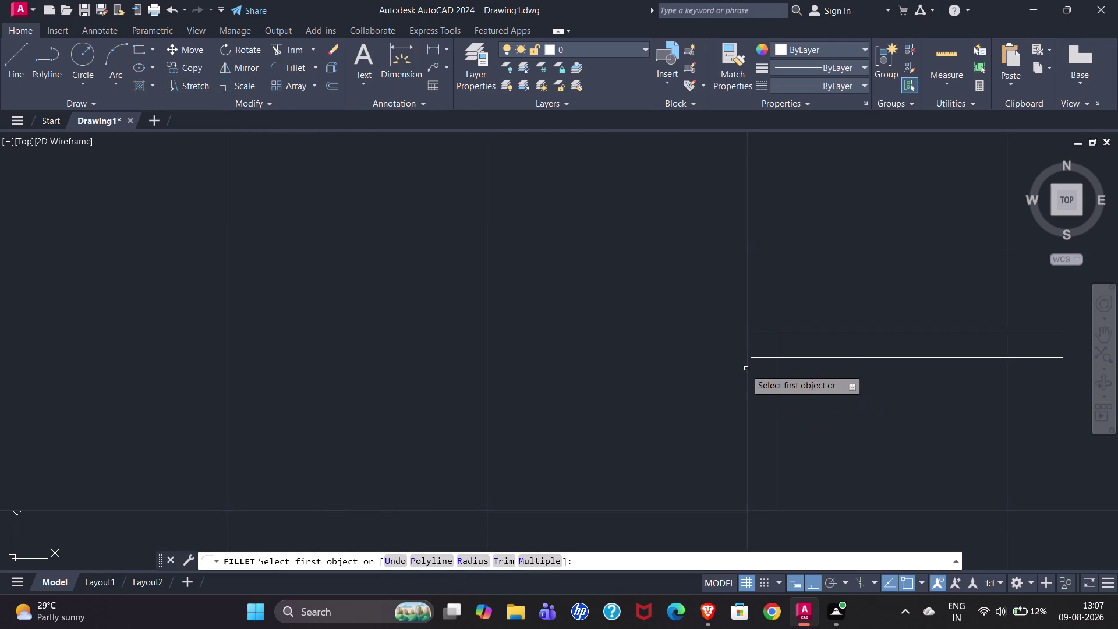
click(760, 356)
click(756, 333)
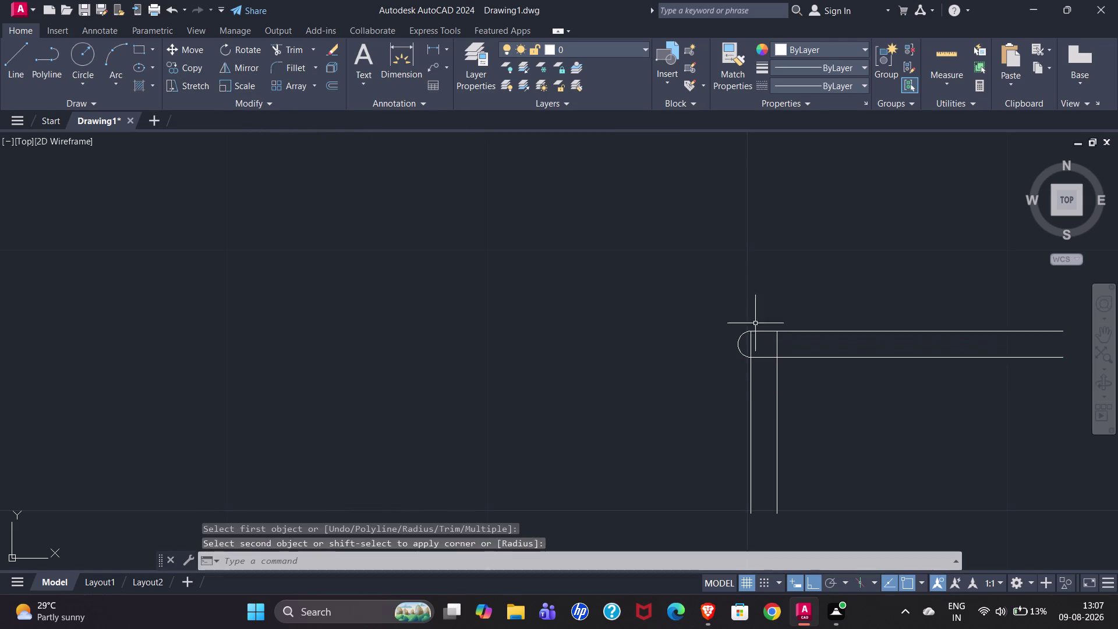
scroll(down, 3)
scroll(down, 3)
scroll(down, 3)
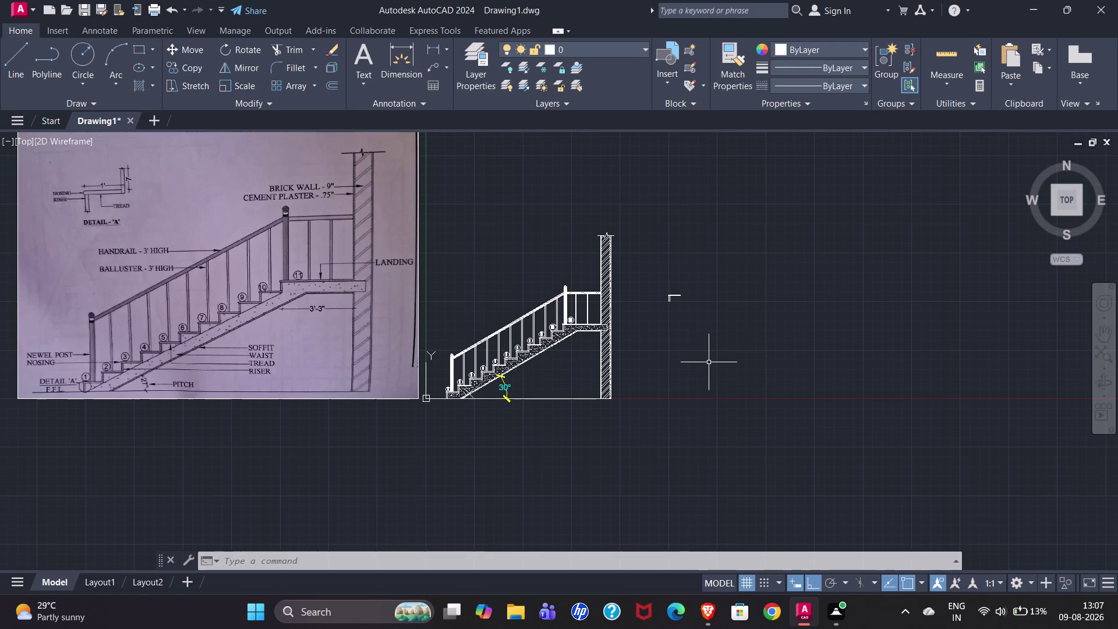
scroll(up, 3)
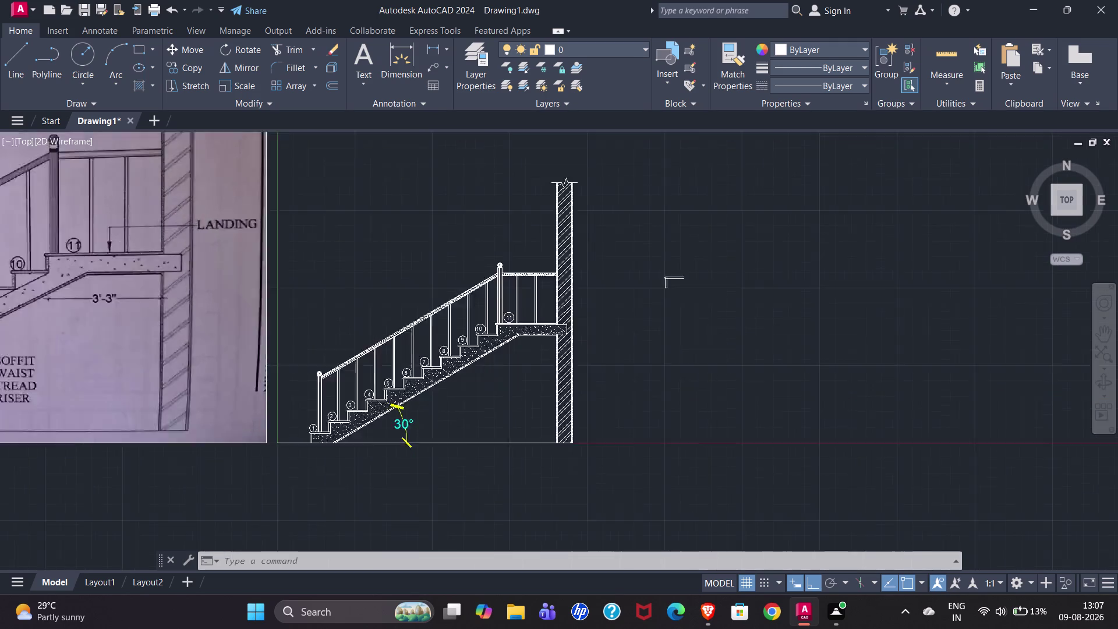
scroll(up, 3)
scroll(down, 3)
Zoom to the bottom step and window-select step 1's outline and number.
scroll(up, 3)
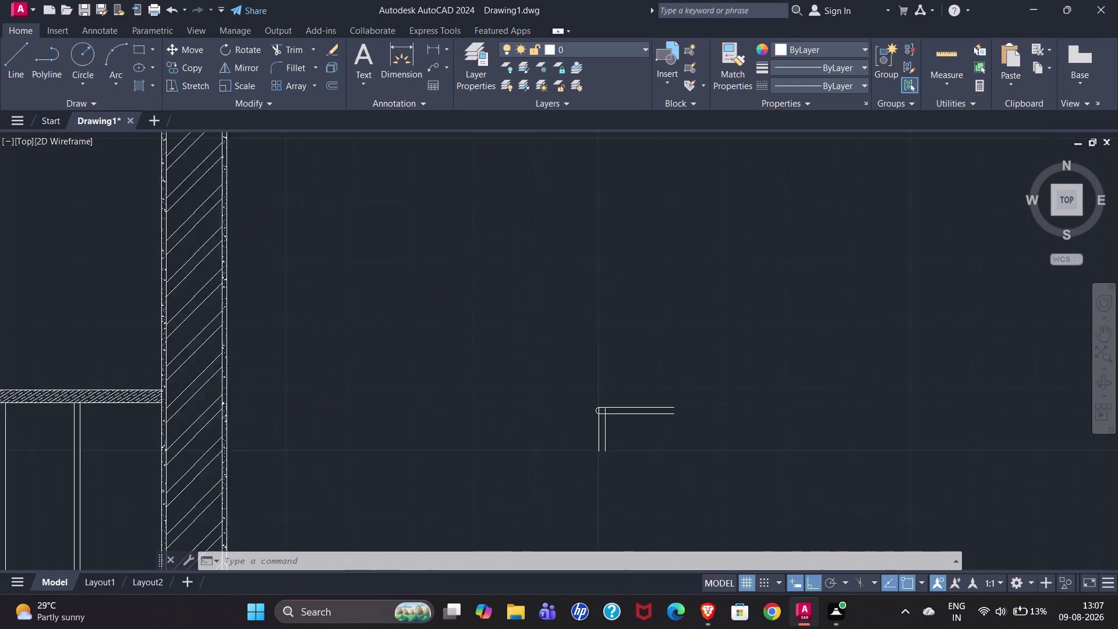
scroll(down, 3)
scroll(down, 3)
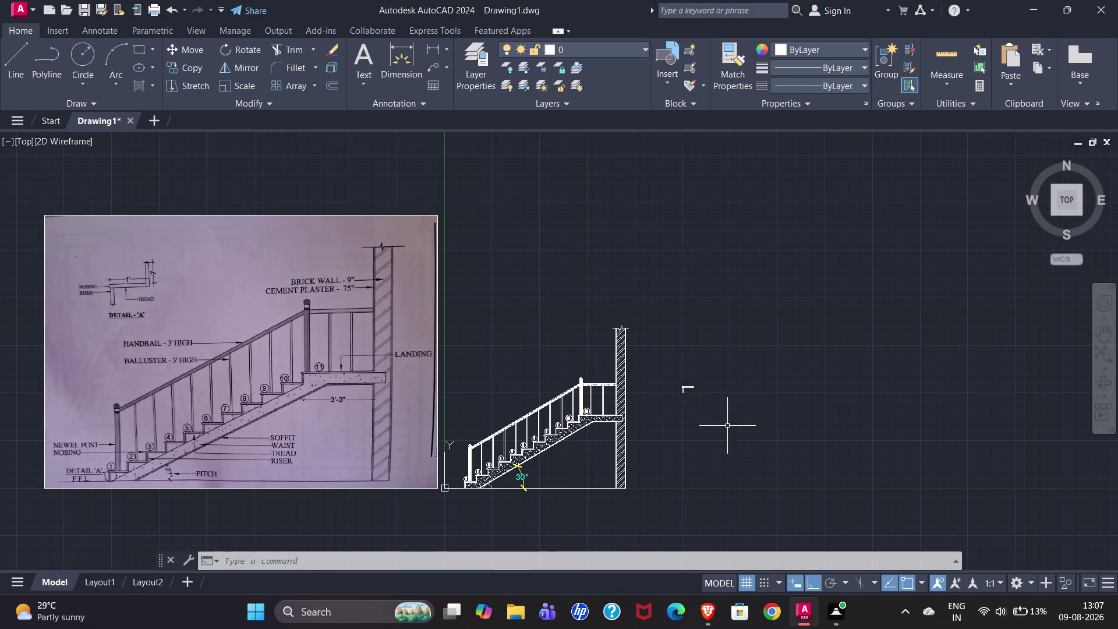
scroll(up, 3)
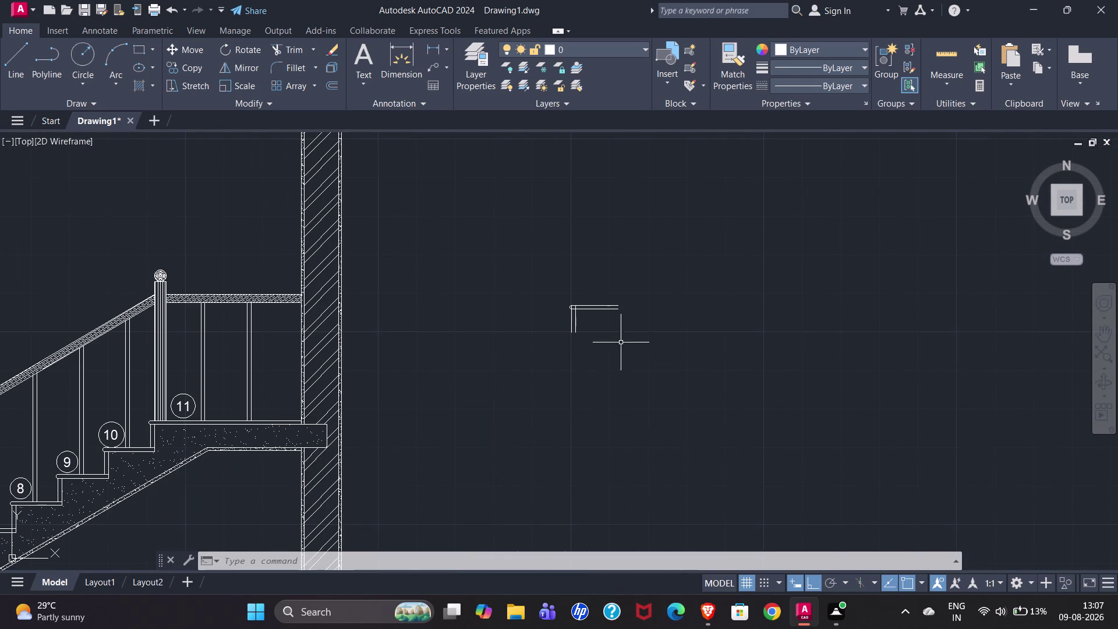
scroll(down, 3)
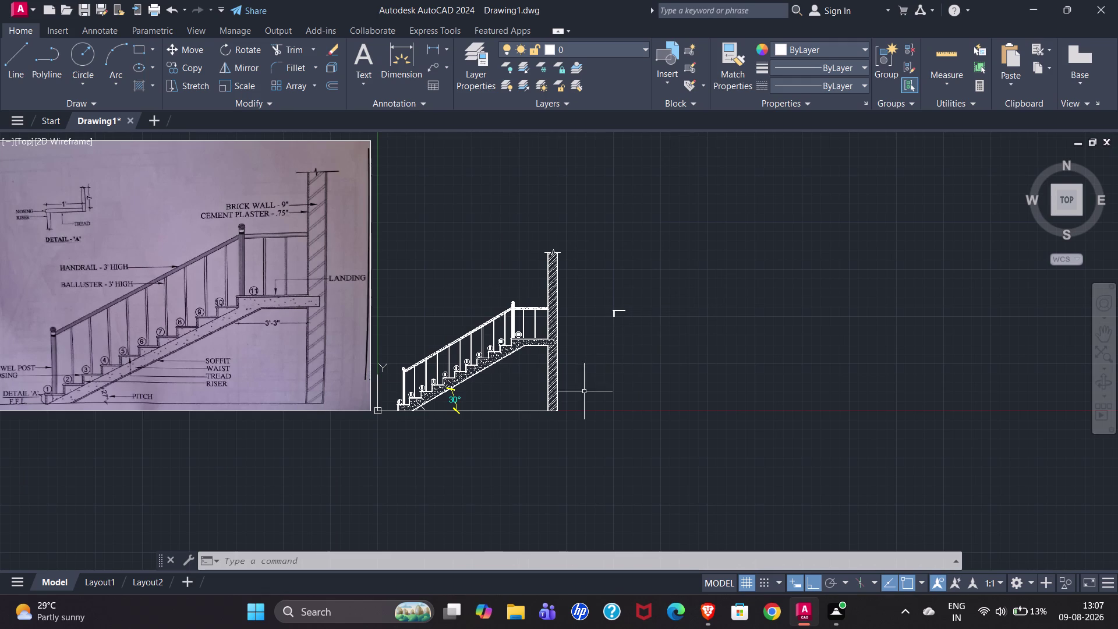
scroll(up, 3)
scroll(down, 3)
scroll(up, 3)
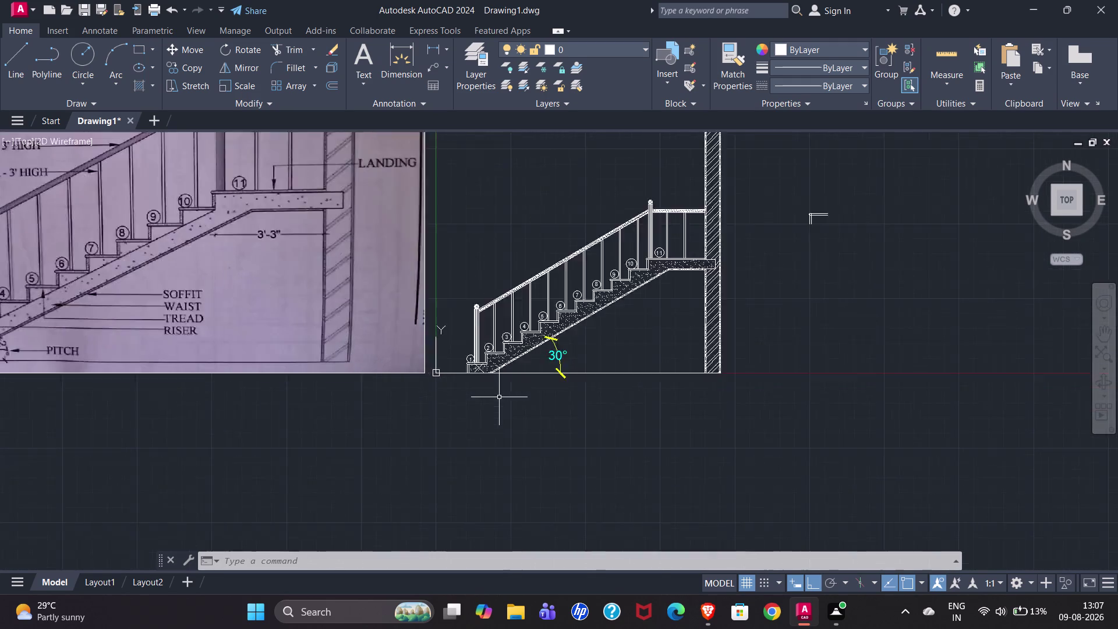
scroll(up, 3)
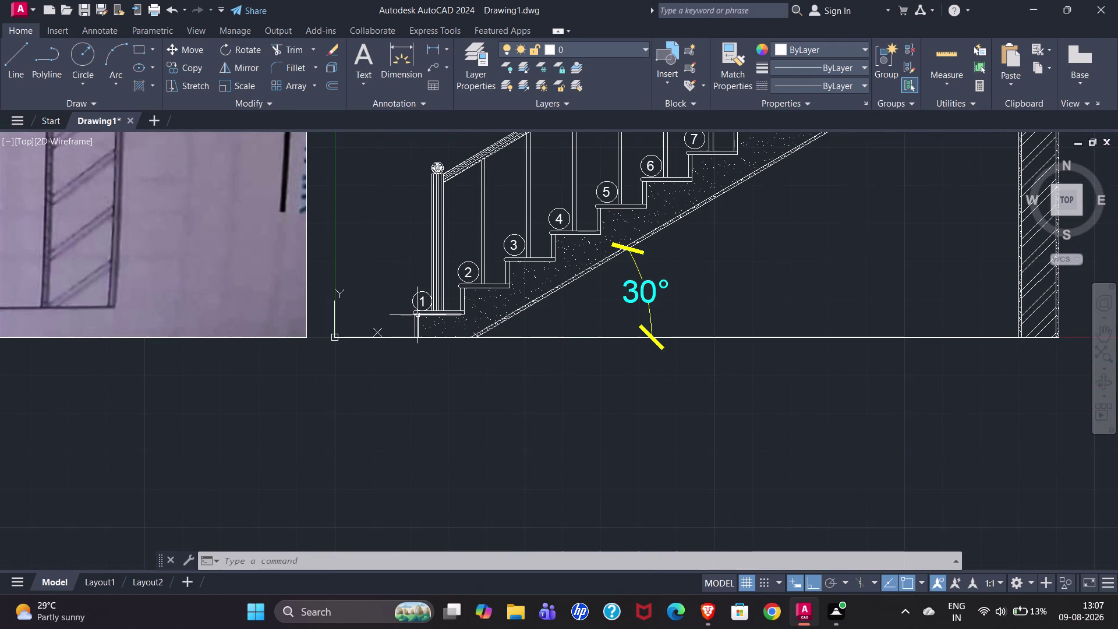
click(398, 268)
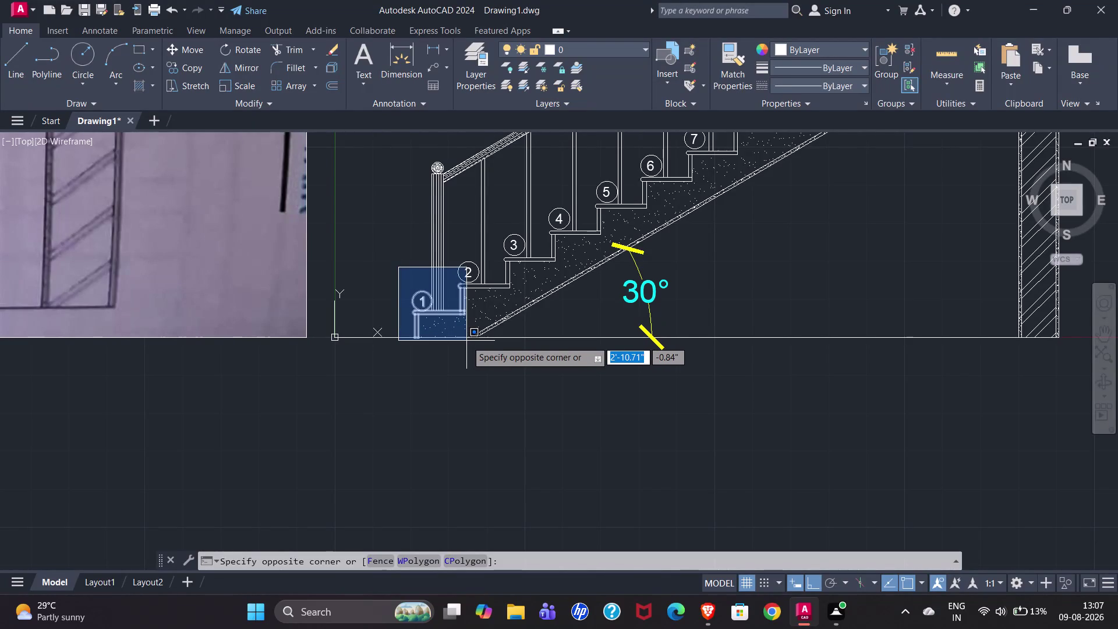
click(467, 340)
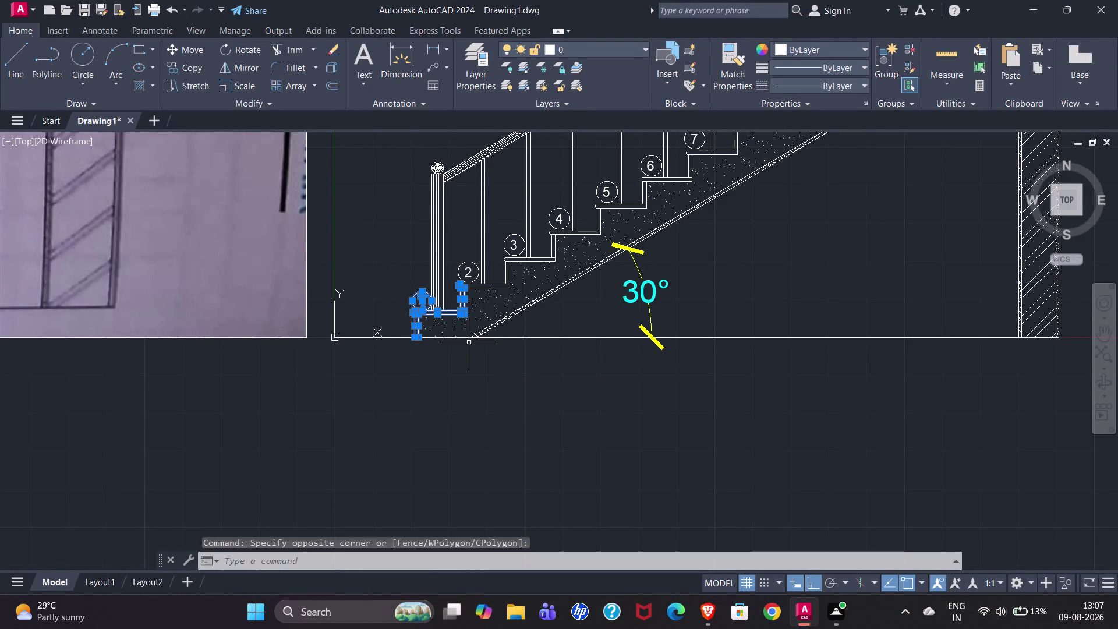
Copy step 1's outline and number bubble to a spot above-left of the stair.
key(c)
key(o)
key(Return)
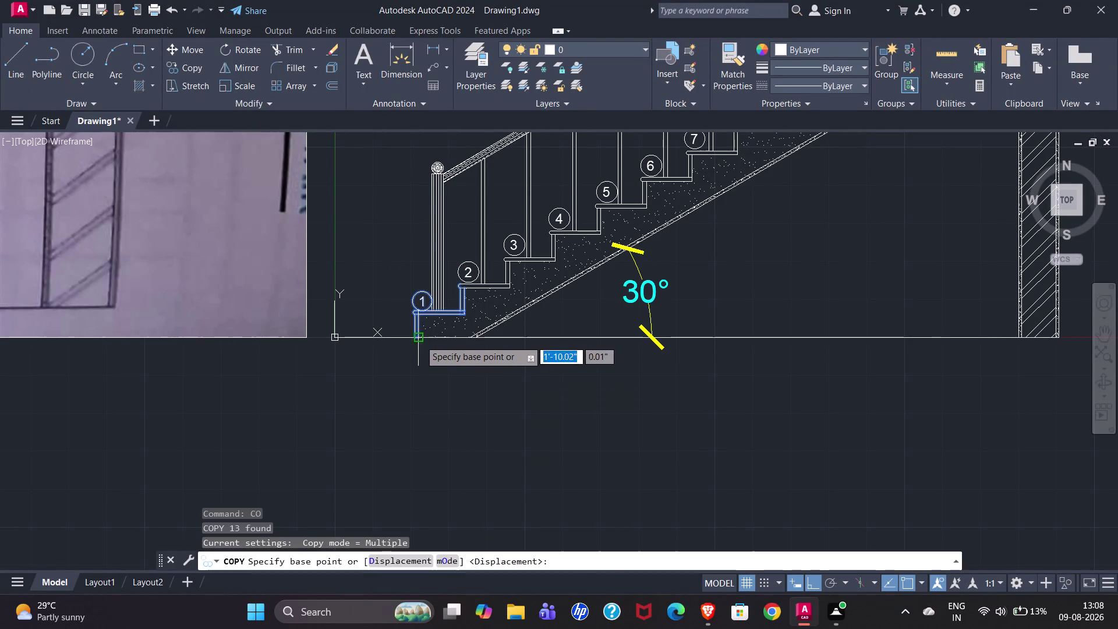
scroll(up, 3)
click(403, 334)
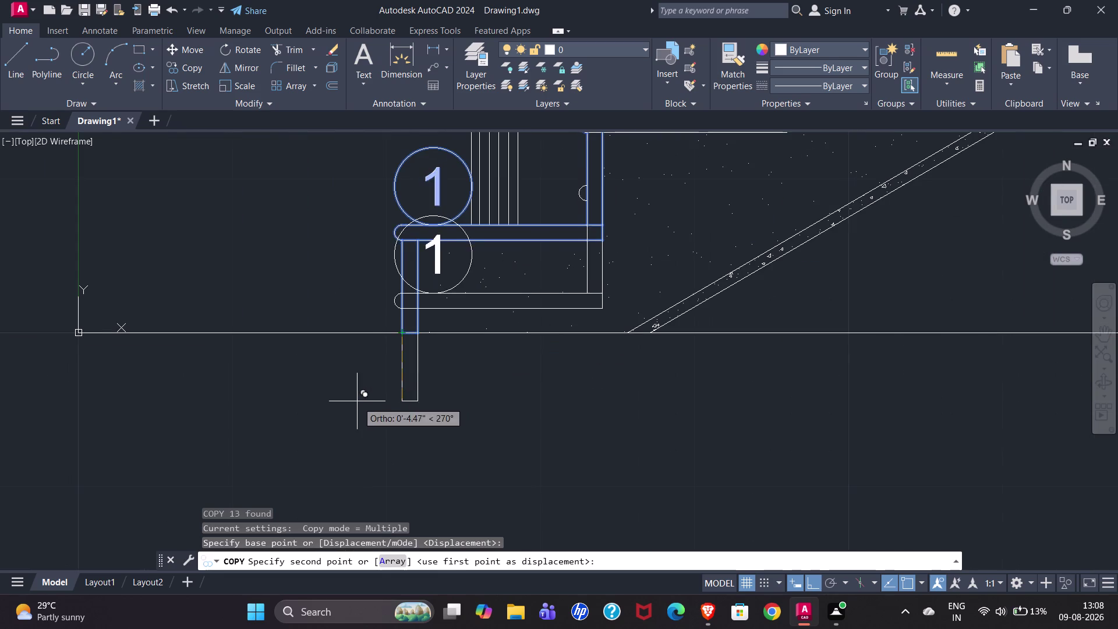
scroll(down, 3)
scroll(down, 3)
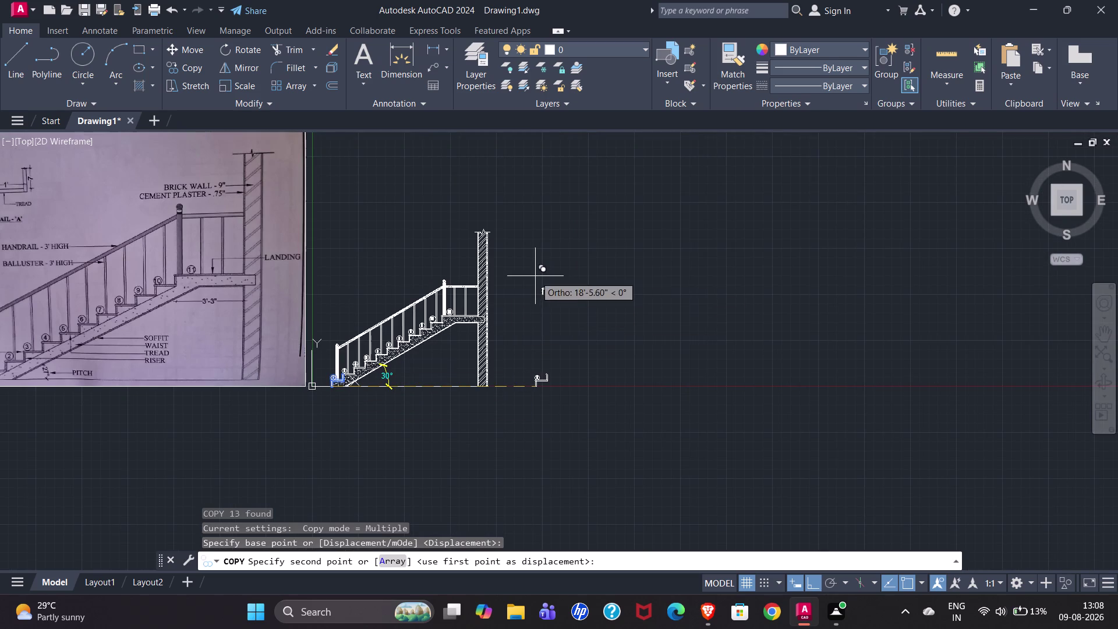
click(817, 581)
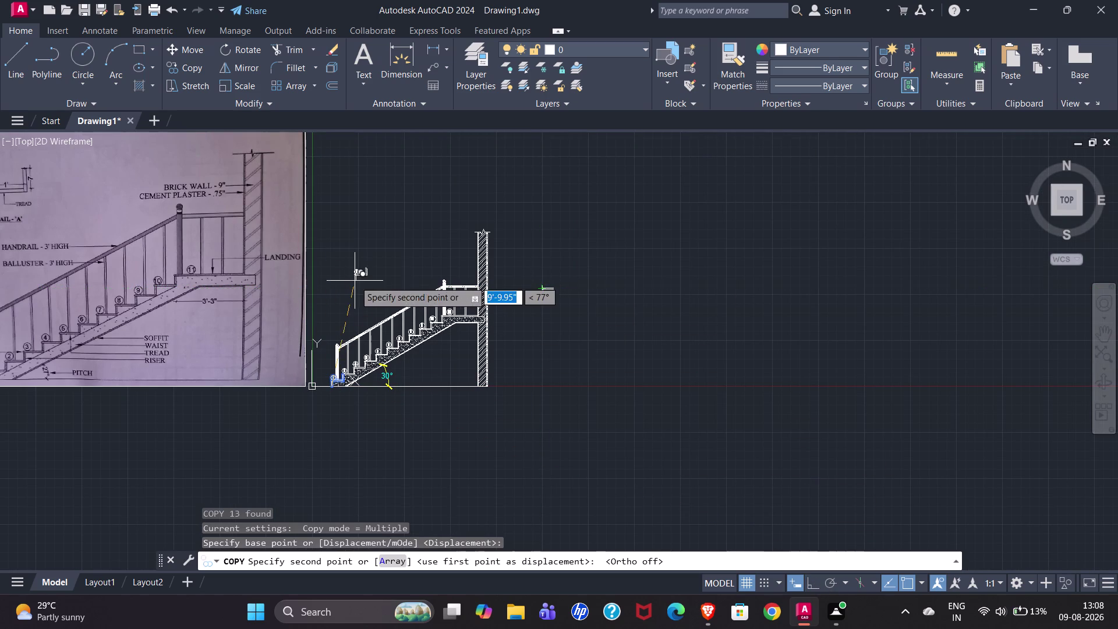
click(345, 285)
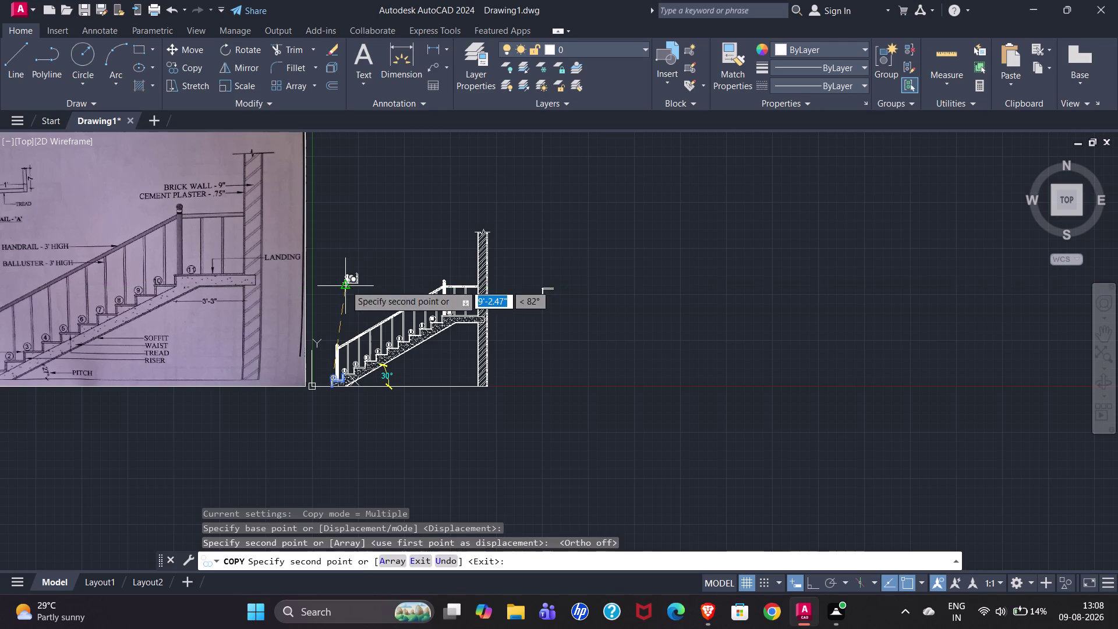
scroll(down, 3)
key(Escape)
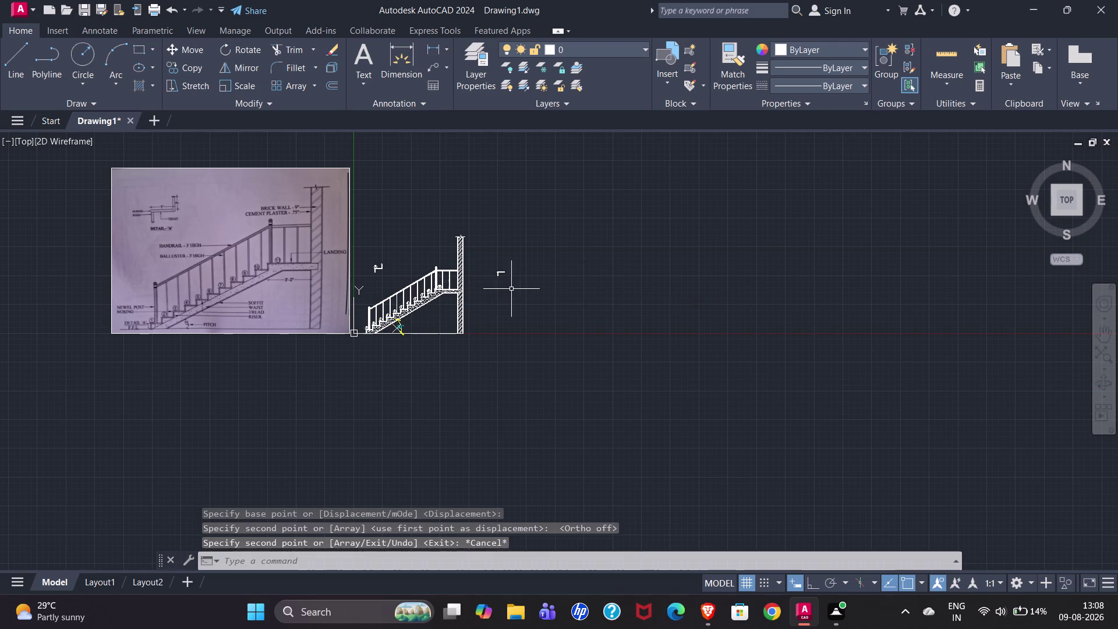
Window-select and delete the copied step's extra lines.
click(486, 264)
click(508, 288)
key(Delete)
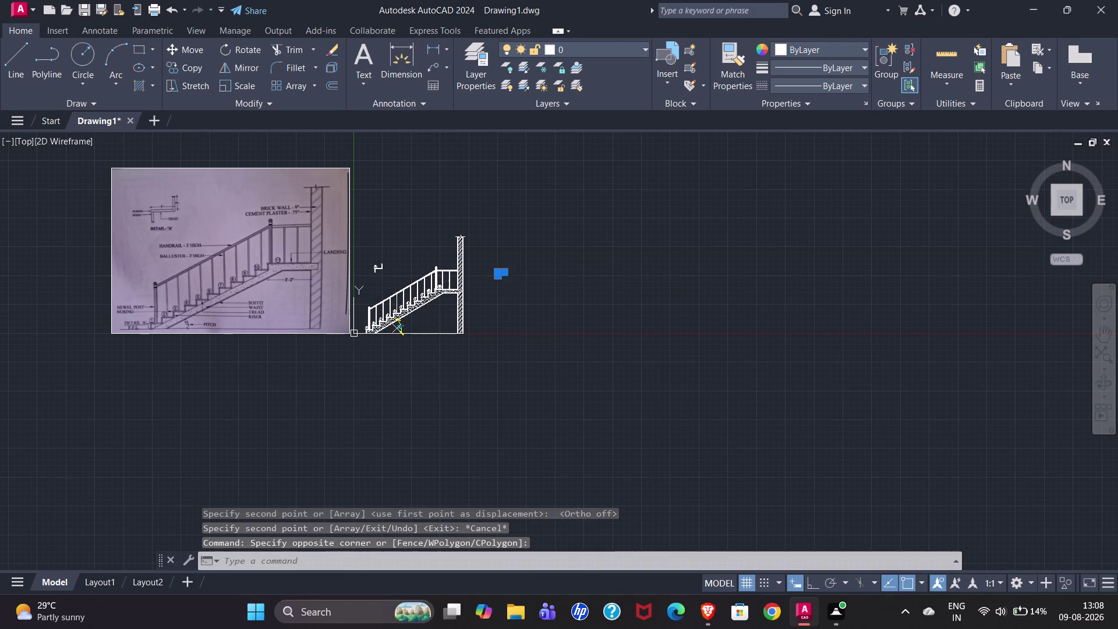
Delete the rounded cap atop the copied step's vertical line.
scroll(up, 3)
scroll(up, 3)
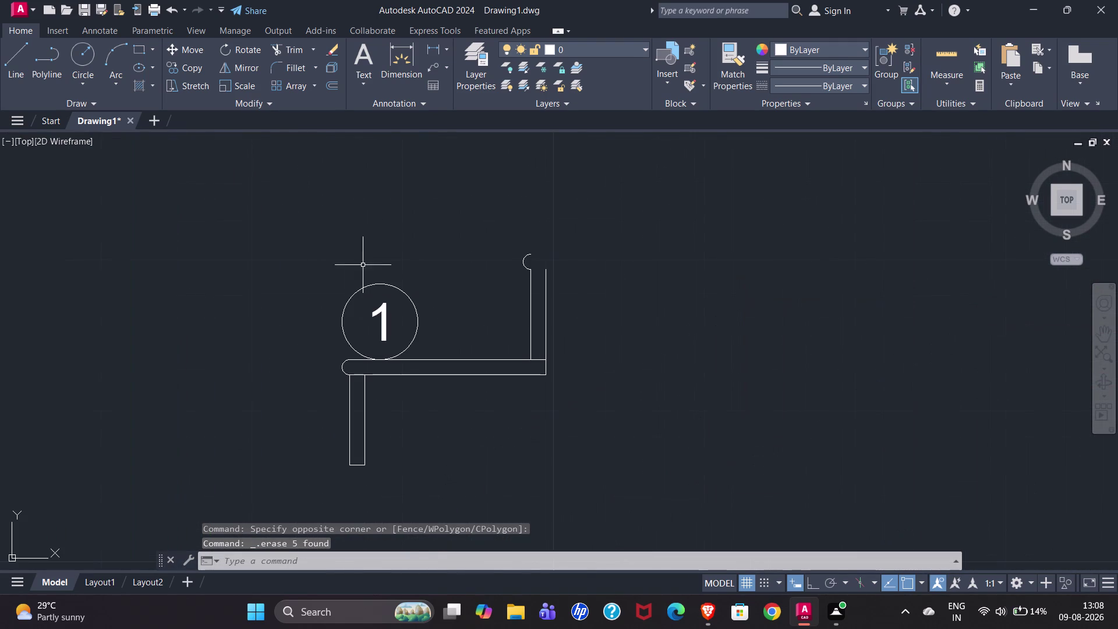
click(525, 262)
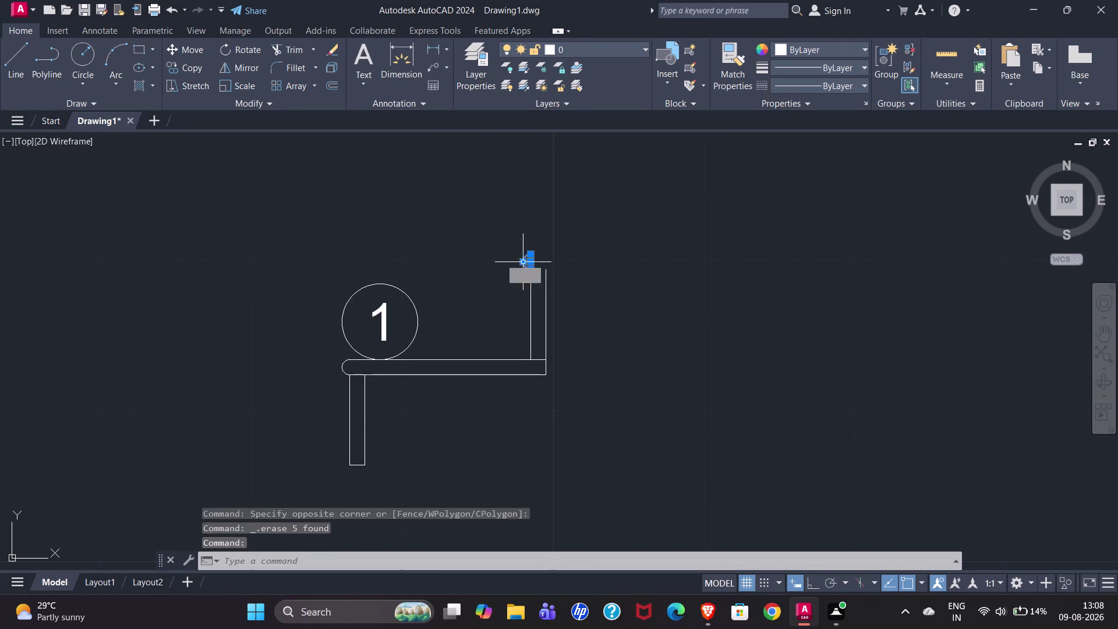
key(Delete)
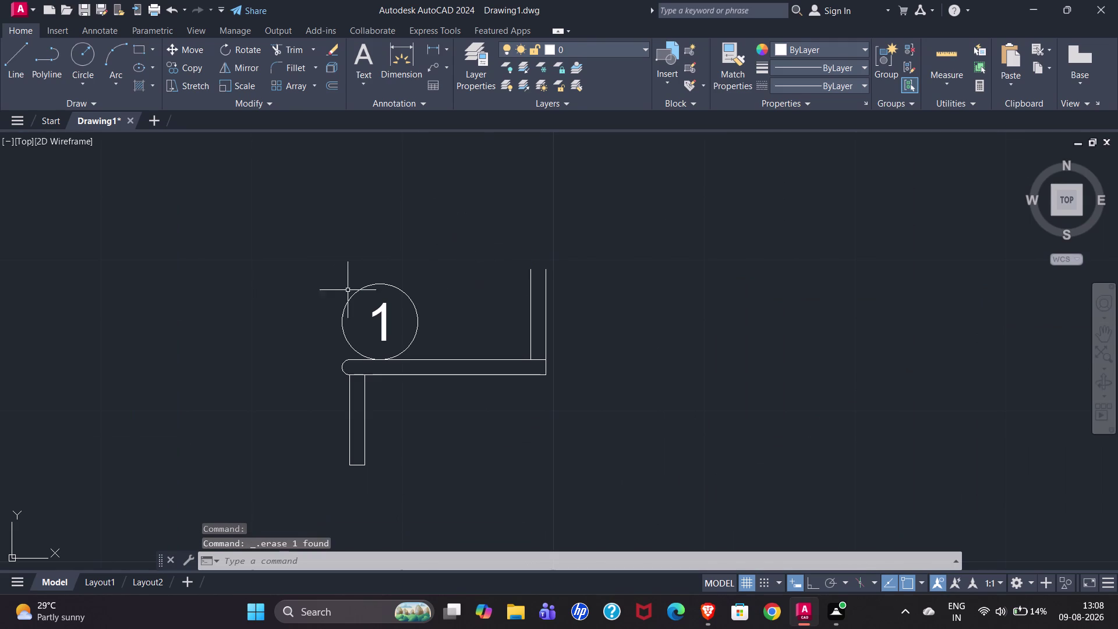
Delete the circled number 1 tag from the copied step.
click(326, 268)
click(441, 362)
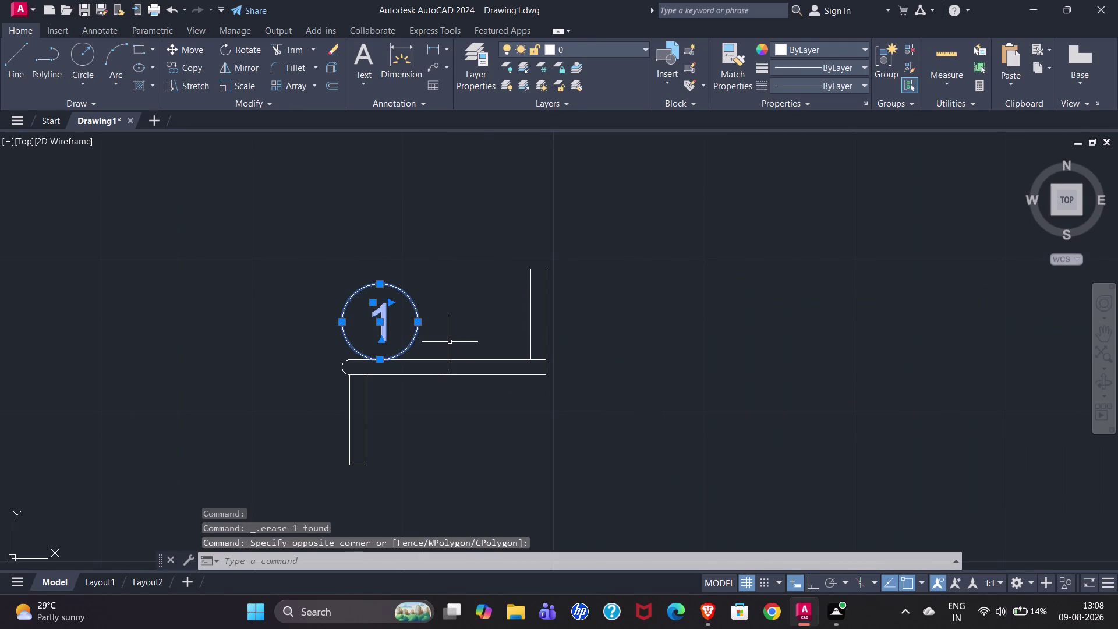
key(Delete)
scroll(down, 3)
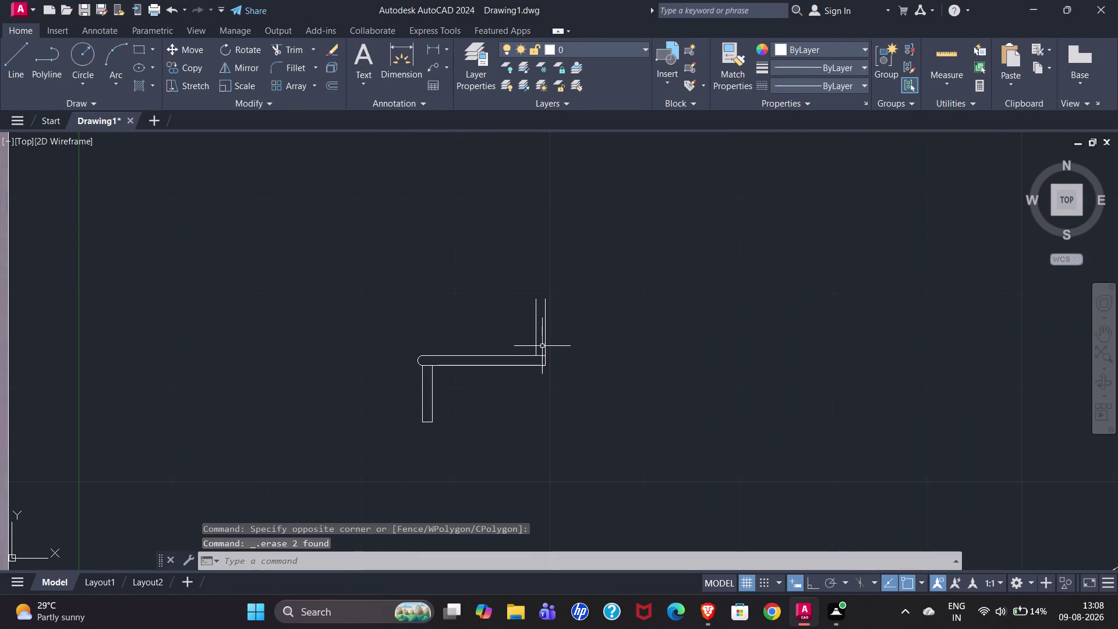
Zoom around the copied nosing outline to compare with the reference, then start Dimension.
scroll(down, 3)
scroll(down, 3)
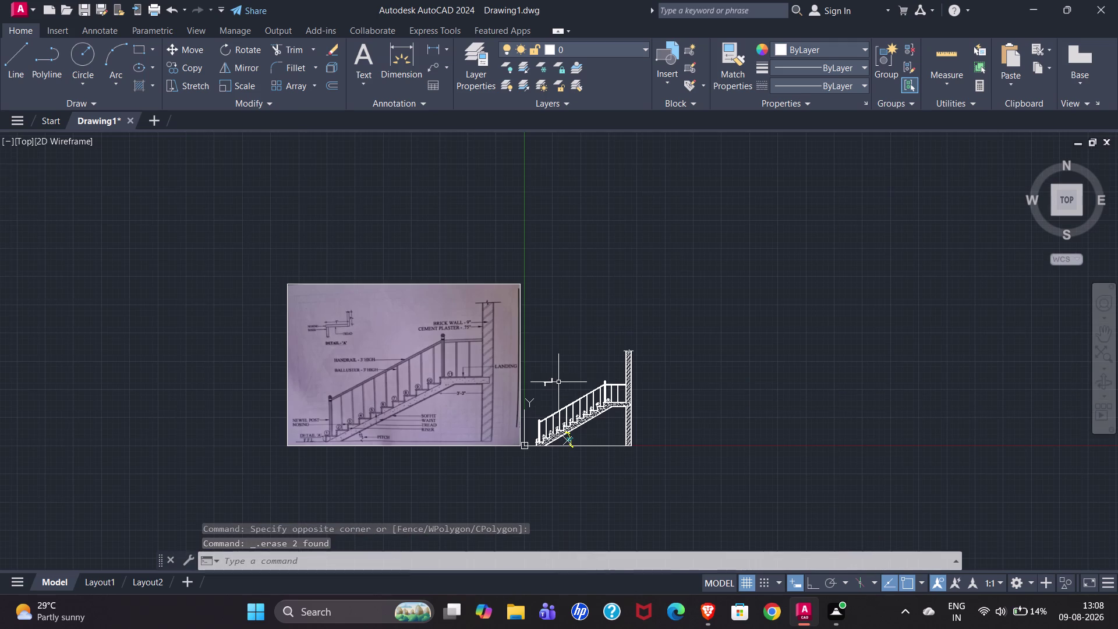
scroll(up, 3)
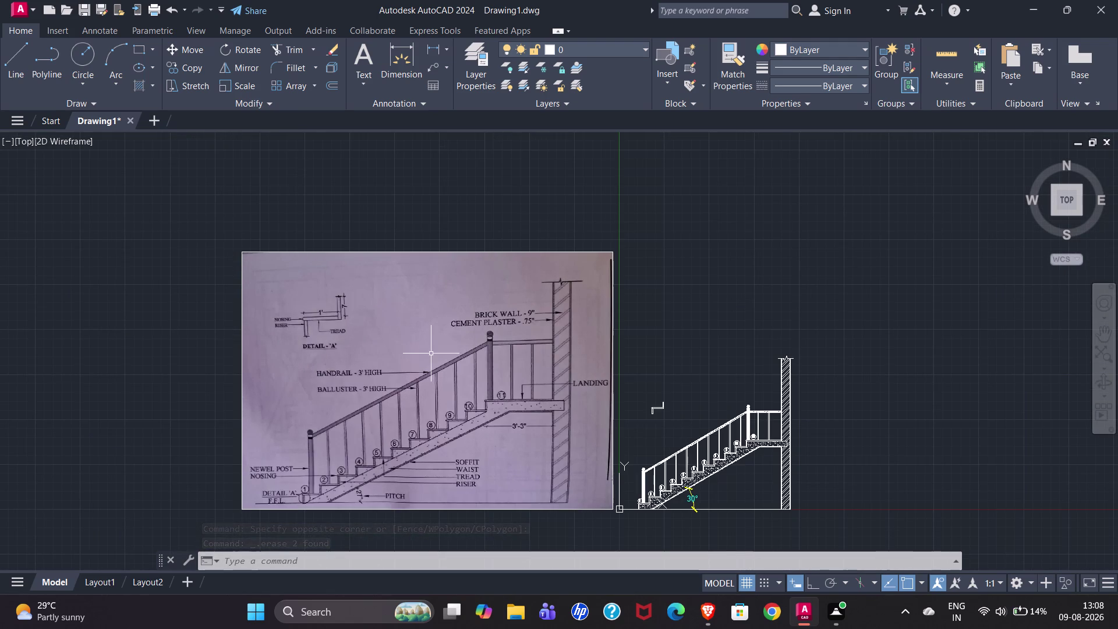
scroll(down, 3)
scroll(up, 3)
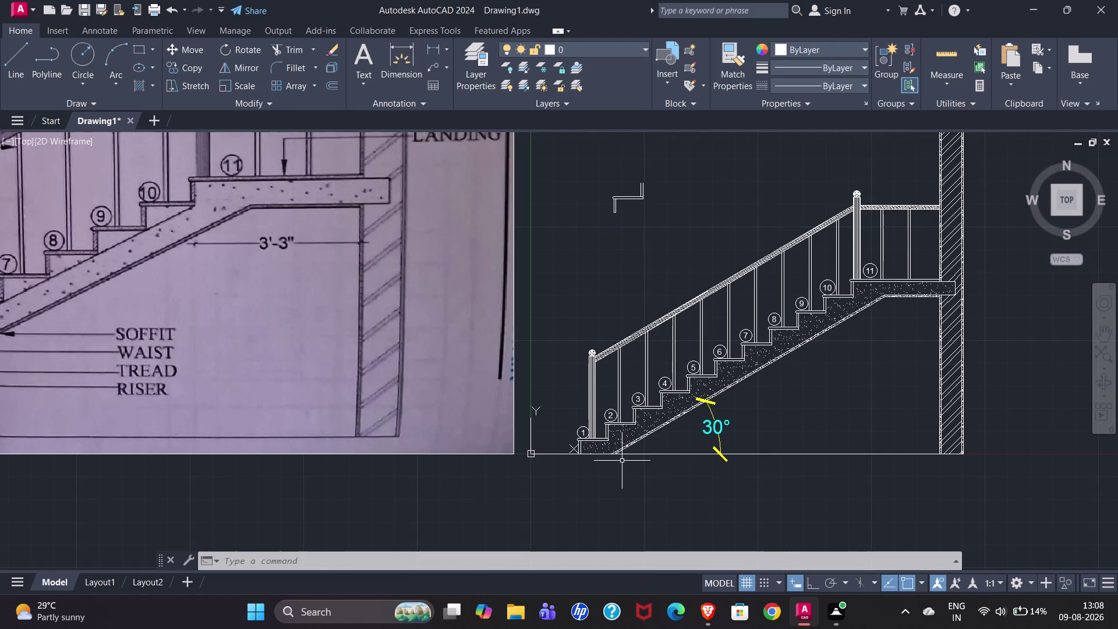
scroll(up, 3)
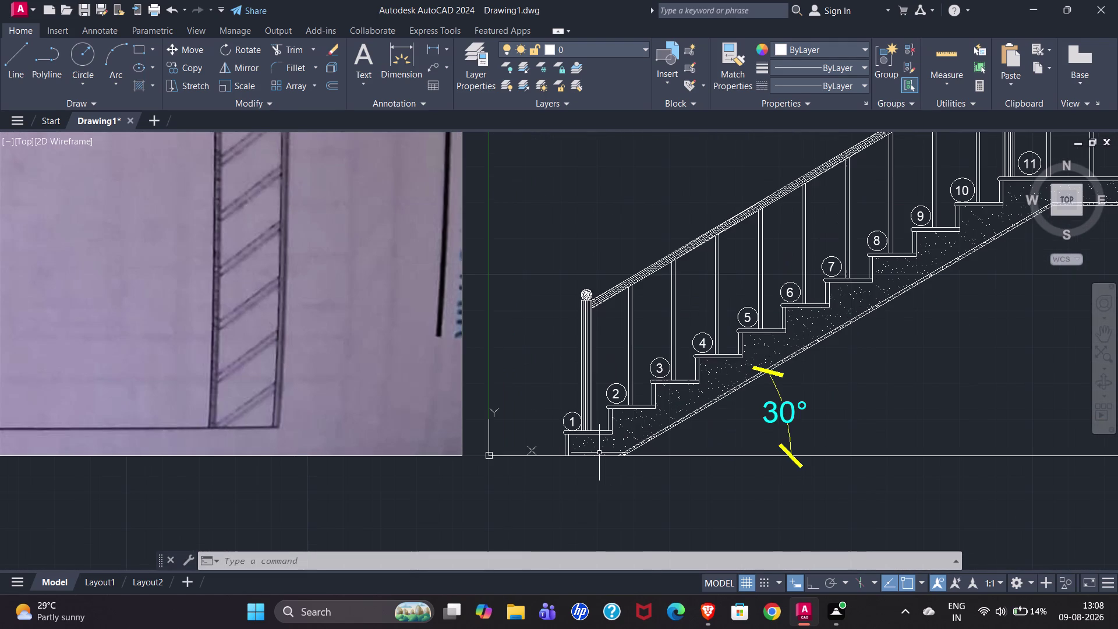
scroll(down, 3)
scroll(up, 3)
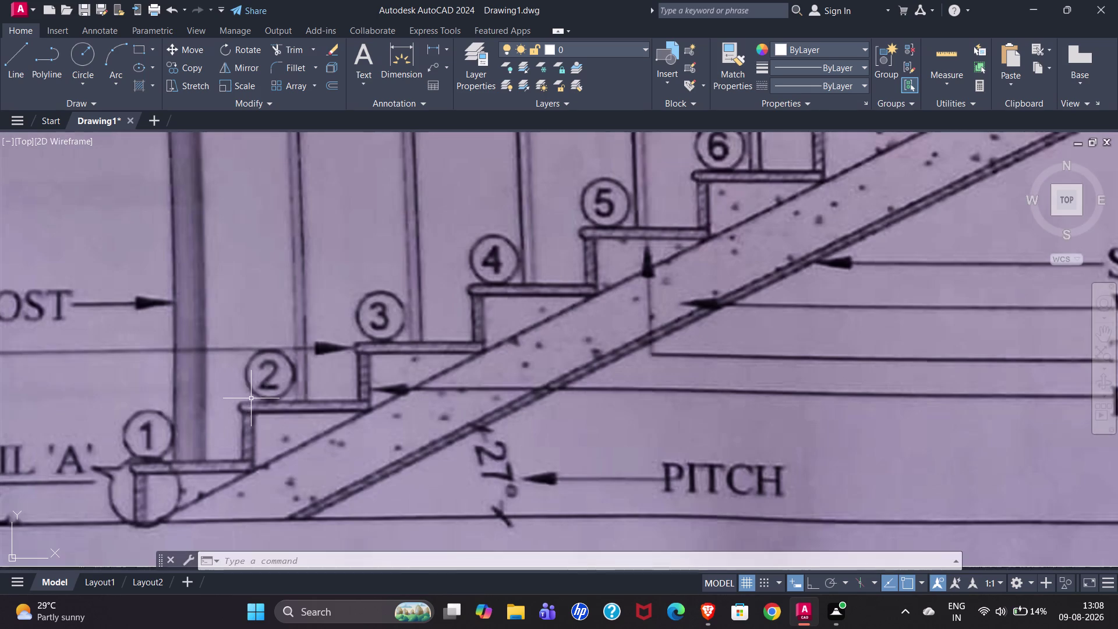
scroll(down, 3)
scroll(down, 3)
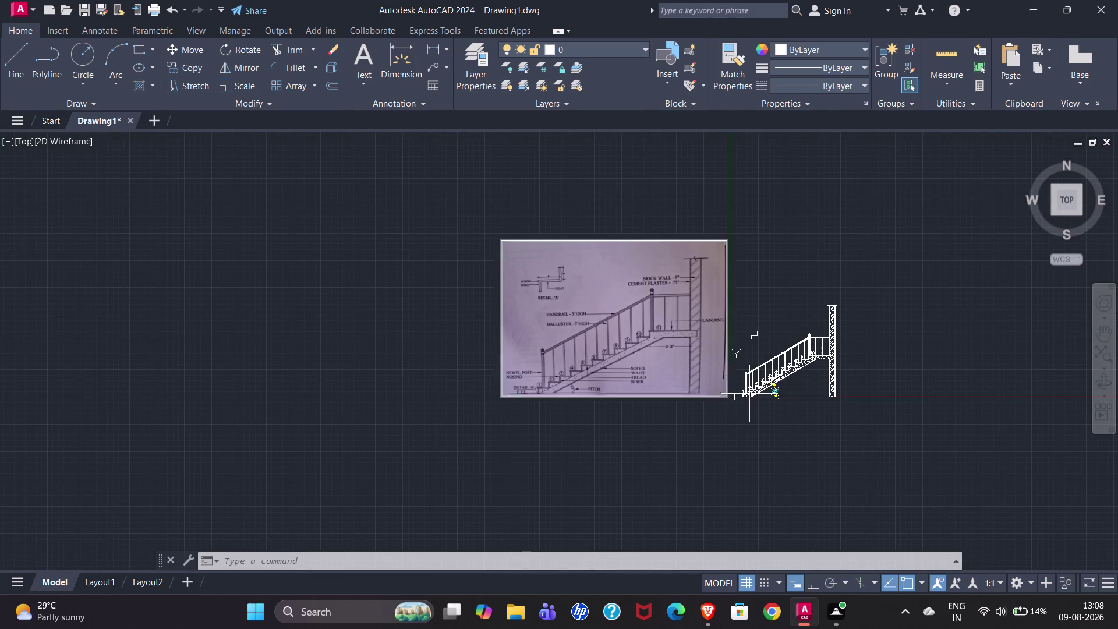
scroll(up, 3)
scroll(down, 3)
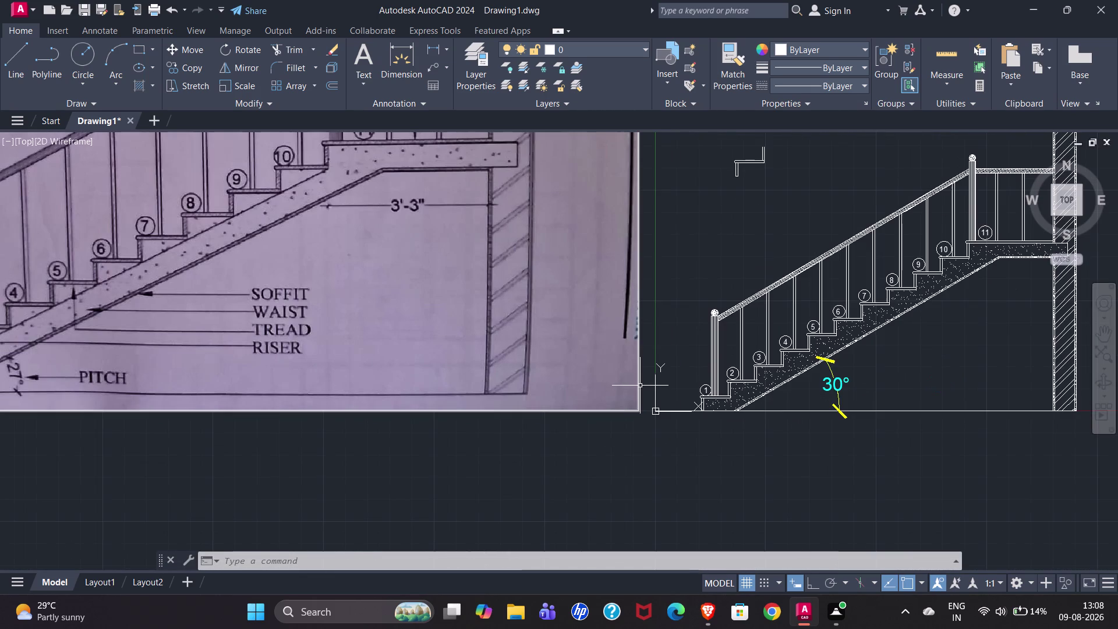
scroll(down, 3)
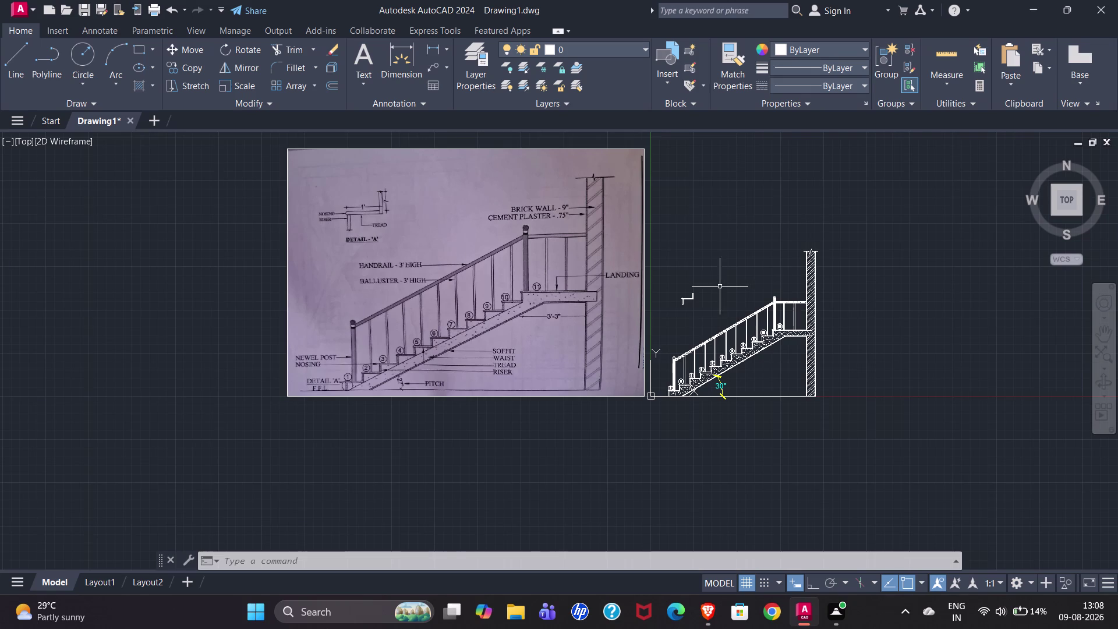
scroll(up, 3)
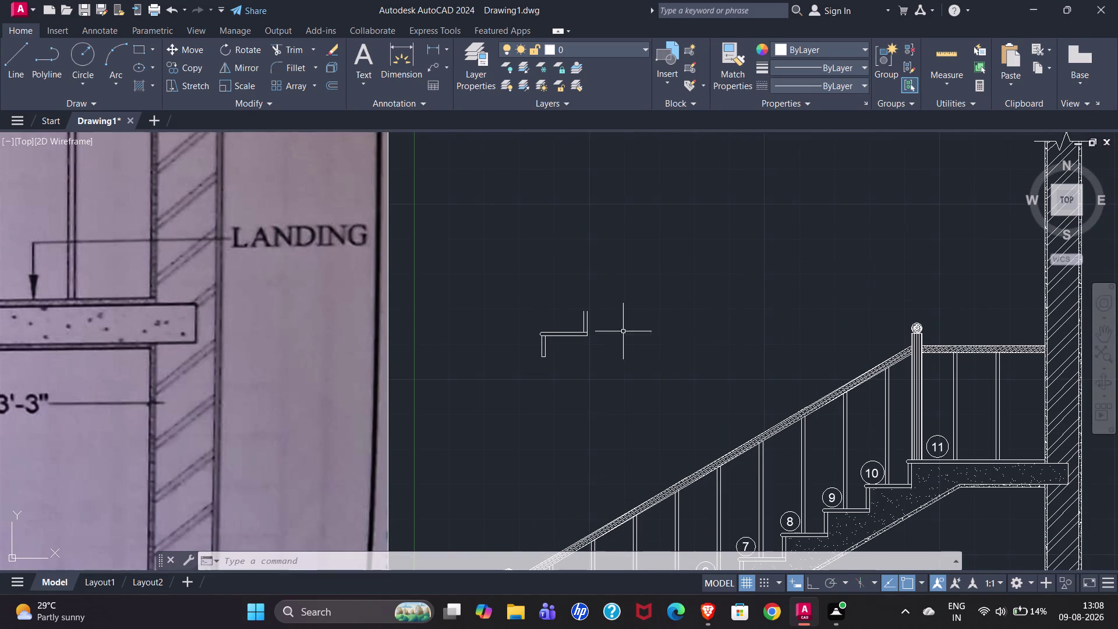
scroll(up, 3)
scroll(down, 3)
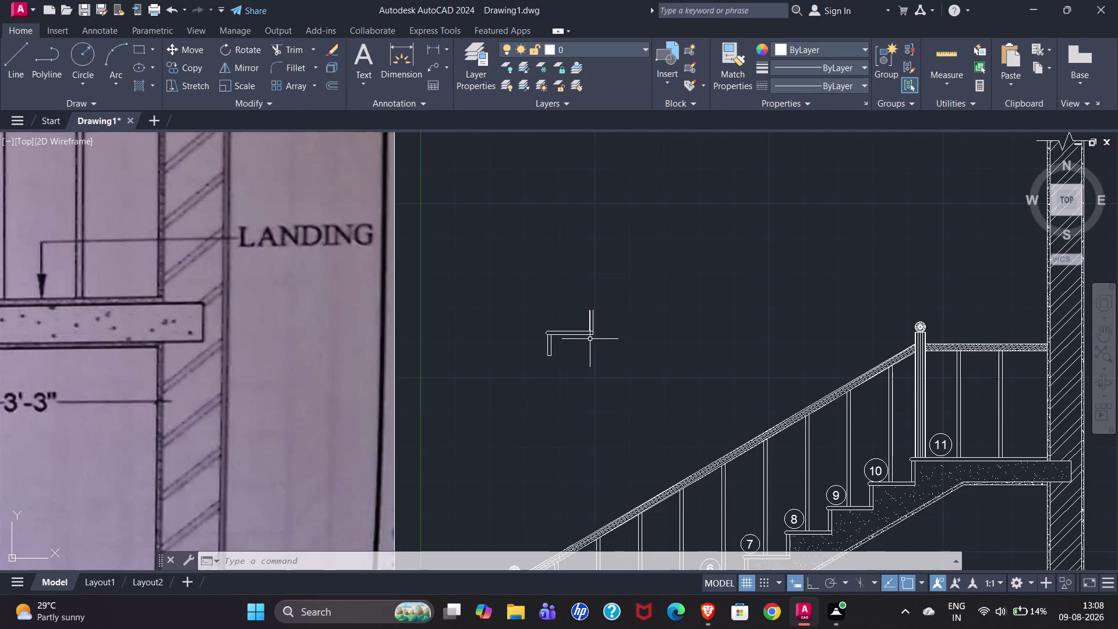
scroll(down, 3)
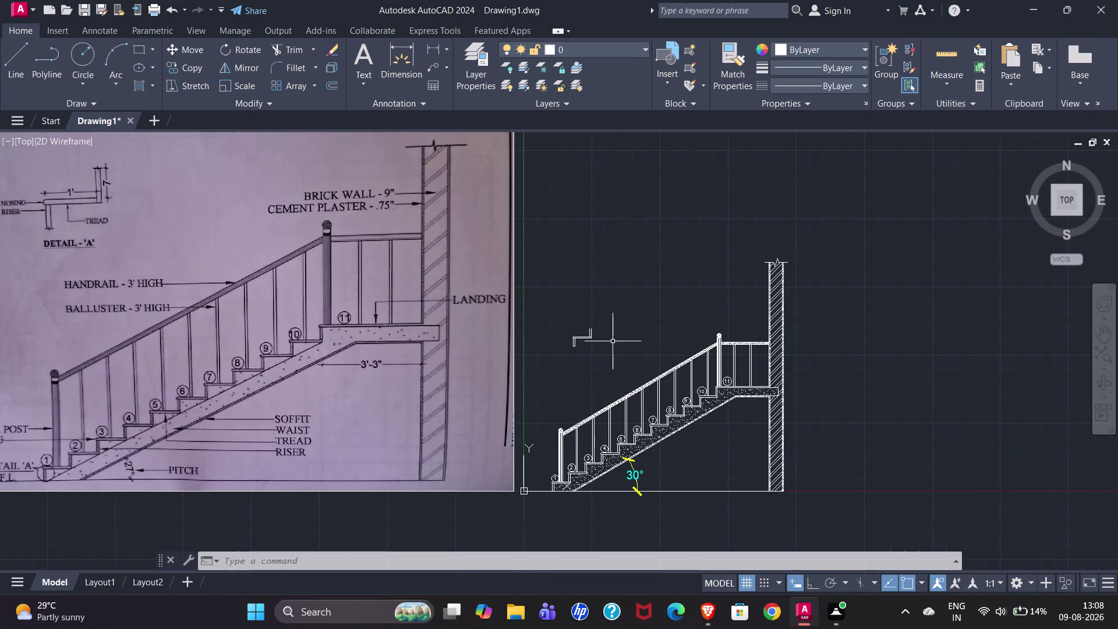
scroll(up, 3)
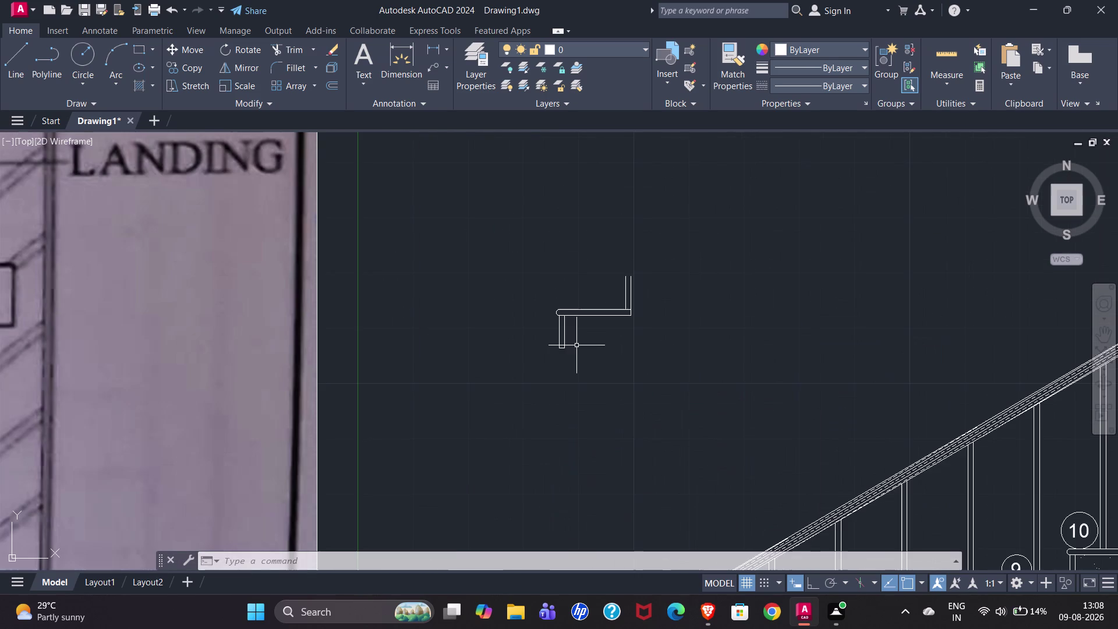
scroll(up, 3)
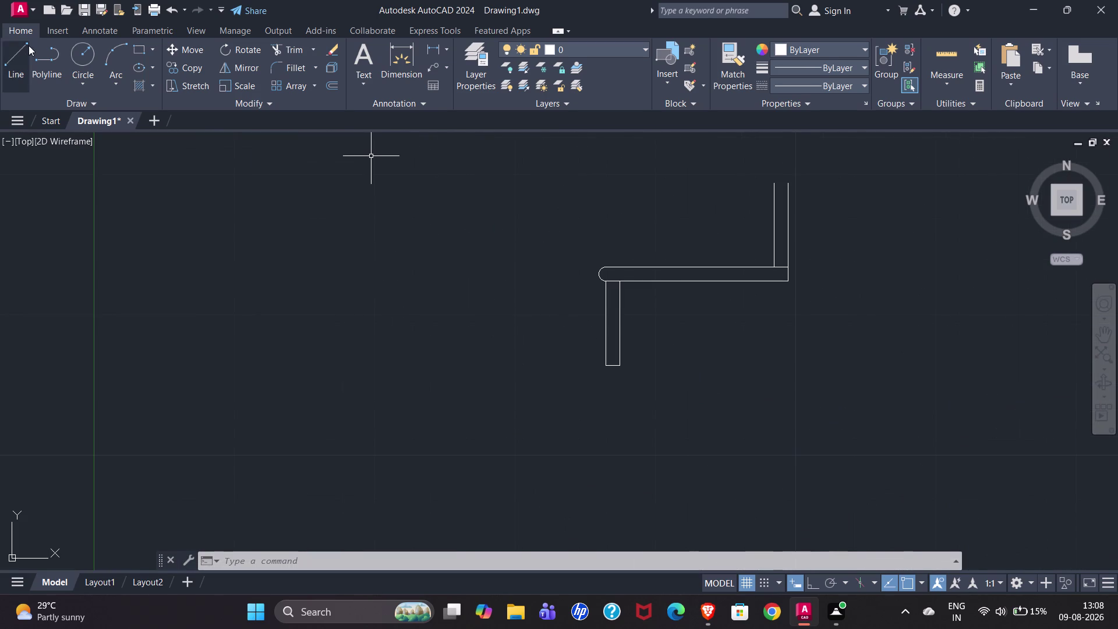
click(396, 65)
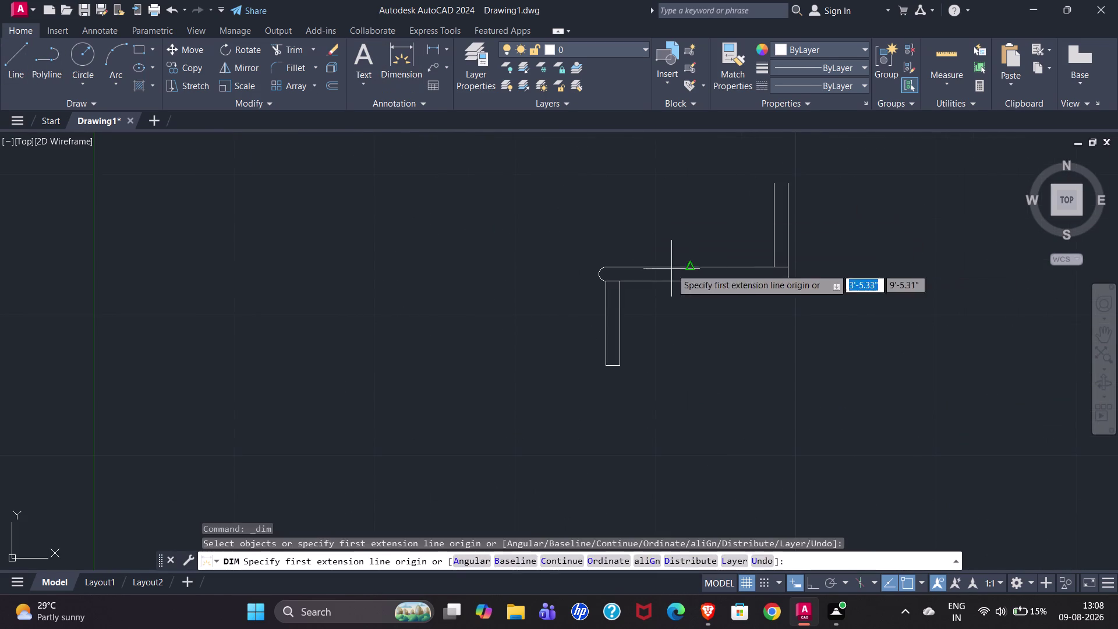
Dimension the tread width as 1' above the copied step.
click(605, 266)
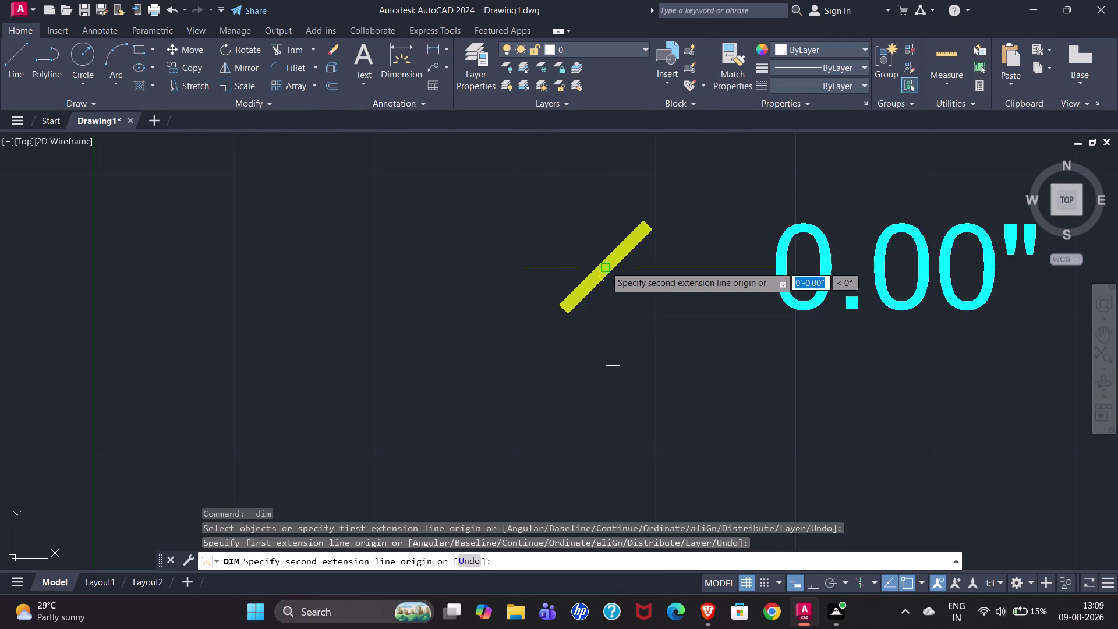
click(777, 268)
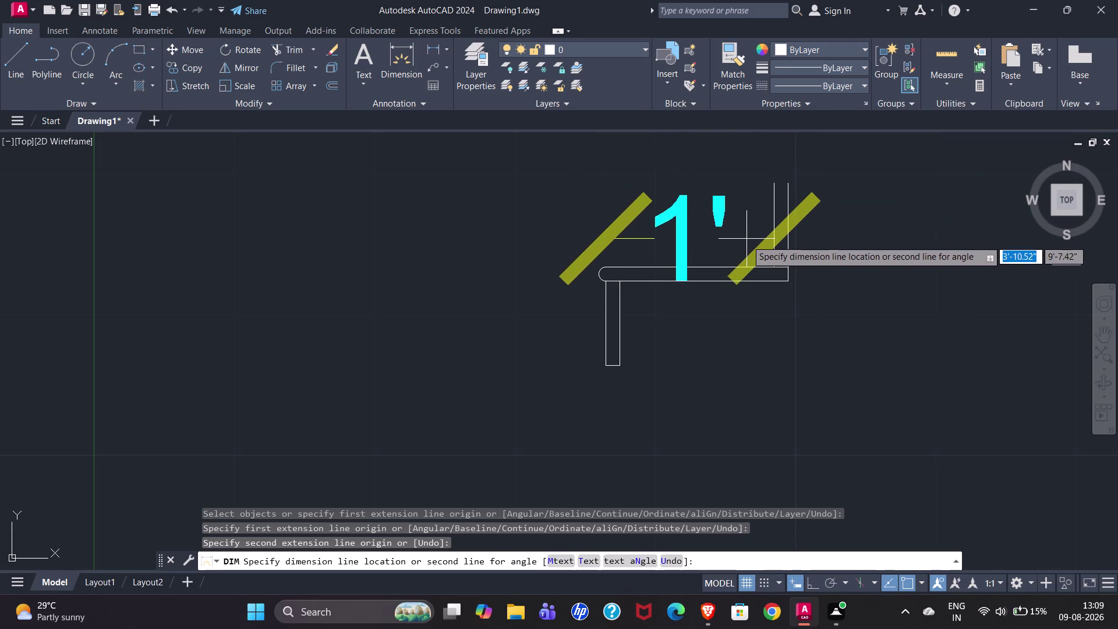
click(748, 248)
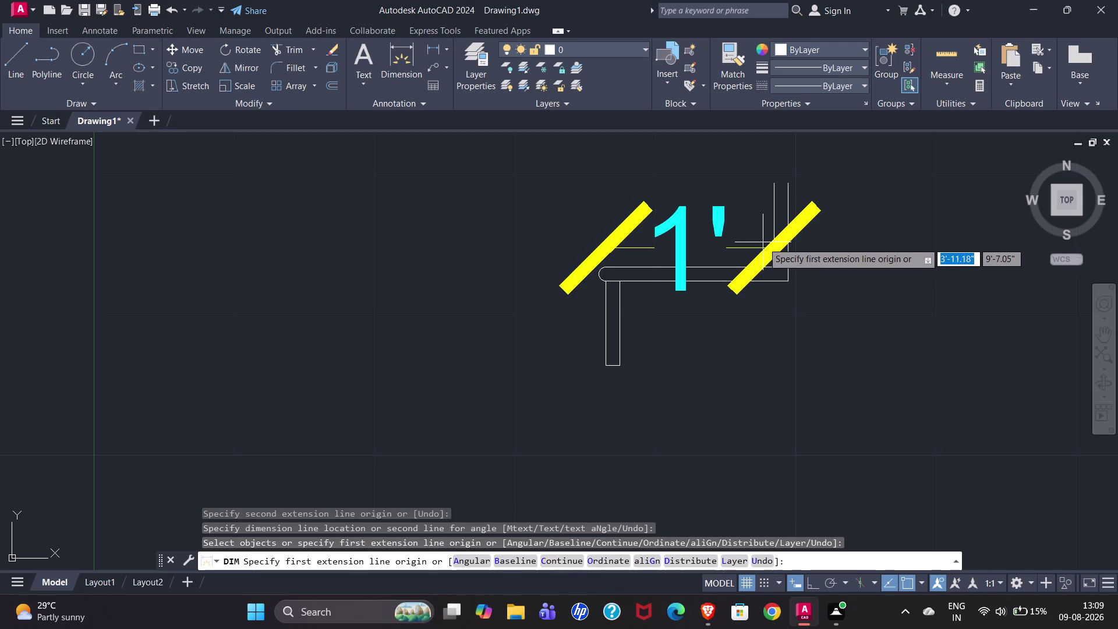
Add the 7.00" vertical riser height dimension, redoing a misplaced attempt.
click(789, 270)
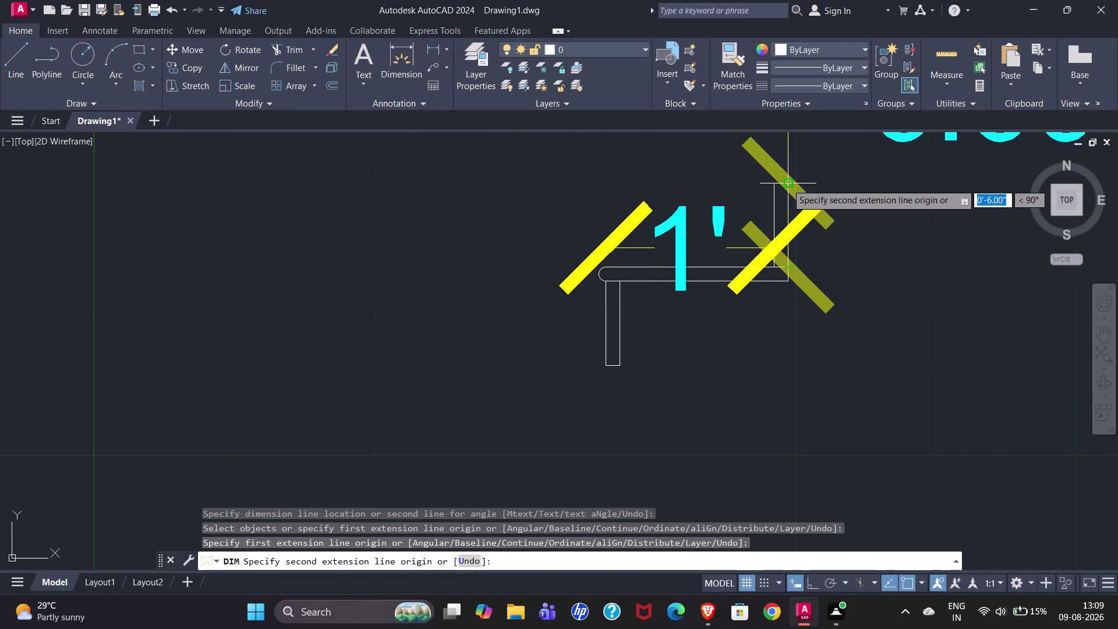
click(787, 184)
scroll(down, 3)
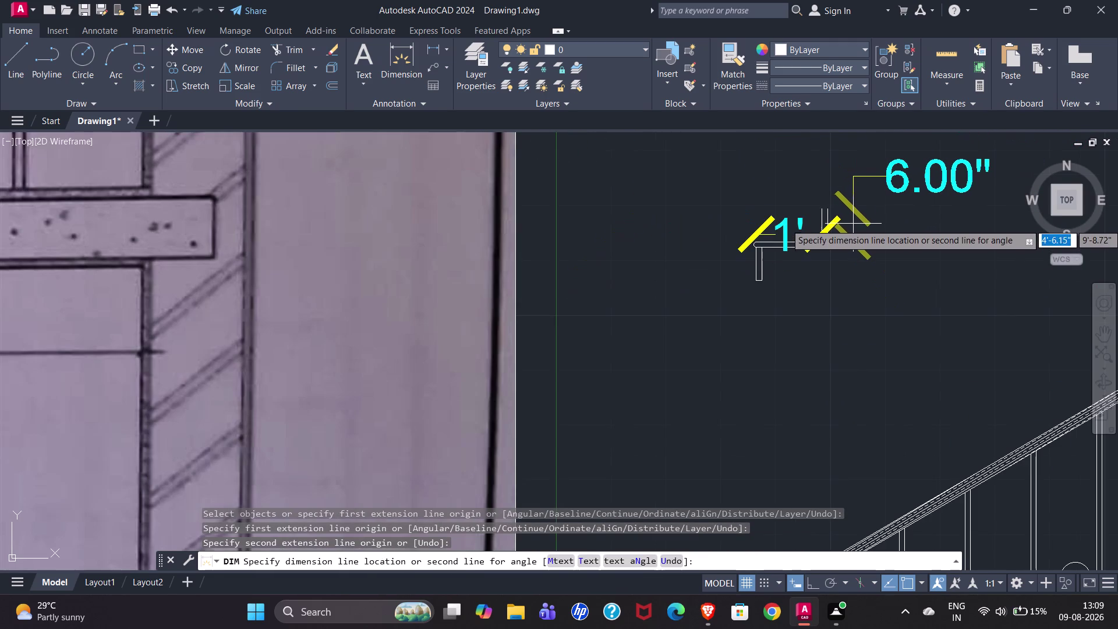
scroll(up, 3)
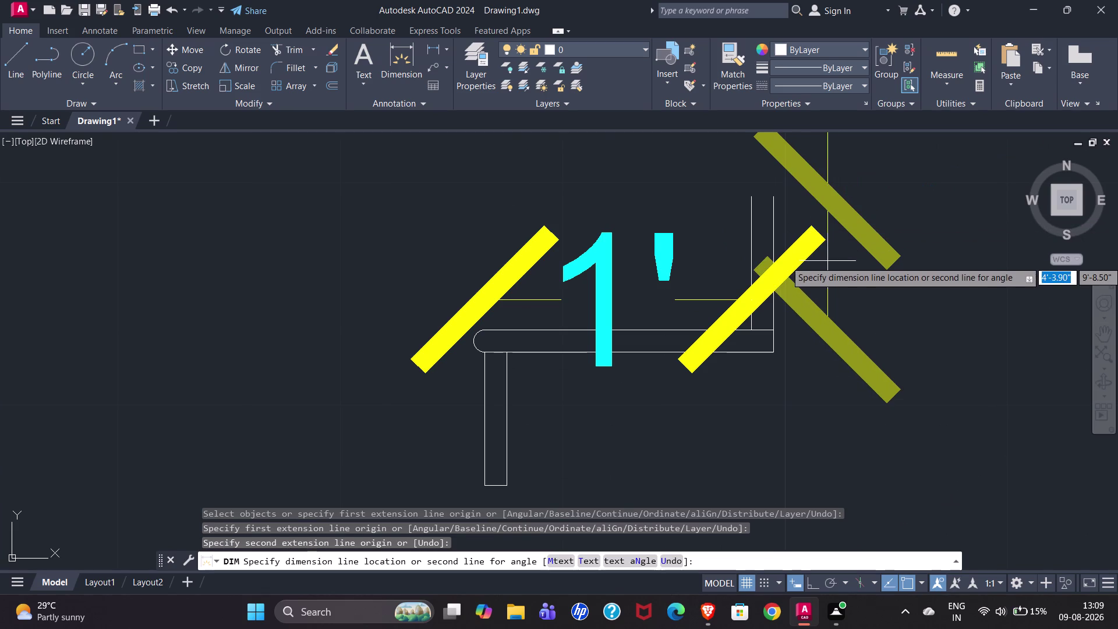
key(Escape)
click(399, 55)
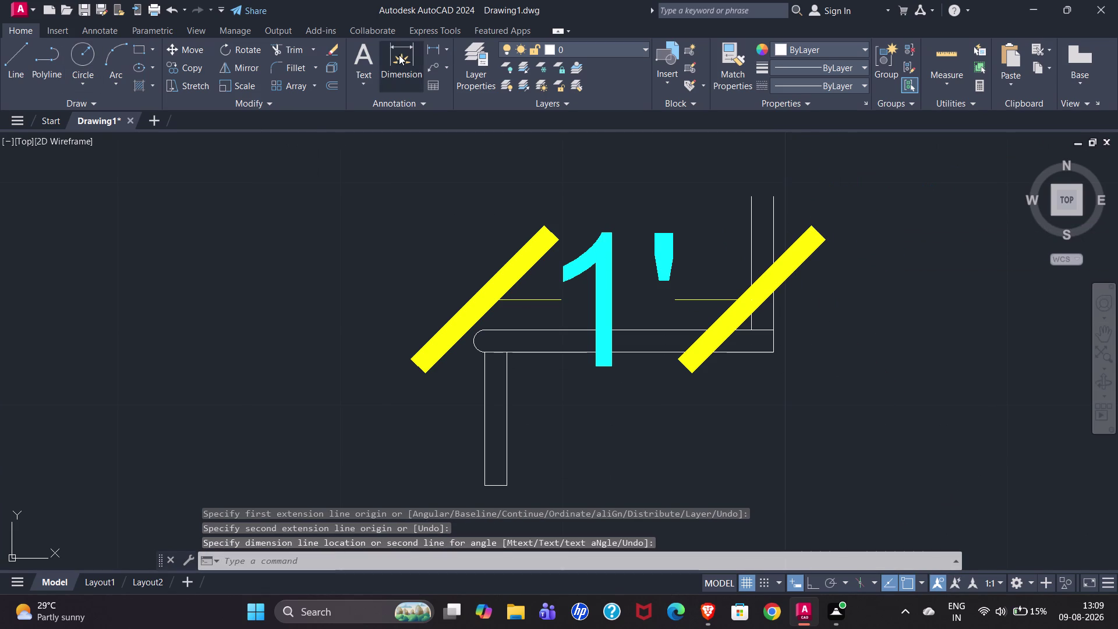
click(774, 349)
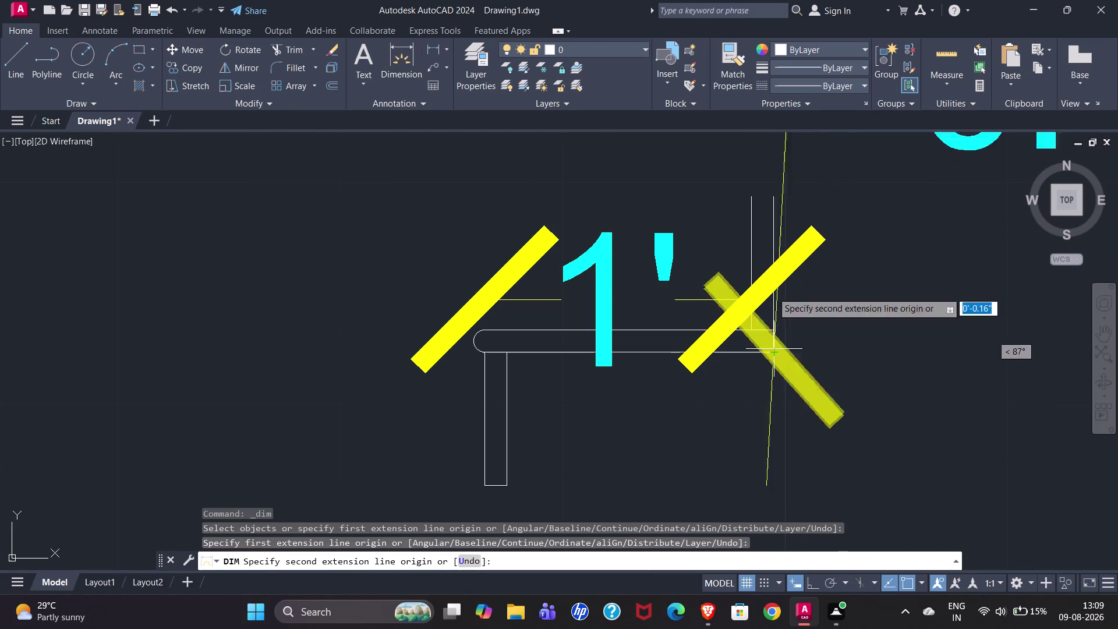
click(775, 196)
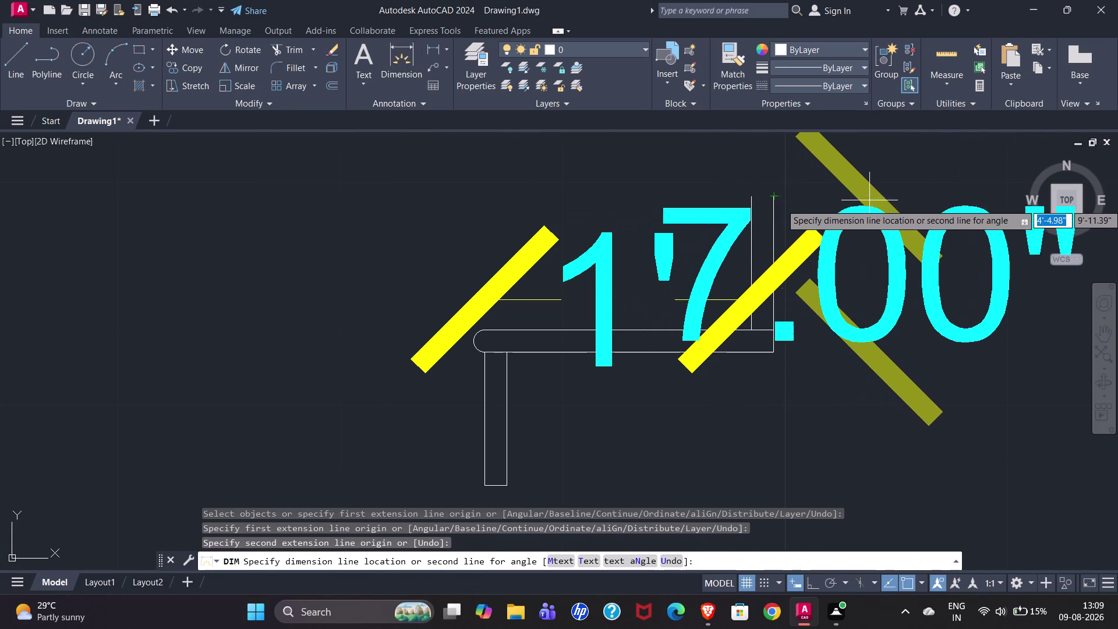
click(893, 209)
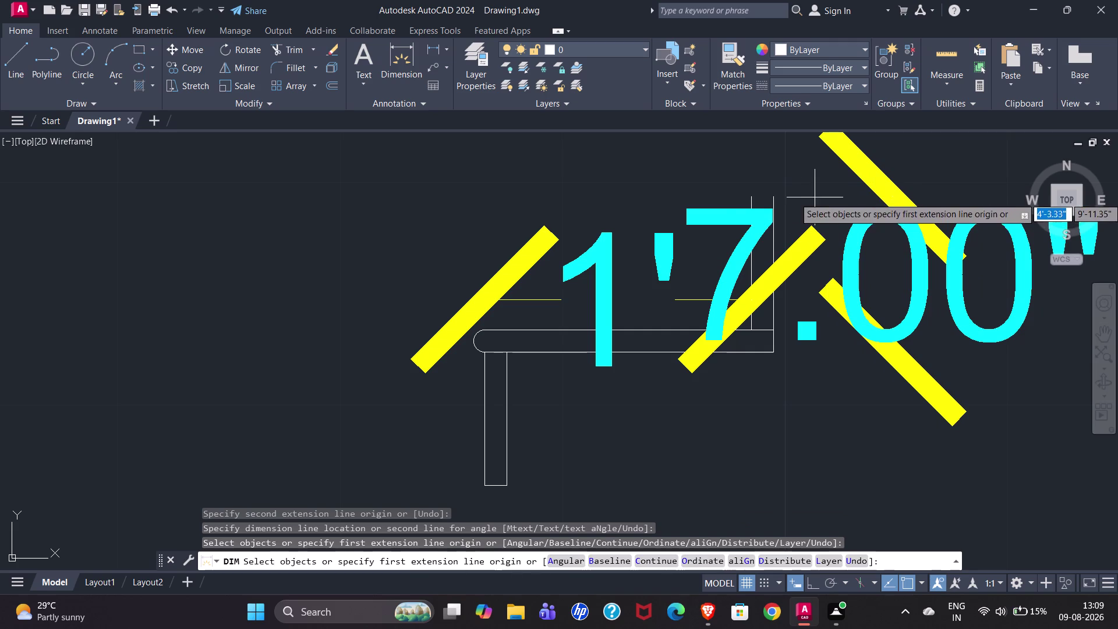
scroll(down, 3)
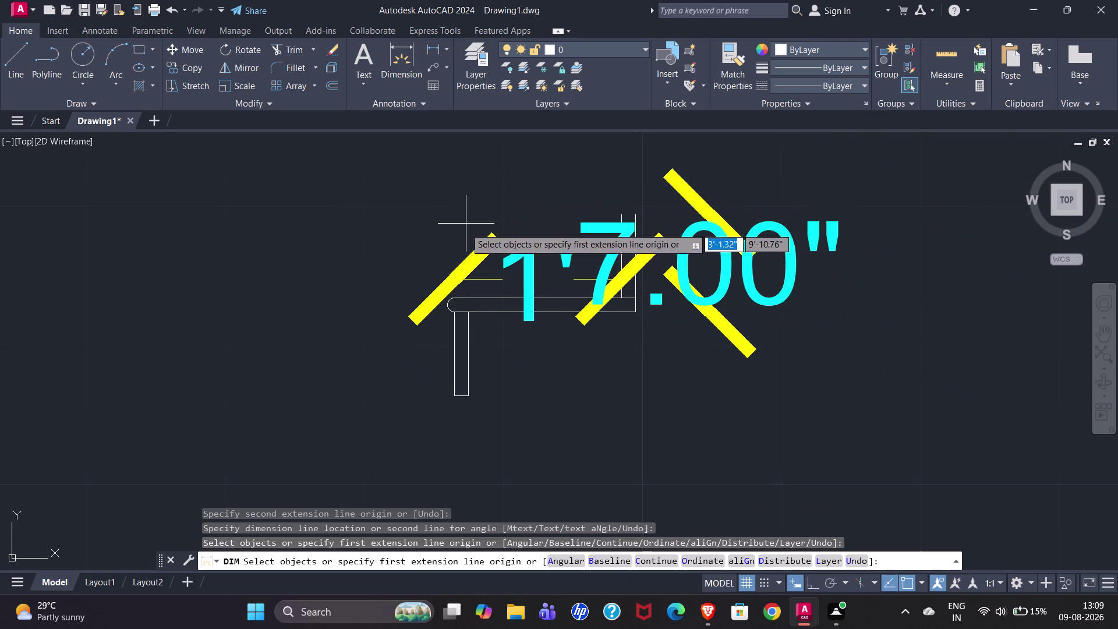
key(Escape)
Select both dimensions and set their arrow size to 1" in Properties.
click(520, 259)
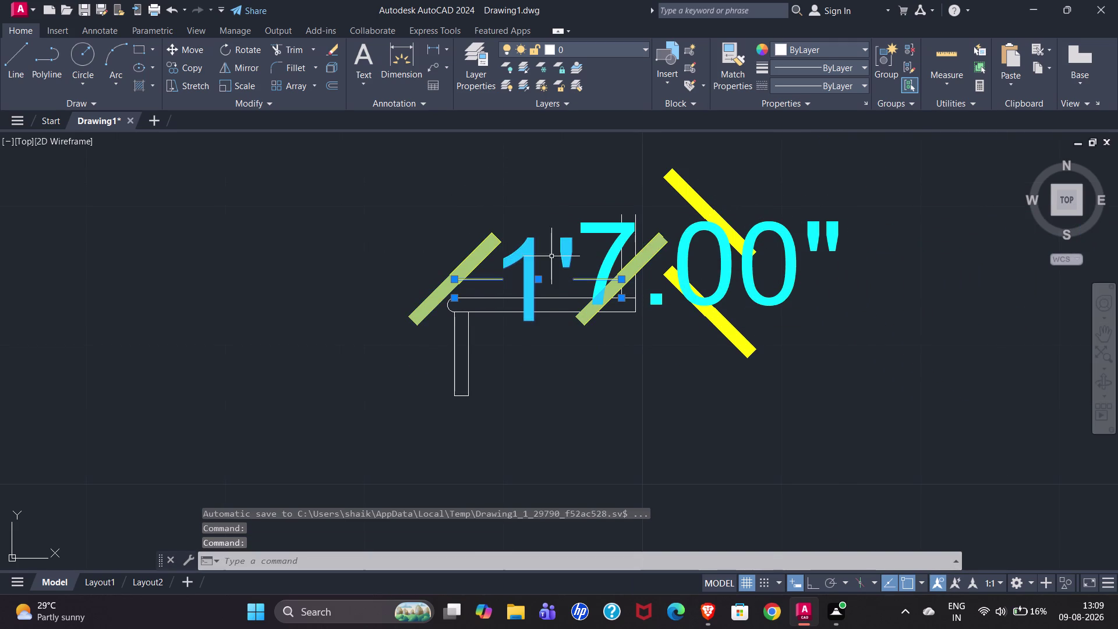
click(703, 225)
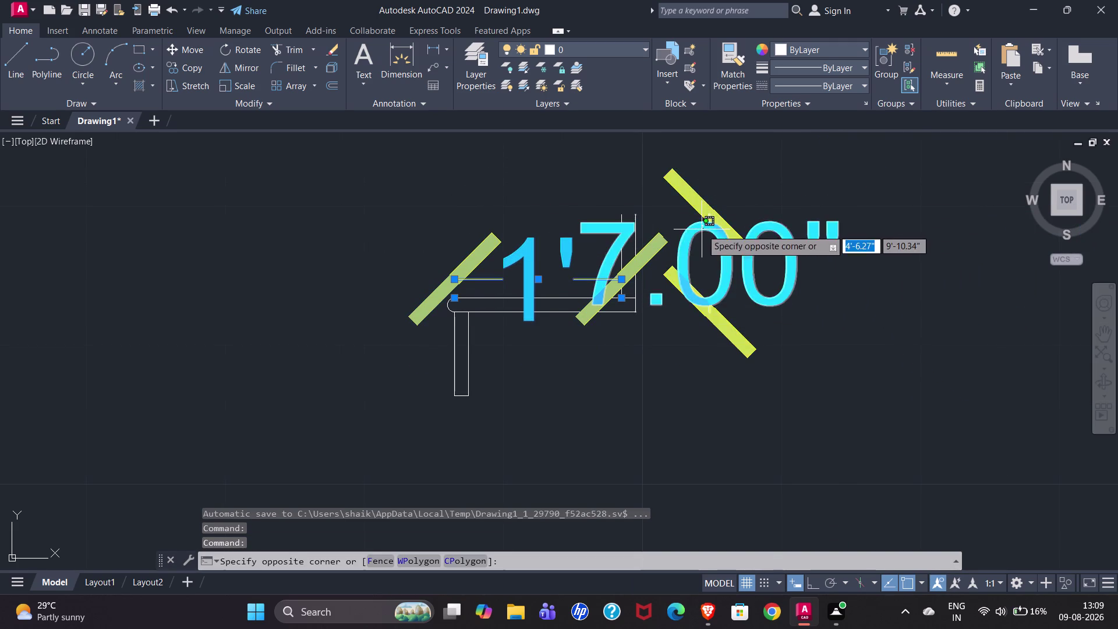
click(702, 229)
key(ctrl+1)
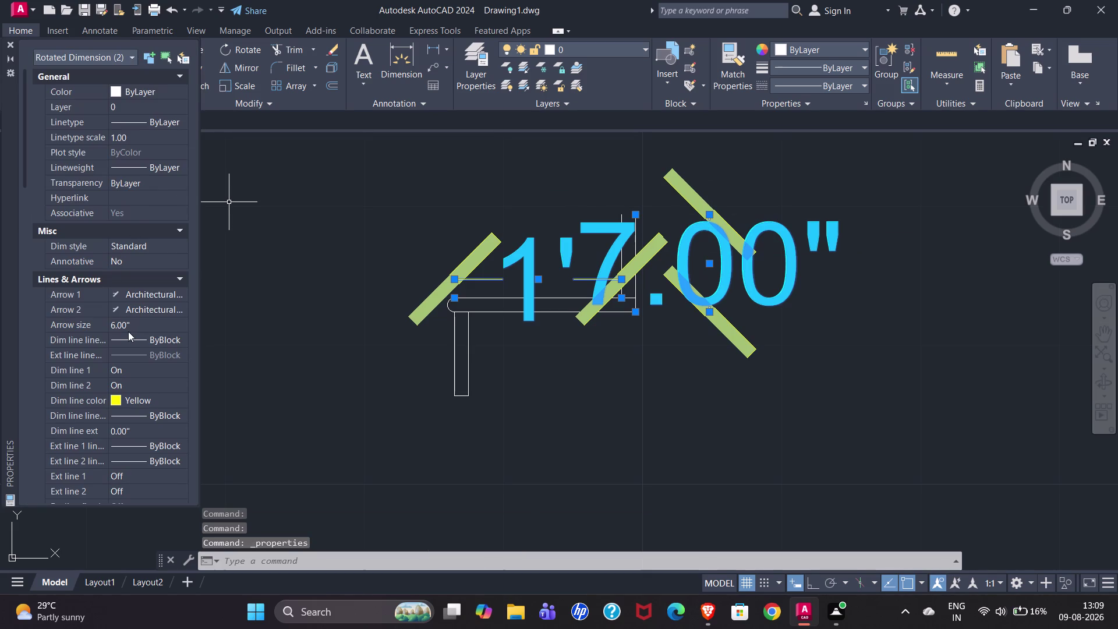
drag(146, 324, 115, 322)
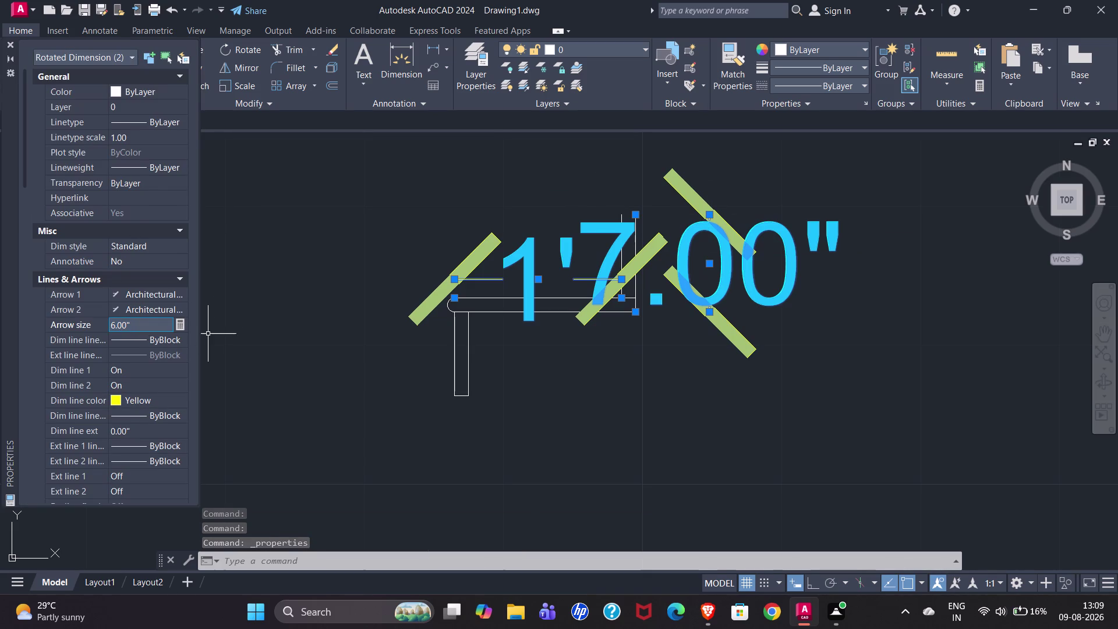
drag(139, 325, 125, 325)
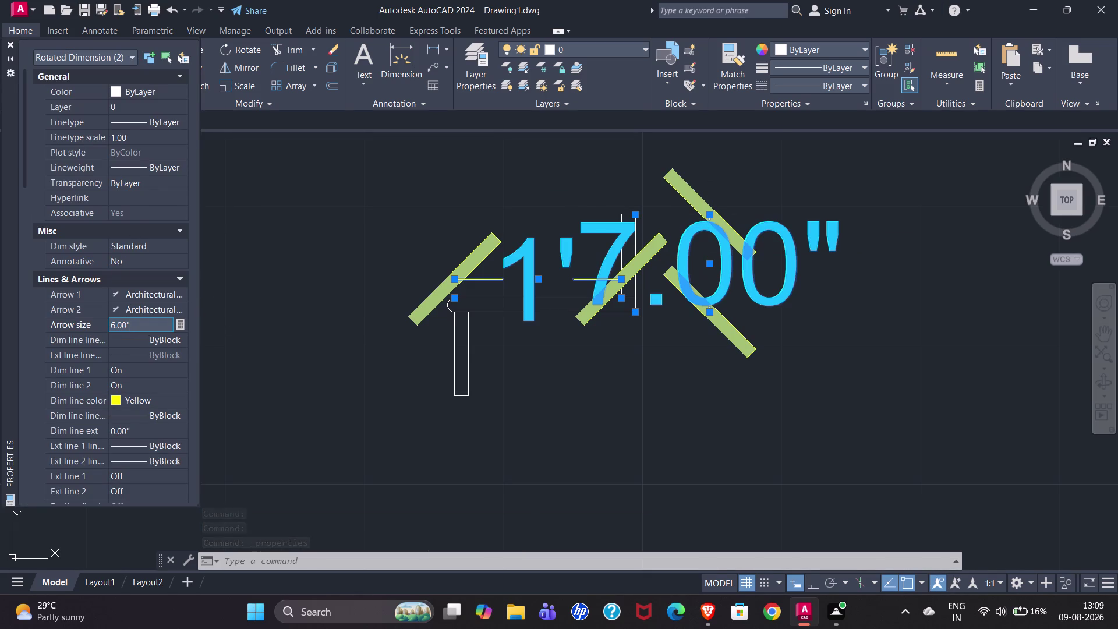
drag(126, 325, 103, 325)
text(0.1)
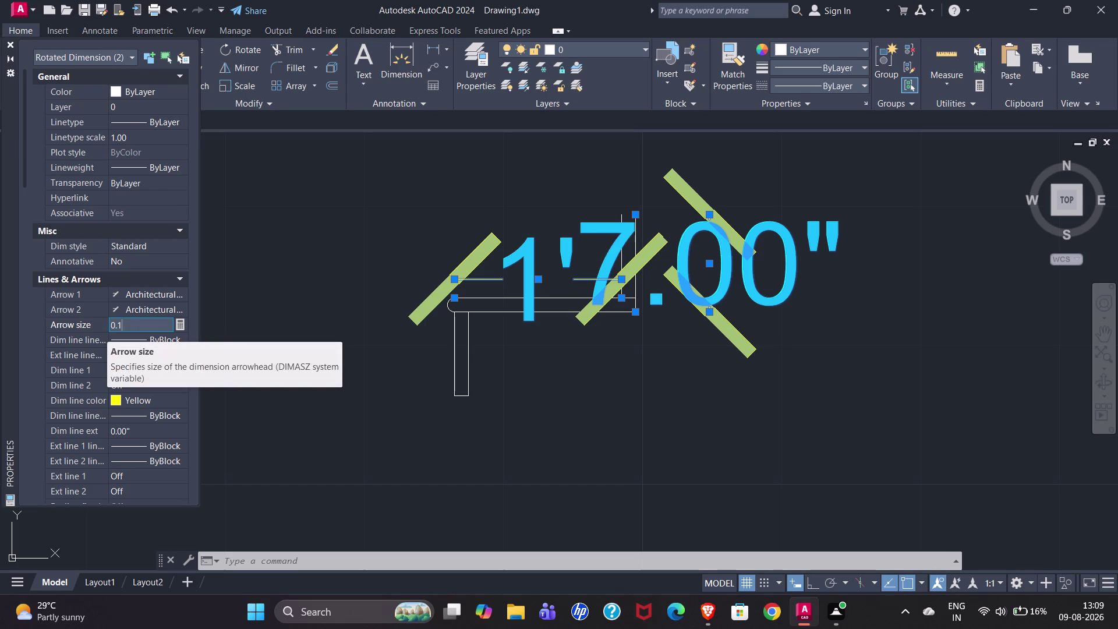
key(Return)
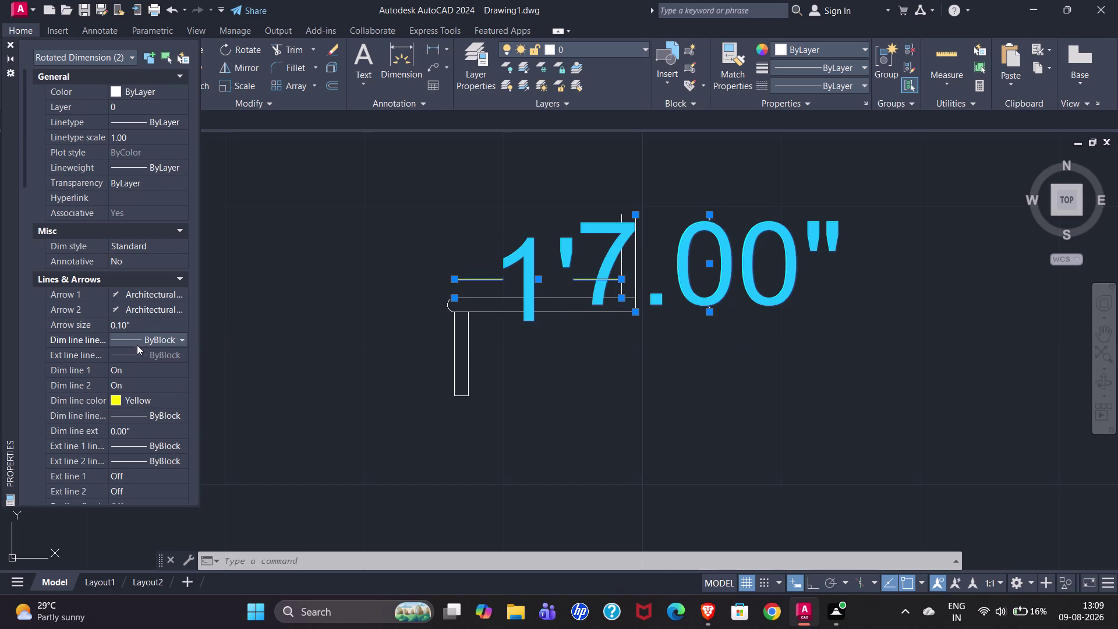
click(139, 324)
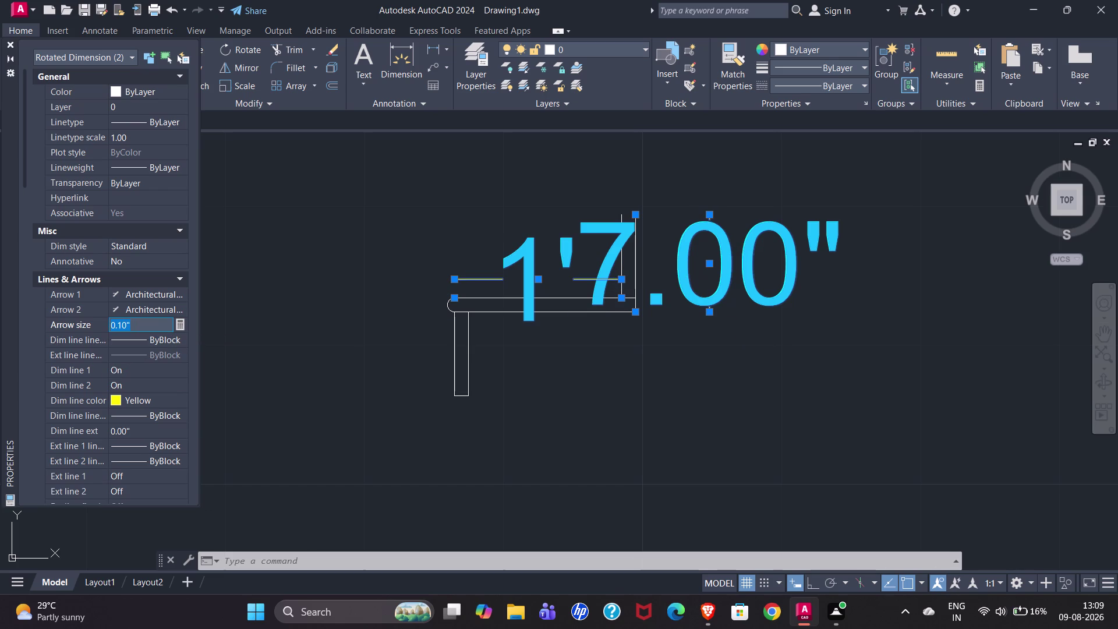
text(1')
key(Return)
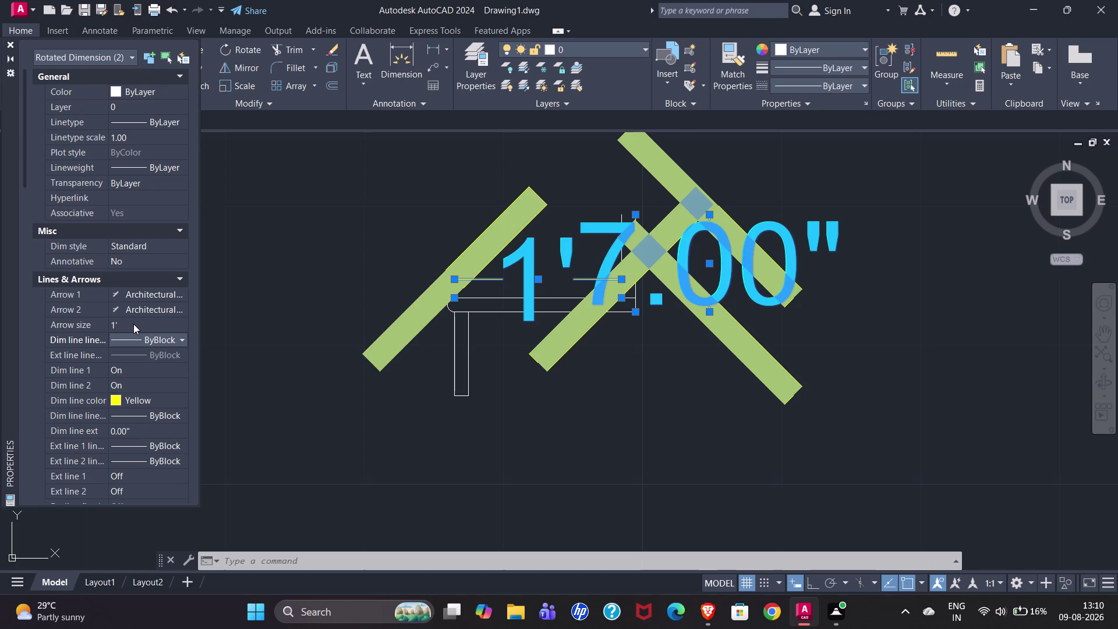
click(133, 324)
text(1")
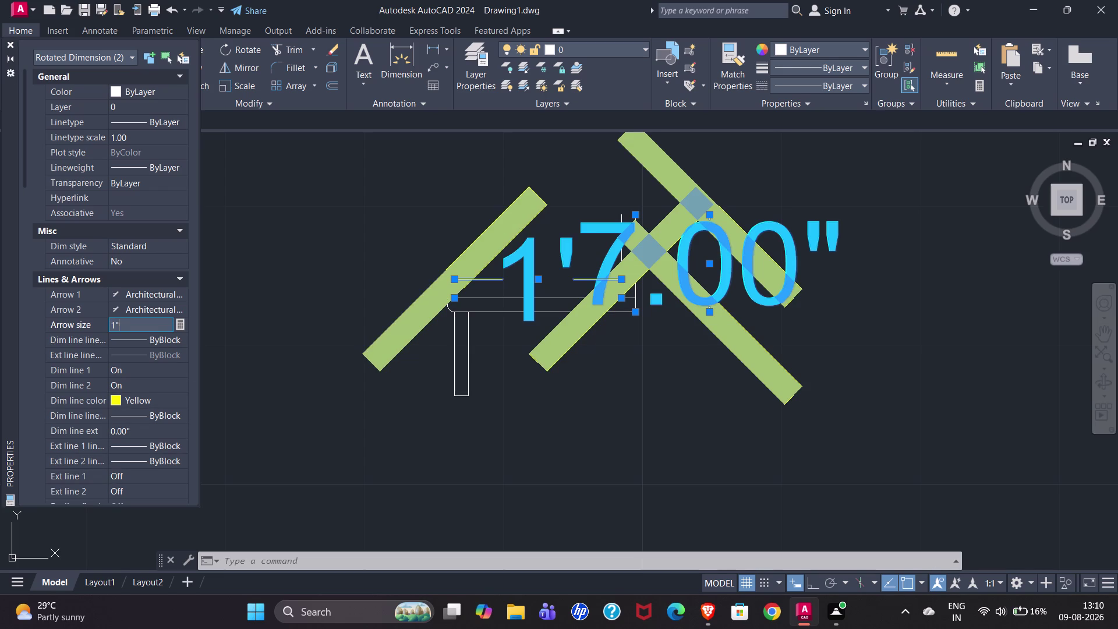
key(Return)
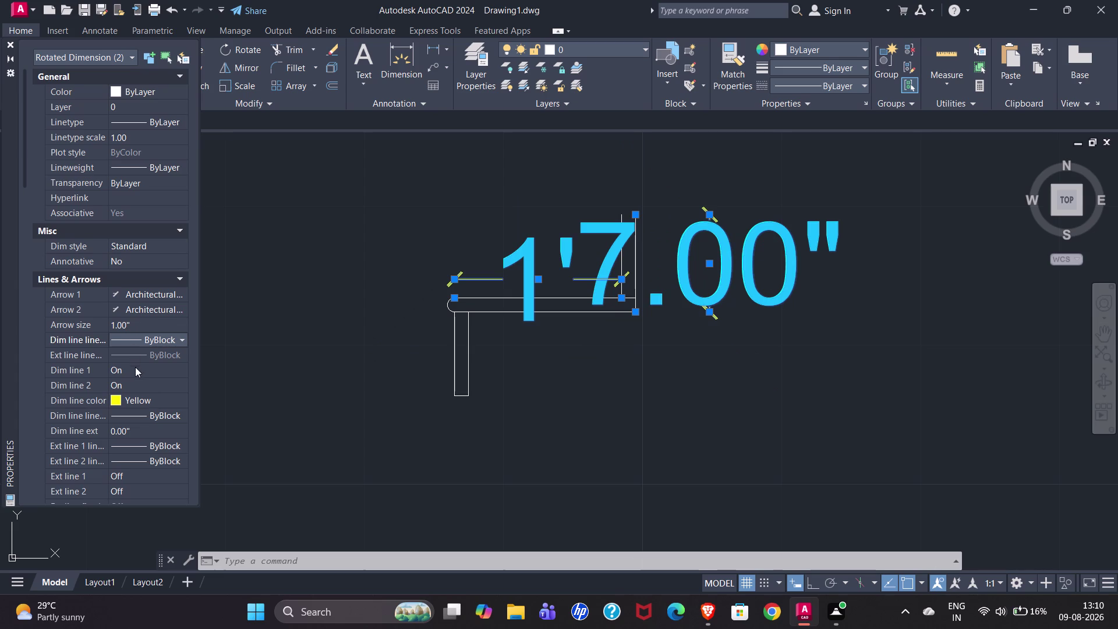
Set the dimensions' text height to 1" and clear the selection.
scroll(down, 3)
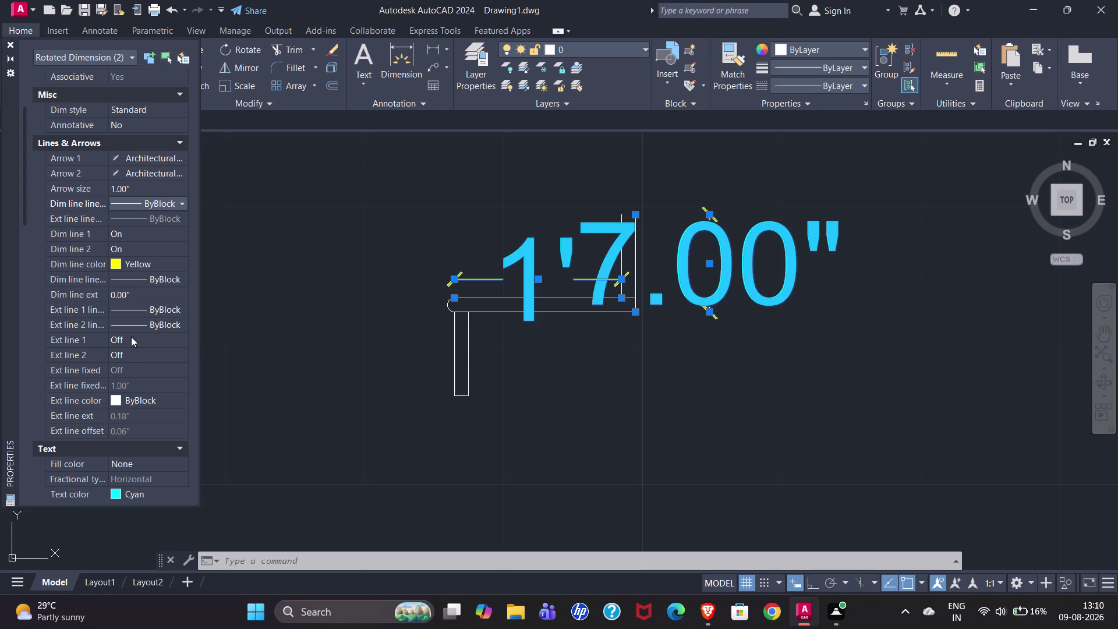
scroll(down, 3)
scroll(down, 3)
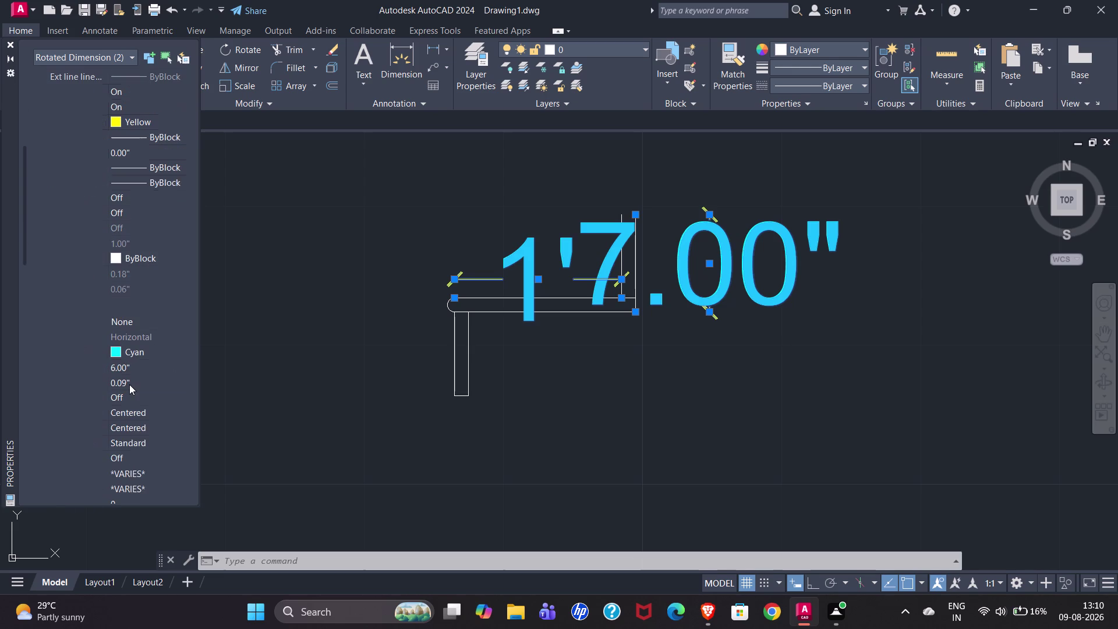
click(139, 367)
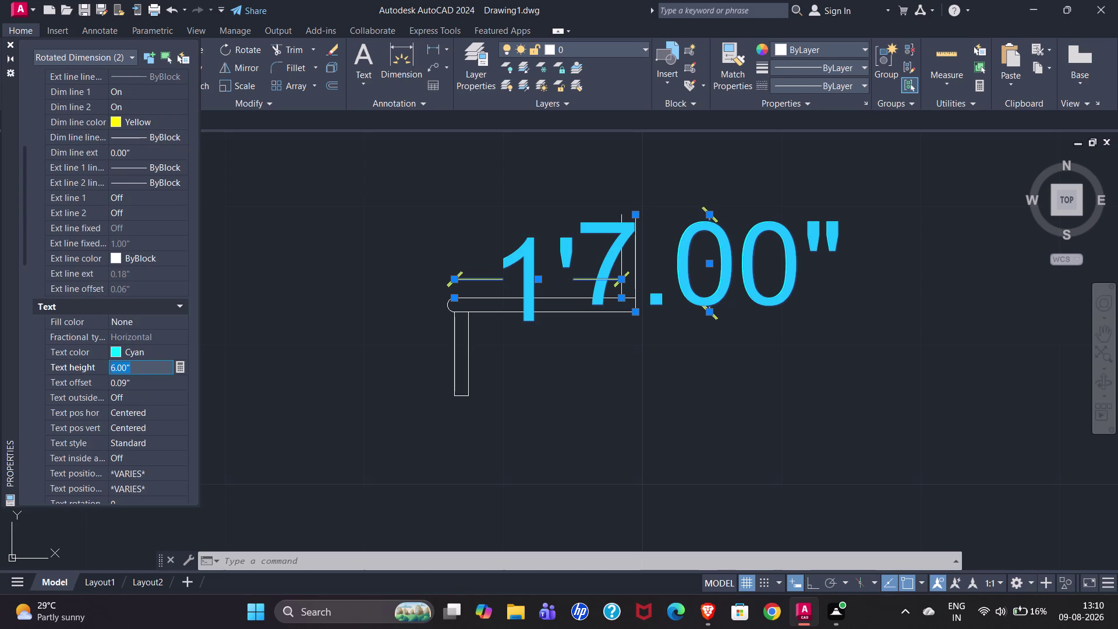
text(1")
key(Return)
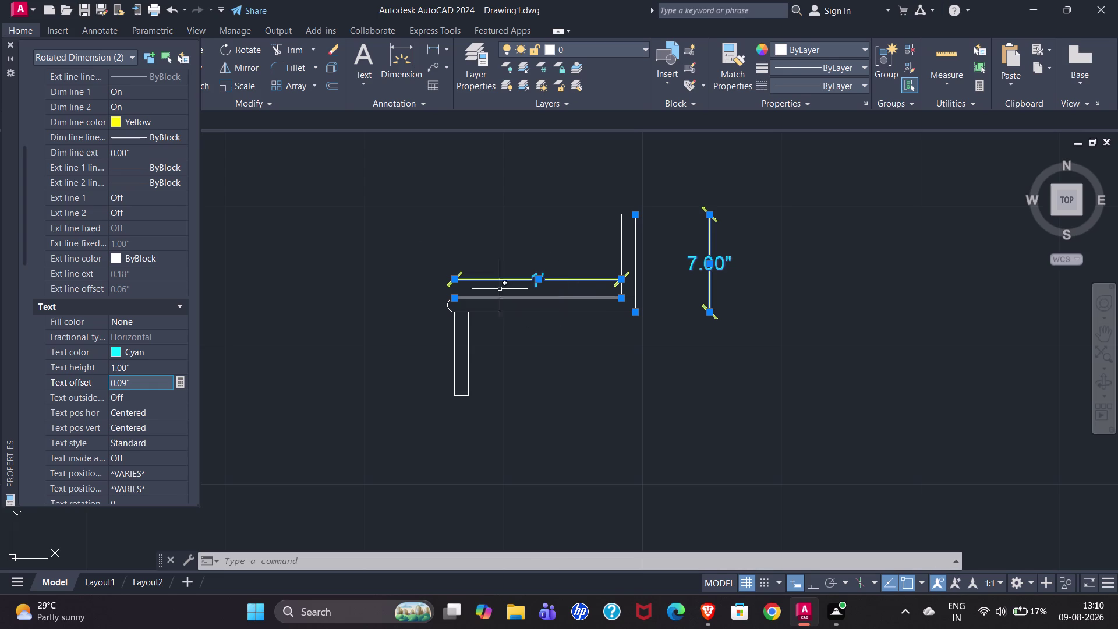
key(Escape)
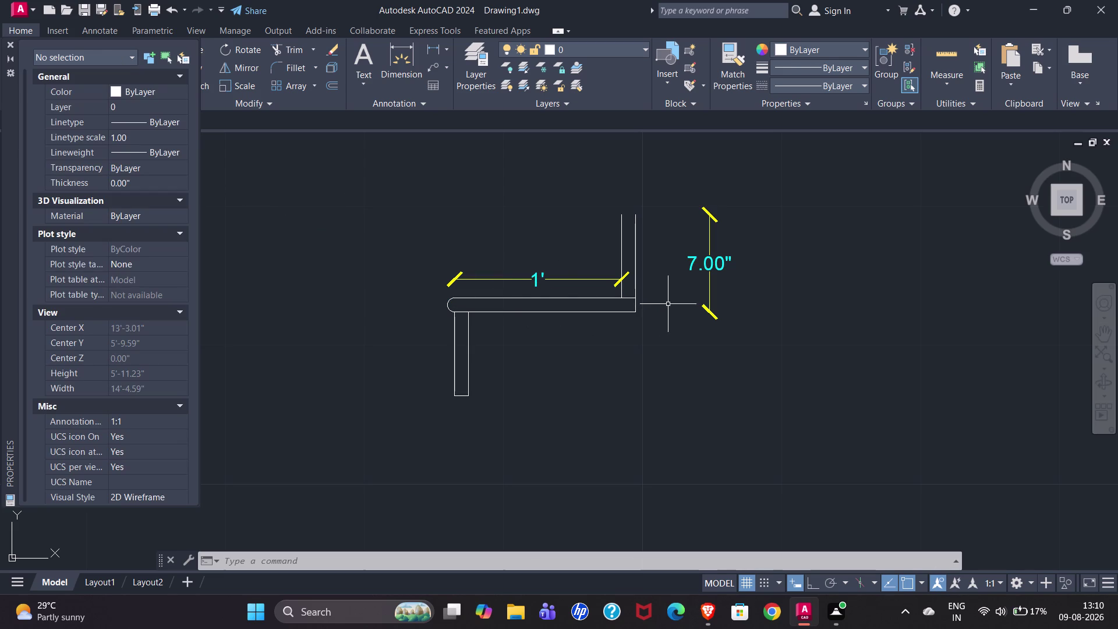
scroll(down, 3)
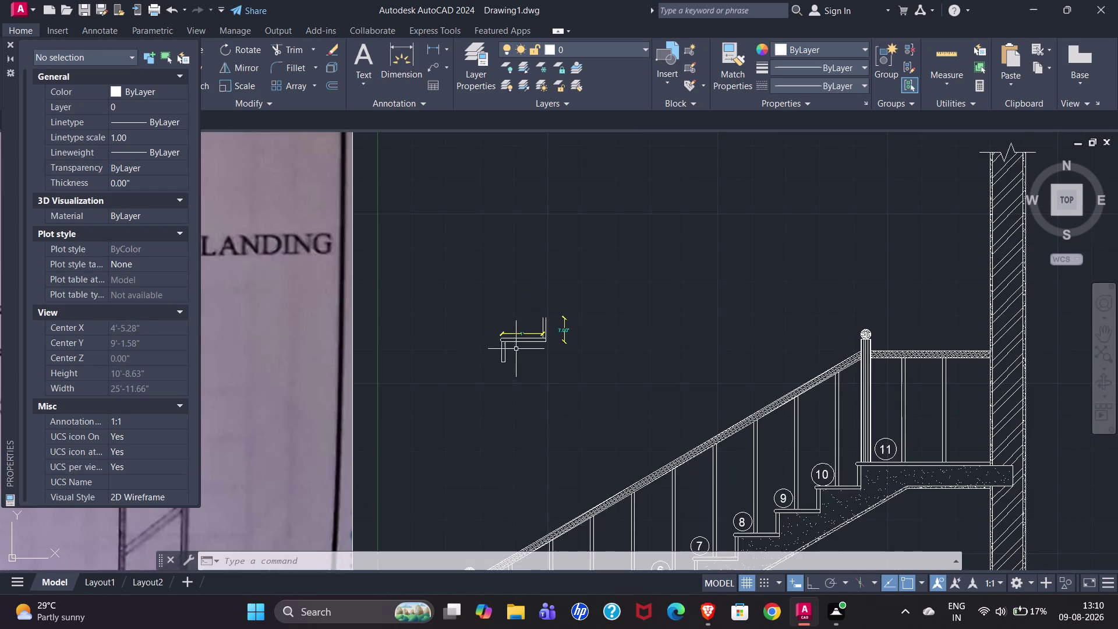
scroll(down, 3)
scroll(down, 3)
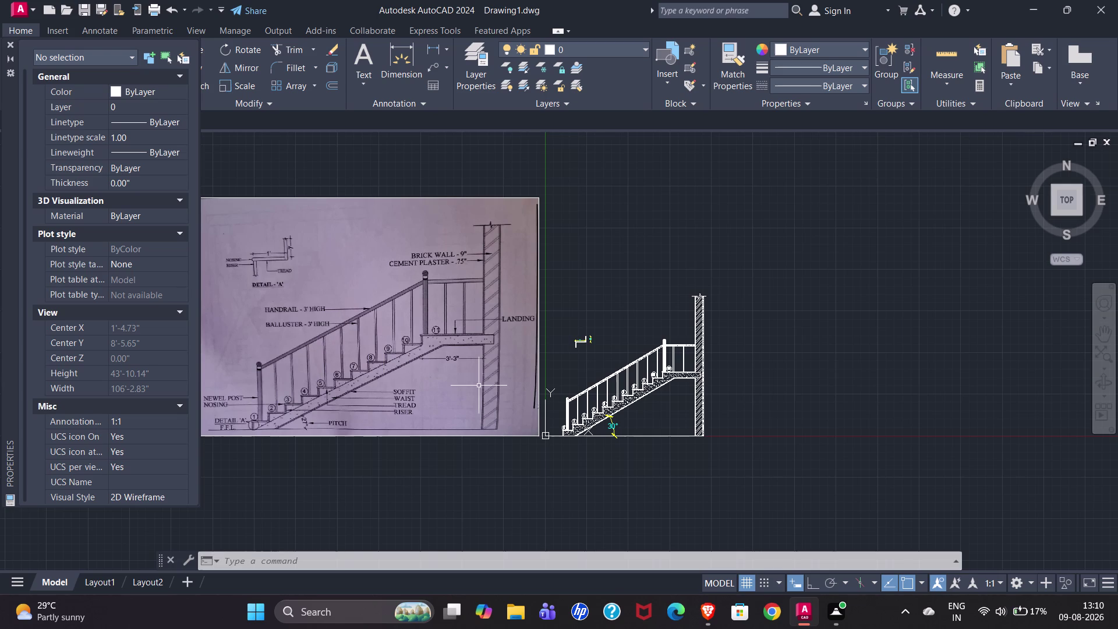
scroll(up, 3)
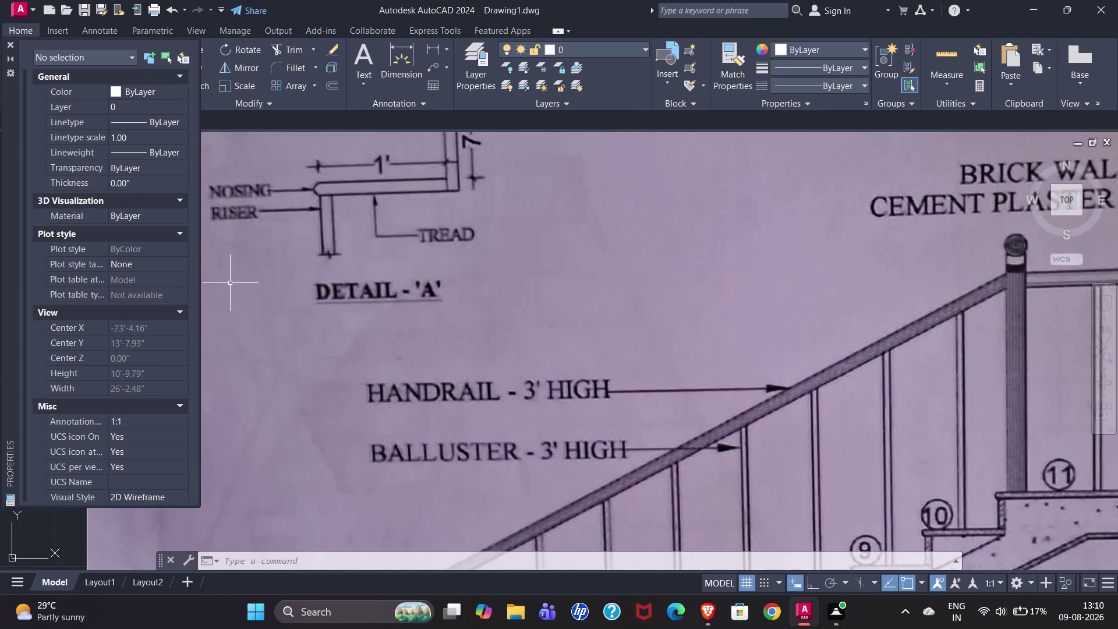
scroll(down, 3)
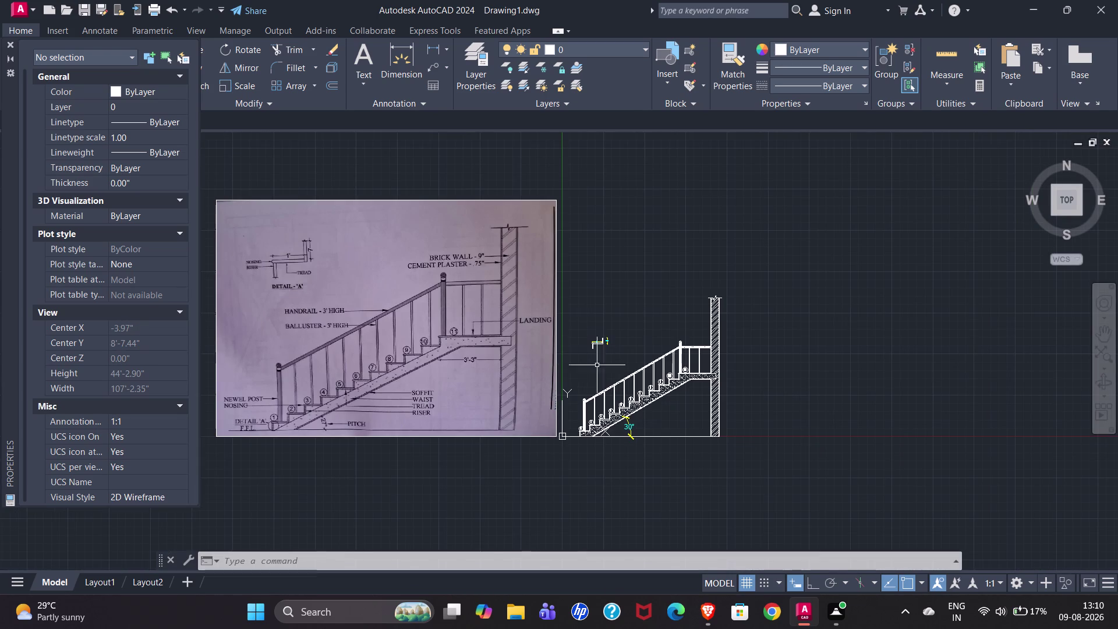
scroll(up, 3)
scroll(down, 3)
scroll(down, 3)
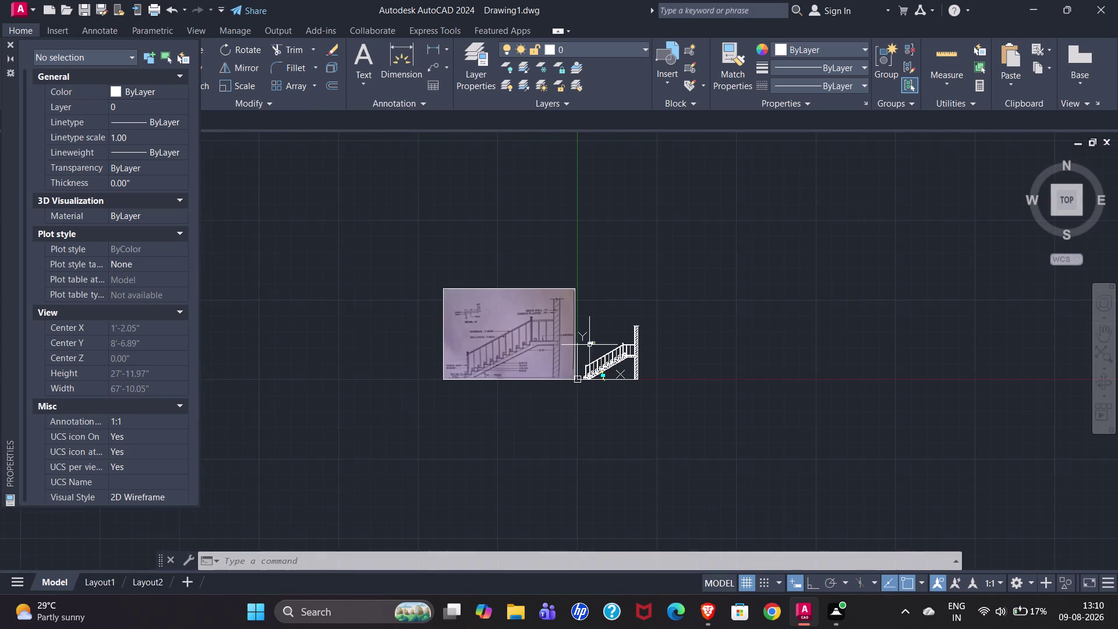
scroll(up, 3)
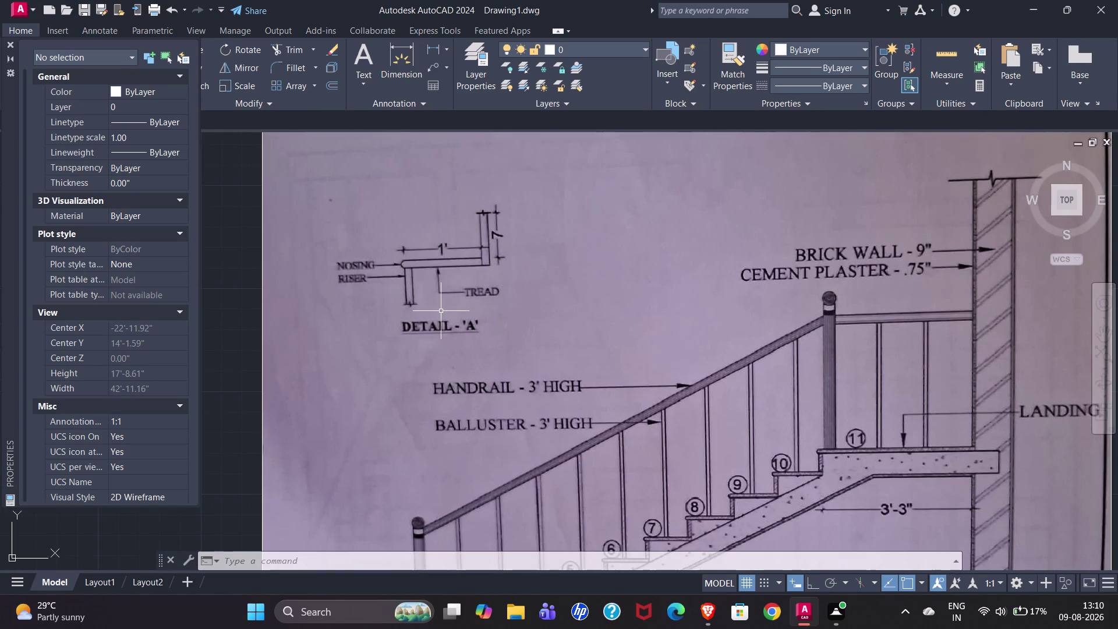
scroll(up, 3)
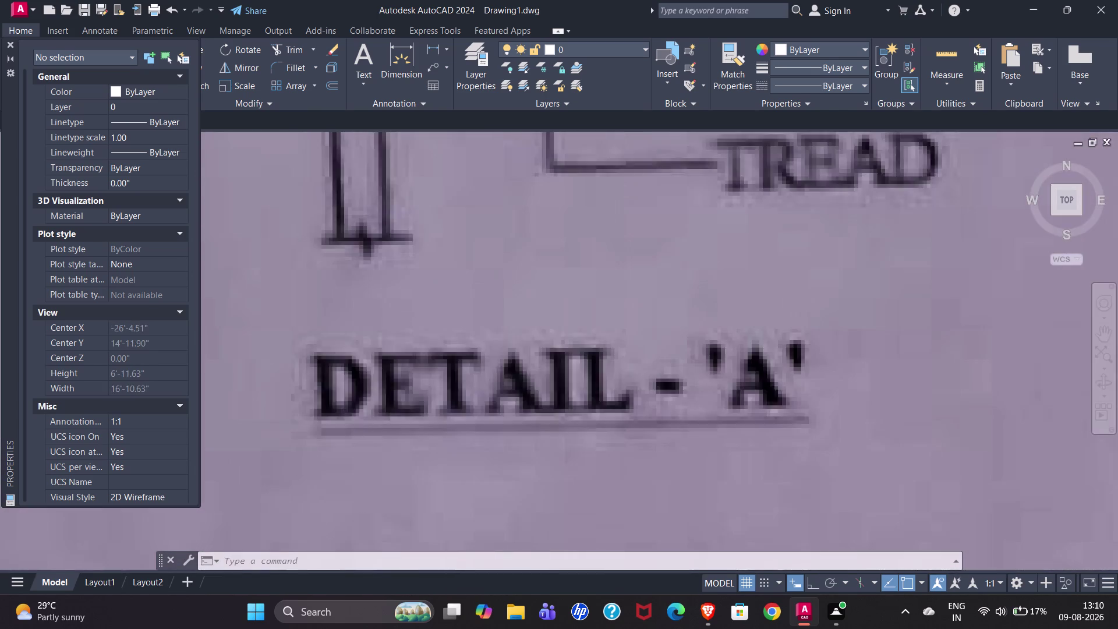
scroll(down, 3)
scroll(down, 3)
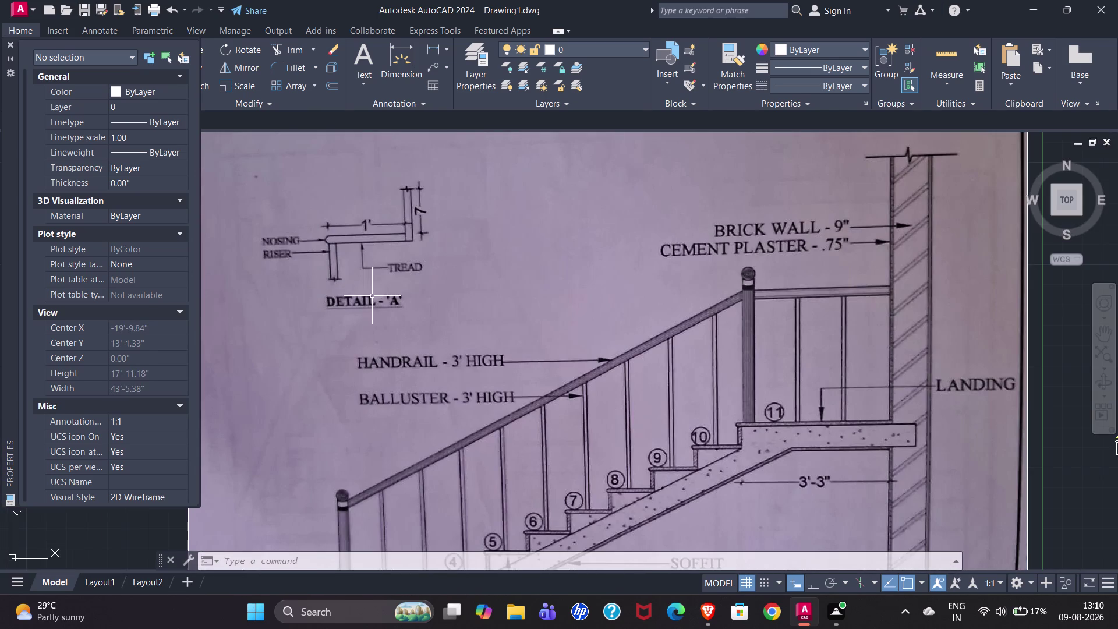
scroll(down, 3)
scroll(down, 3)
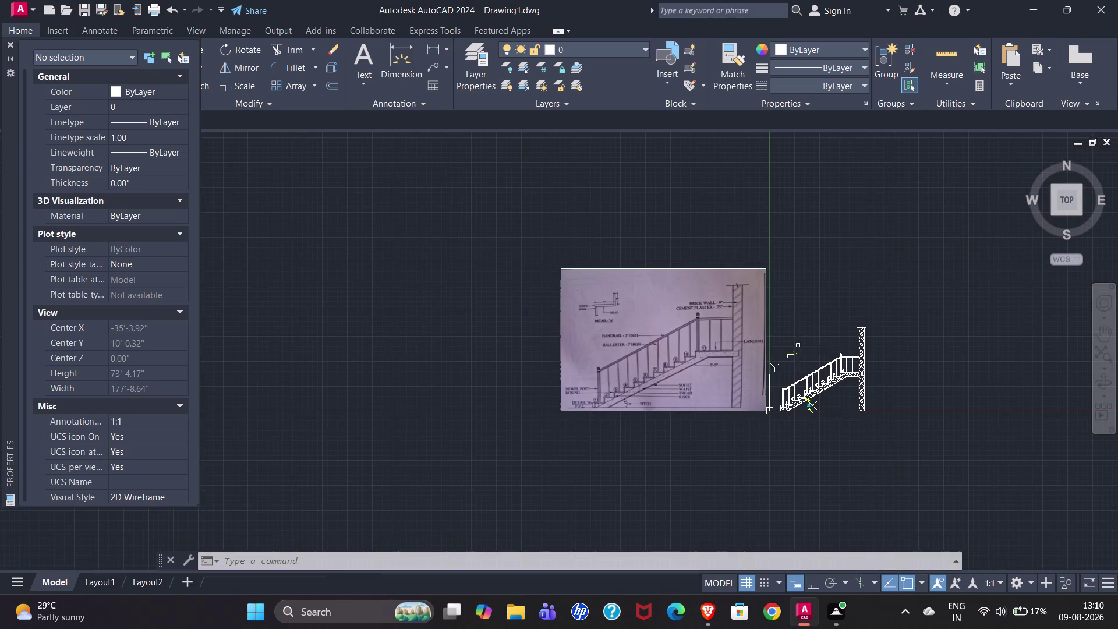
scroll(up, 3)
scroll(up, 3)
scroll(down, 3)
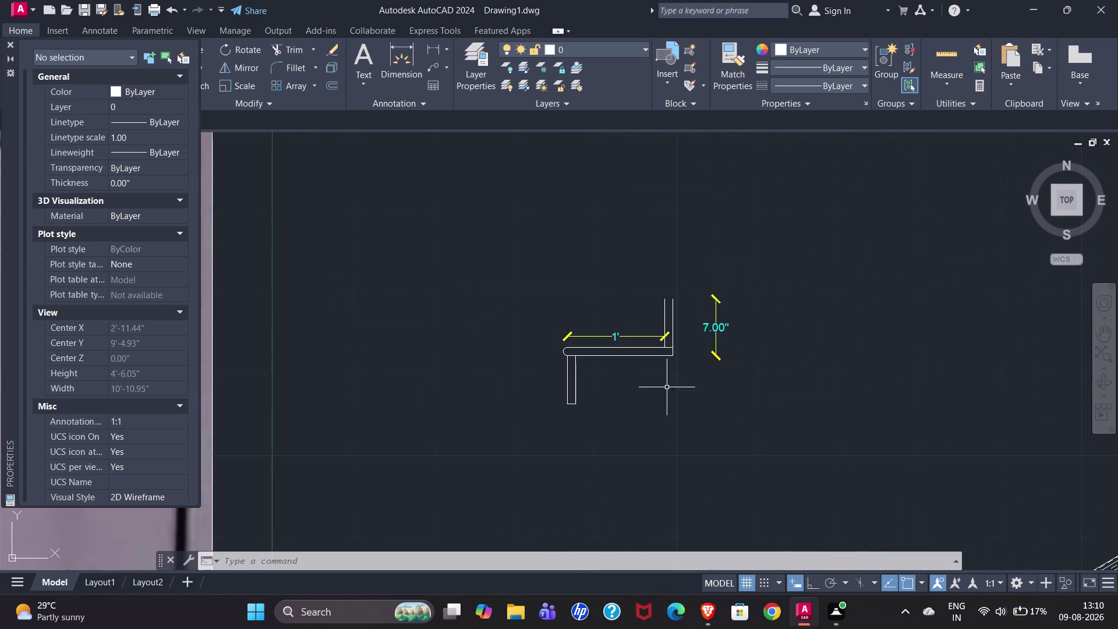
scroll(up, 3)
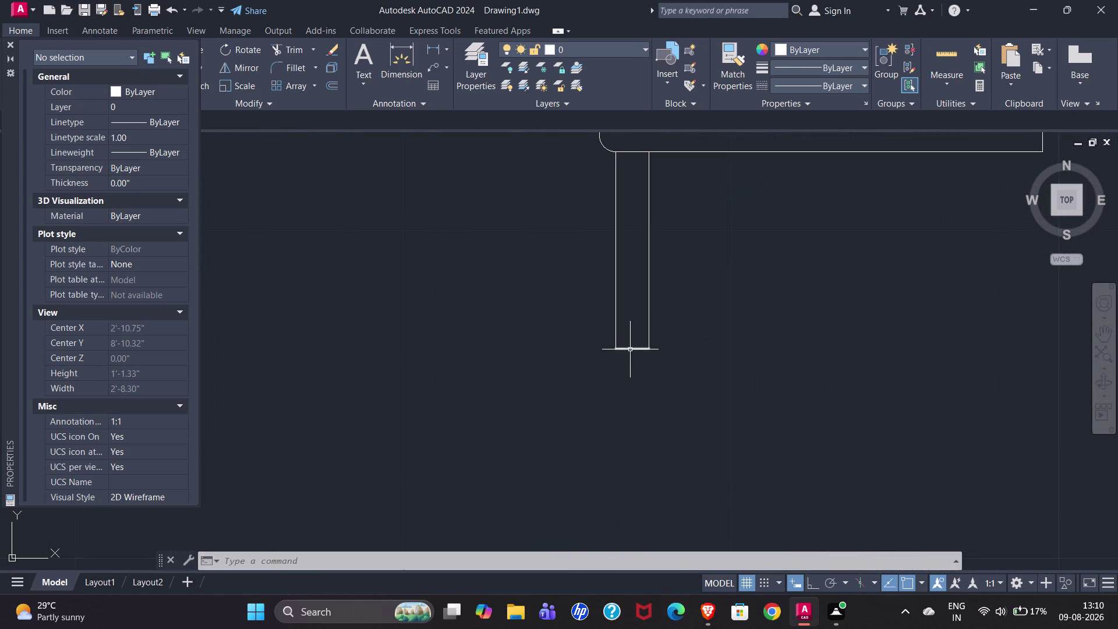
Erase the stray object near the riser lines and hide the Properties palette.
click(630, 349)
key(Delete)
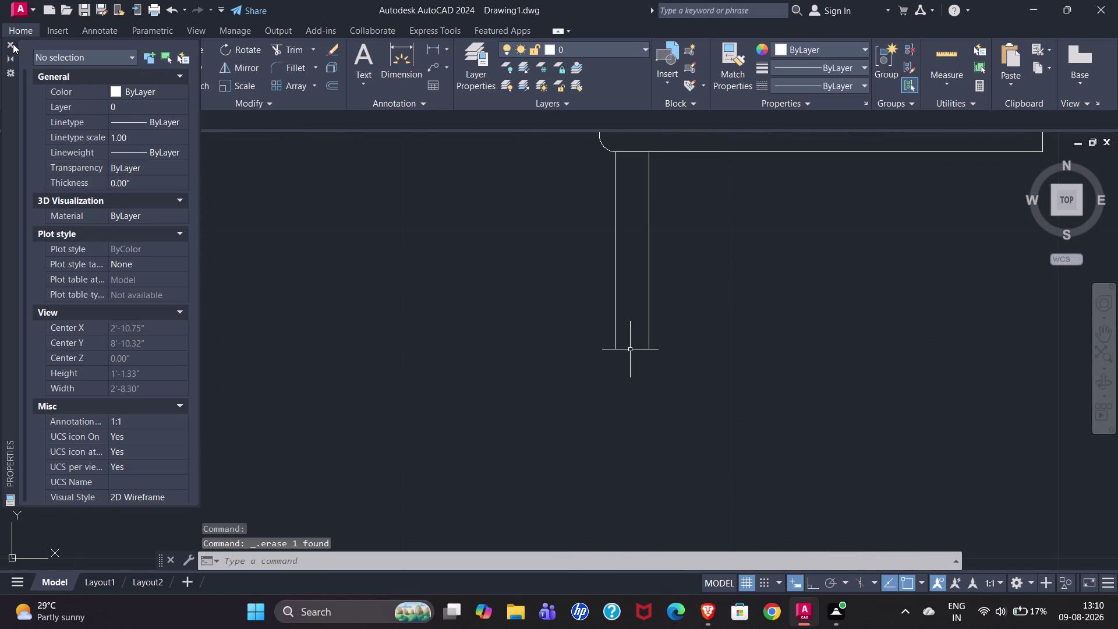
click(7, 45)
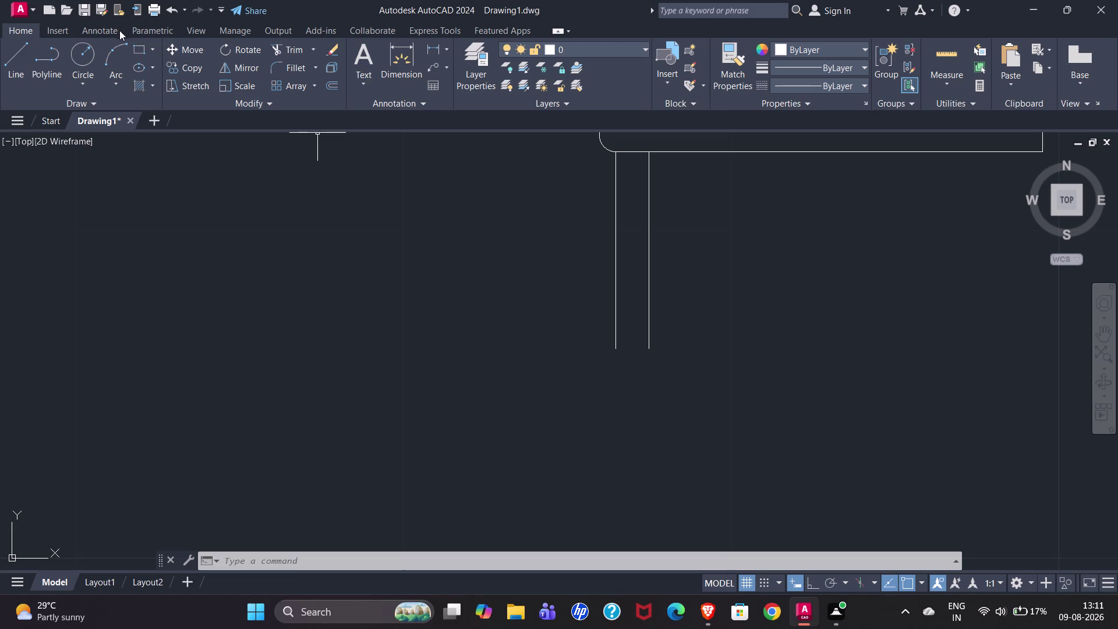
click(420, 28)
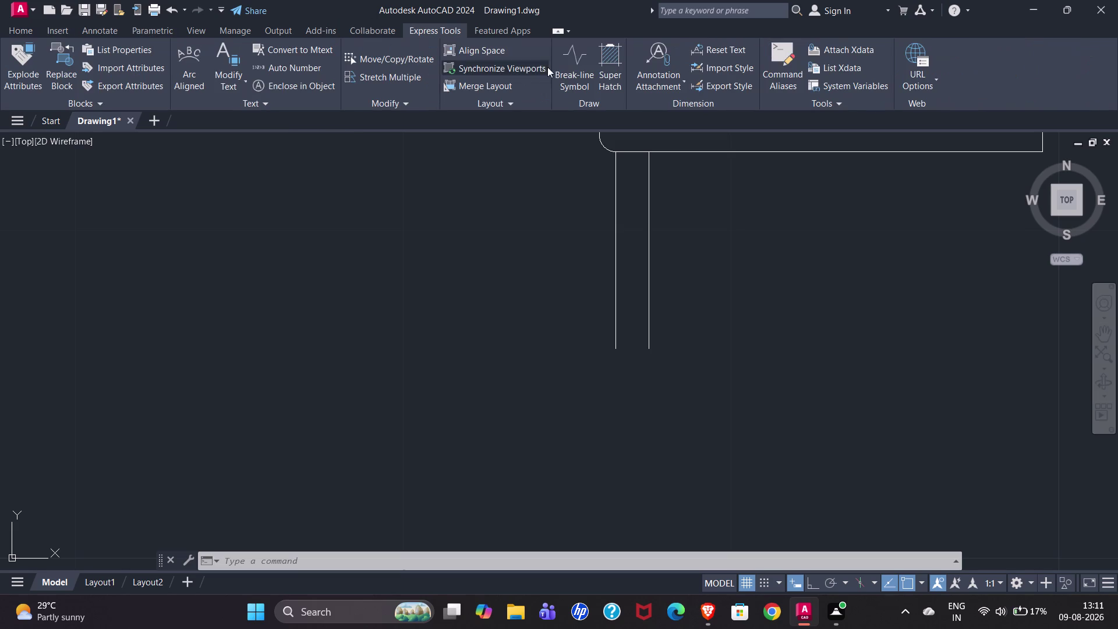
Start a break-line symbol with size 0.2 and extension 0.
click(577, 61)
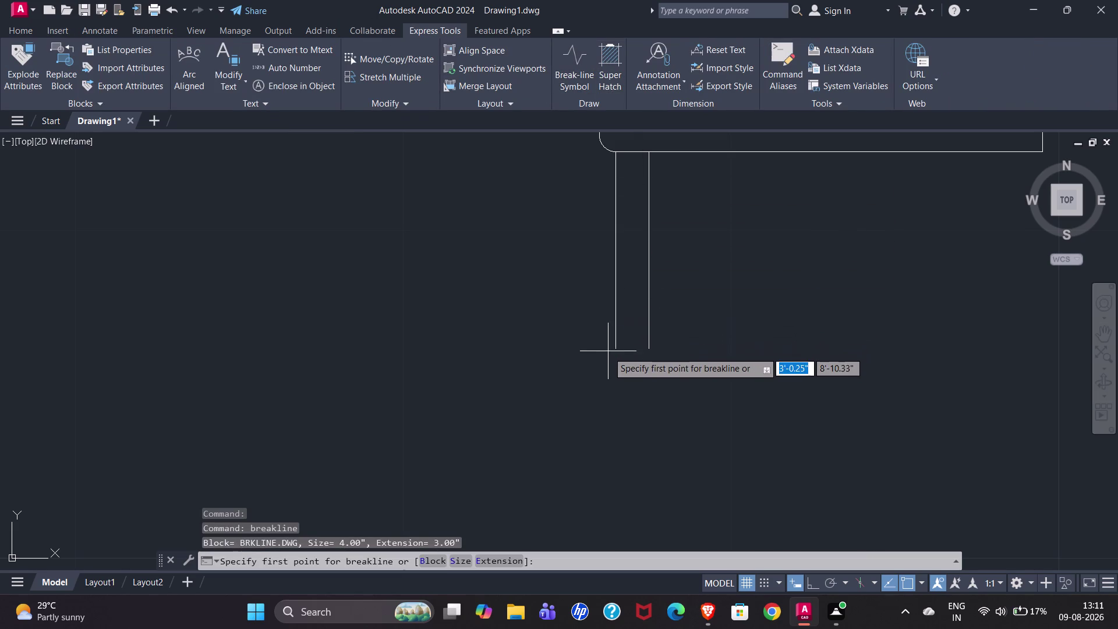
click(457, 561)
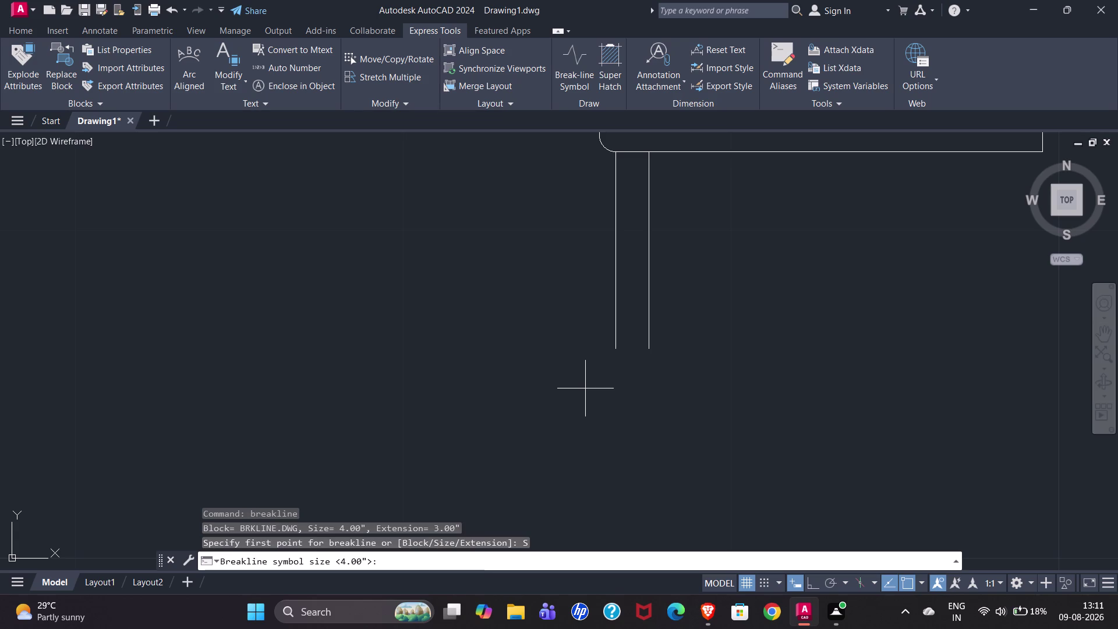
text(0.)
key(2)
key(Return)
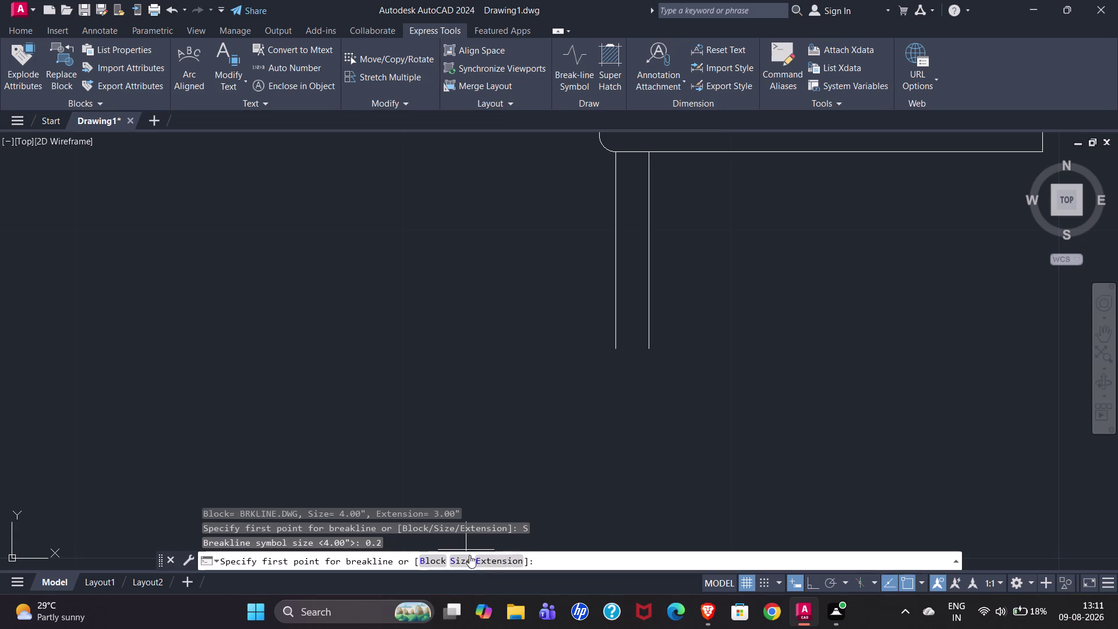
click(504, 562)
key(0)
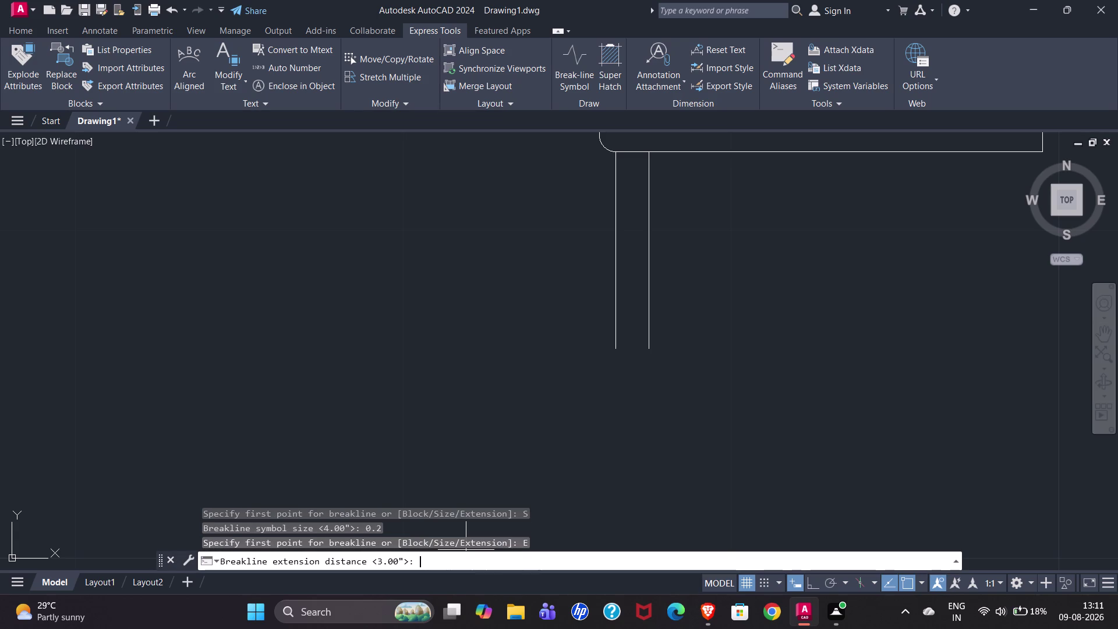
key(Return)
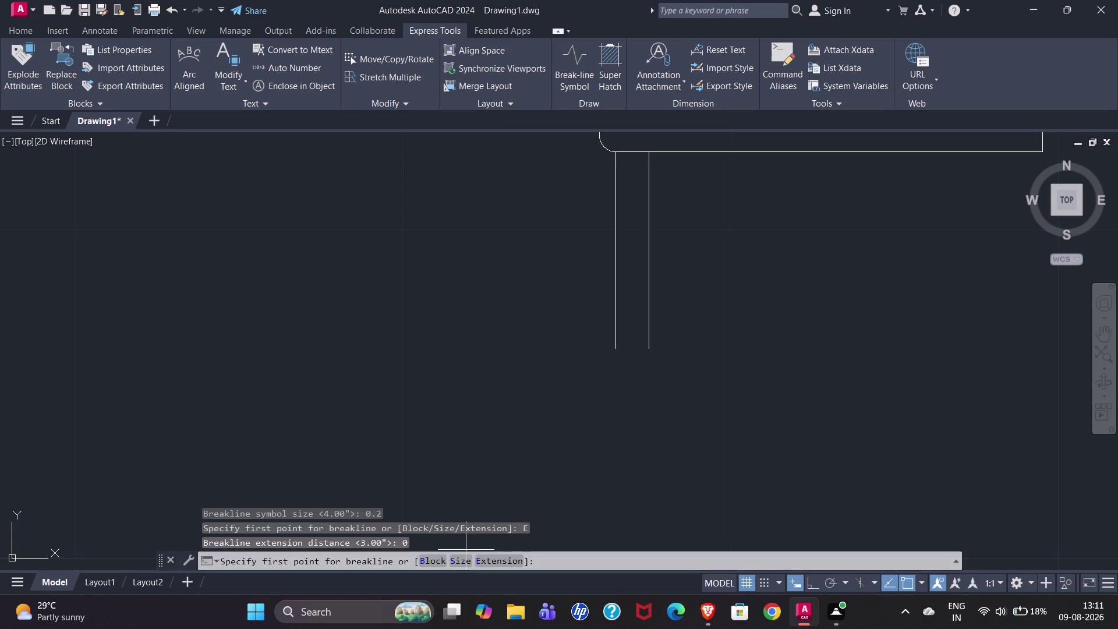
Cap the bottom of the lower strip with a break-line symbol at its midpoint.
click(616, 347)
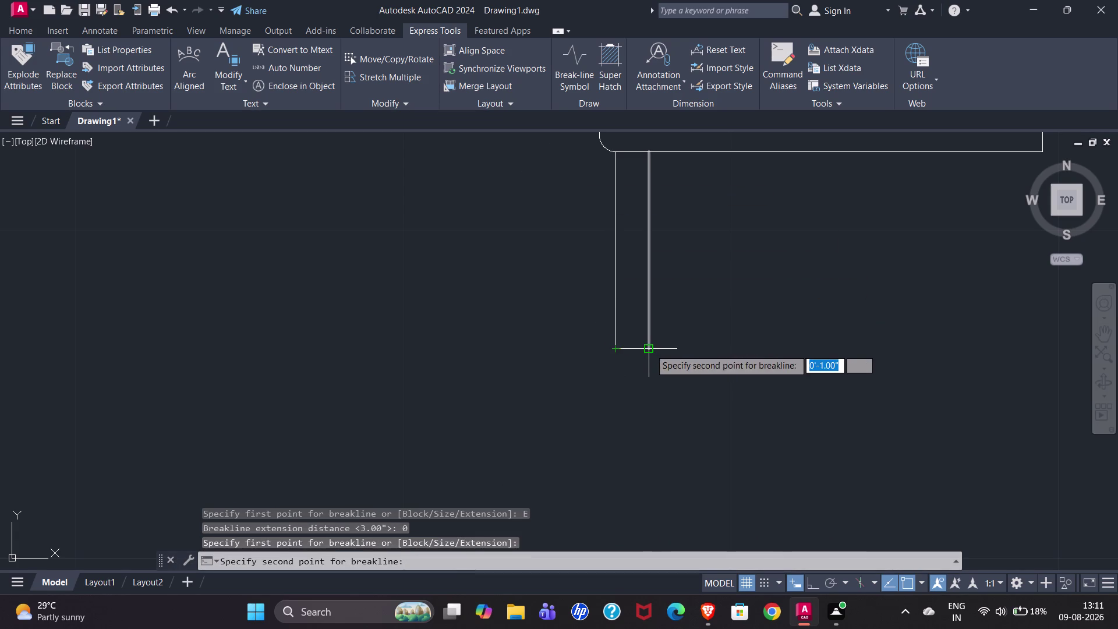
click(650, 348)
scroll(up, 3)
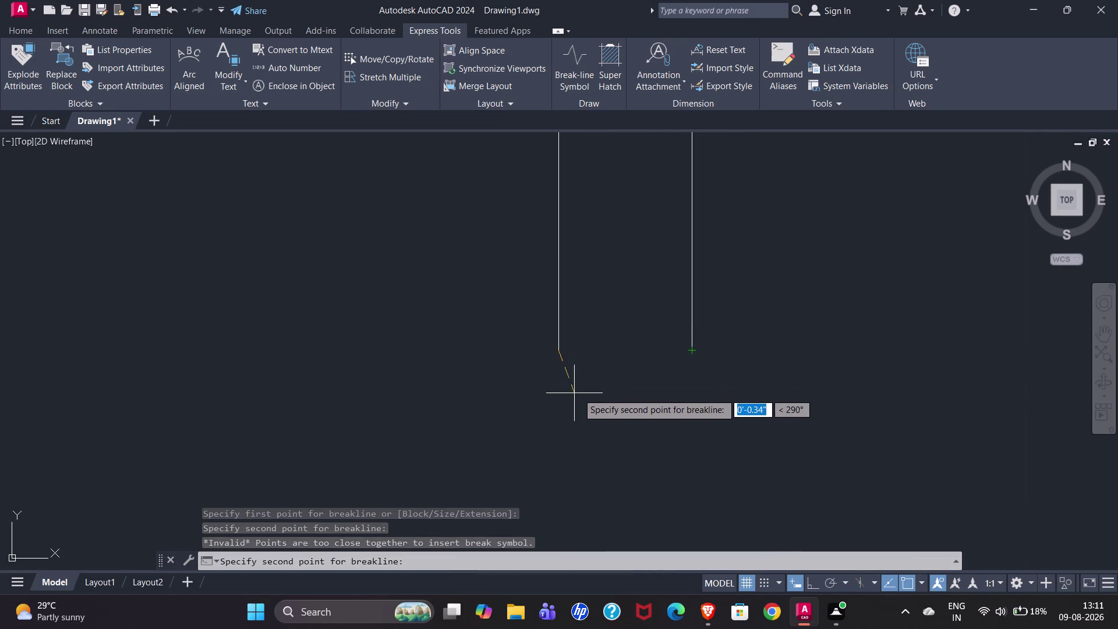
click(692, 346)
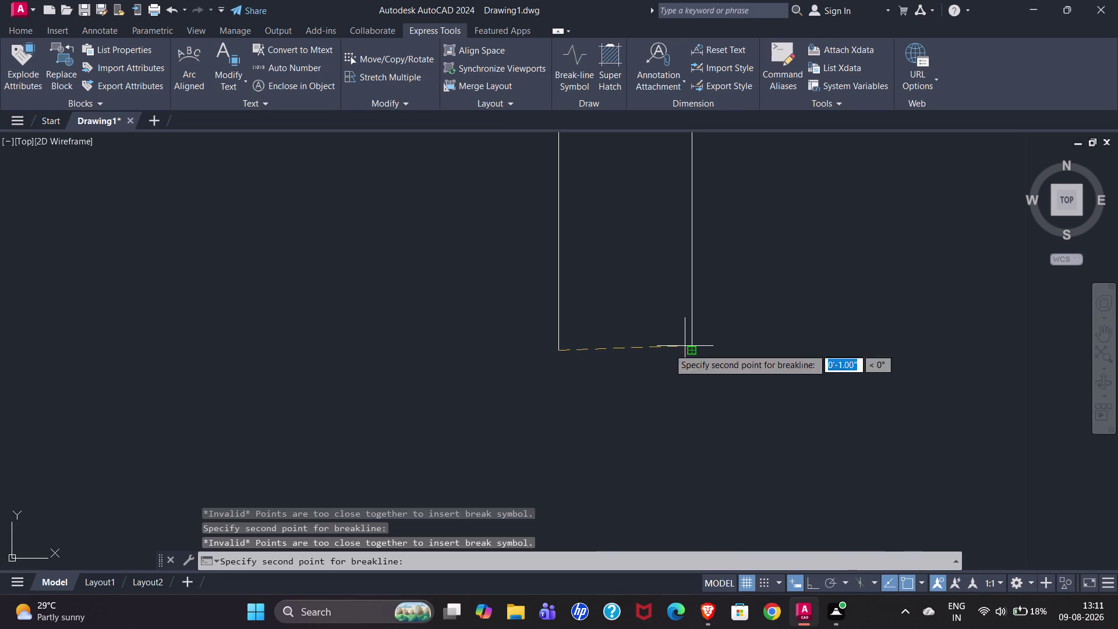
key(Escape)
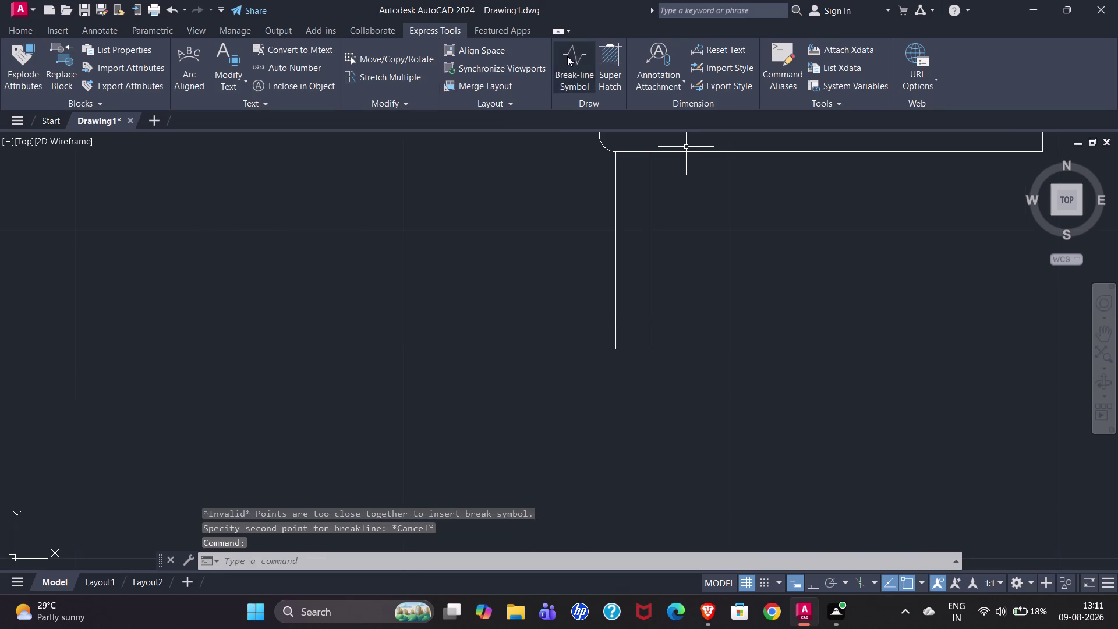
click(570, 59)
click(615, 350)
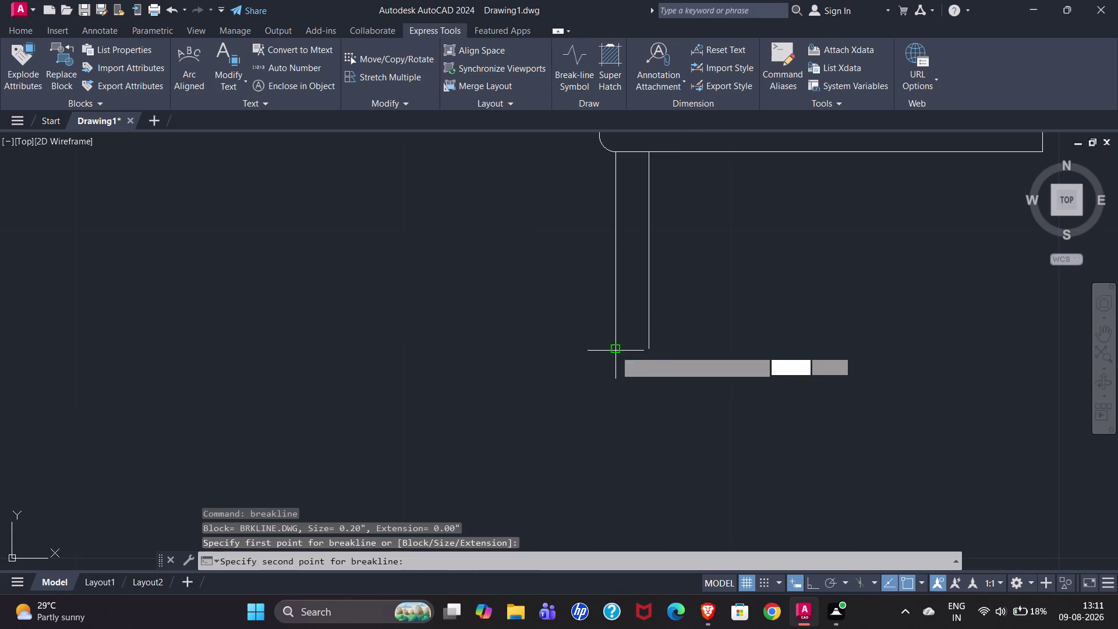
click(649, 349)
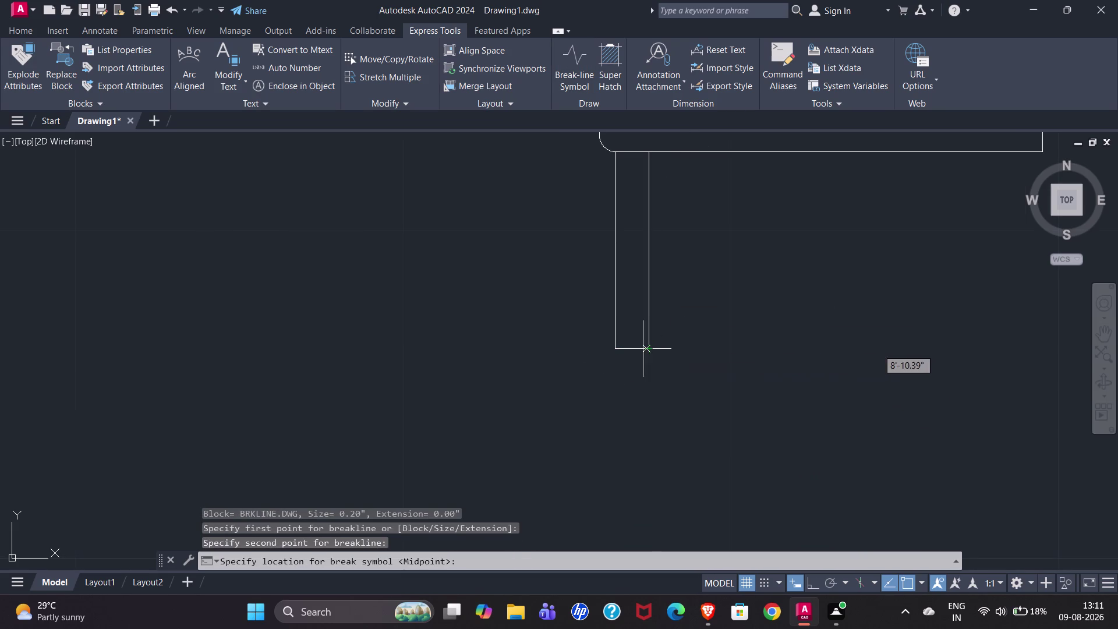
click(633, 349)
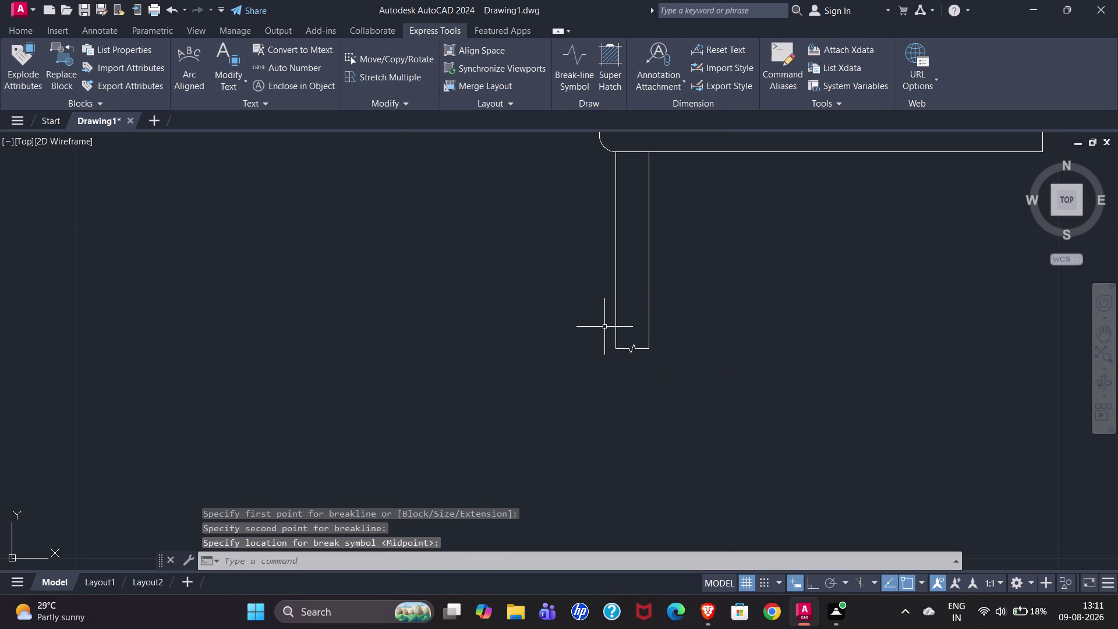
scroll(down, 3)
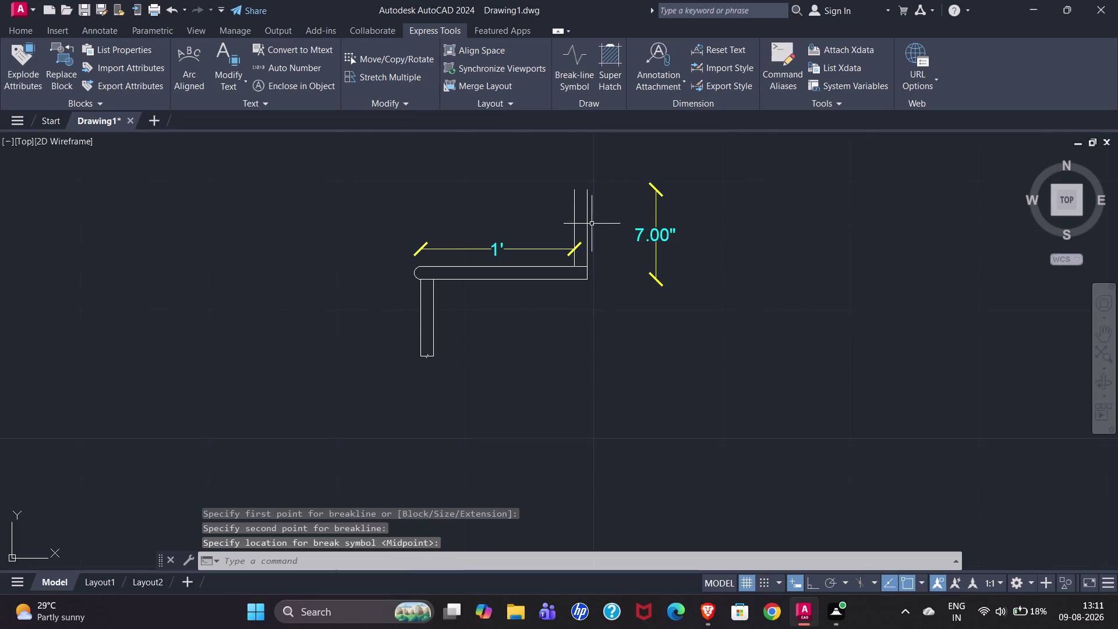
scroll(up, 3)
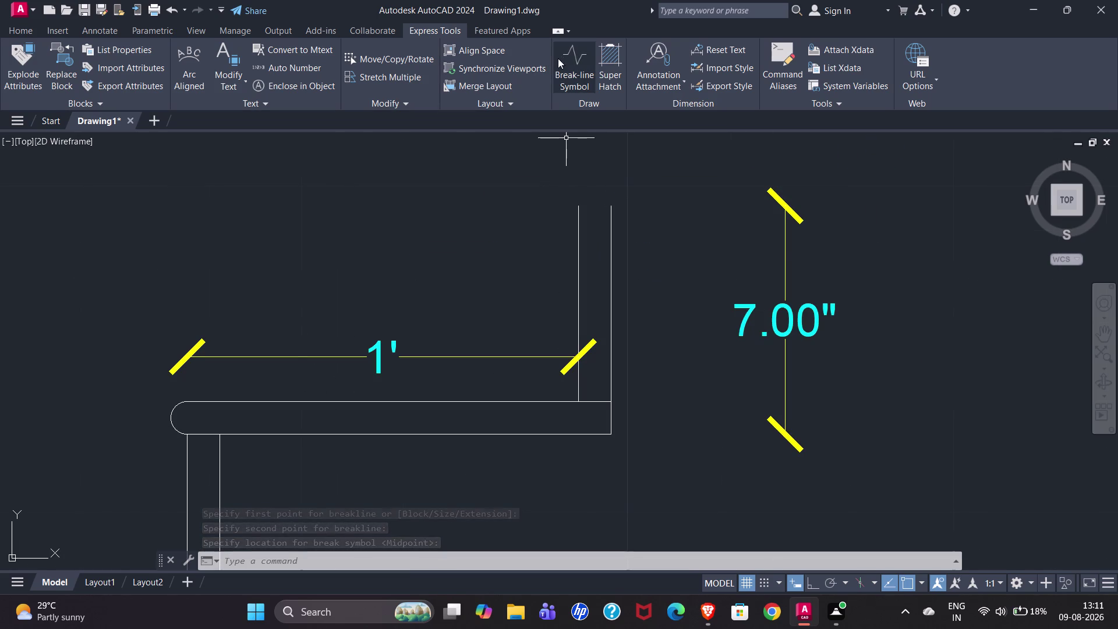
Add a break-line symbol across the top of the upper strip.
click(558, 58)
click(579, 205)
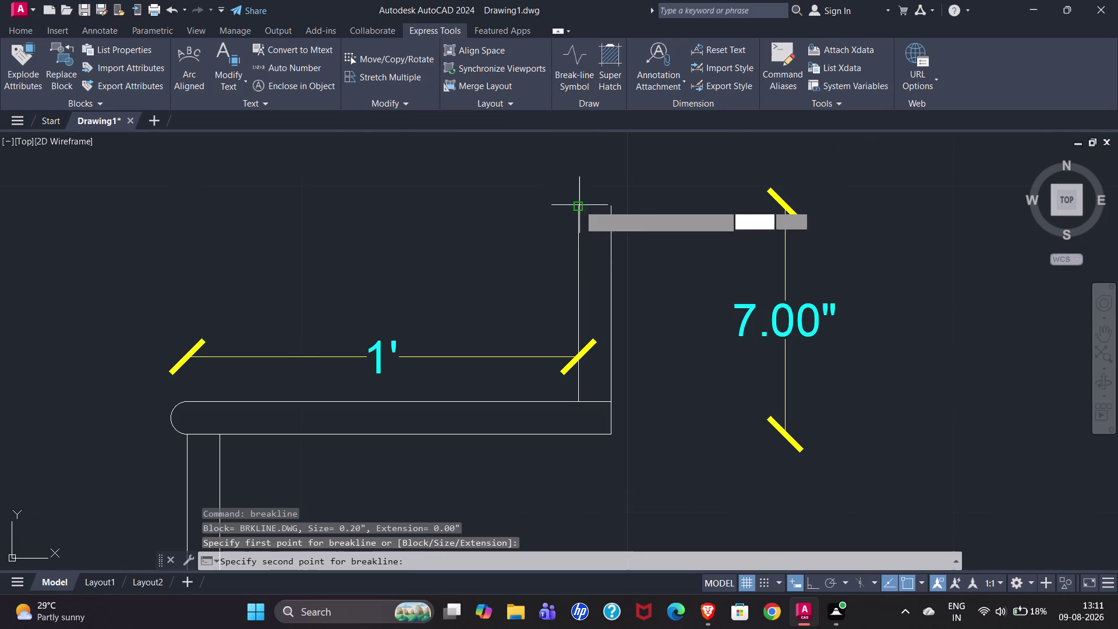
click(610, 204)
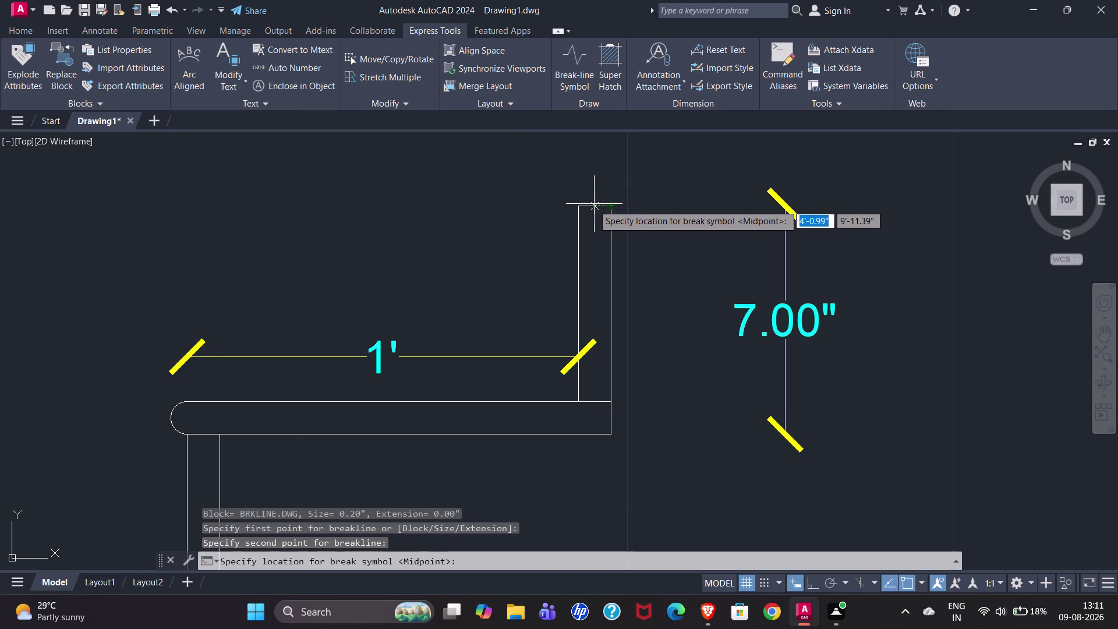
click(593, 205)
scroll(down, 3)
scroll(down, 3)
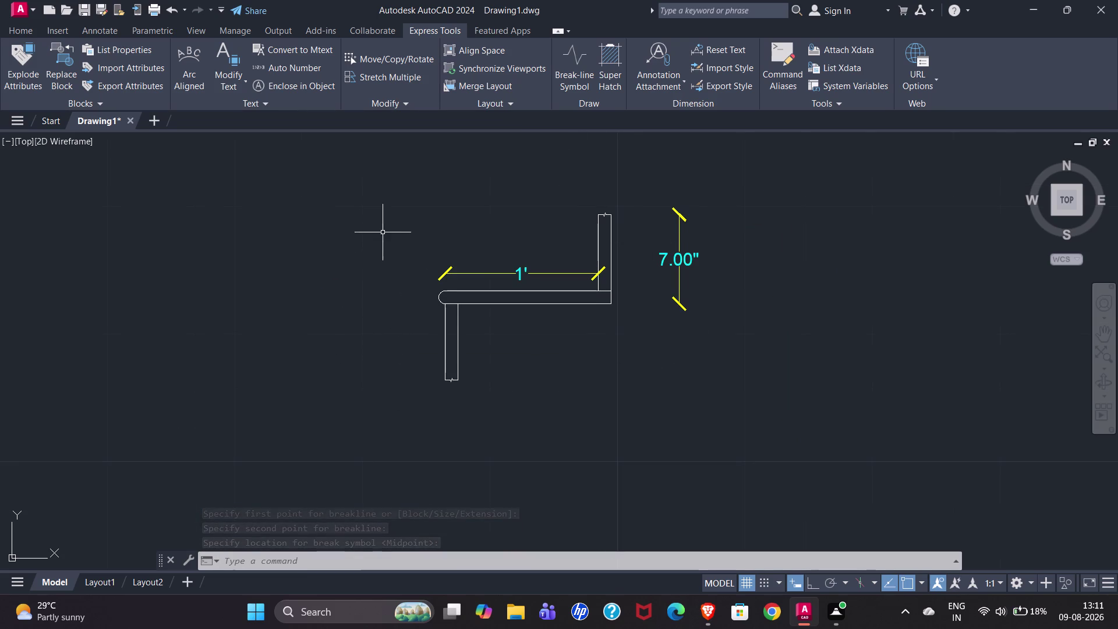
scroll(down, 3)
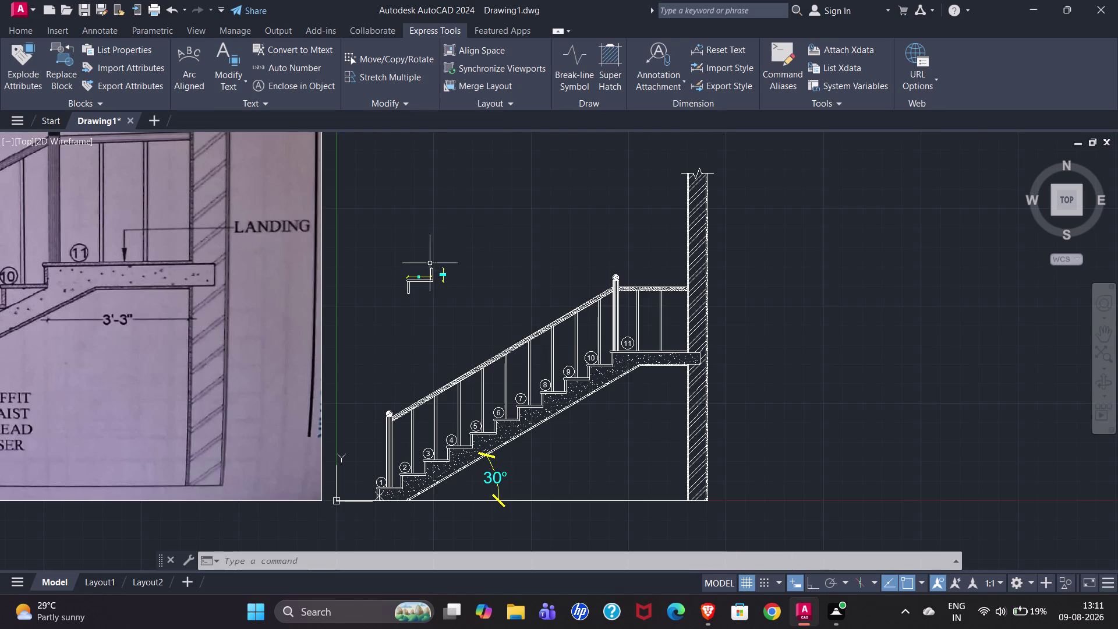
scroll(down, 3)
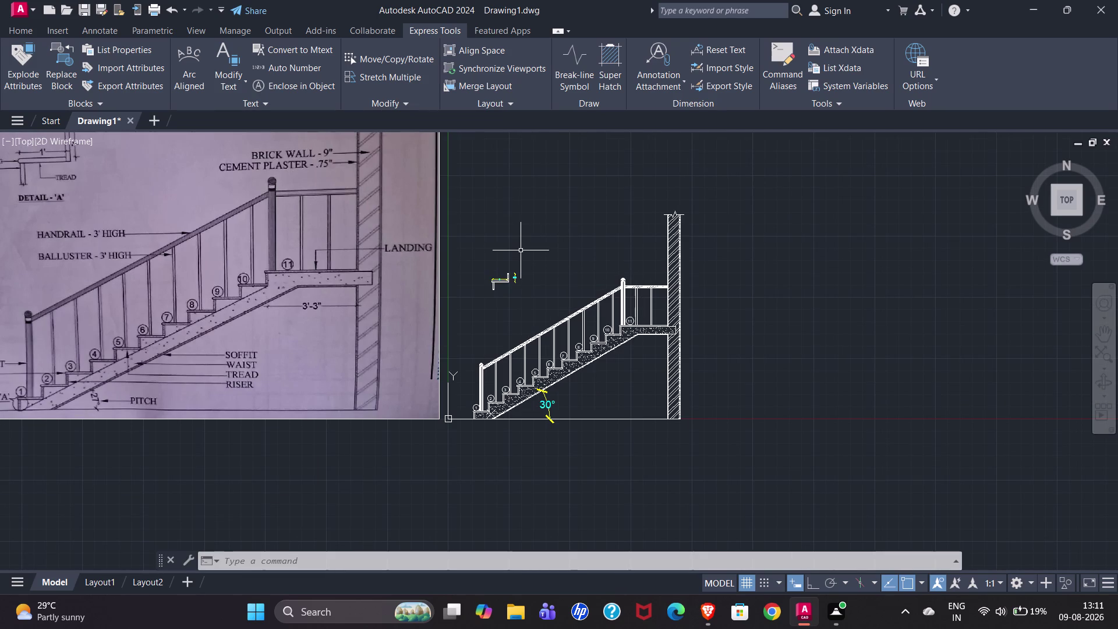
click(25, 29)
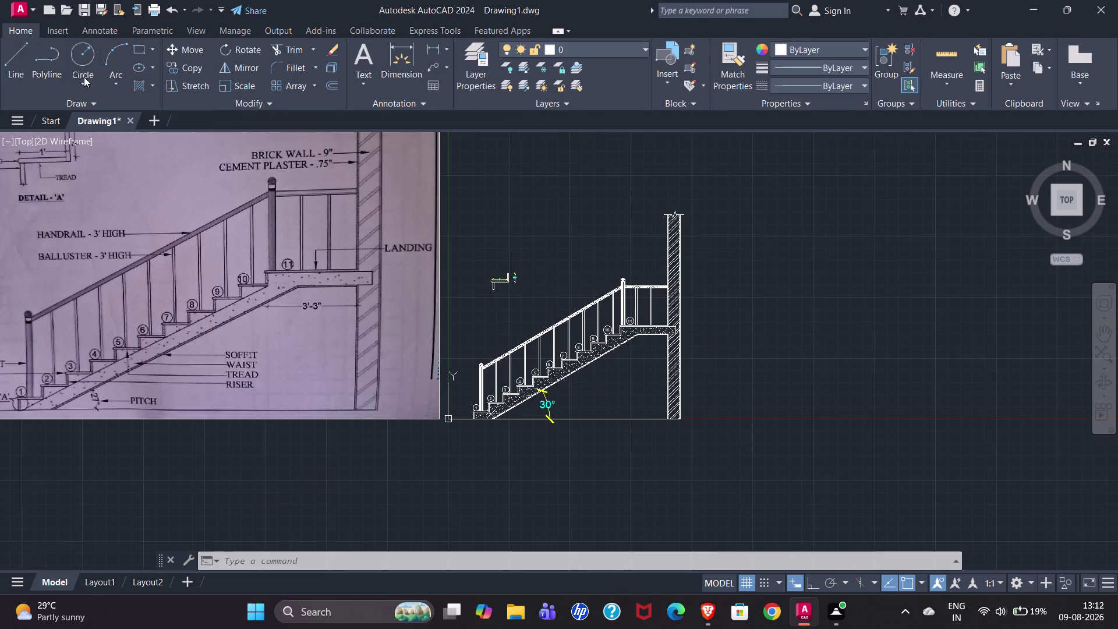
Place a leader with its arrowhead on the brick wall and a horizontal landing.
click(356, 63)
click(367, 75)
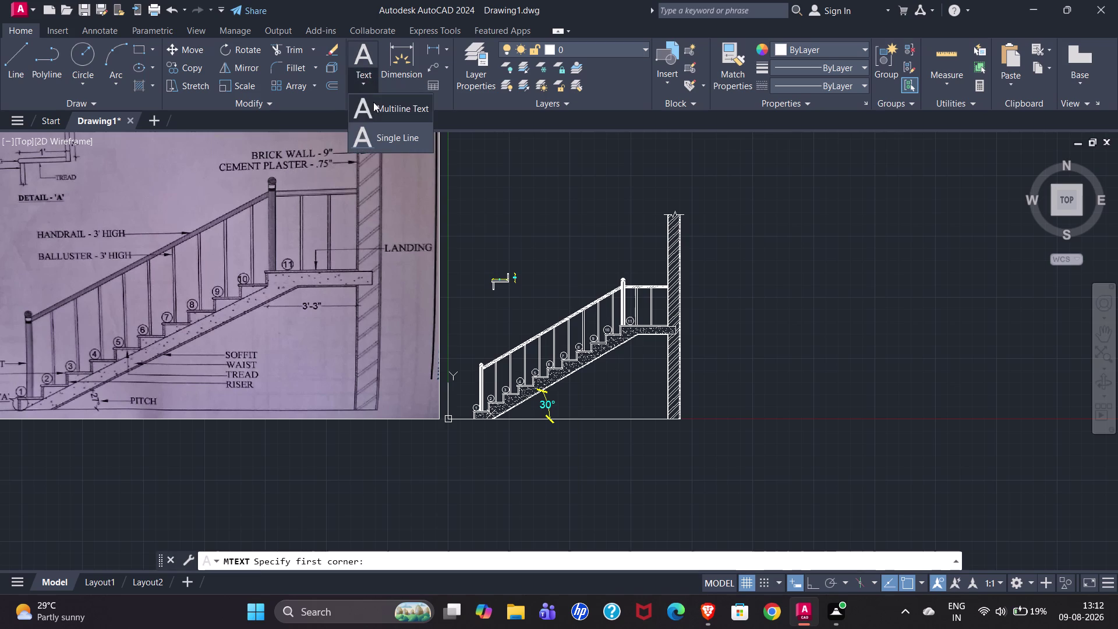
click(376, 103)
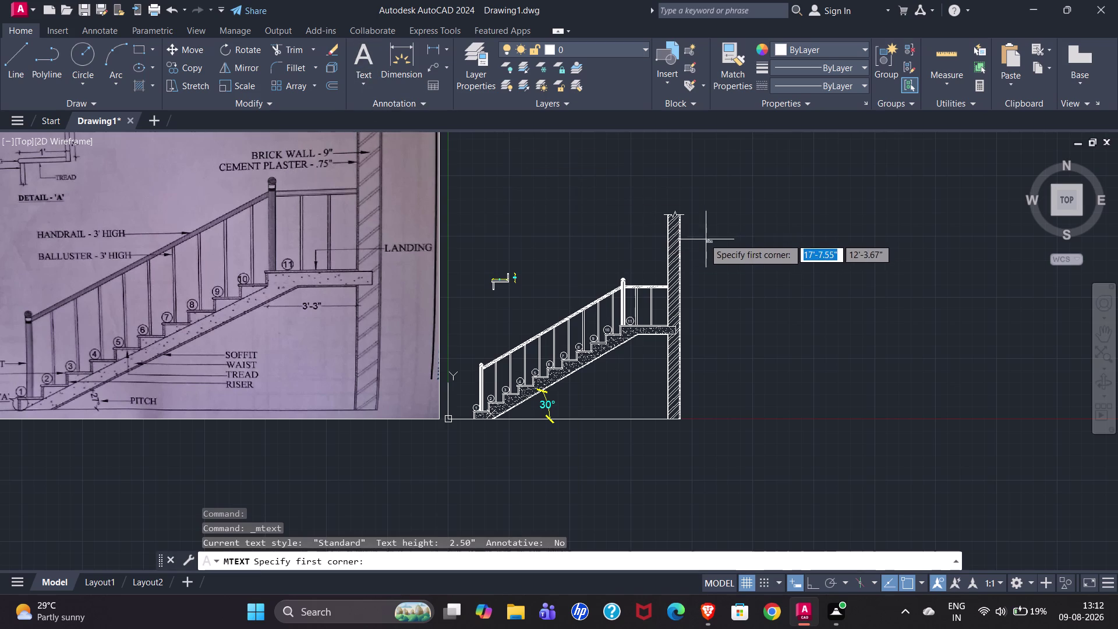
scroll(up, 3)
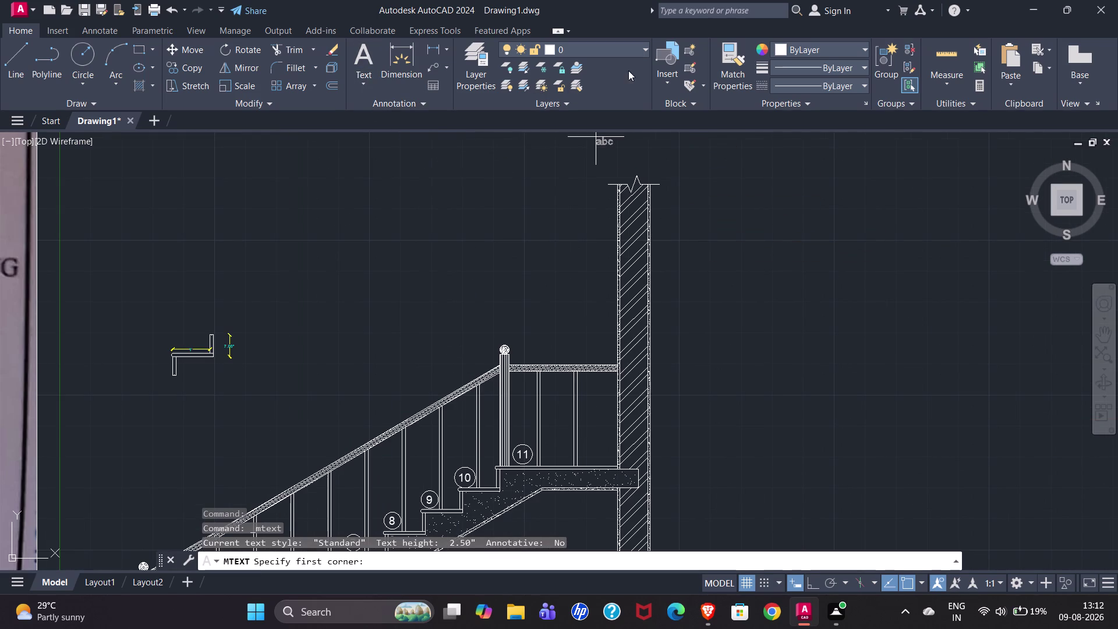
click(432, 67)
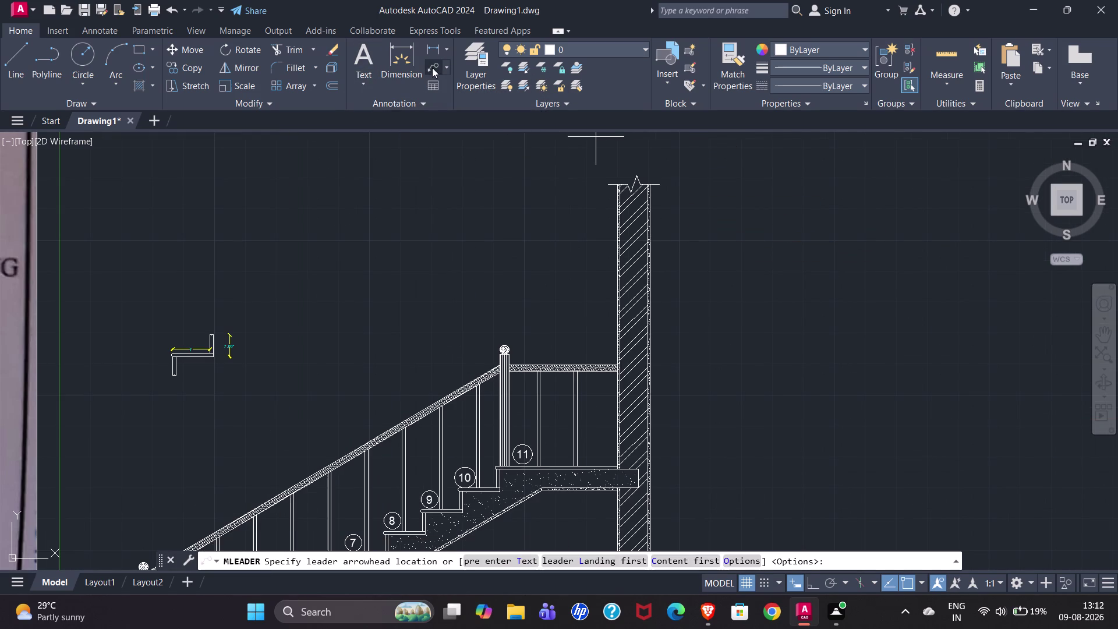
click(636, 223)
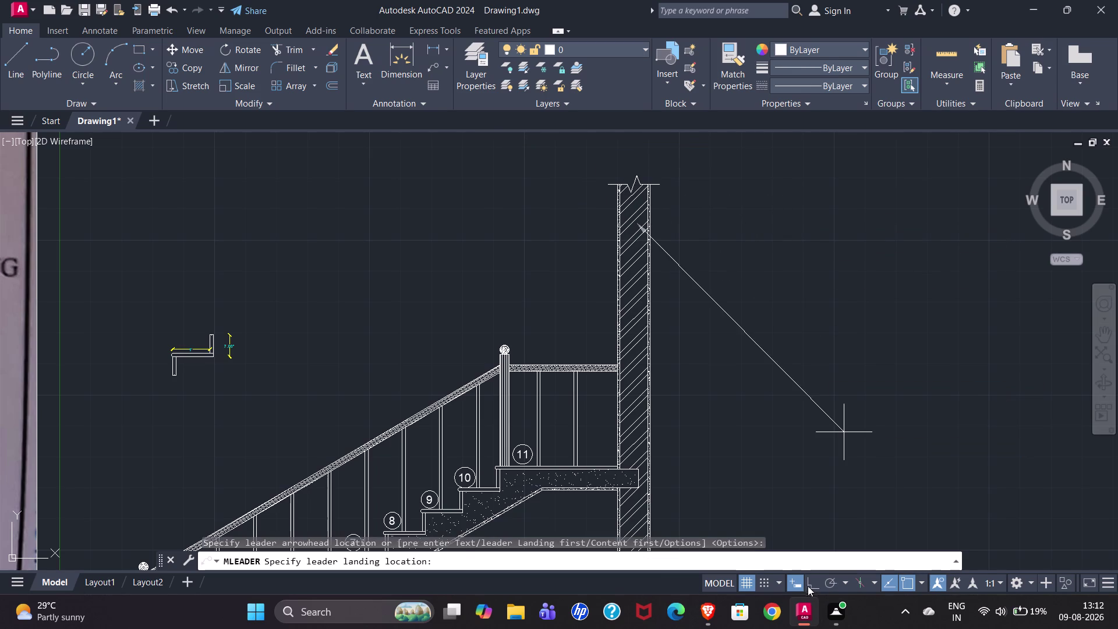
click(811, 582)
click(742, 223)
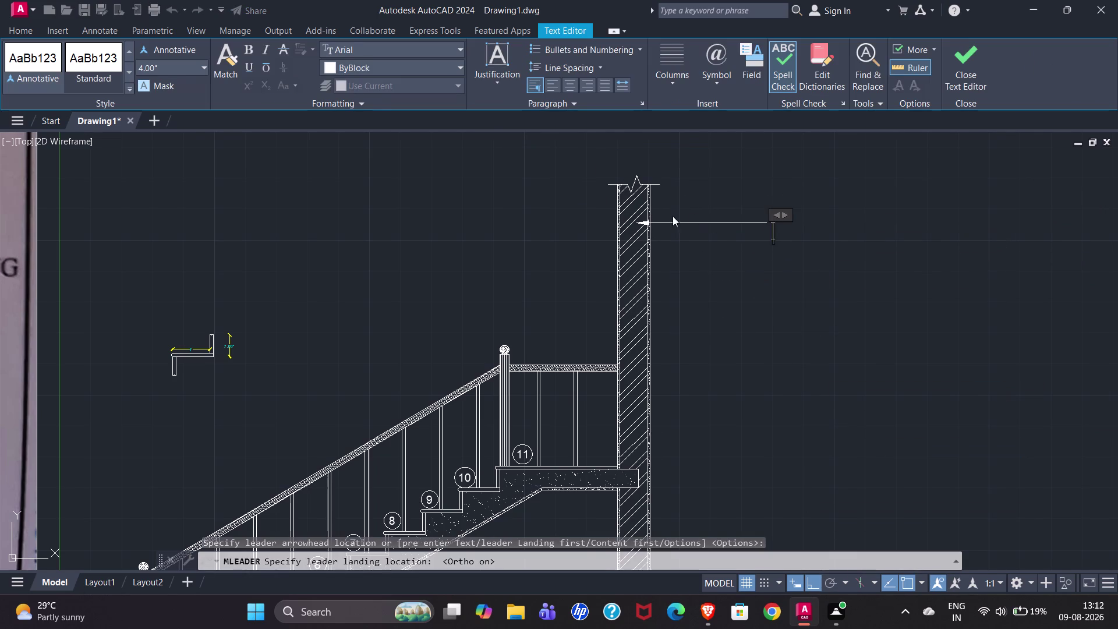
scroll(up, 3)
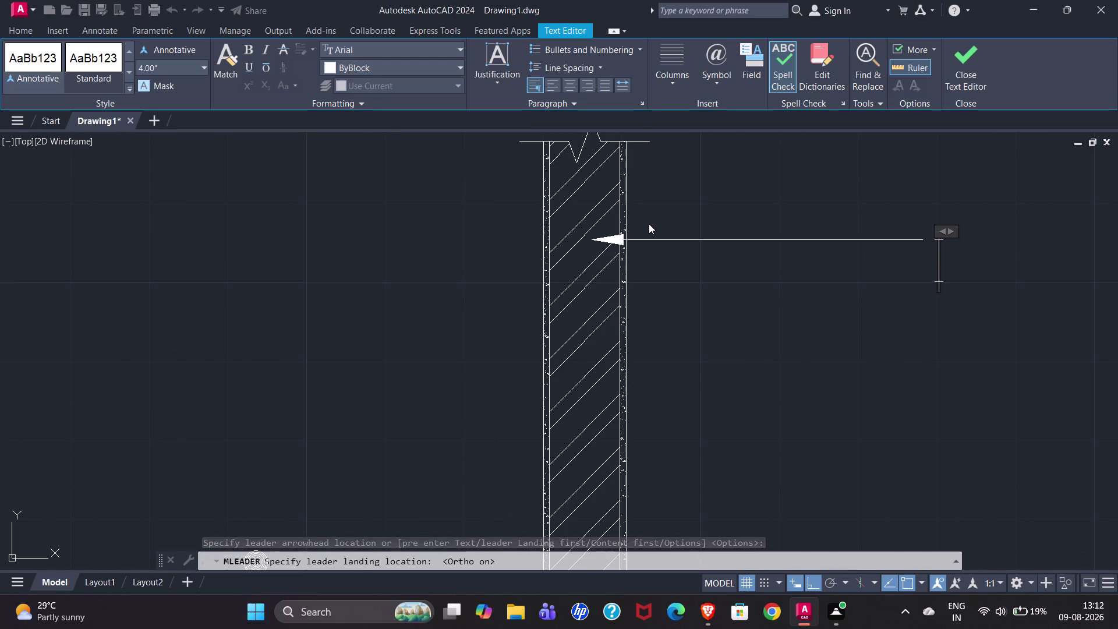
Type the label BRICK WALL - 9" and close the text editor.
text(BRI)
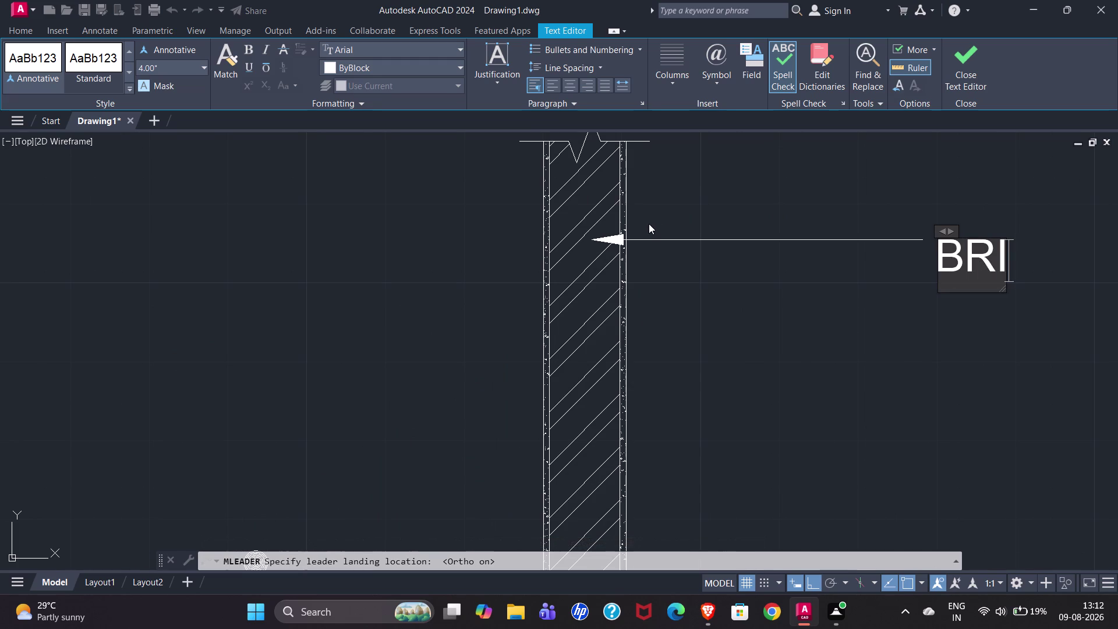
text(CK WALL)
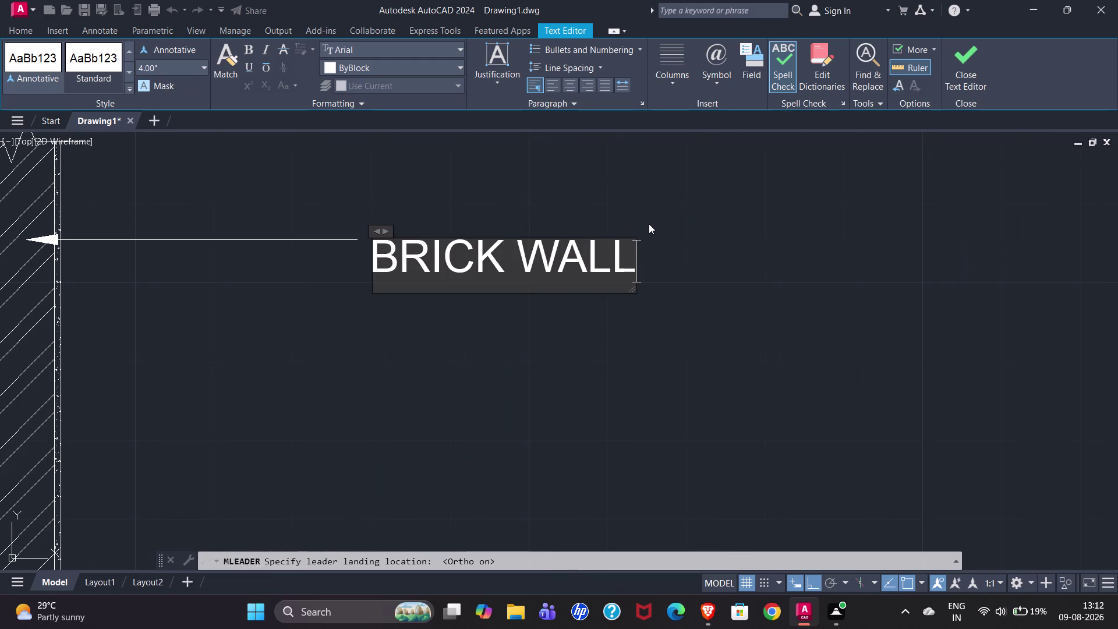
key(space)
text(-)
key(space)
text(9")
key(Return)
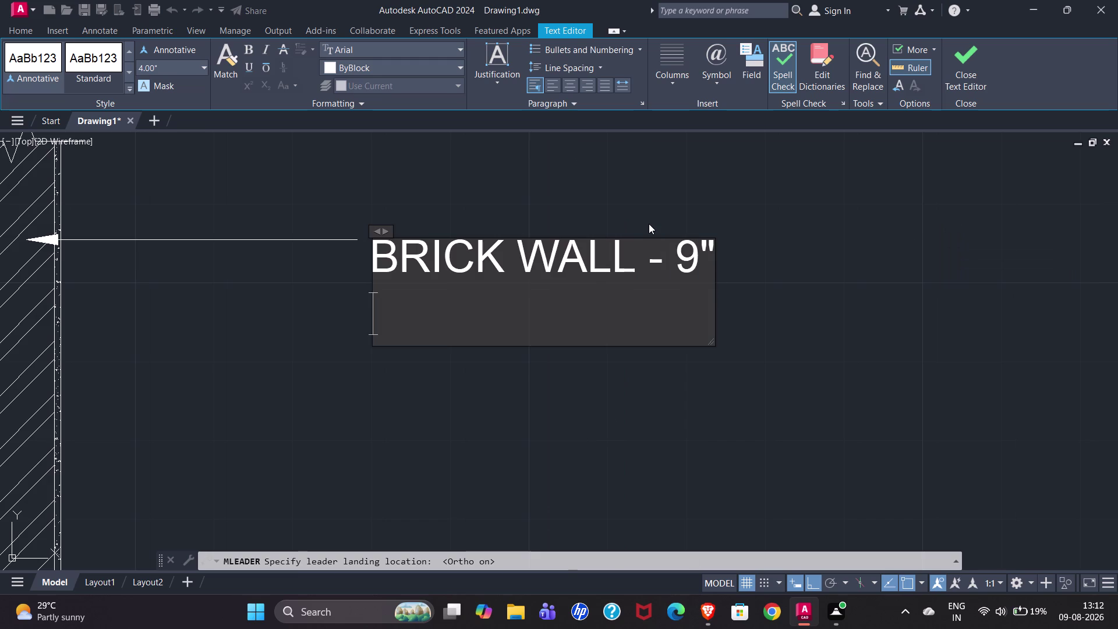
key(BackSpace)
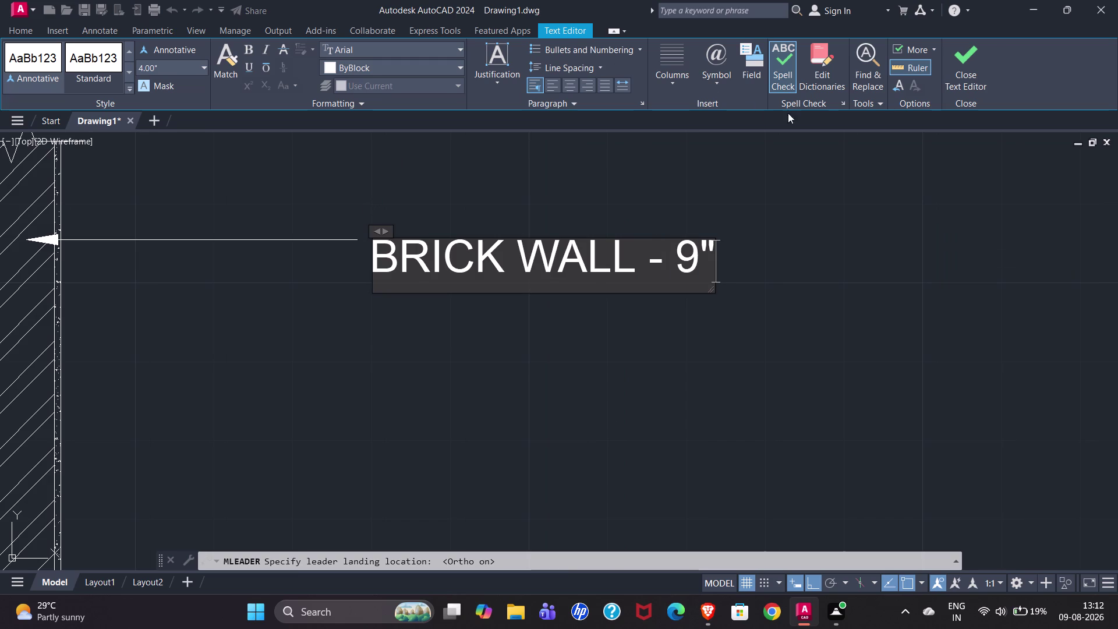
click(968, 64)
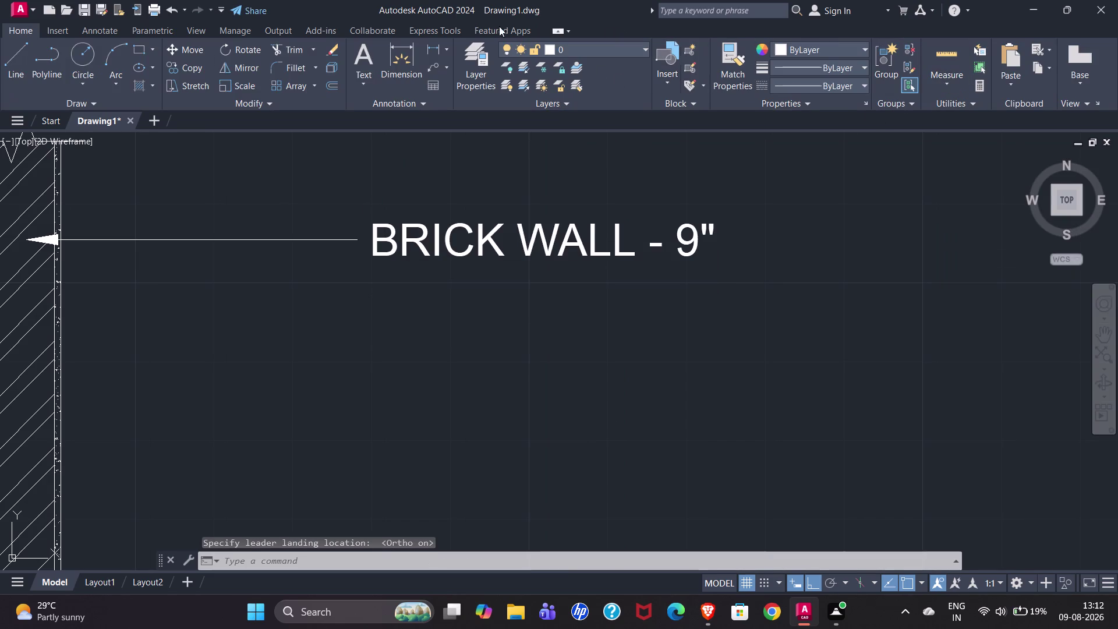
Place a leader arrowhead on the plaster face with the label point level with it.
click(433, 65)
scroll(up, 3)
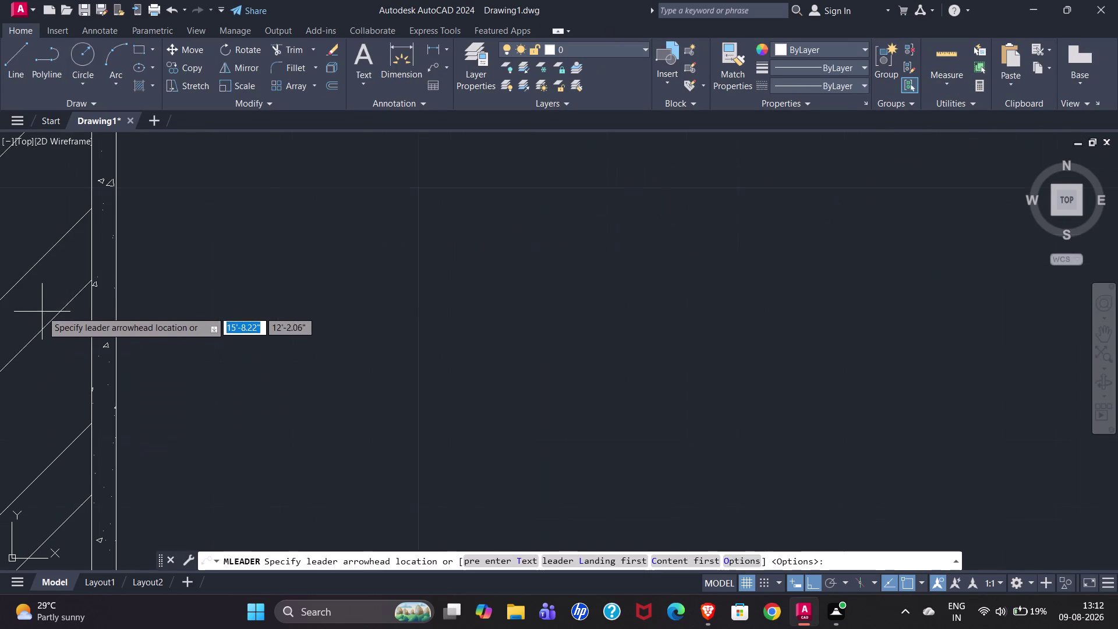
click(104, 227)
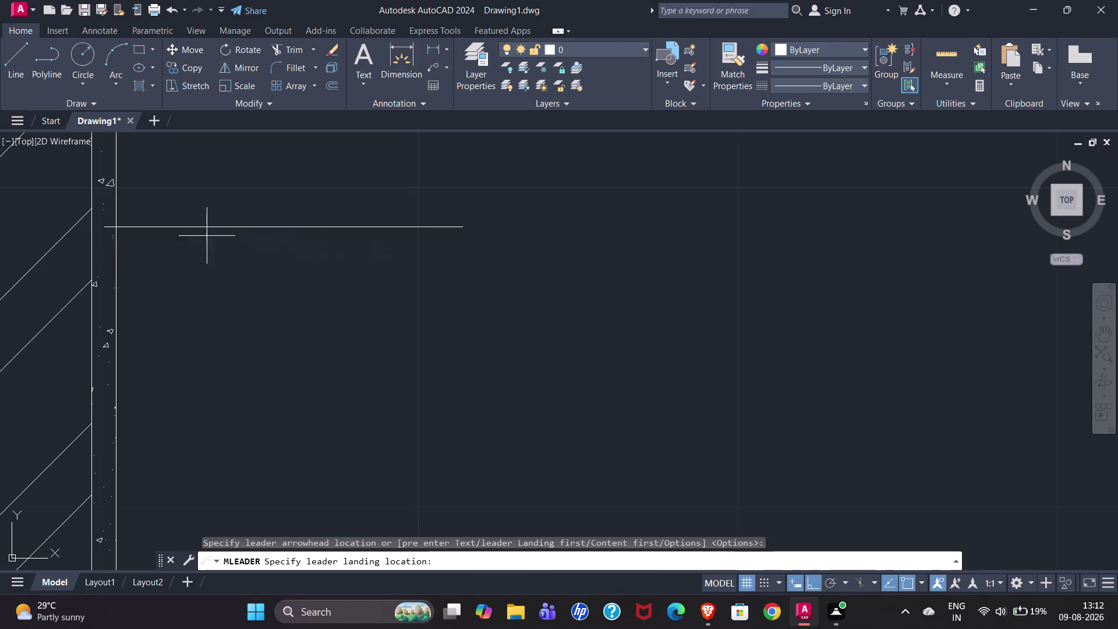
scroll(down, 3)
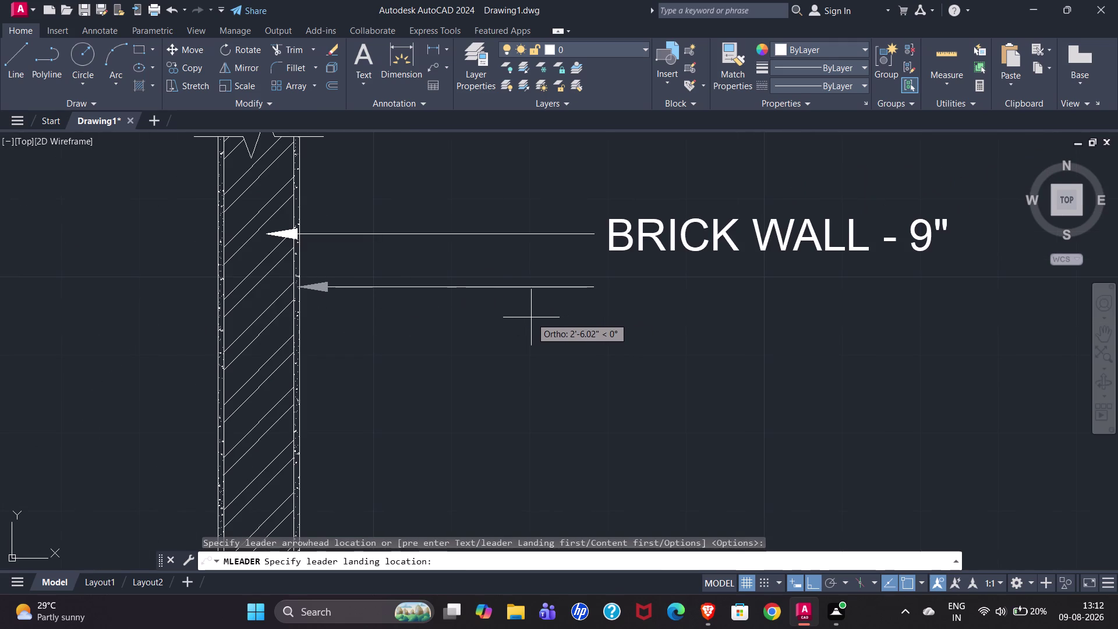
click(556, 303)
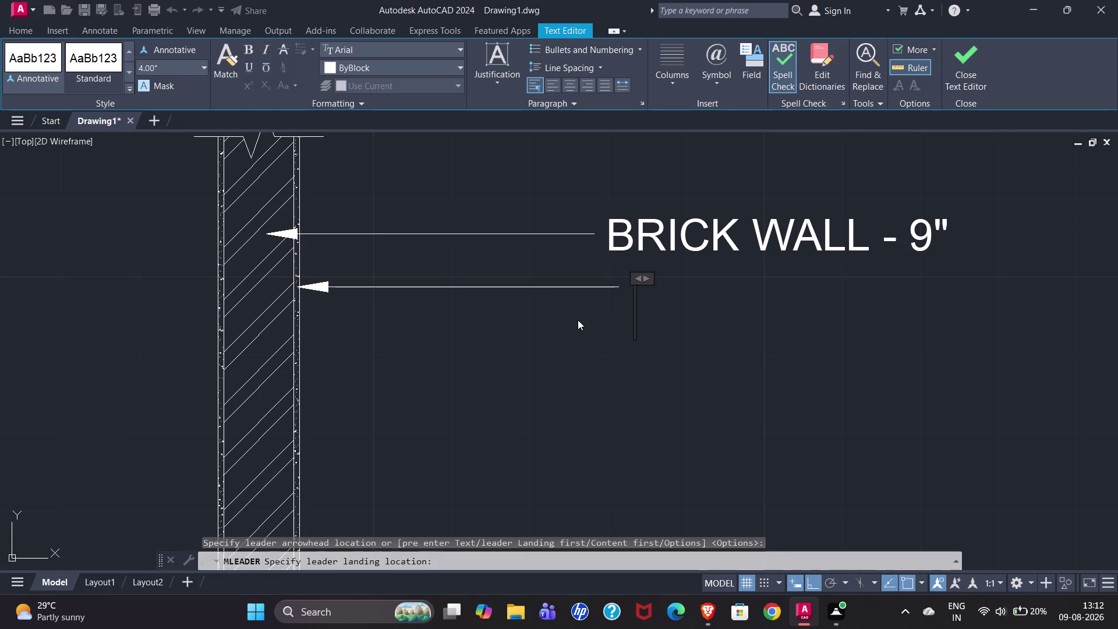
Enter CEMENT PLASTER - 0.75" as the label and close the editor.
text(CE)
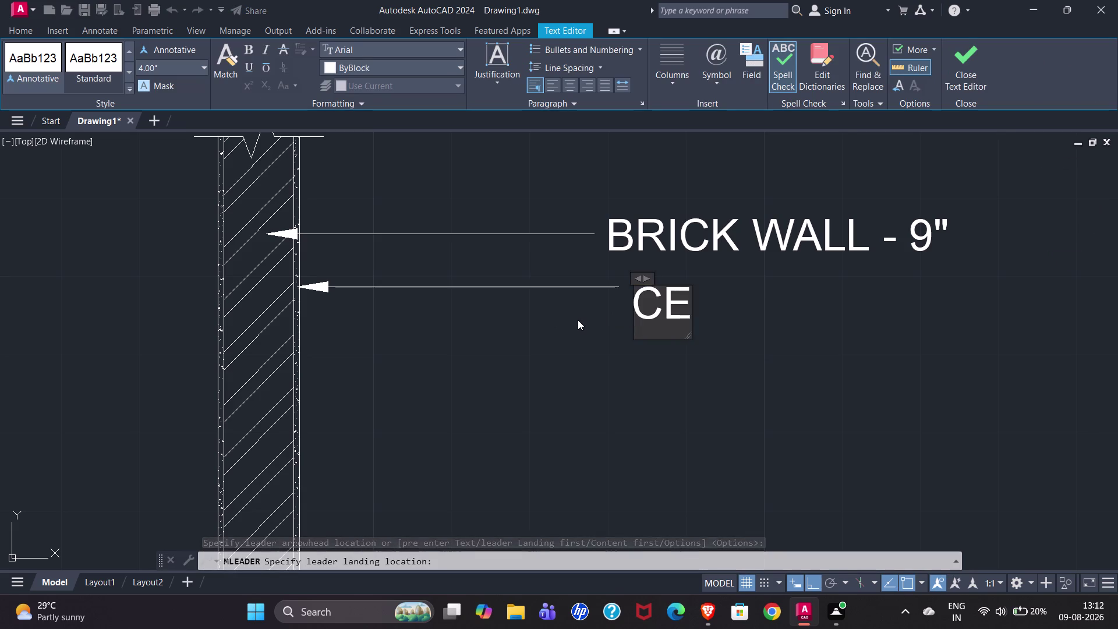
text(MENT PLA)
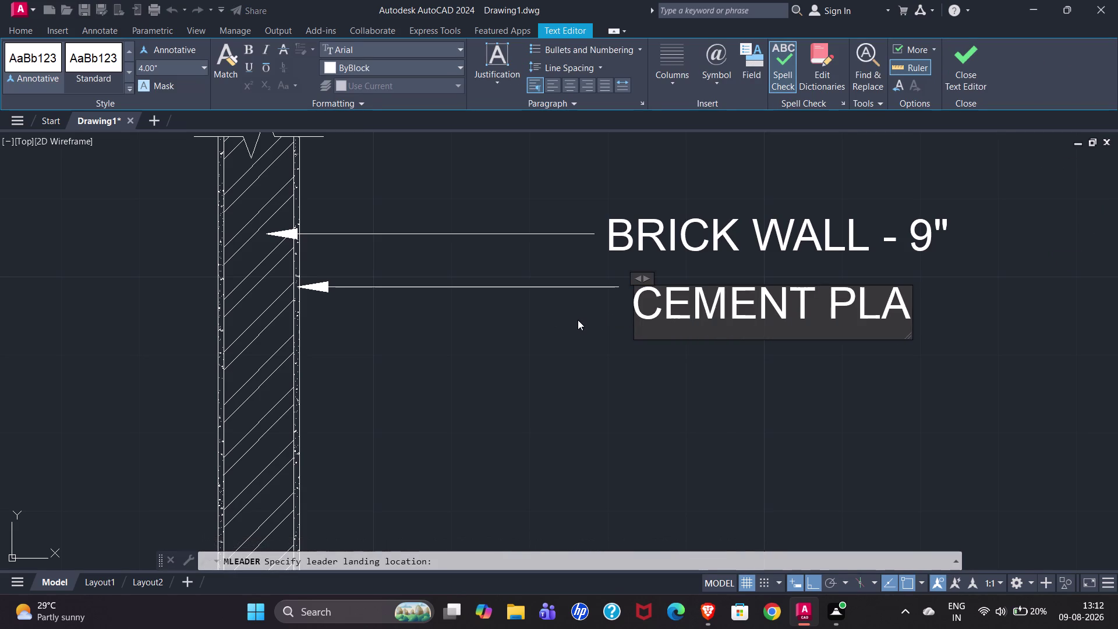
text(STER)
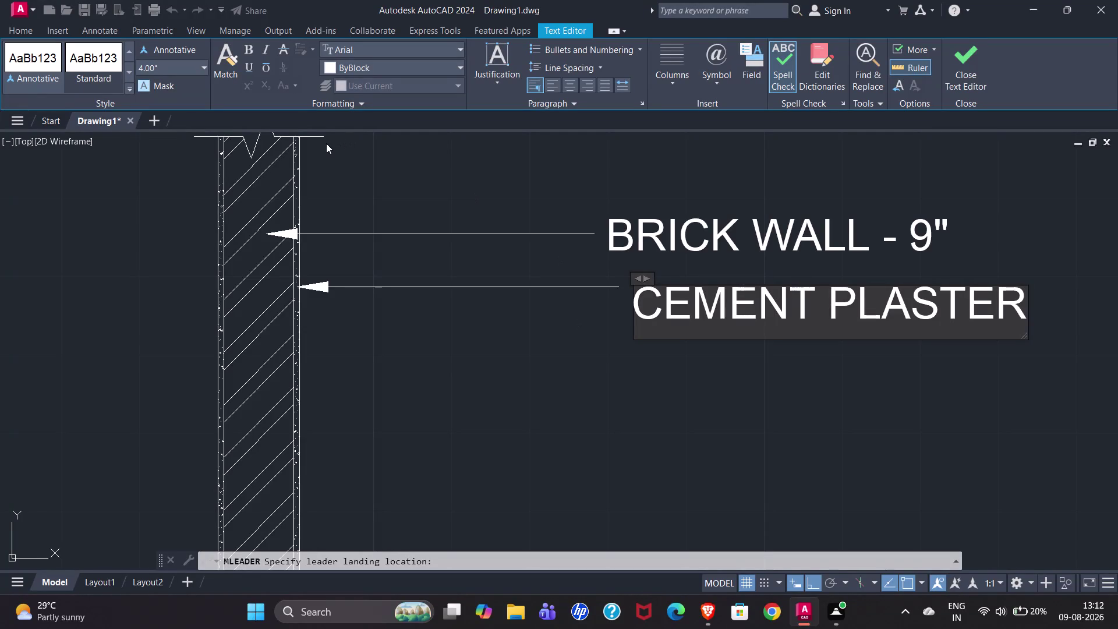
key(space)
text(-)
key(space)
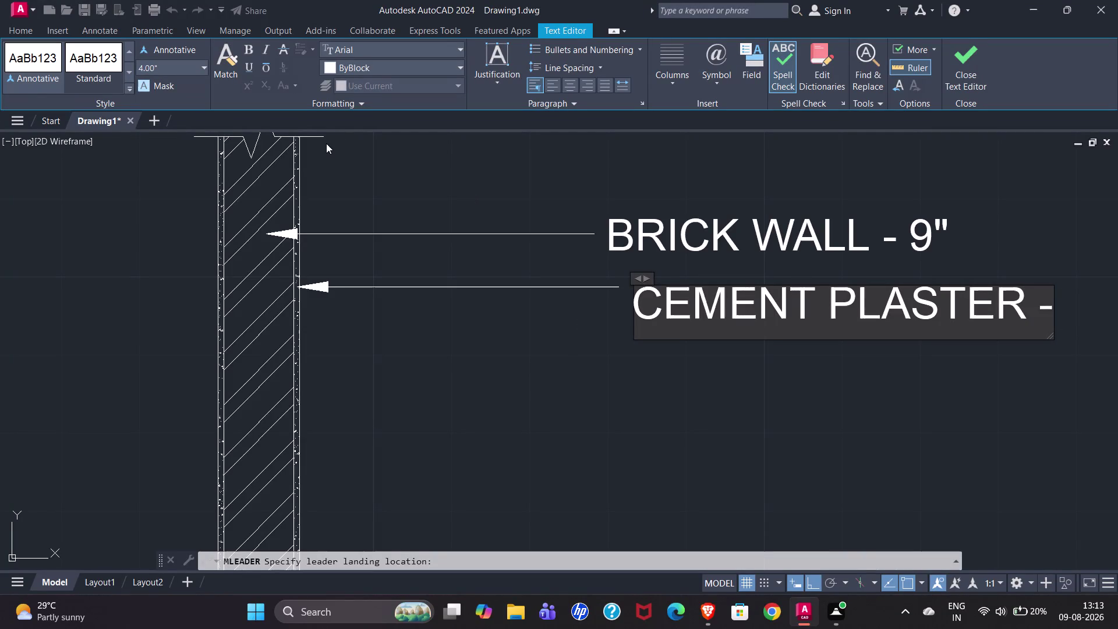
text(0.75")
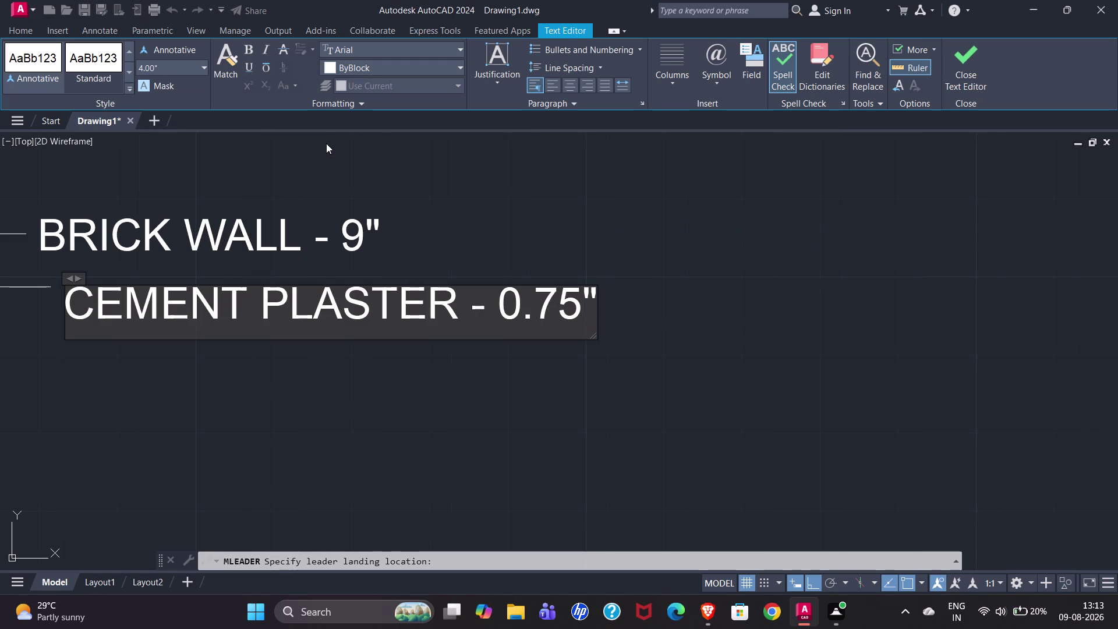
scroll(down, 3)
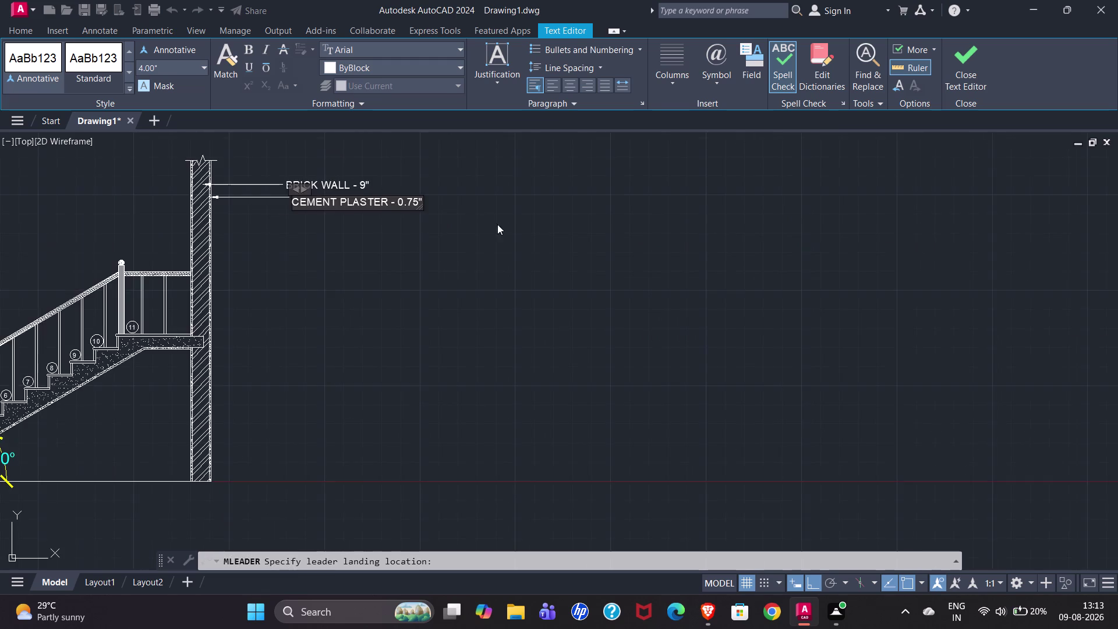
scroll(down, 3)
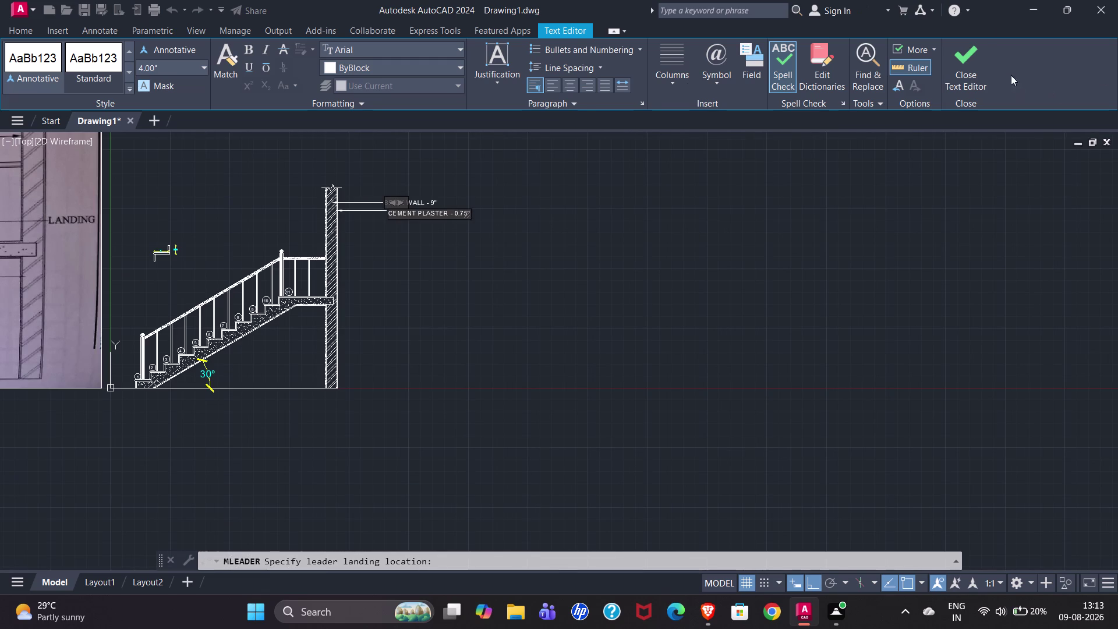
click(976, 75)
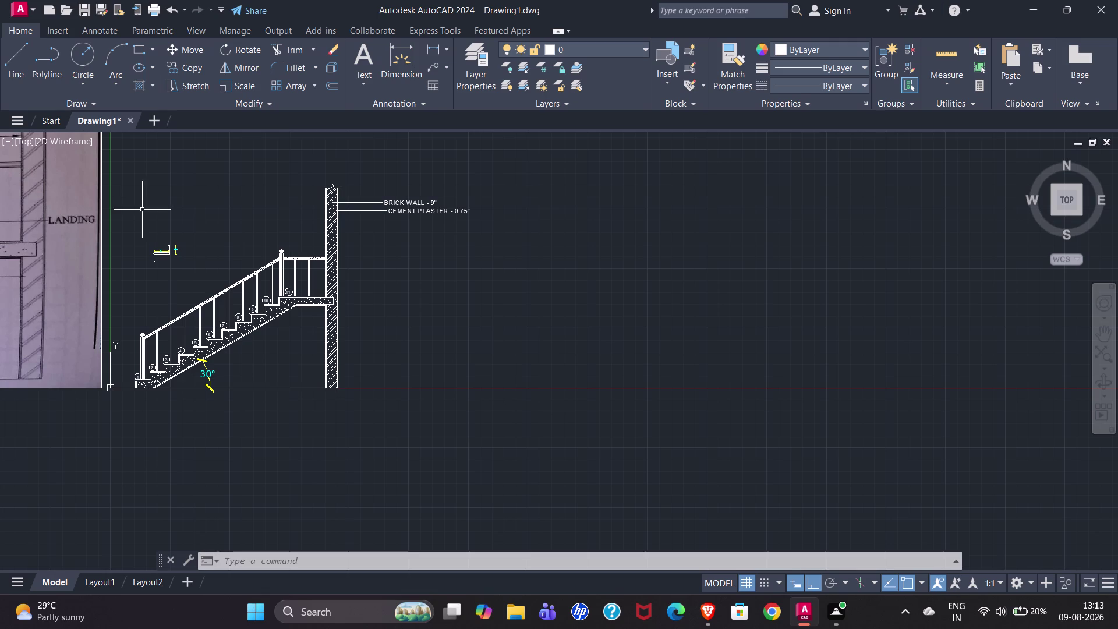
Add a leader from the landing slab labelled LANDING.
click(429, 69)
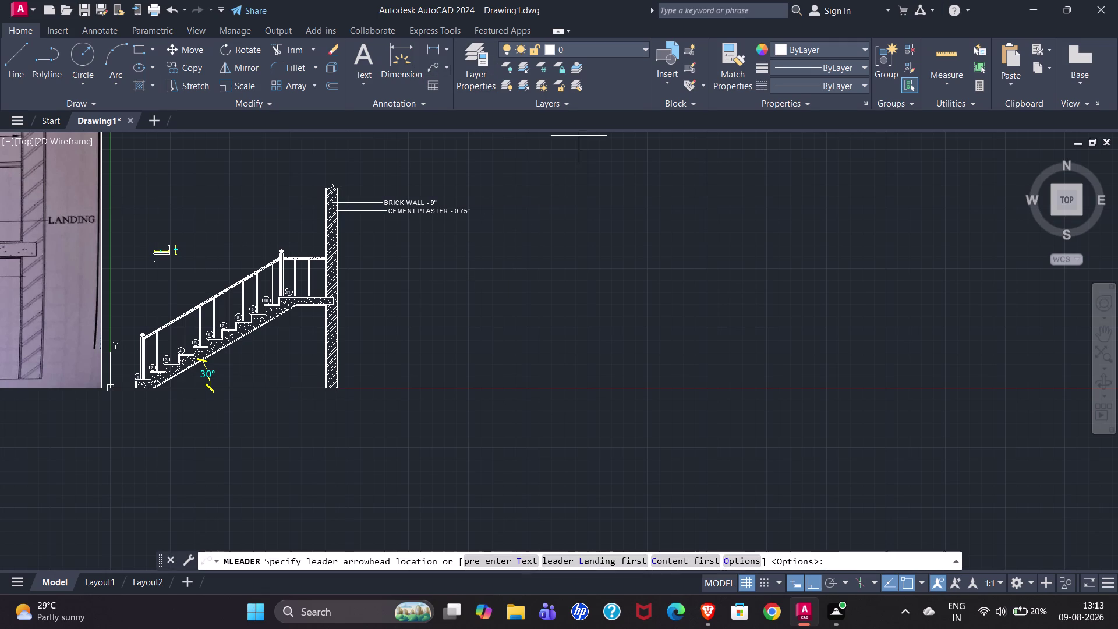
scroll(up, 3)
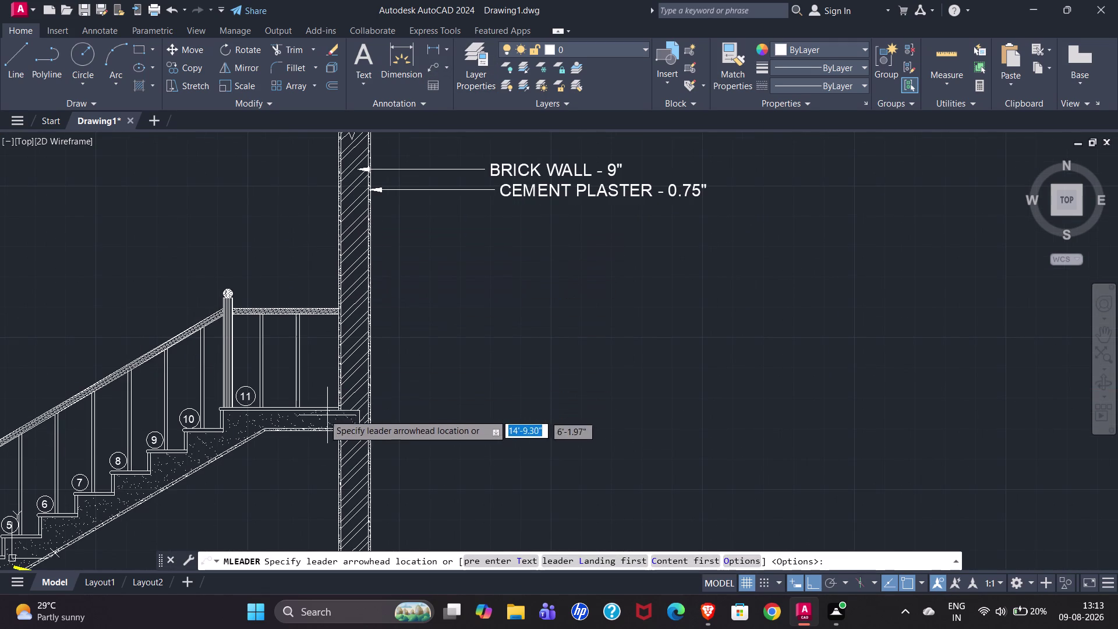
click(279, 405)
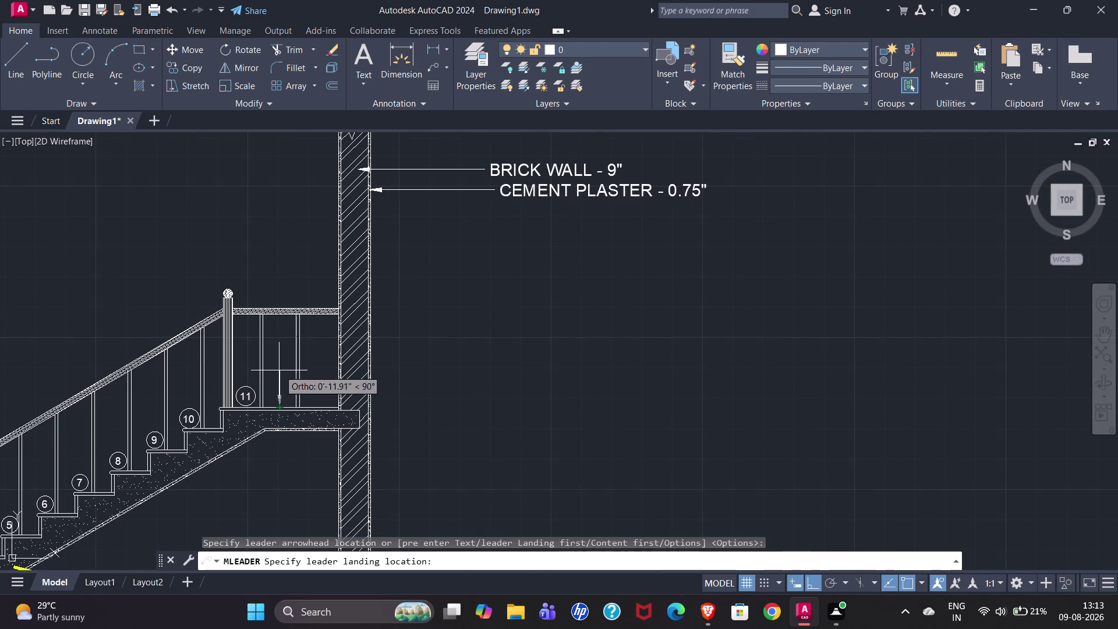
click(279, 368)
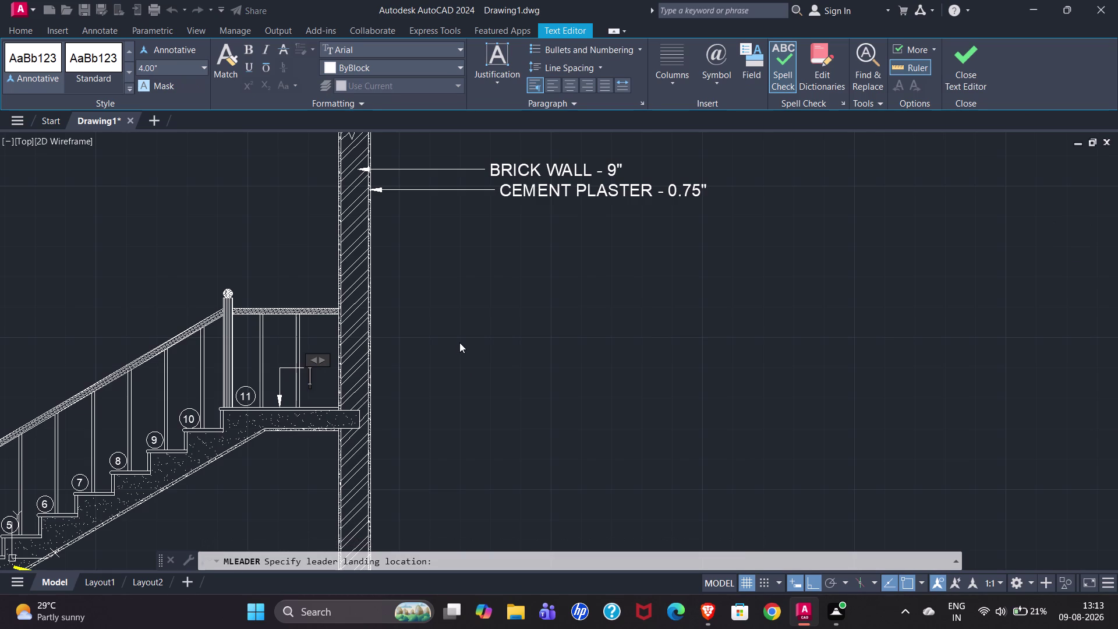
text(LANDIN)
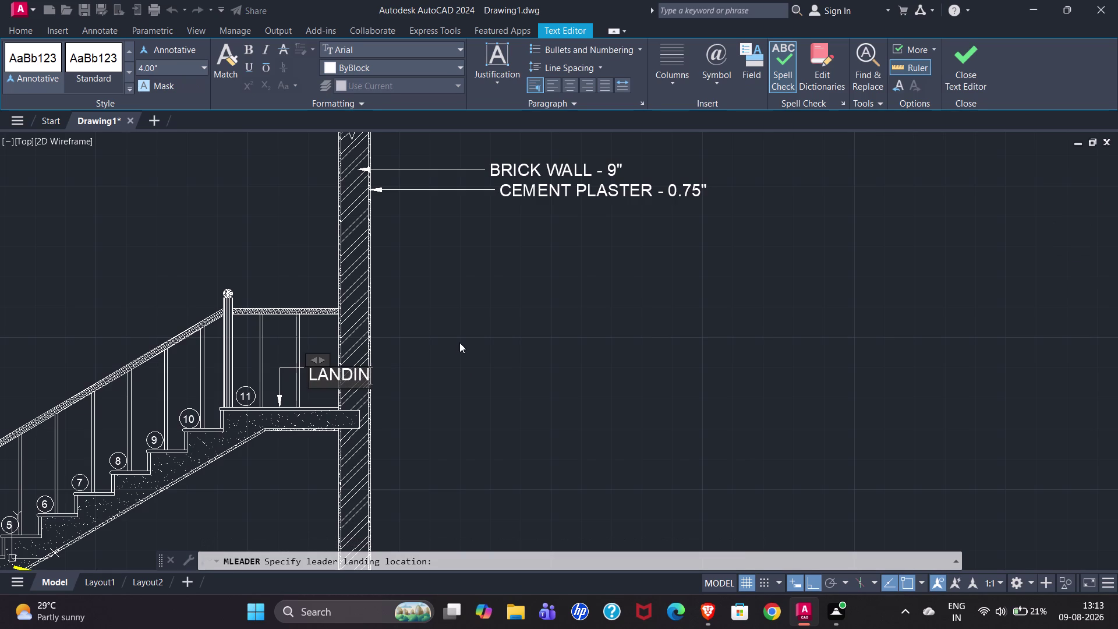
key(g)
key(Return)
key(BackSpace)
click(979, 64)
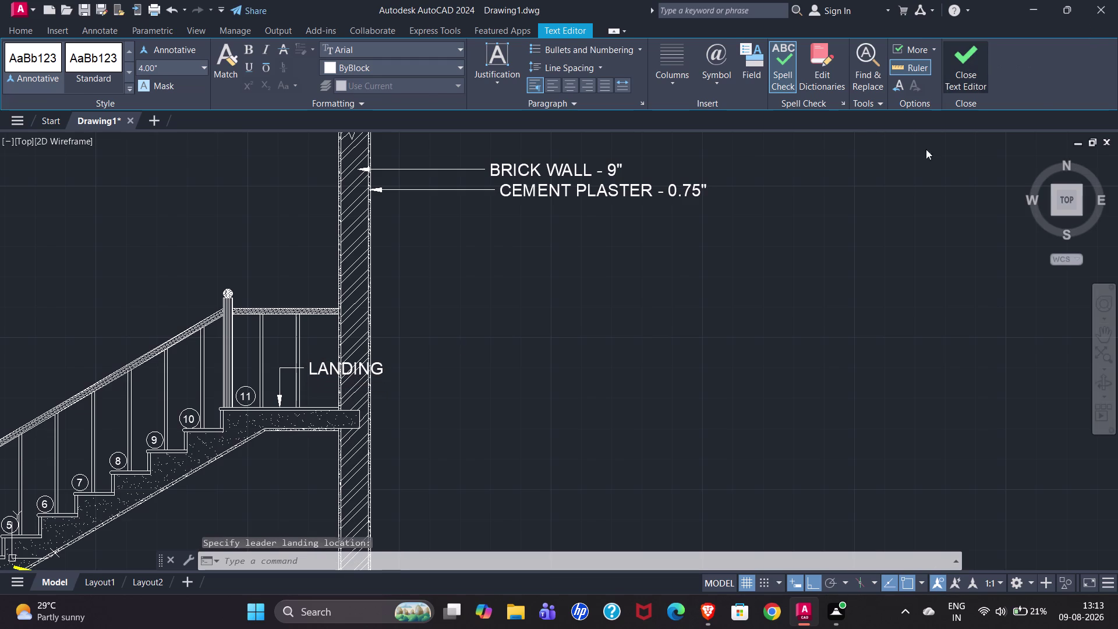
click(333, 370)
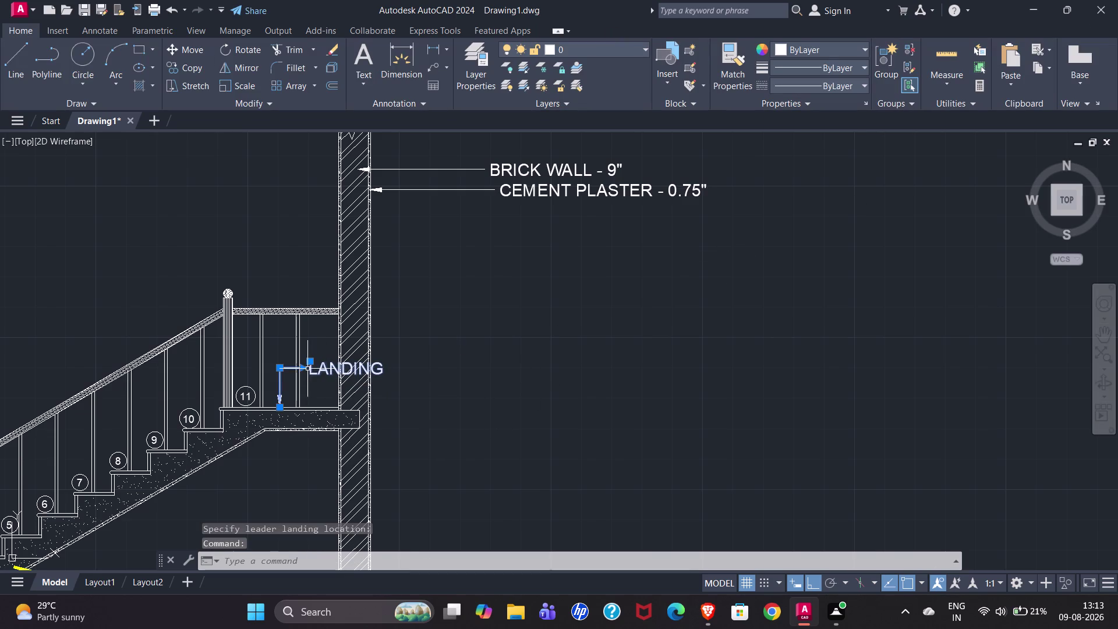
Grip-stretch the LANDING text further right beyond the wall.
drag(304, 368, 440, 370)
click(440, 370)
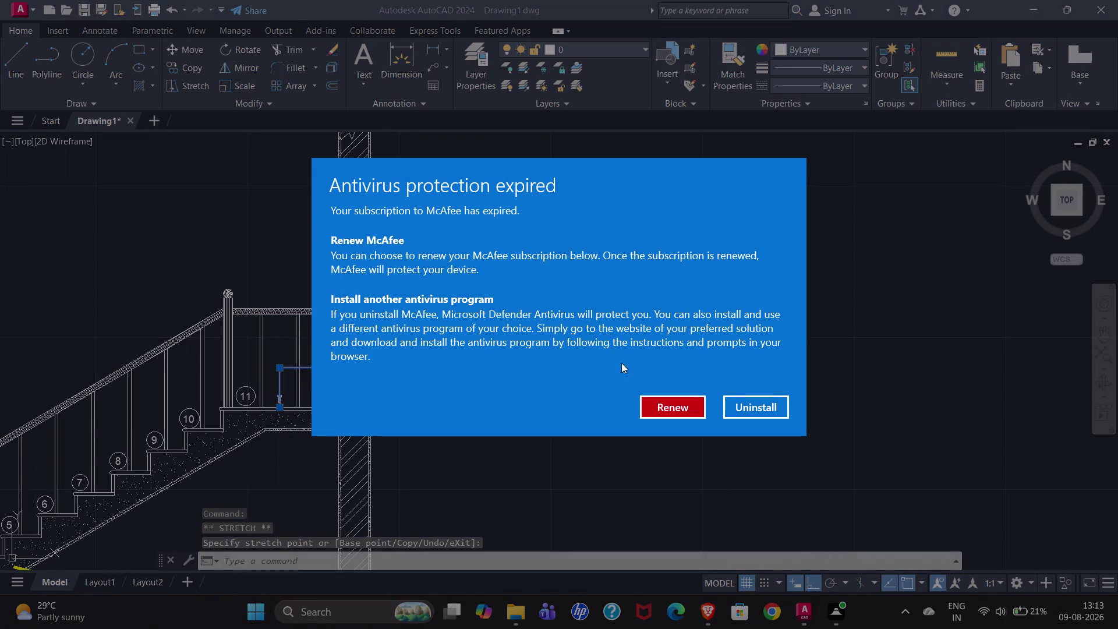
click(699, 406)
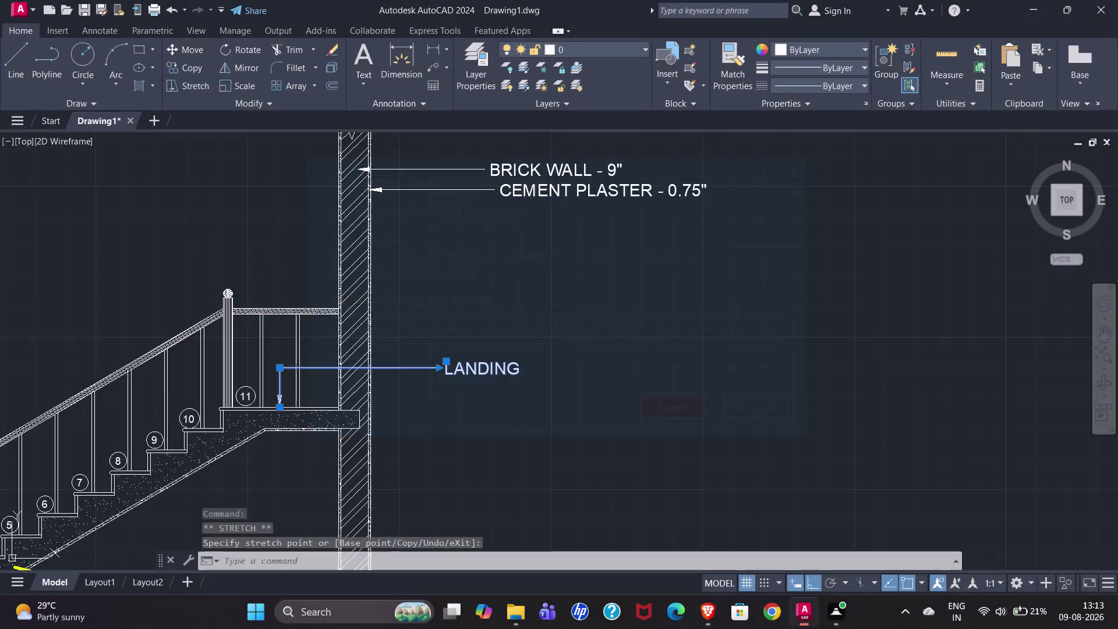